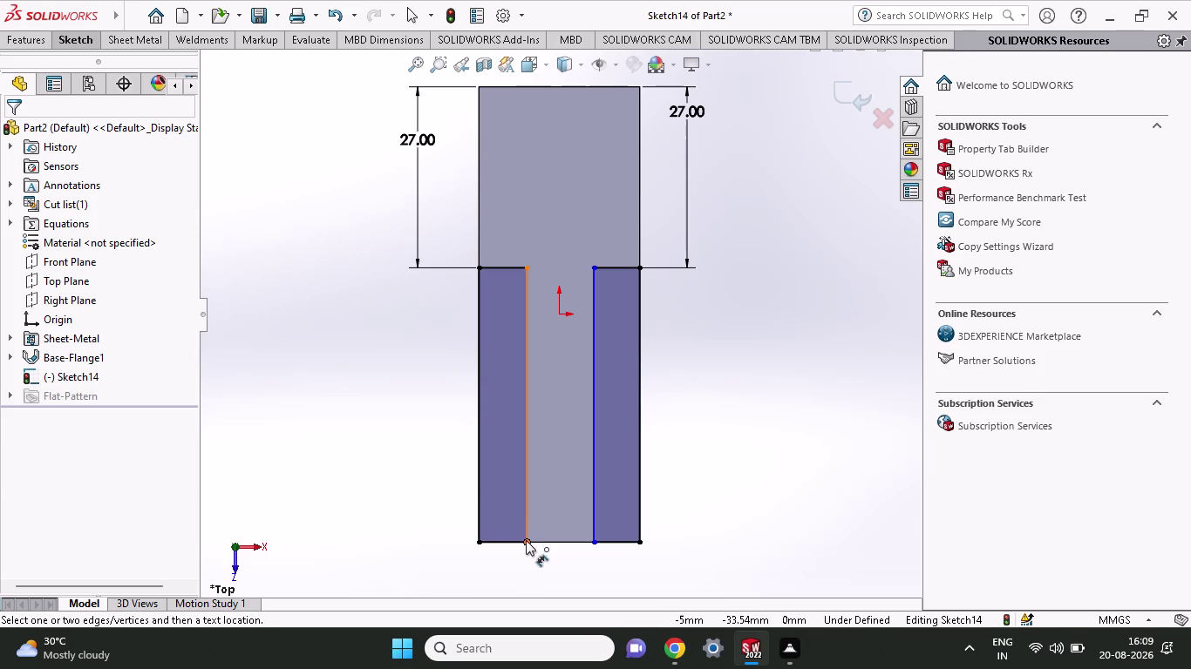
Dimension the left strip width as 23.96-15, giving 8.96 mm.
click(525, 540)
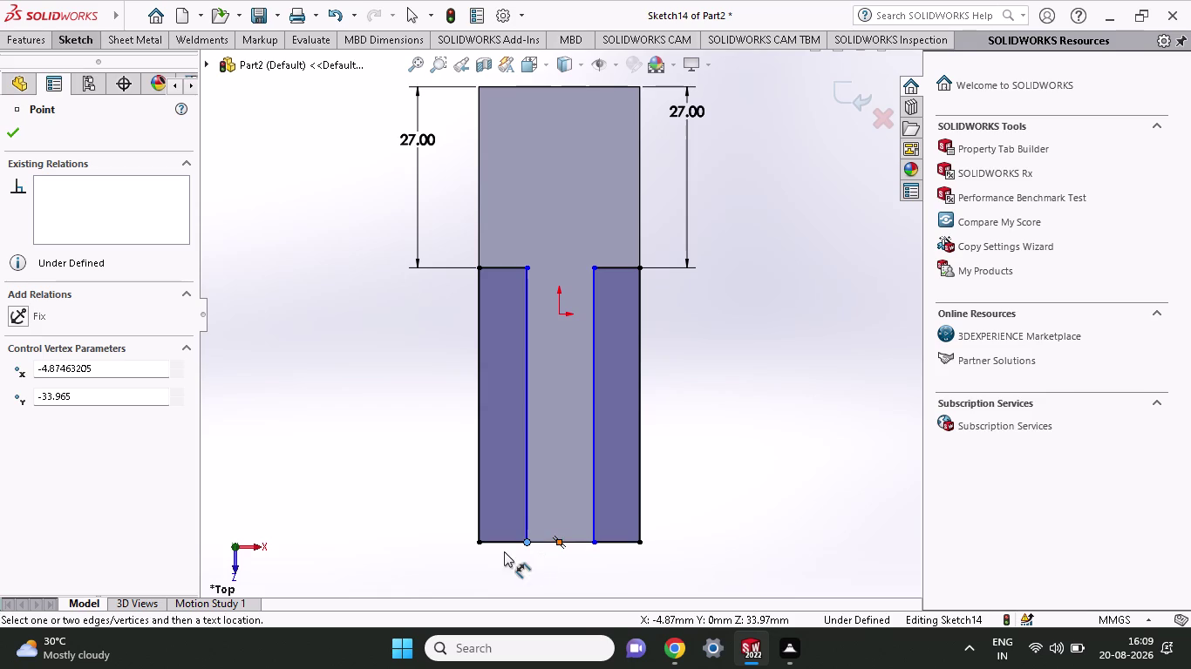
click(478, 542)
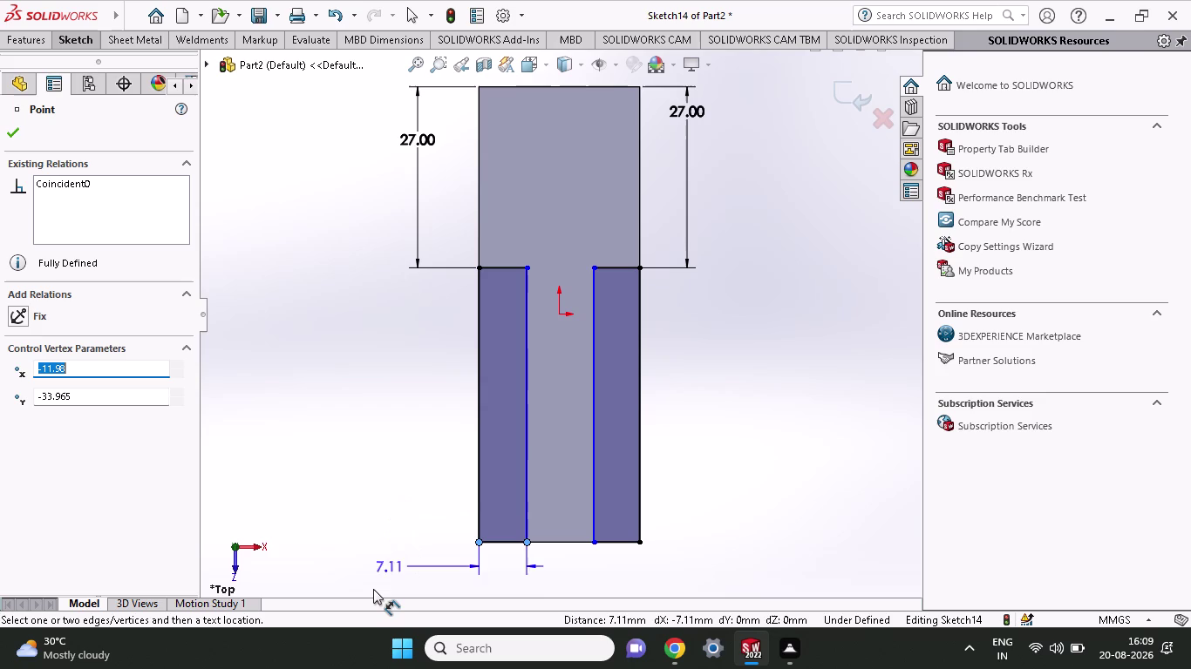
click(373, 581)
scroll(up, 3)
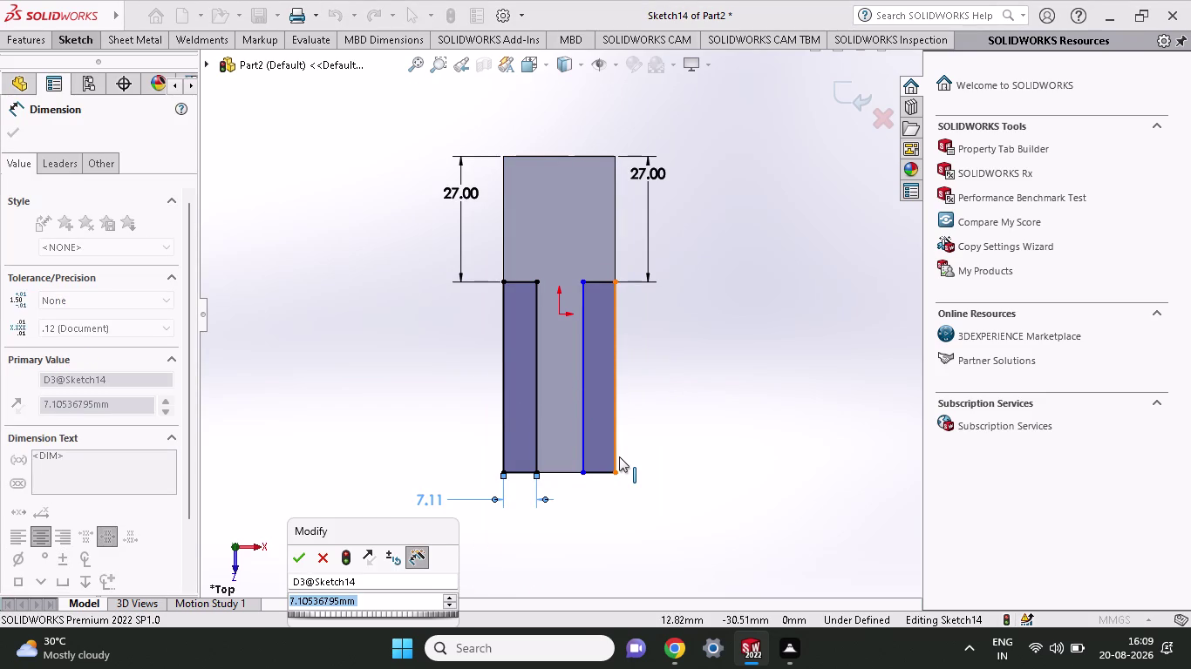
text(23.)
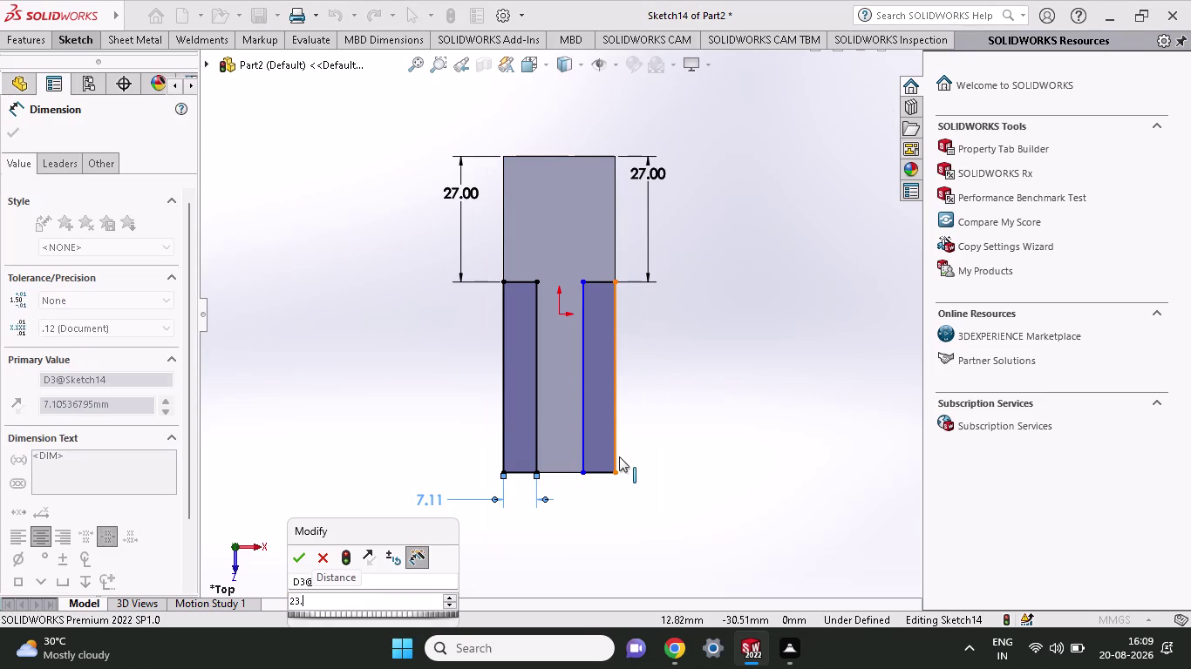
text(96-)
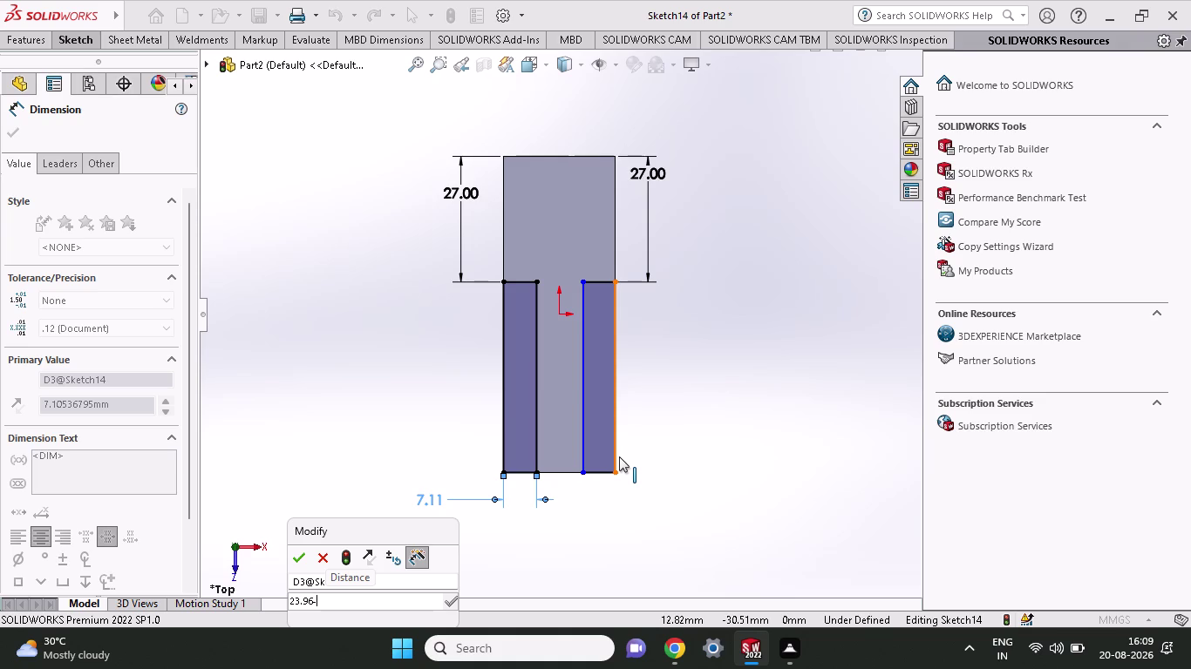
text(15)
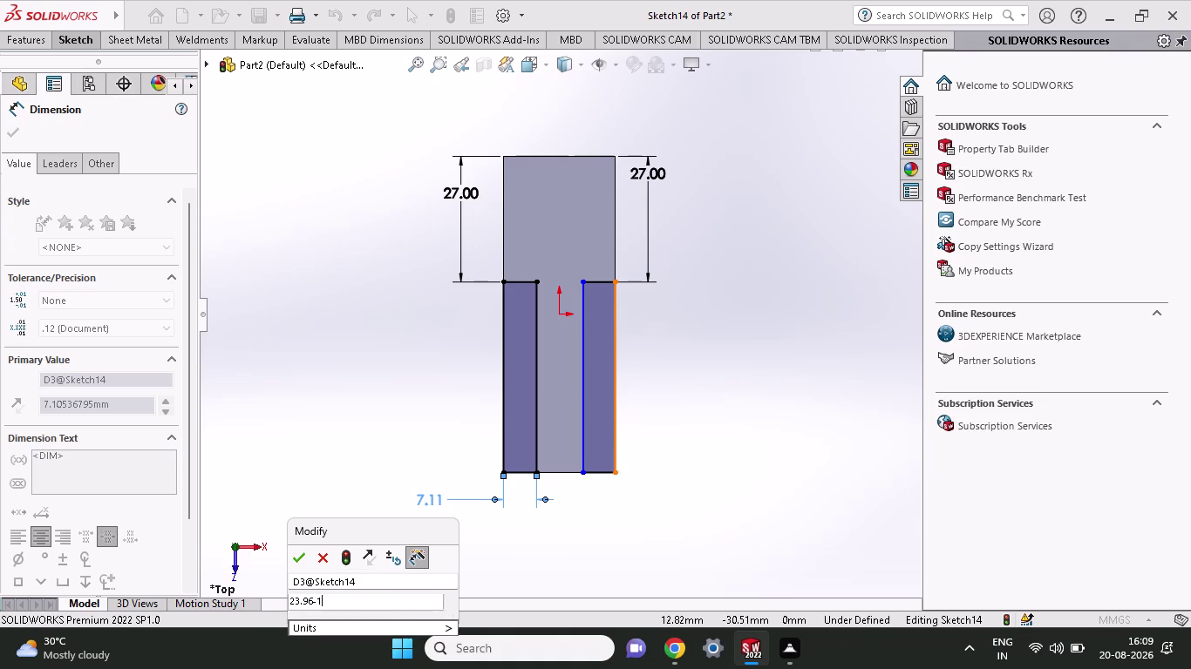
key(Return)
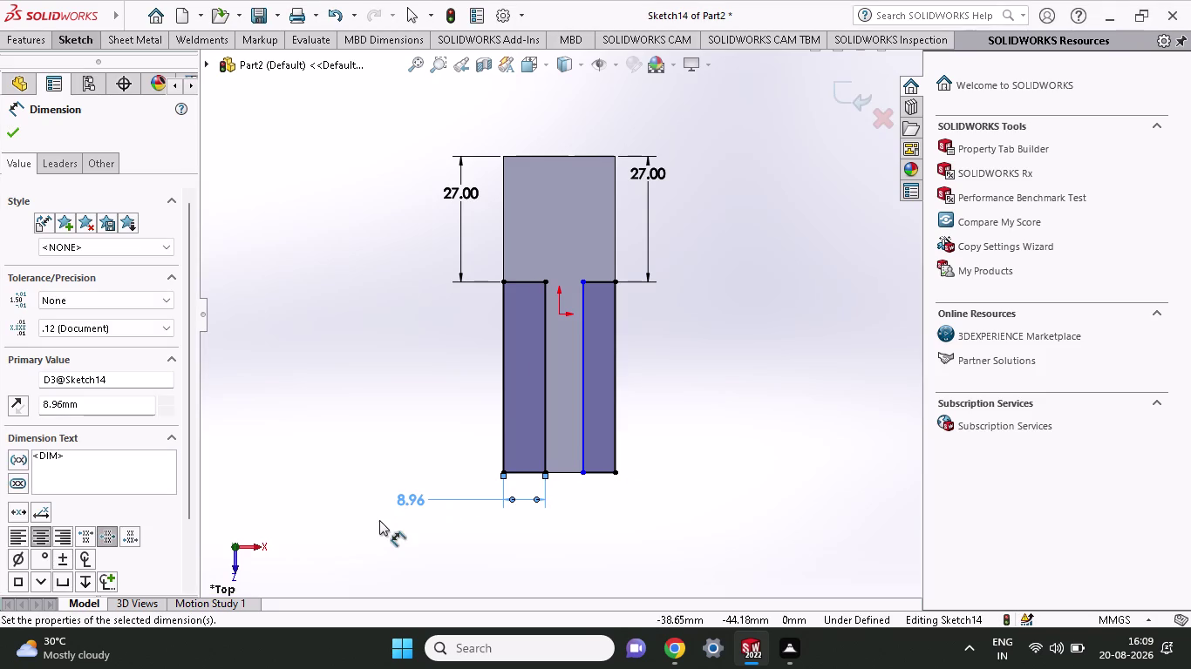
Reopen the 8.96 mm width value, then leave it unchanged.
double_click(403, 498)
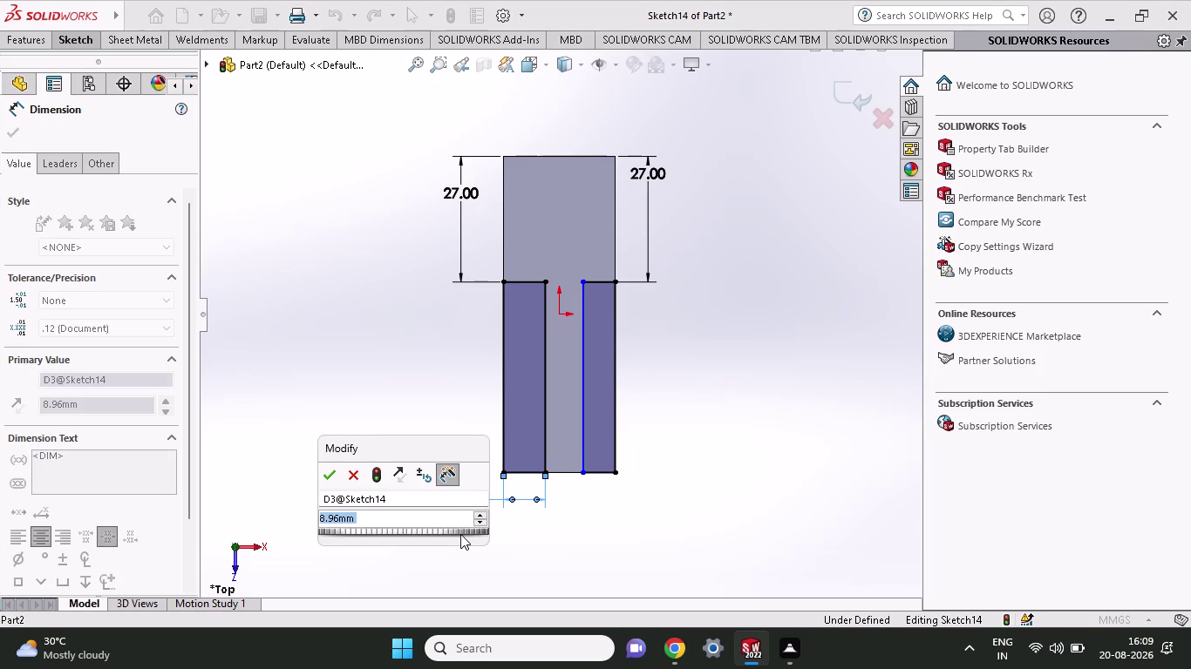
click(358, 514)
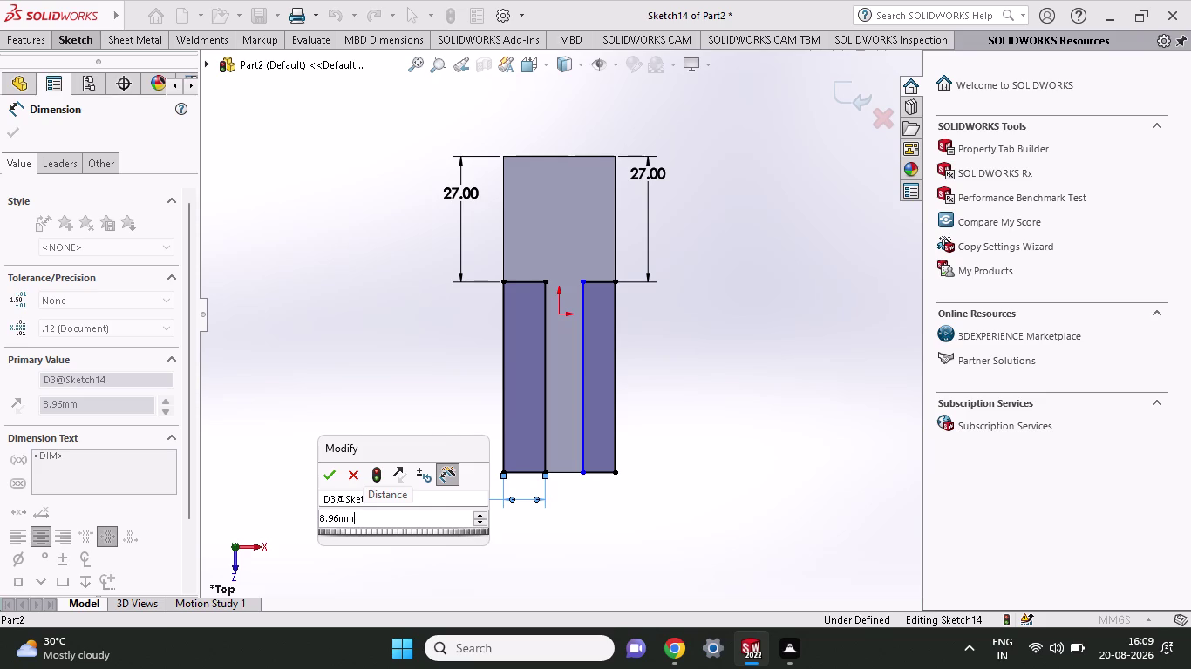
key(BackSpace)
key(BackSpace)
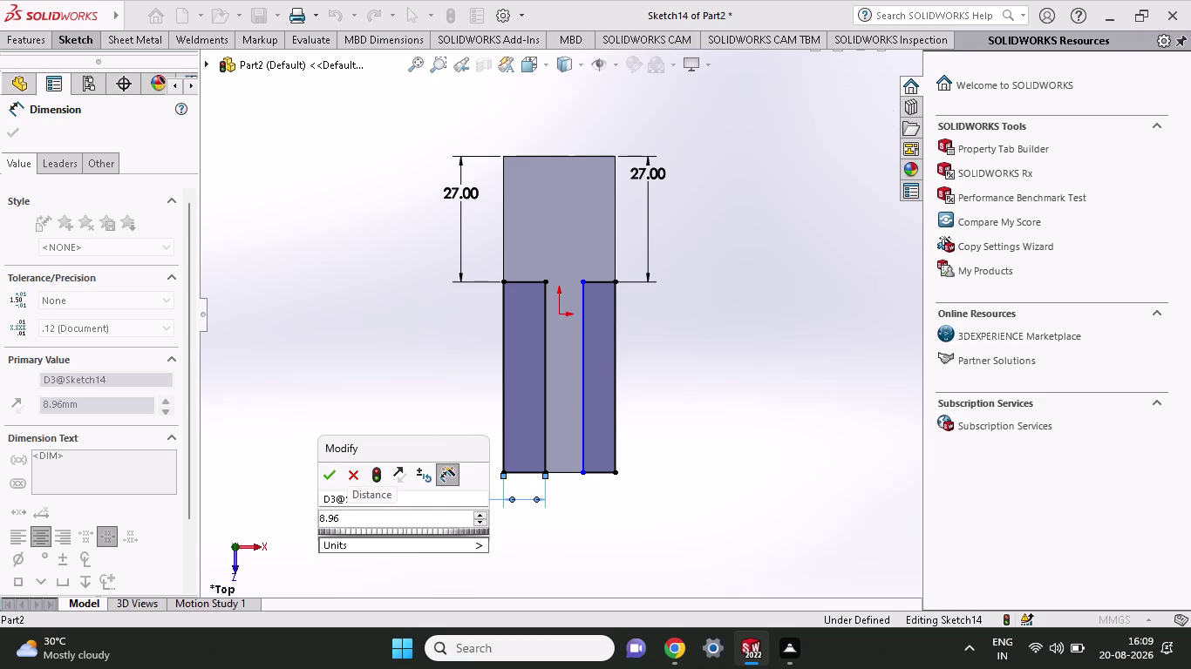
key(slash)
key(Down)
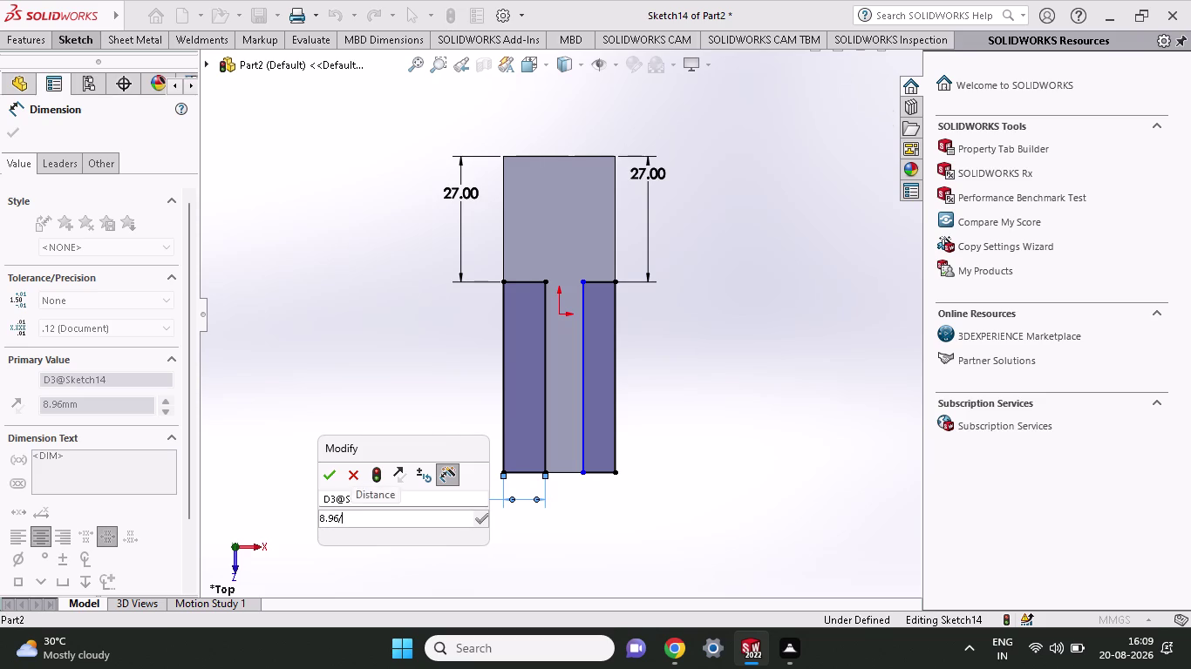
key(Return)
key(Down)
key(Return)
key(Down)
key(Return)
key(Down)
key(Return)
click(344, 468)
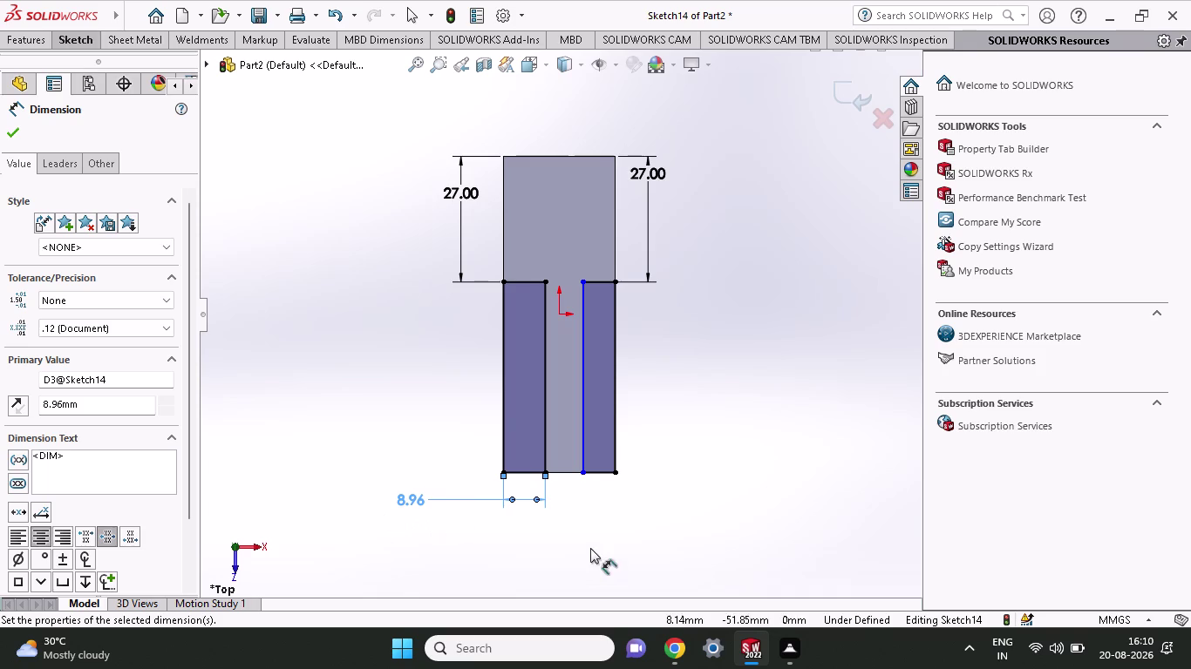
scroll(down, 3)
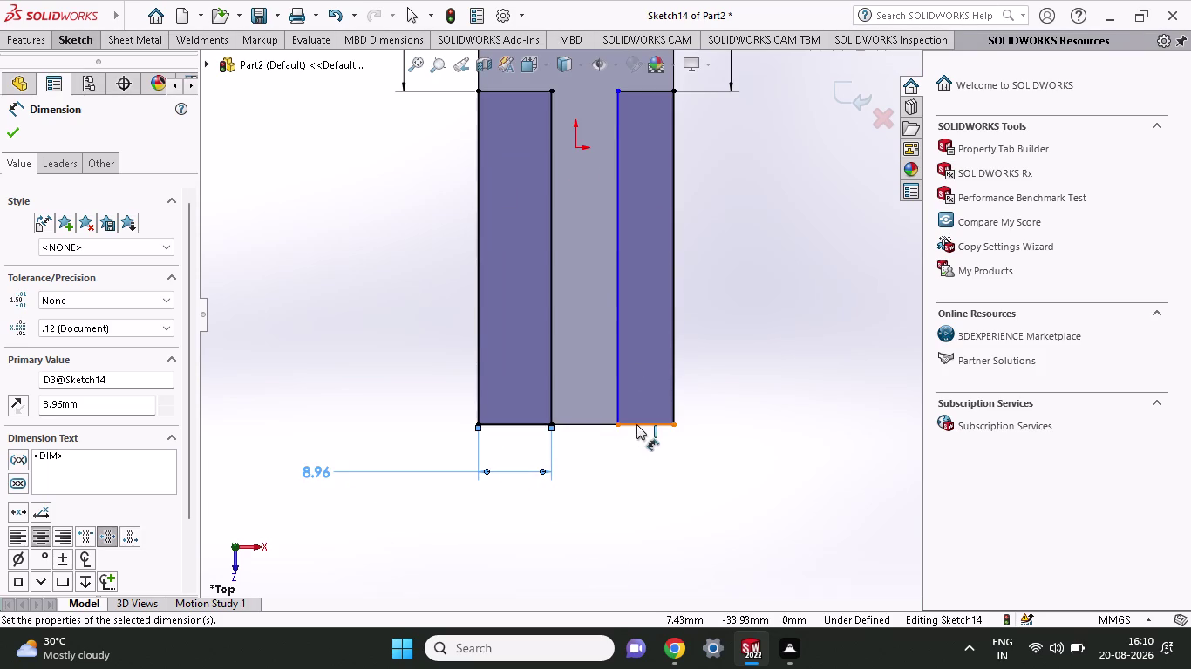
Dimension the right strip's bottom edge as 8.96/2, giving 4.48 mm.
click(637, 425)
click(634, 477)
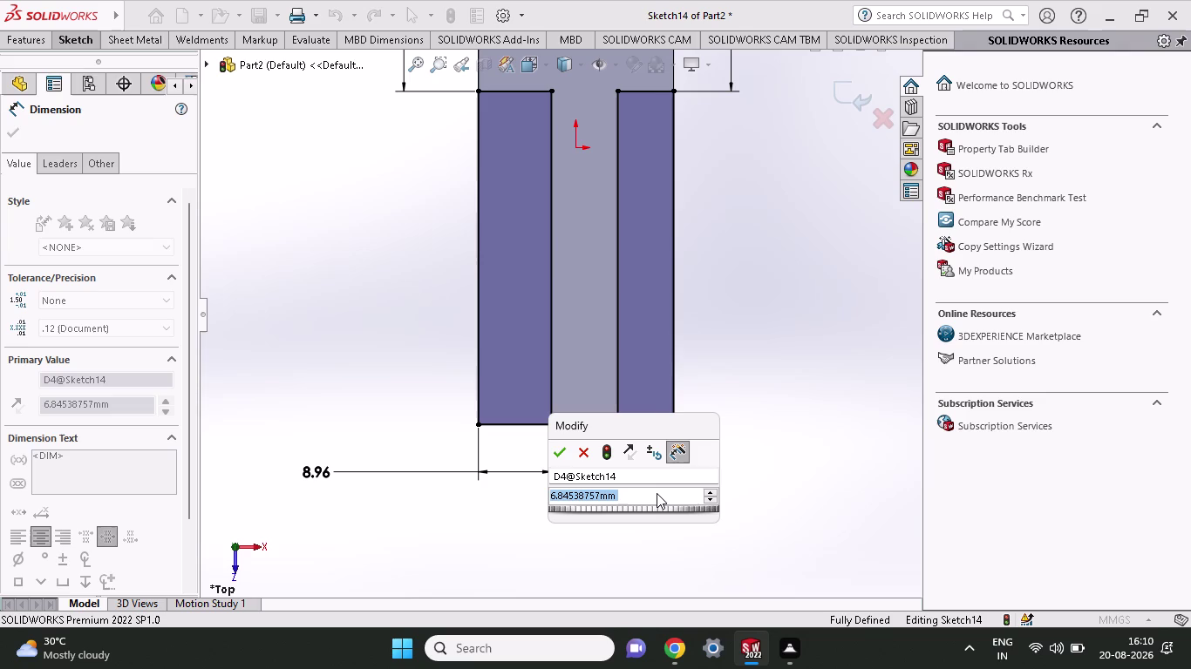
key(BackSpace)
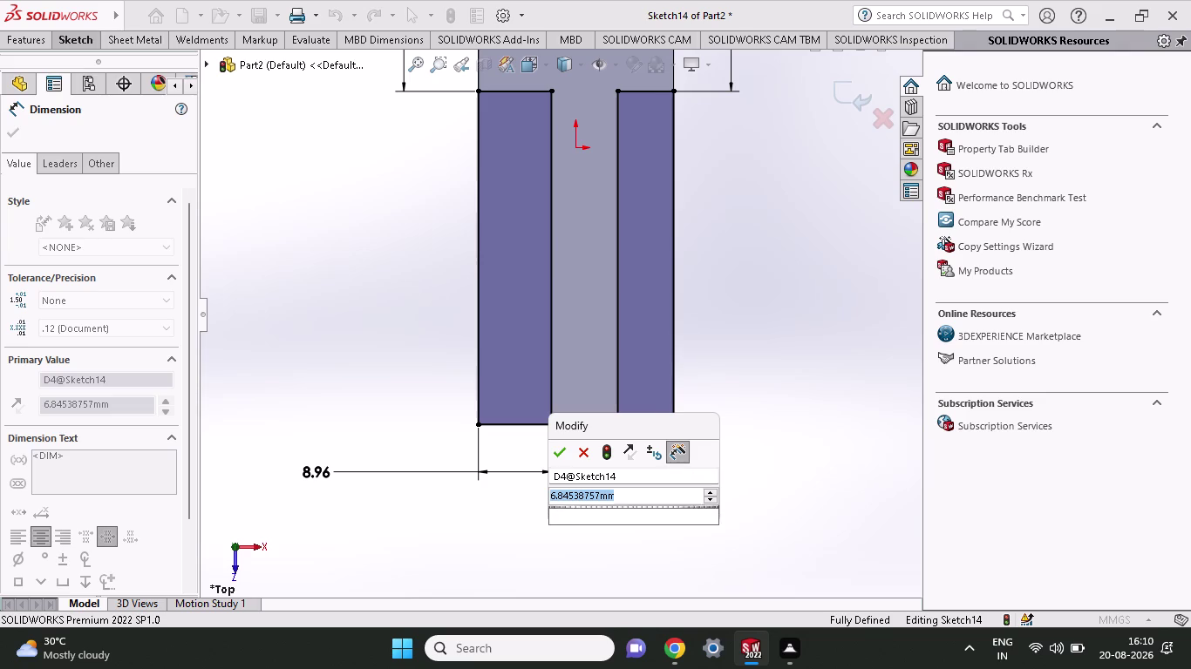
key(Up)
key(Delete)
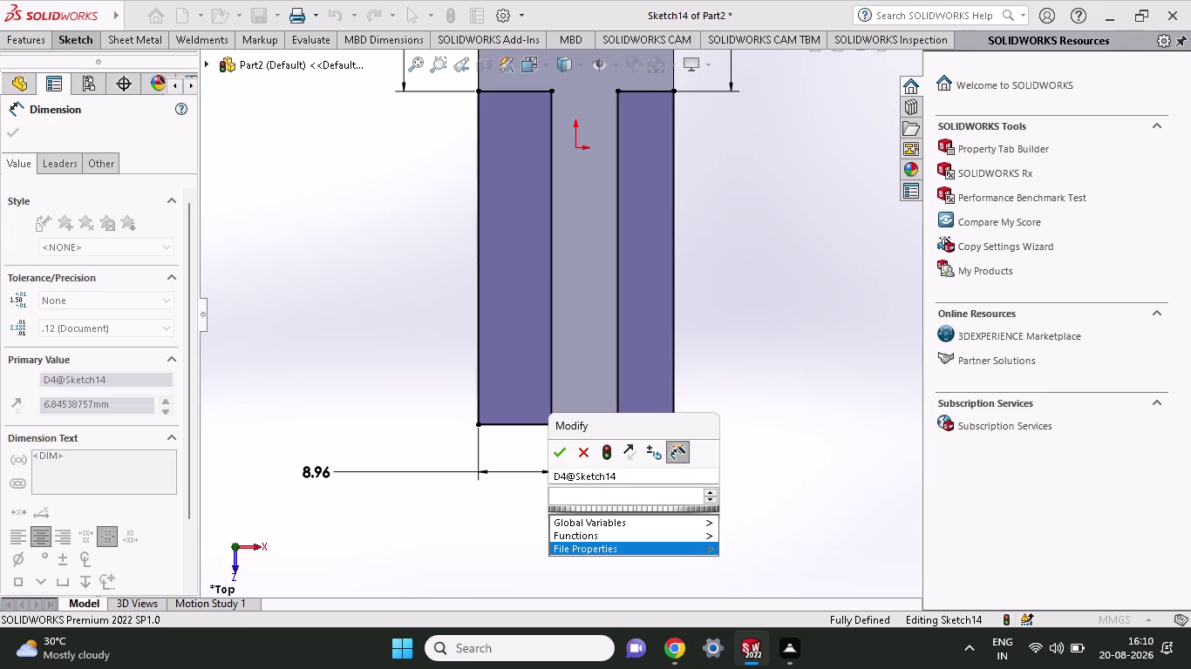
key(Page_Up)
key(Right)
key(slash)
key(Down)
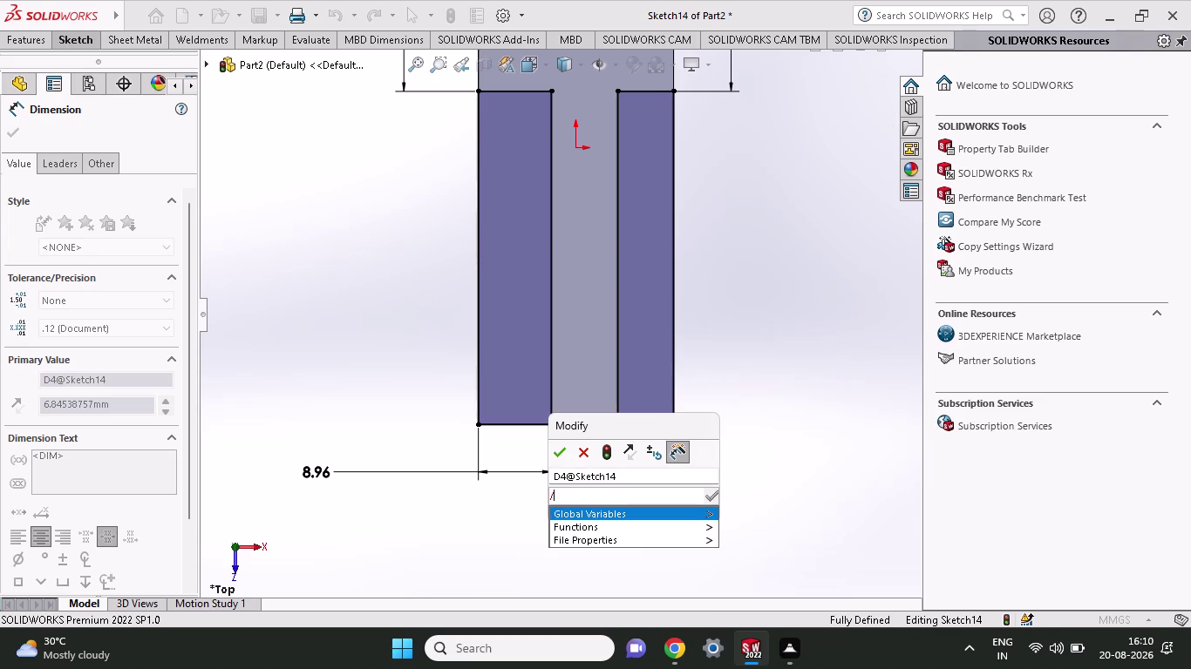
key(Return)
key(BackSpace)
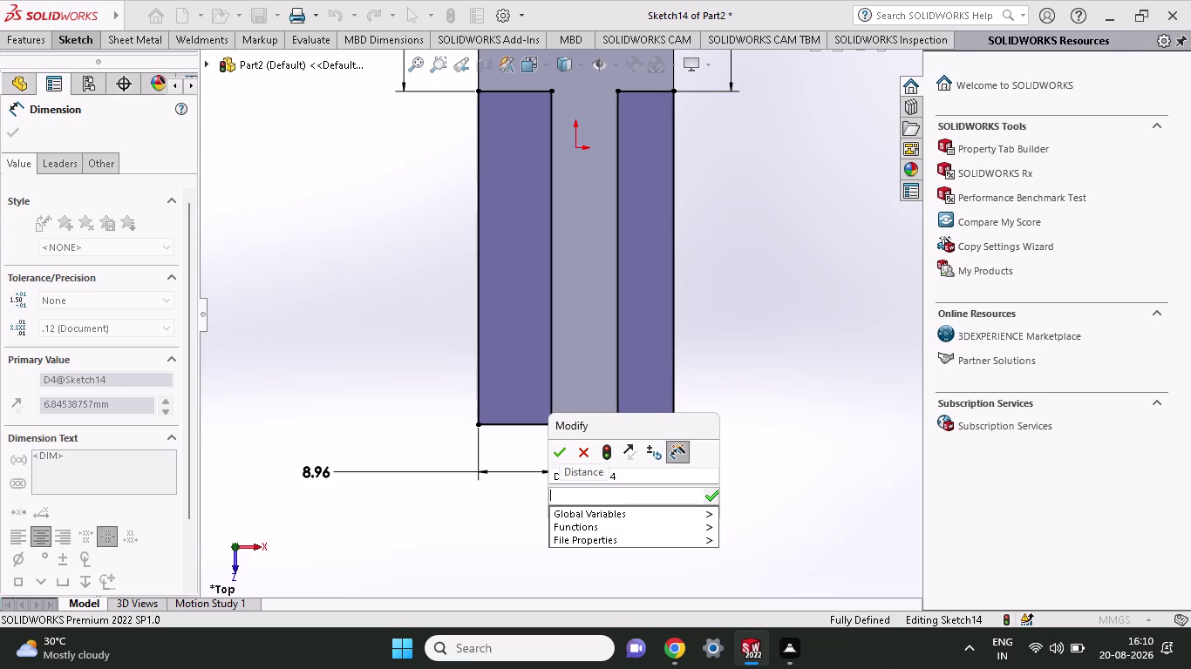
key(2)
key(BackSpace)
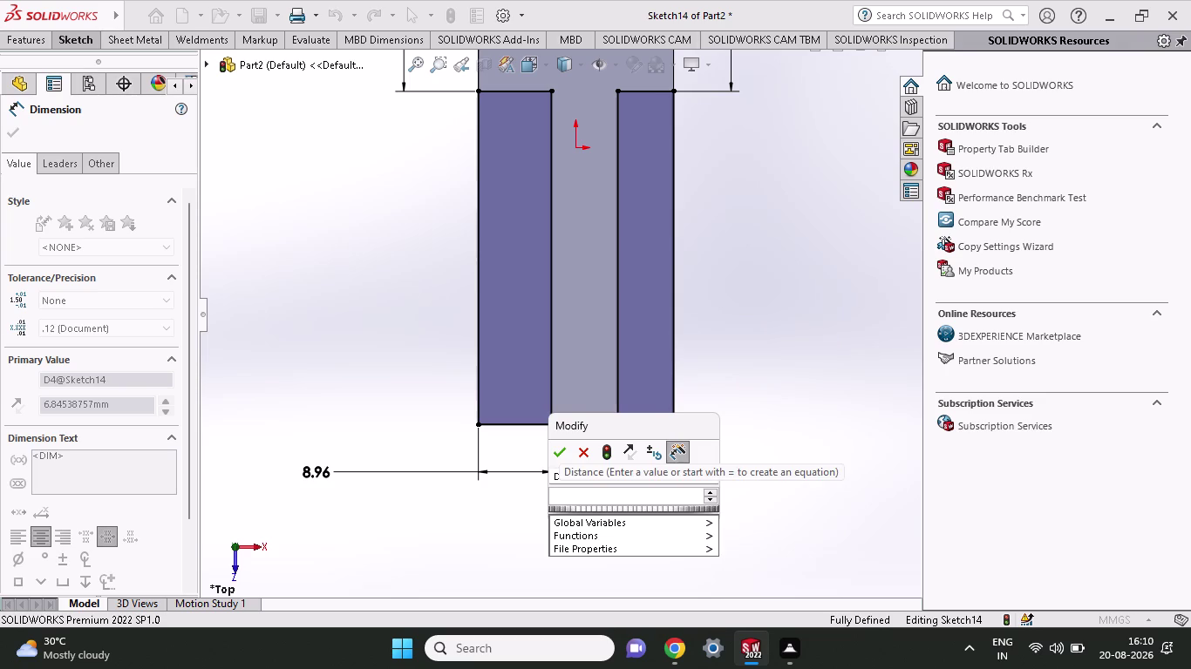
text(8.96/)
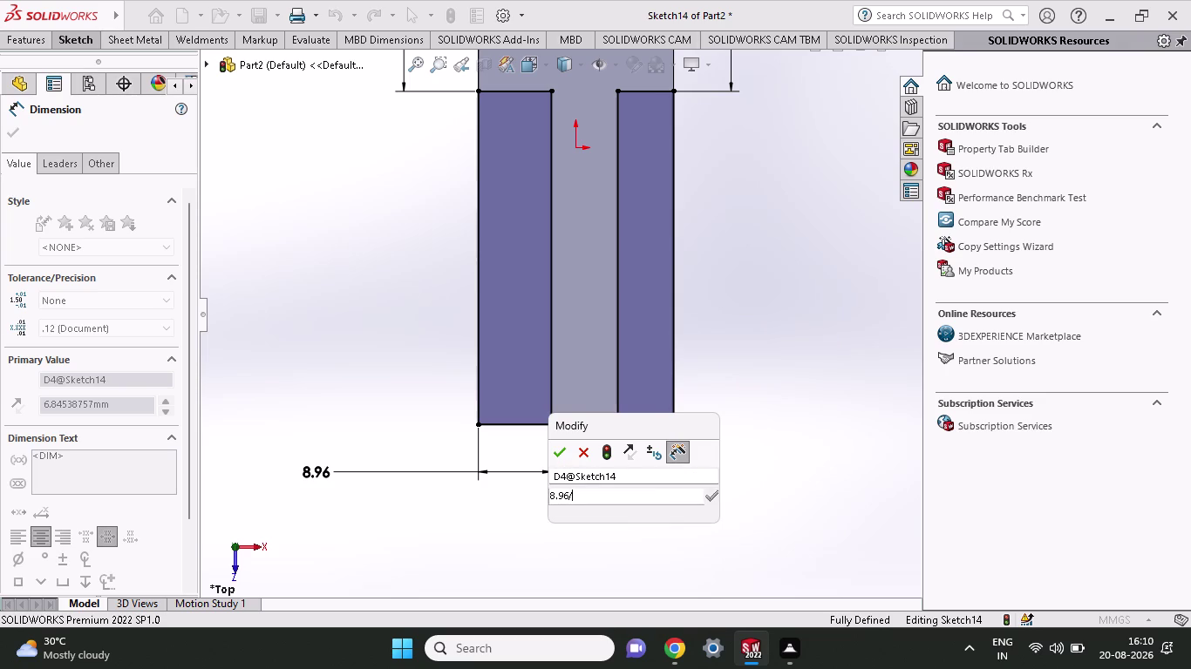
text(2)
key(Return)
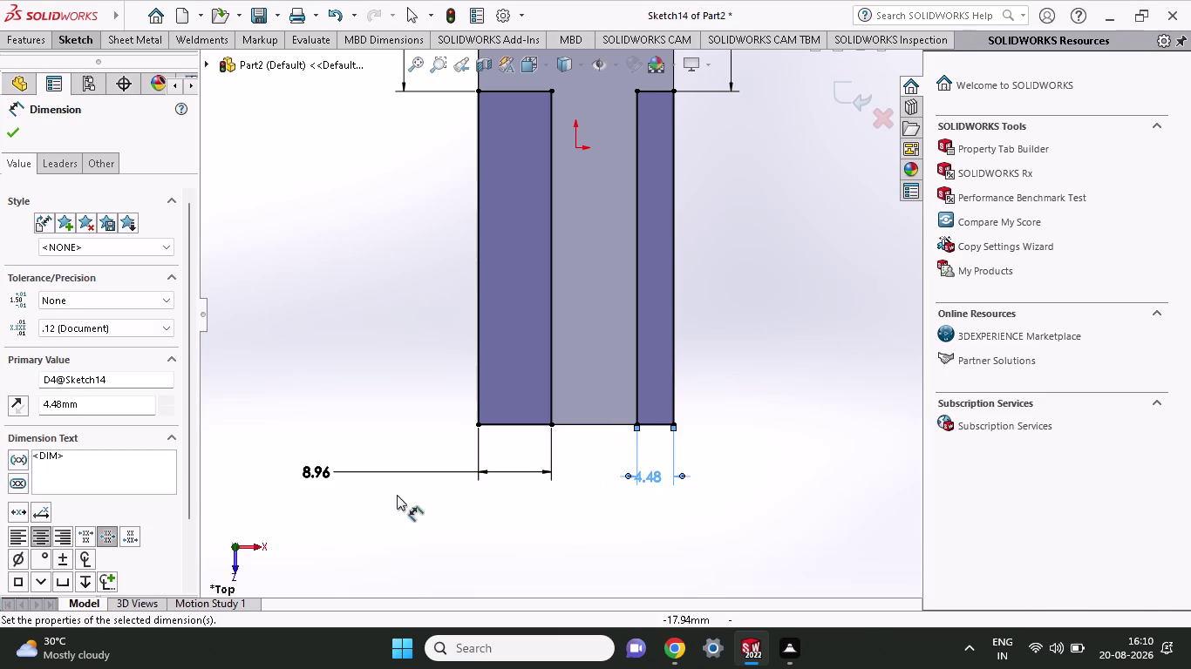
Change the left strip's 8.96 mm width to 4.48 mm.
double_click(318, 469)
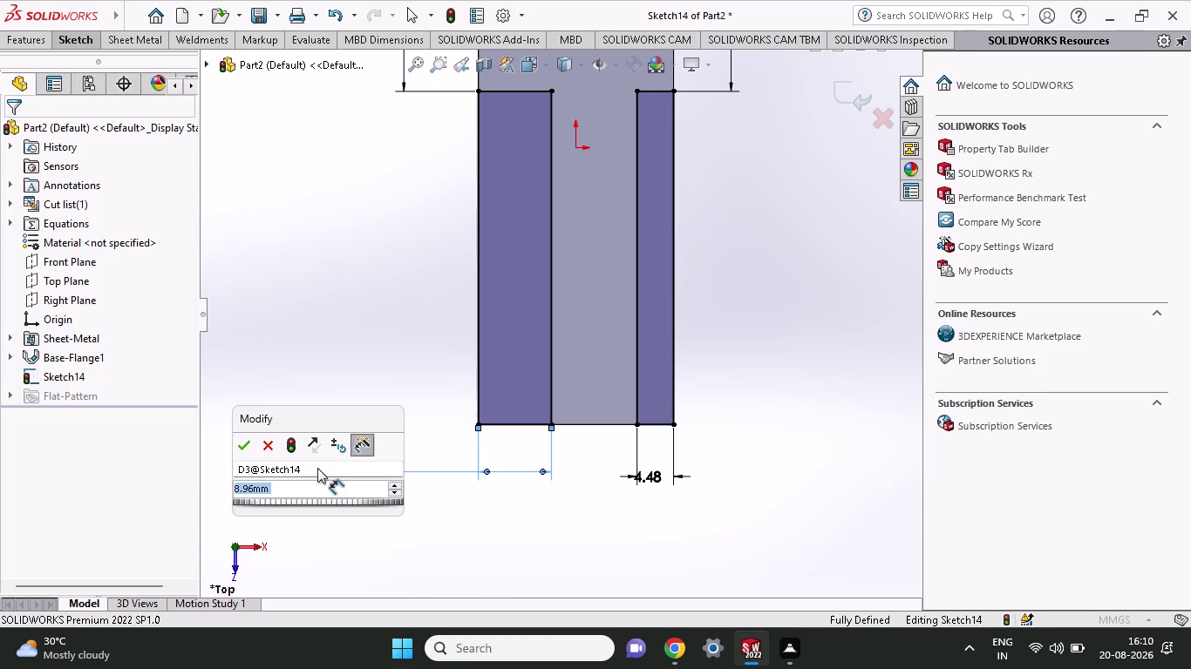
text(4.4)
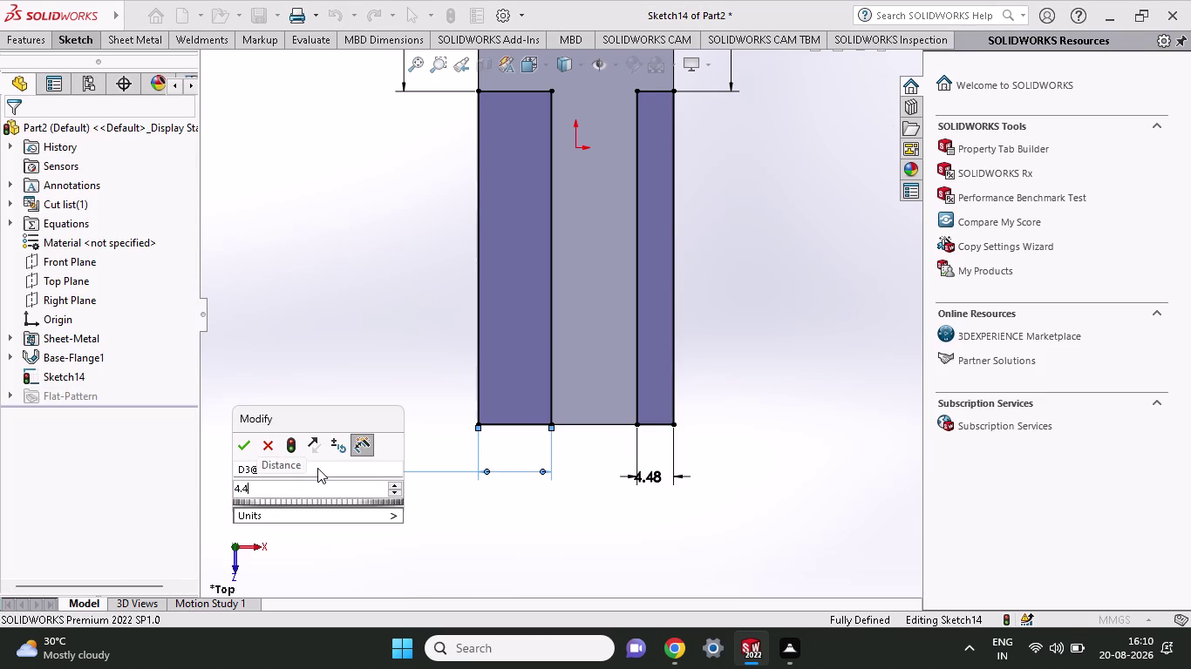
key(5)
key(BackSpace)
key(8)
key(Return)
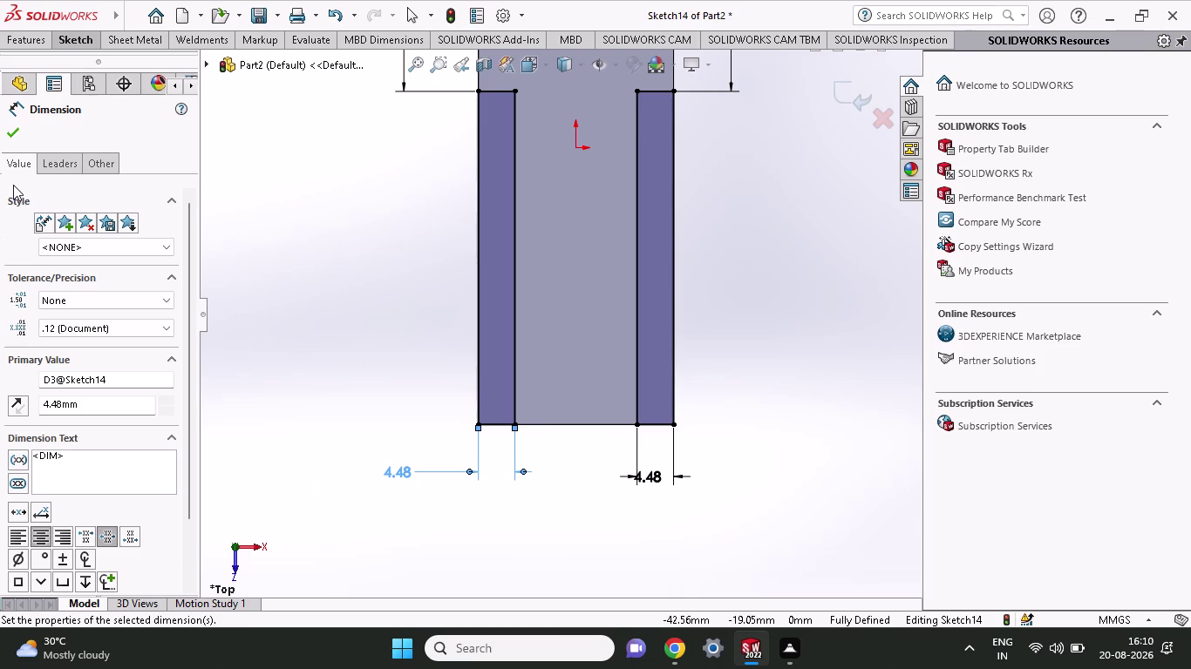
click(11, 80)
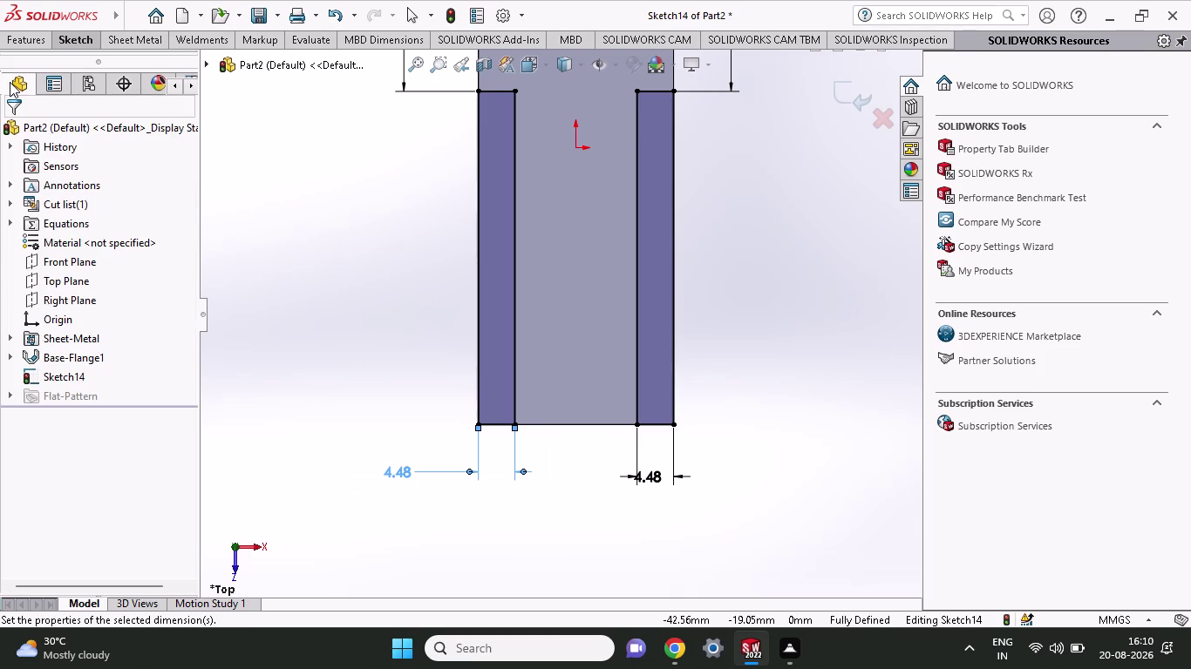
Apply a Cut-Extrude that removes both 4.48 mm side strips from the plate.
click(10, 82)
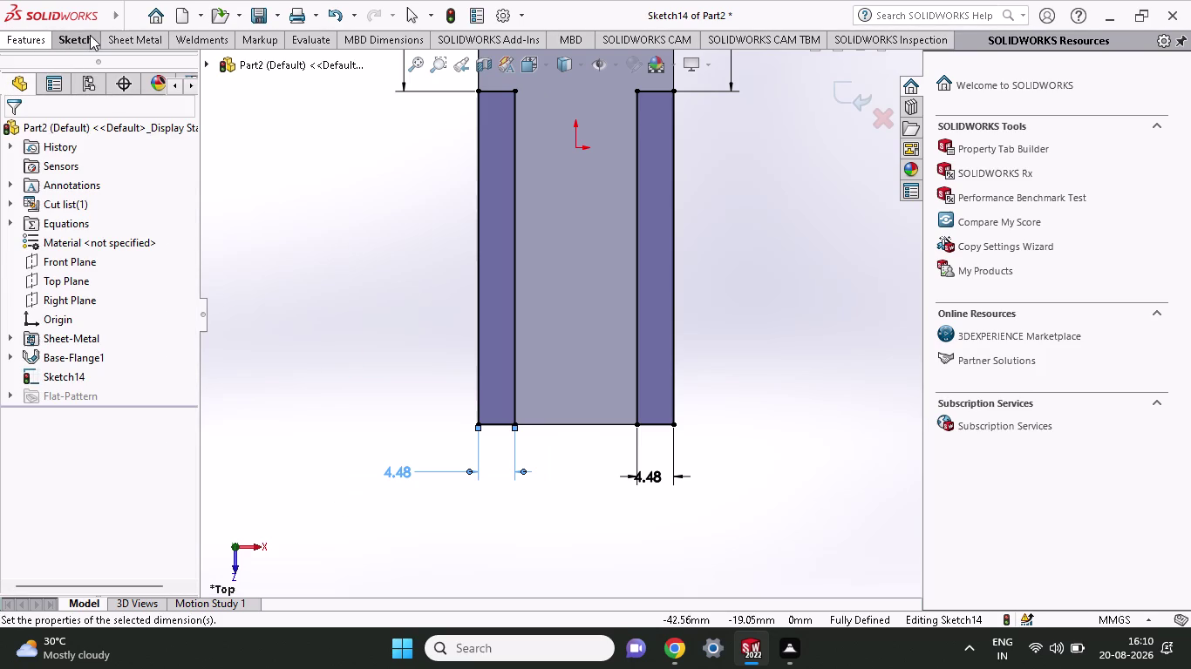
click(89, 35)
click(125, 36)
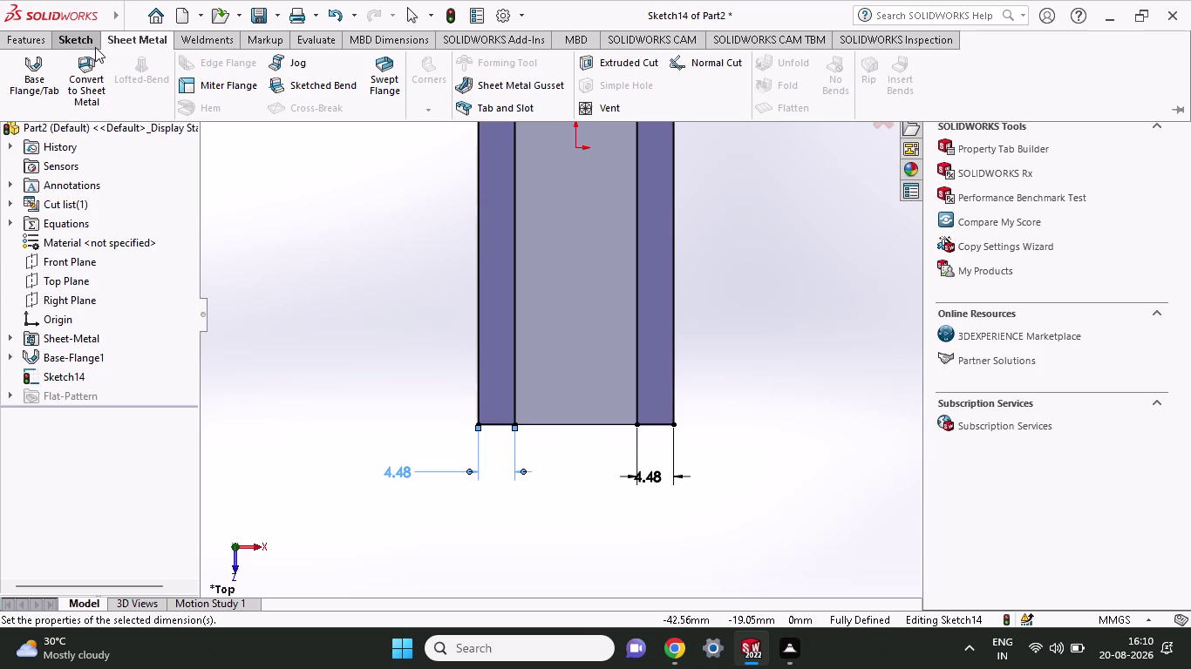
scroll(down, 3)
scroll(up, 3)
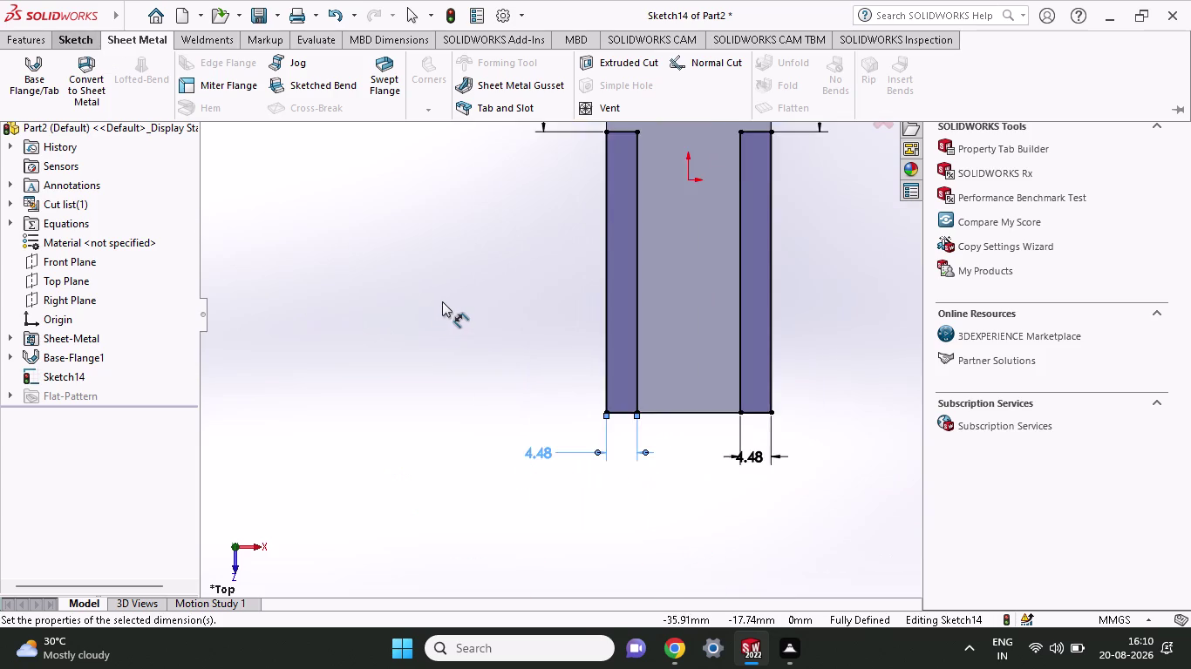
scroll(up, 3)
middle_drag(442, 301, 442, 293)
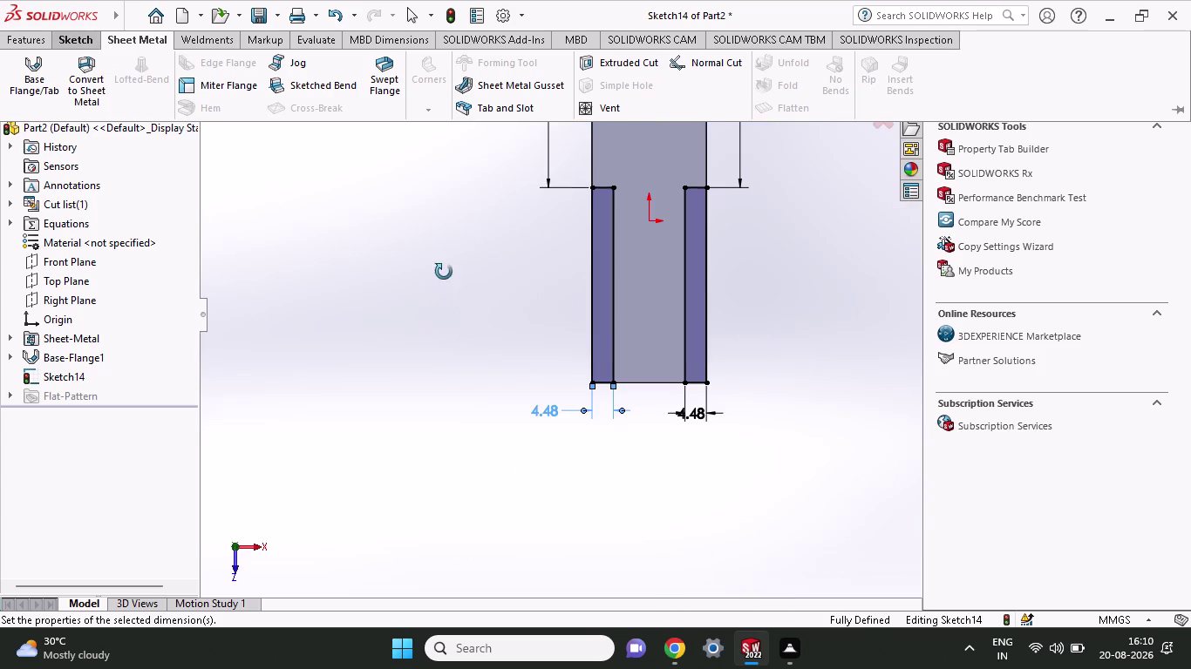
middle_drag(442, 293, 449, 191)
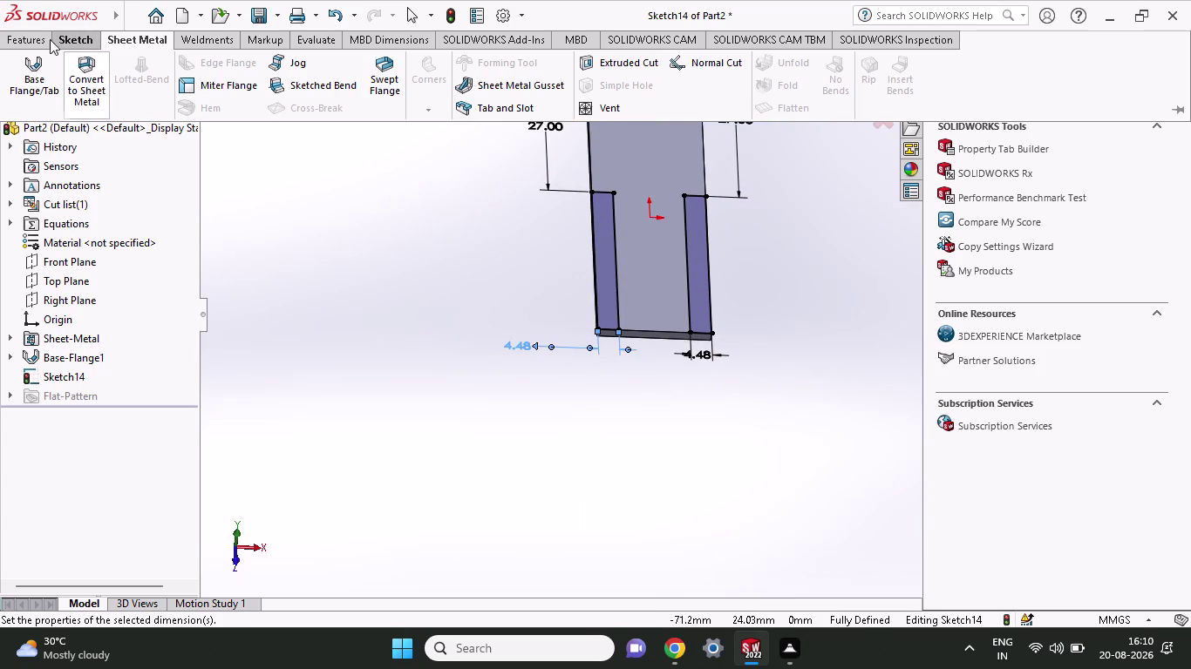
click(35, 40)
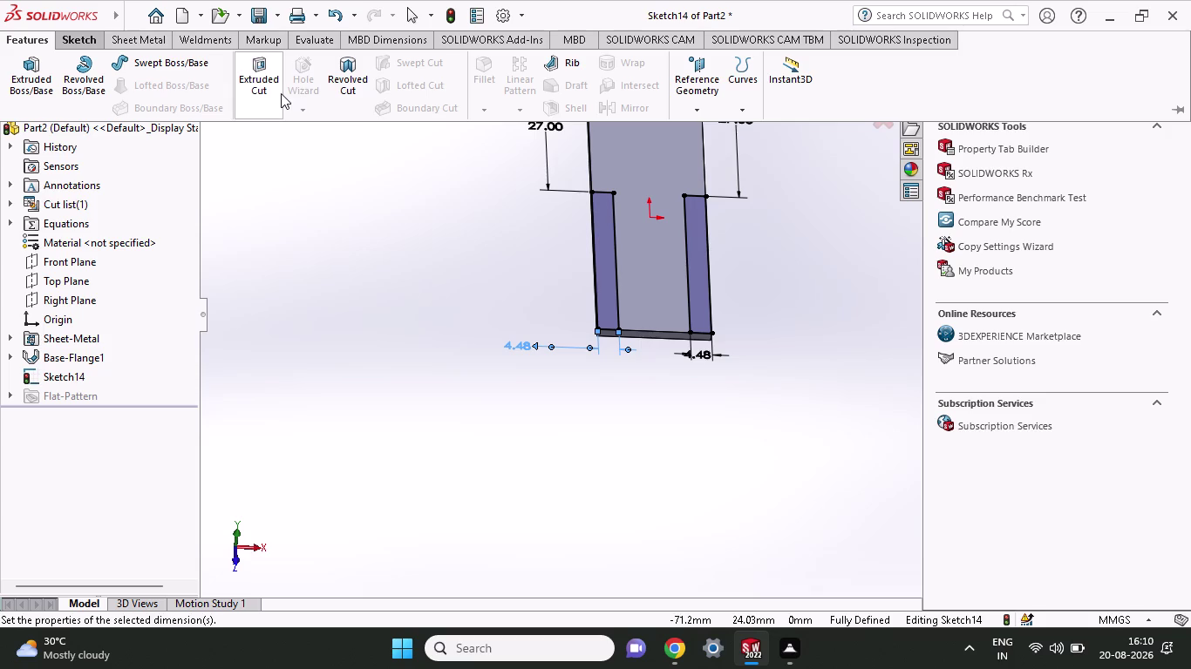
click(280, 93)
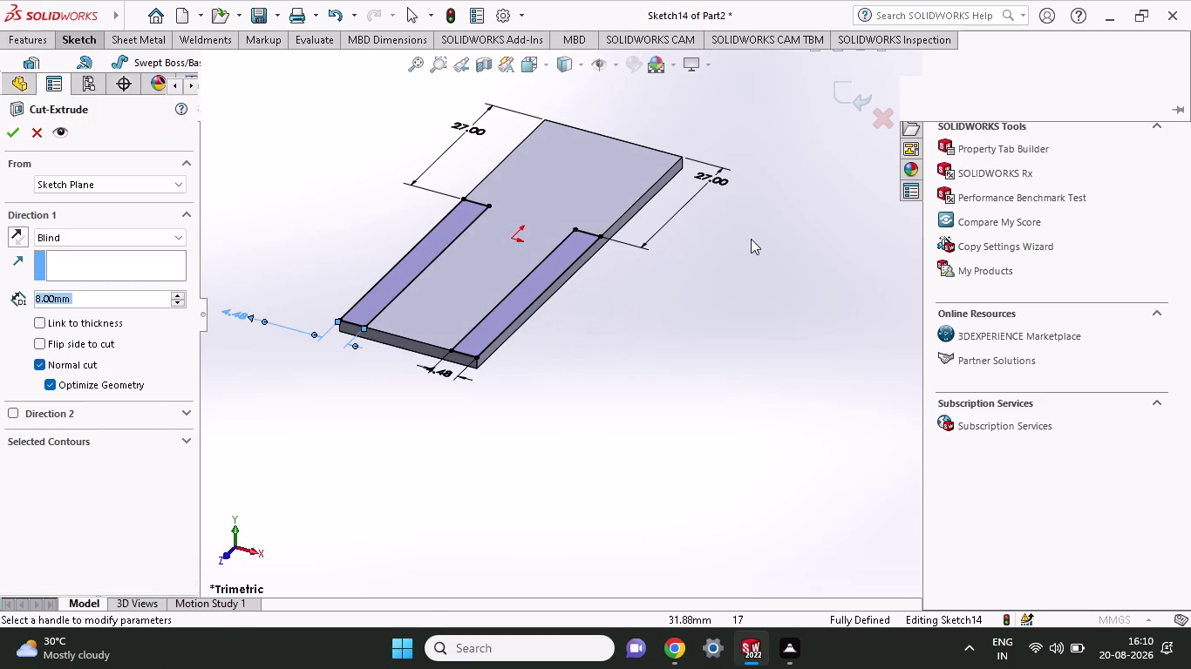
click(19, 138)
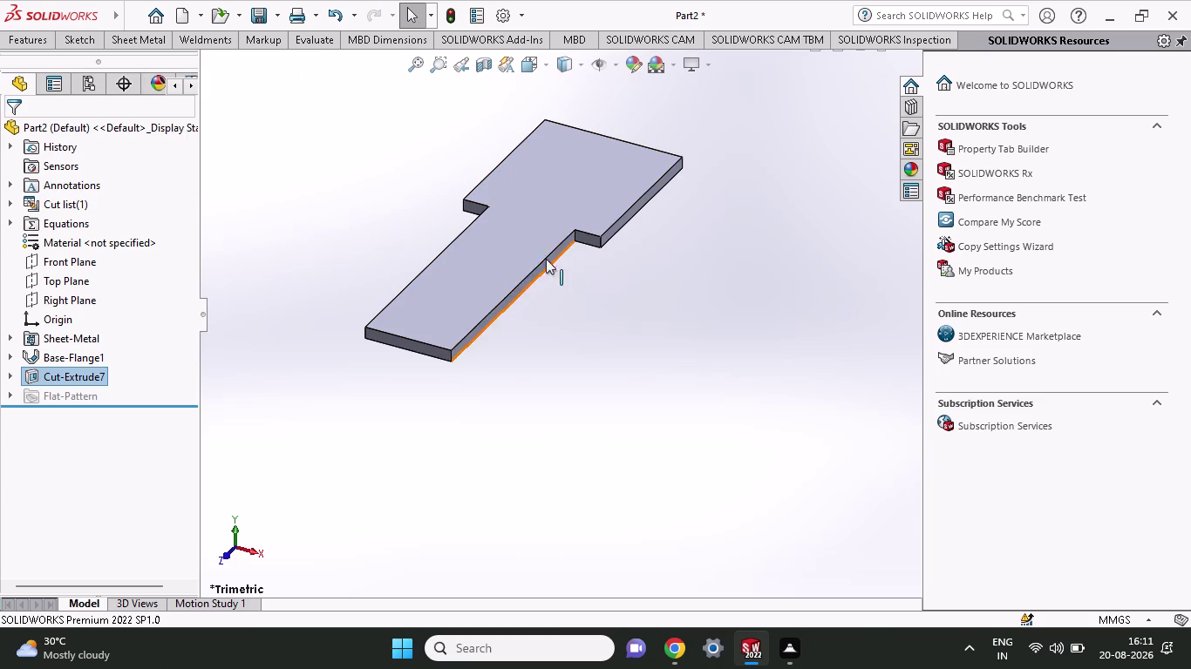
scroll(down, 3)
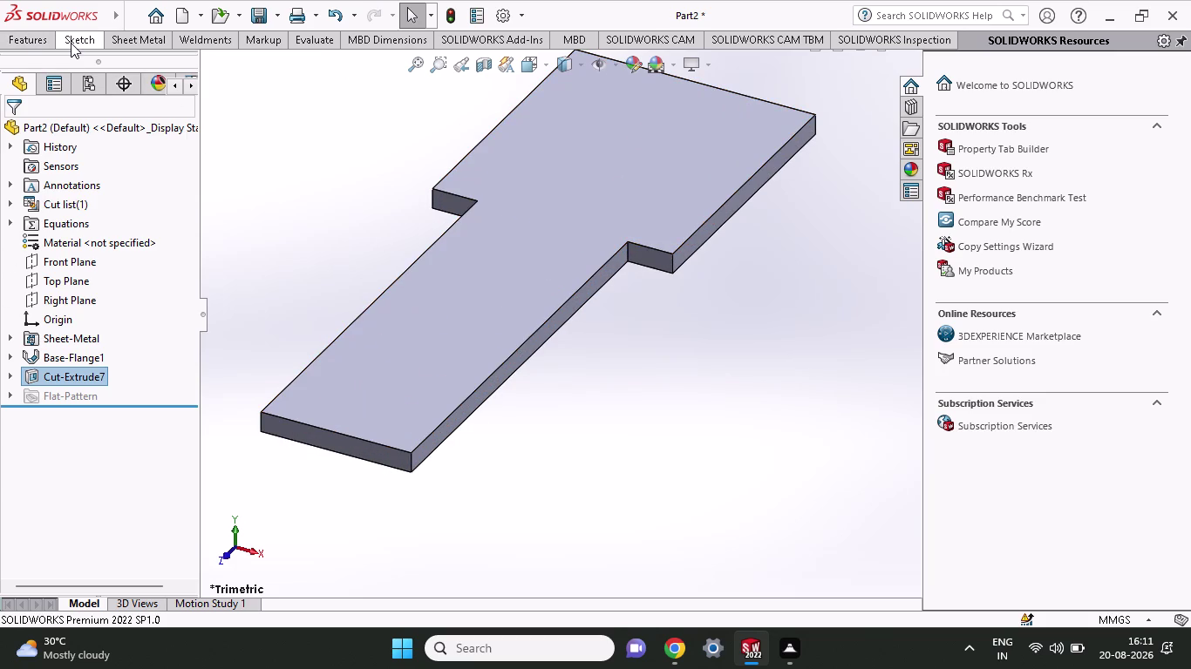
Draw a corner rectangle over the neck on the plate's top face.
click(18, 42)
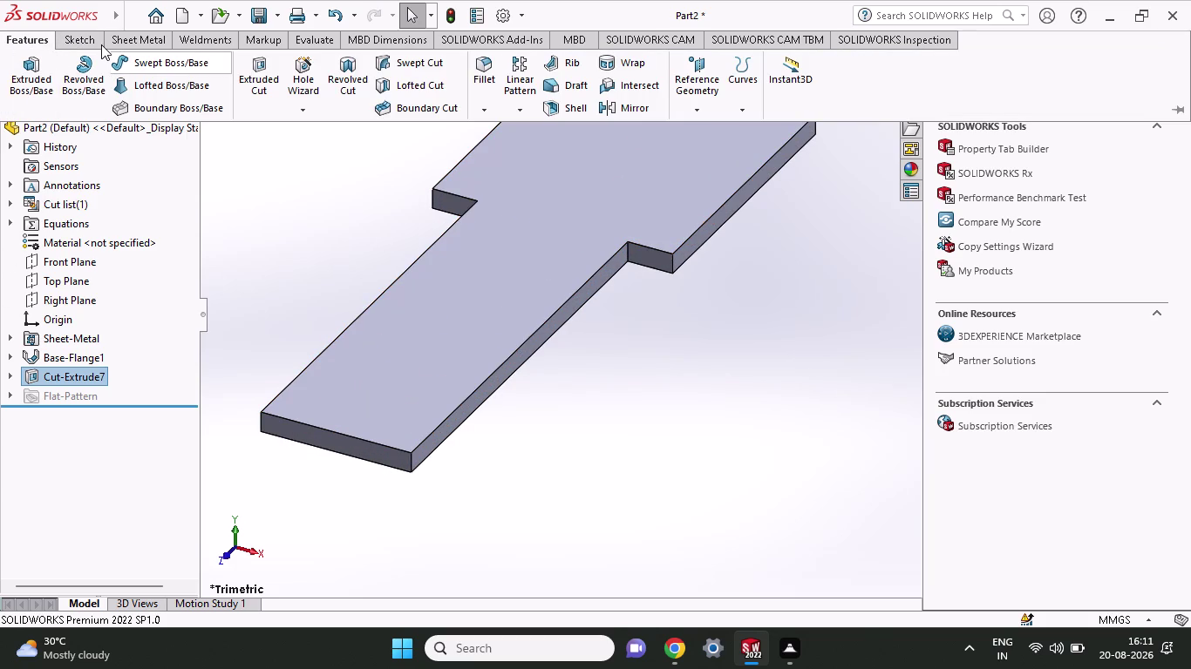
click(101, 44)
click(108, 85)
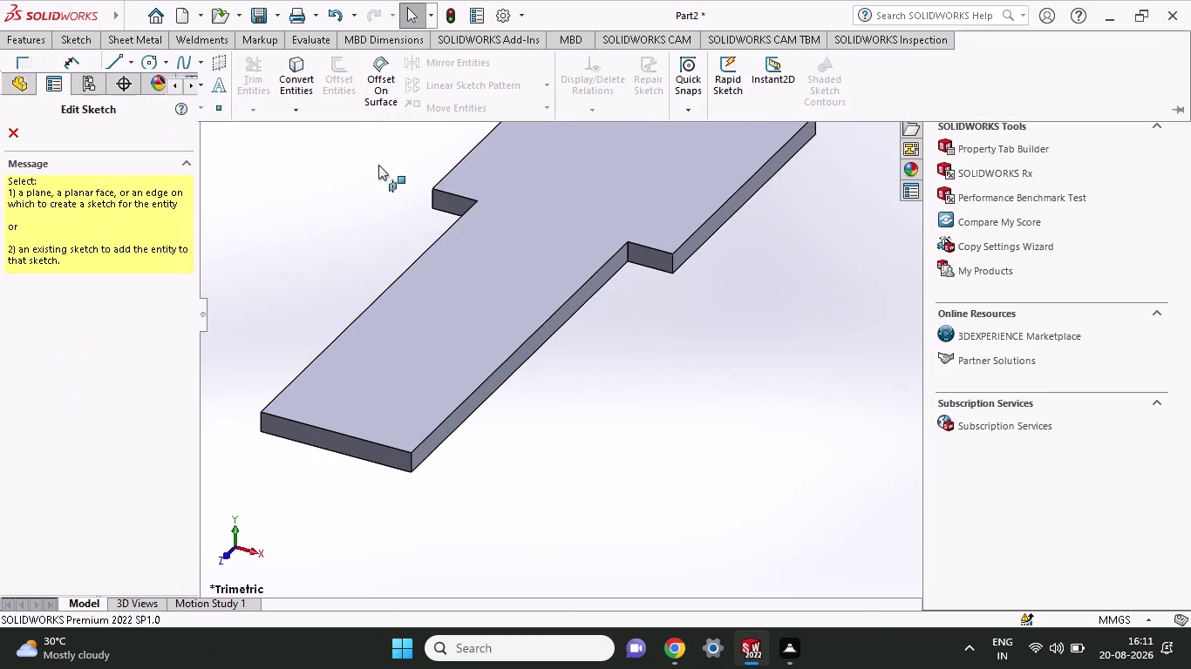
click(483, 221)
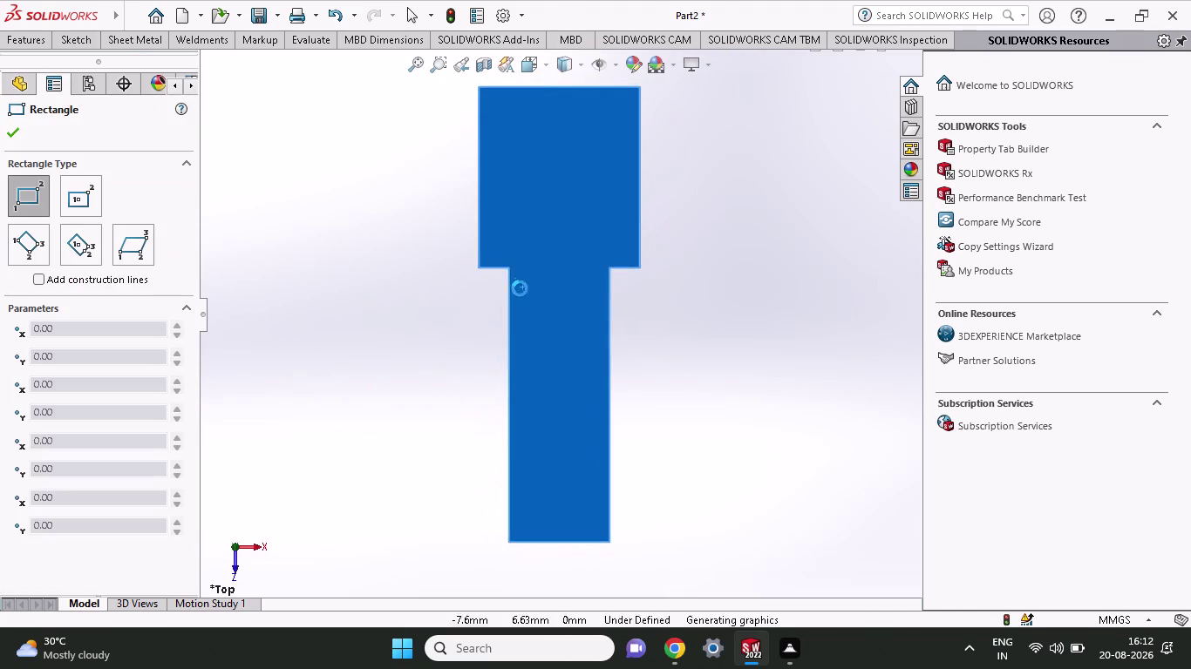
click(508, 267)
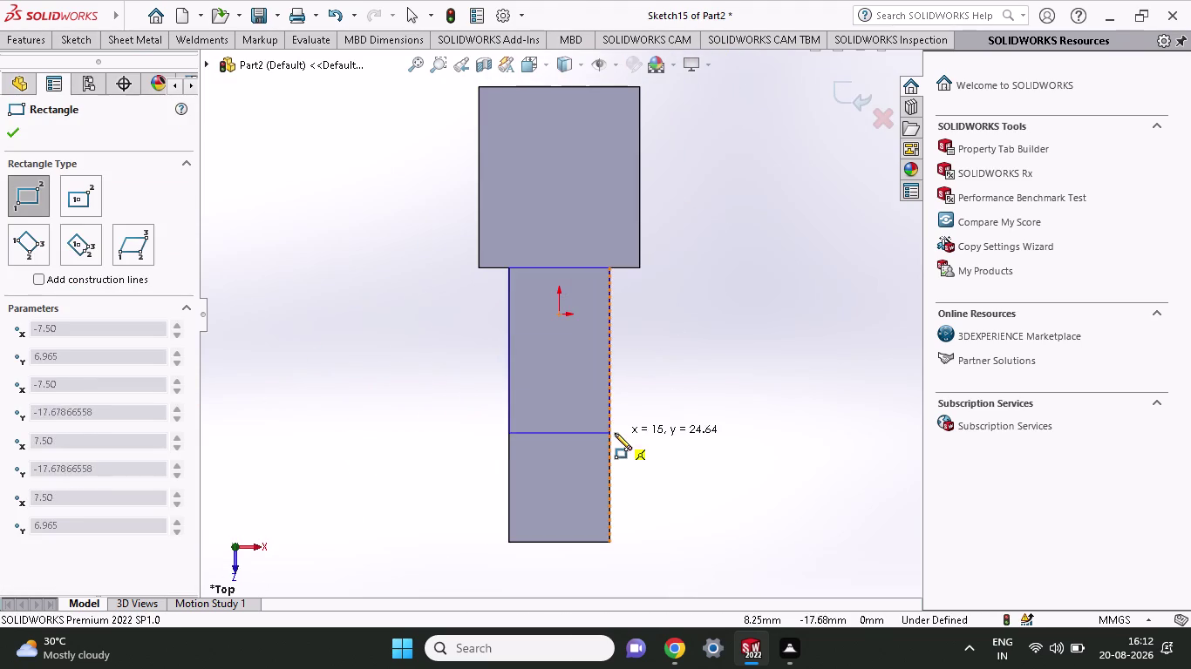
click(605, 458)
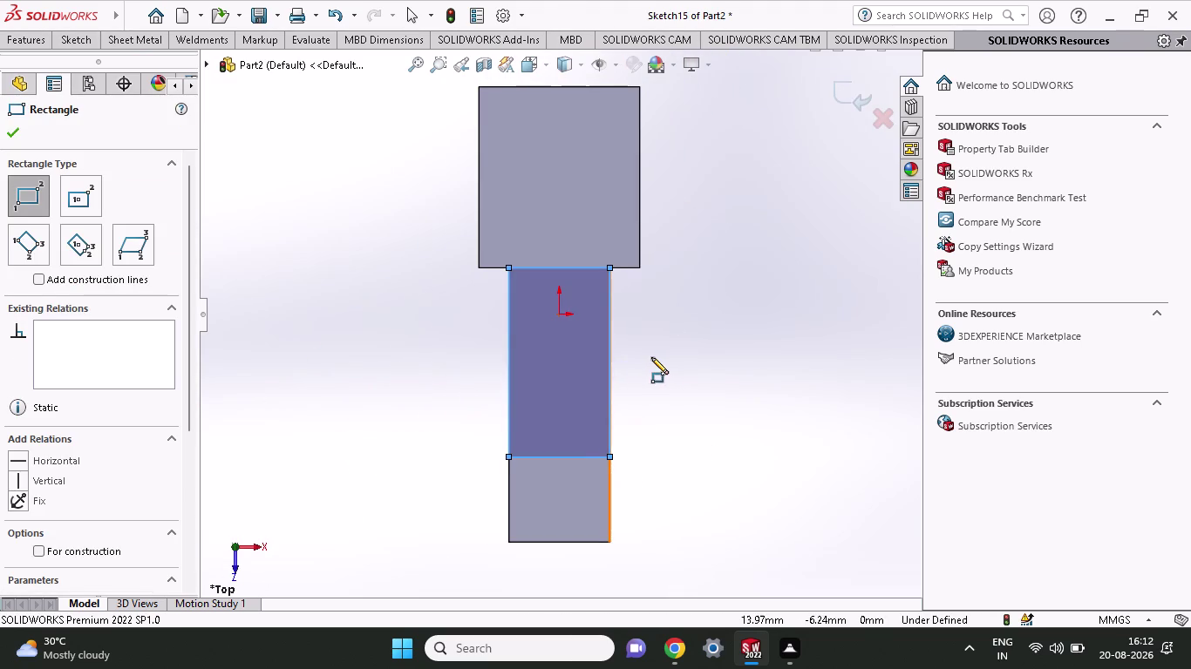
Dimension the rectangle's length as 67.93-24, giving 43.93 mm.
click(80, 45)
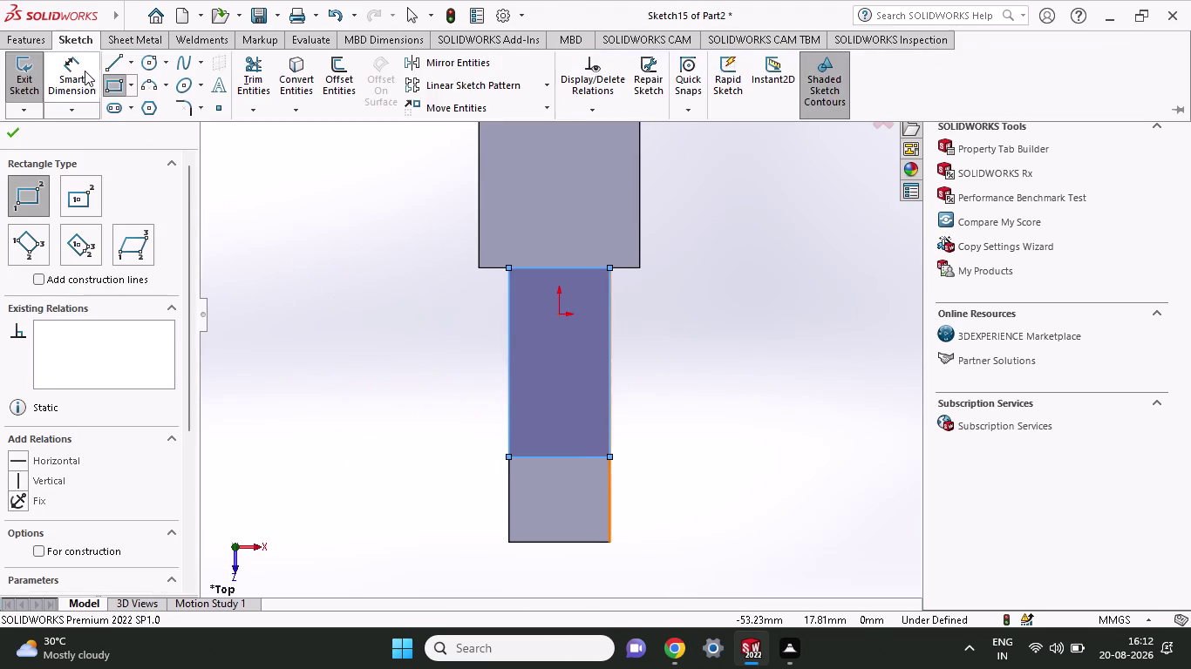
click(86, 81)
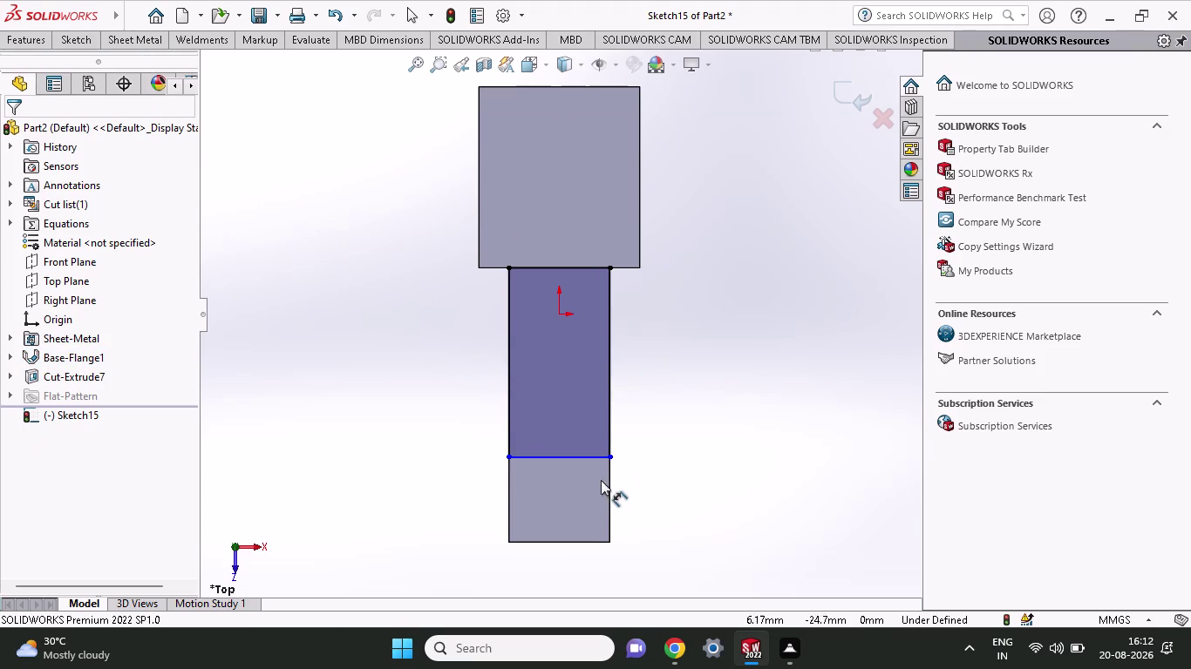
click(613, 461)
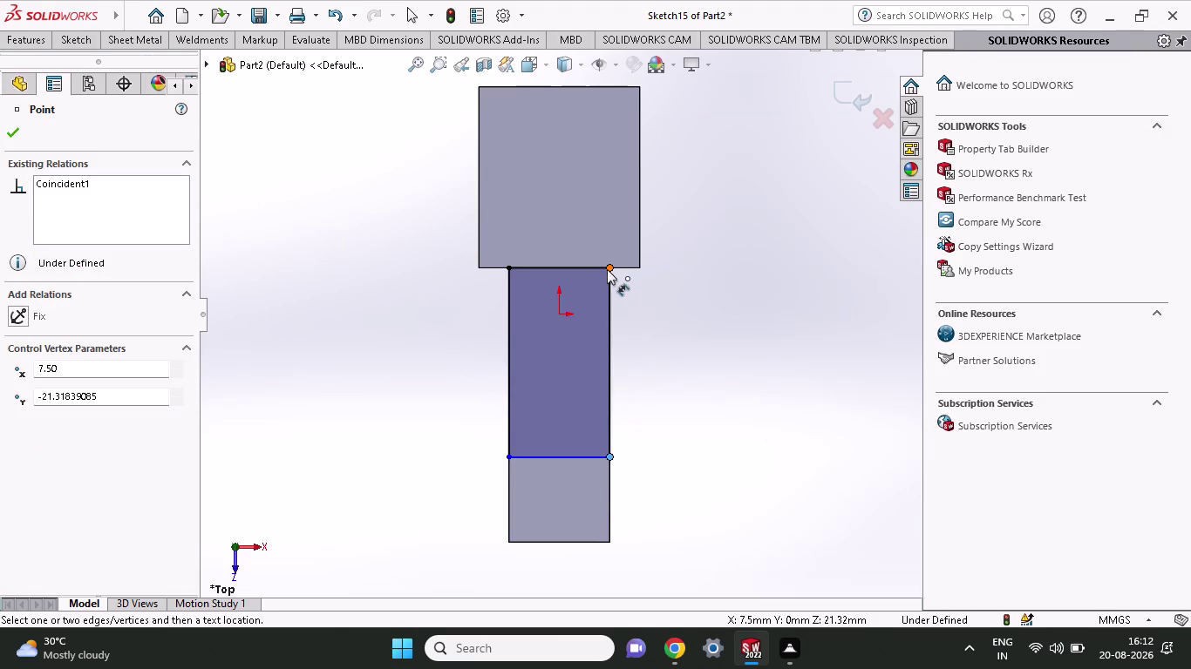
click(607, 269)
click(755, 385)
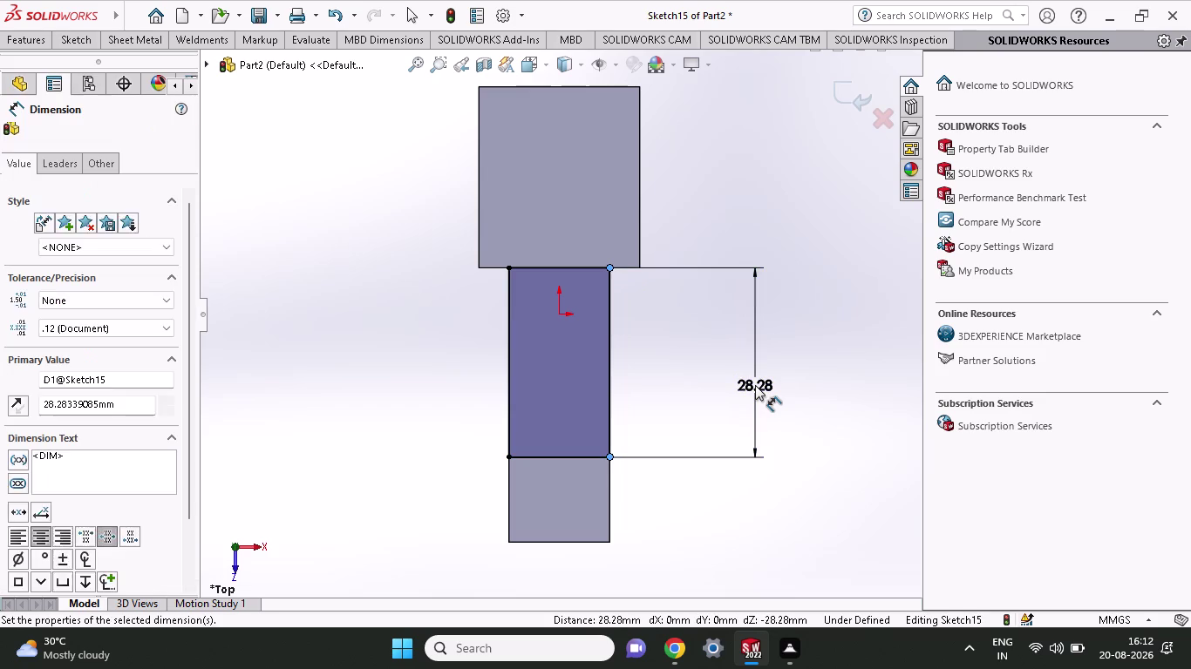
text(6)
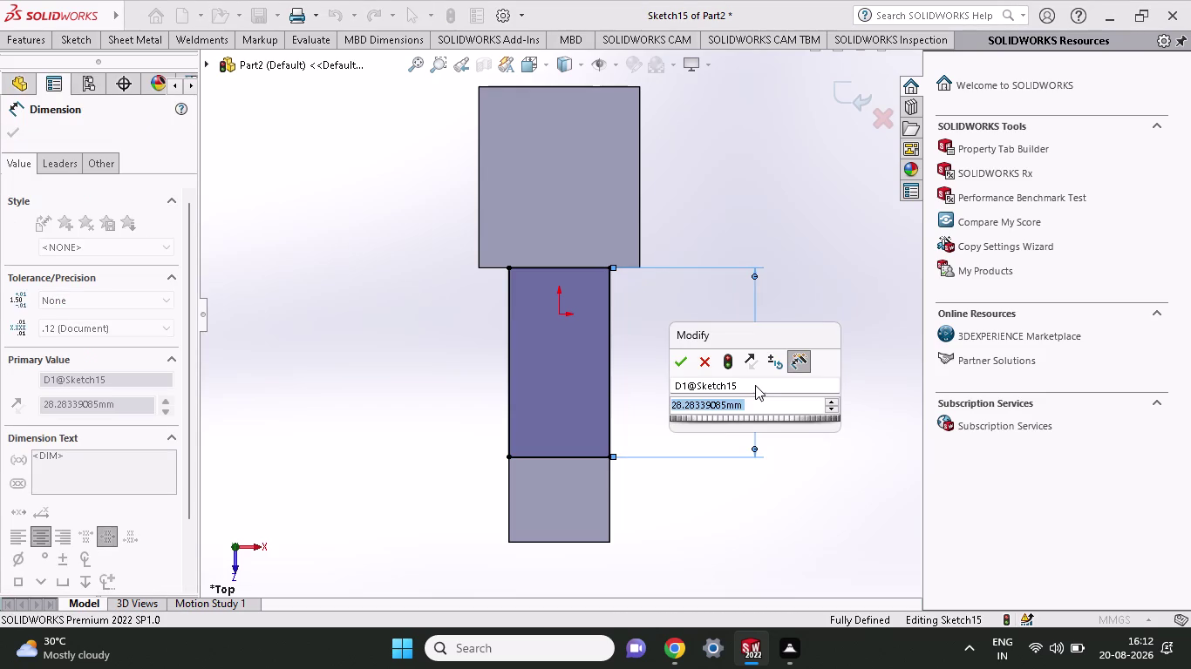
text(7)
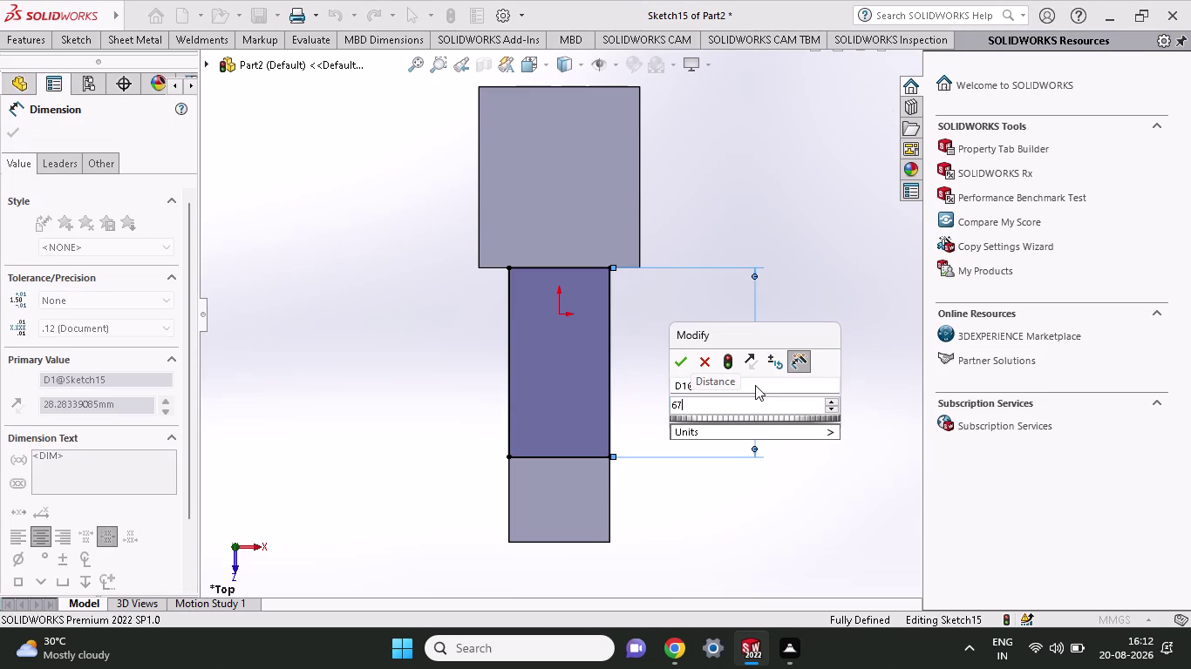
key(period)
text(93)
text(-)
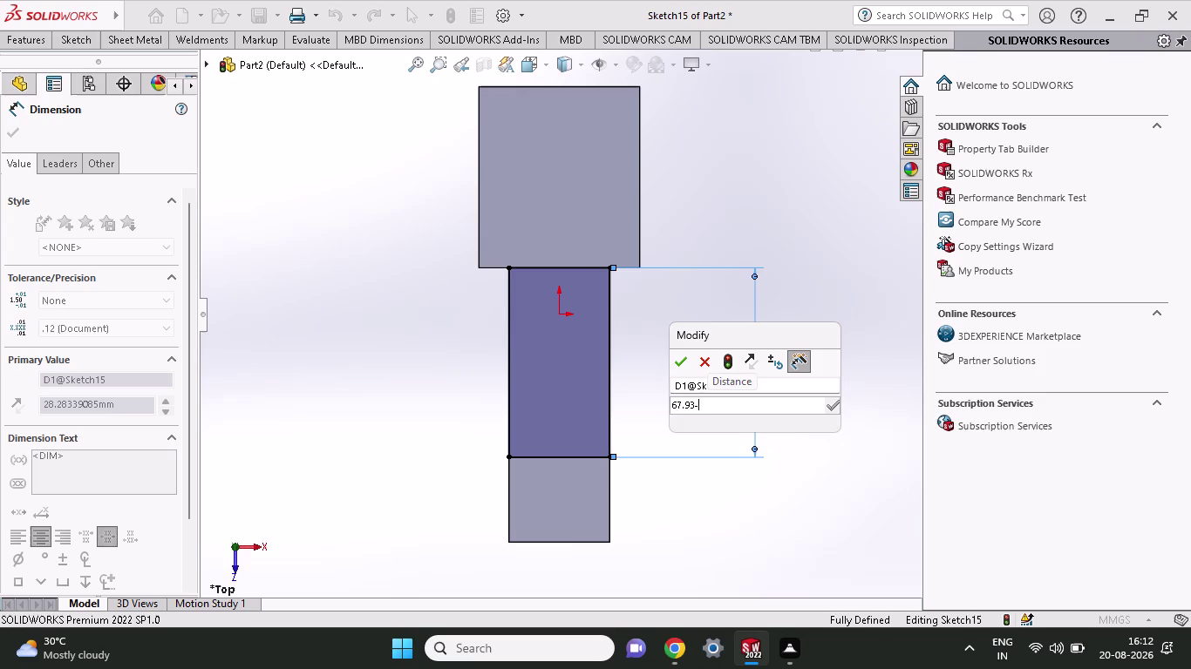
text(24)
key(Return)
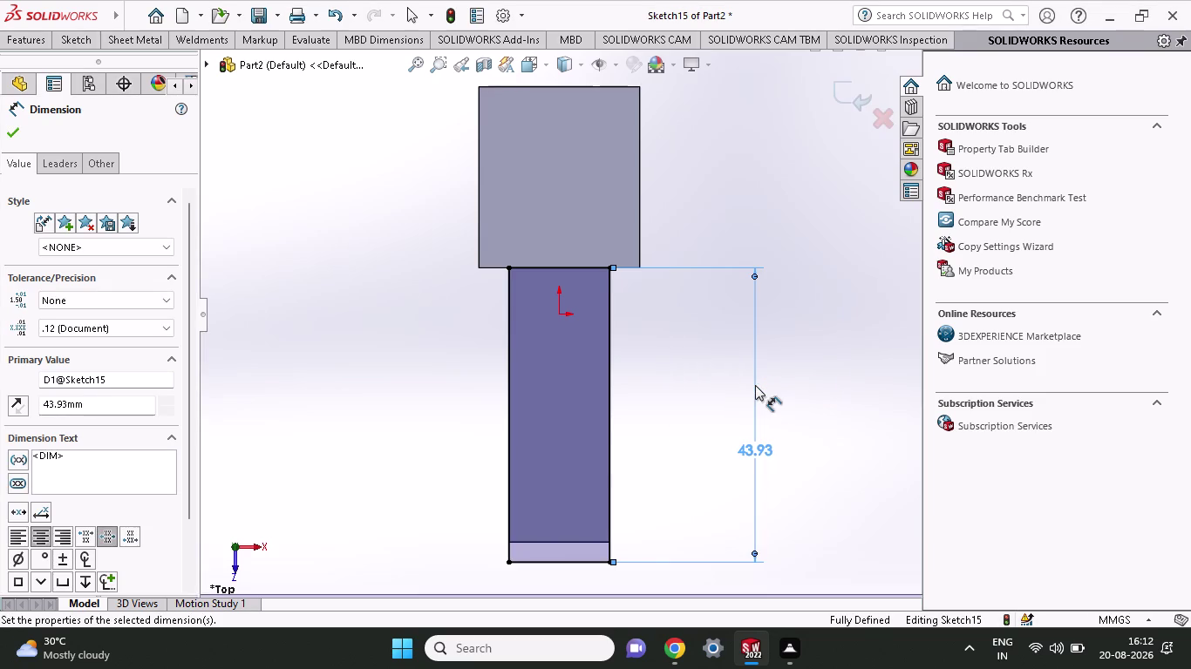
Orbit to inspect the dimensioned rectangle, then exit the sketch.
scroll(down, 3)
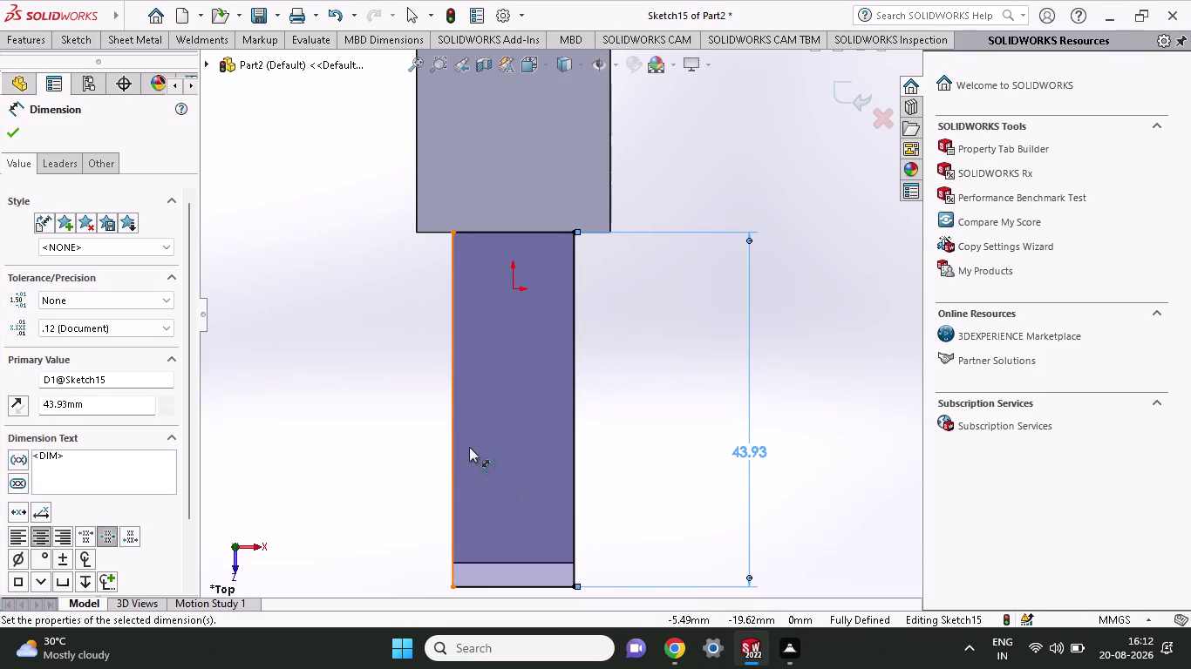
scroll(down, 3)
scroll(up, 3)
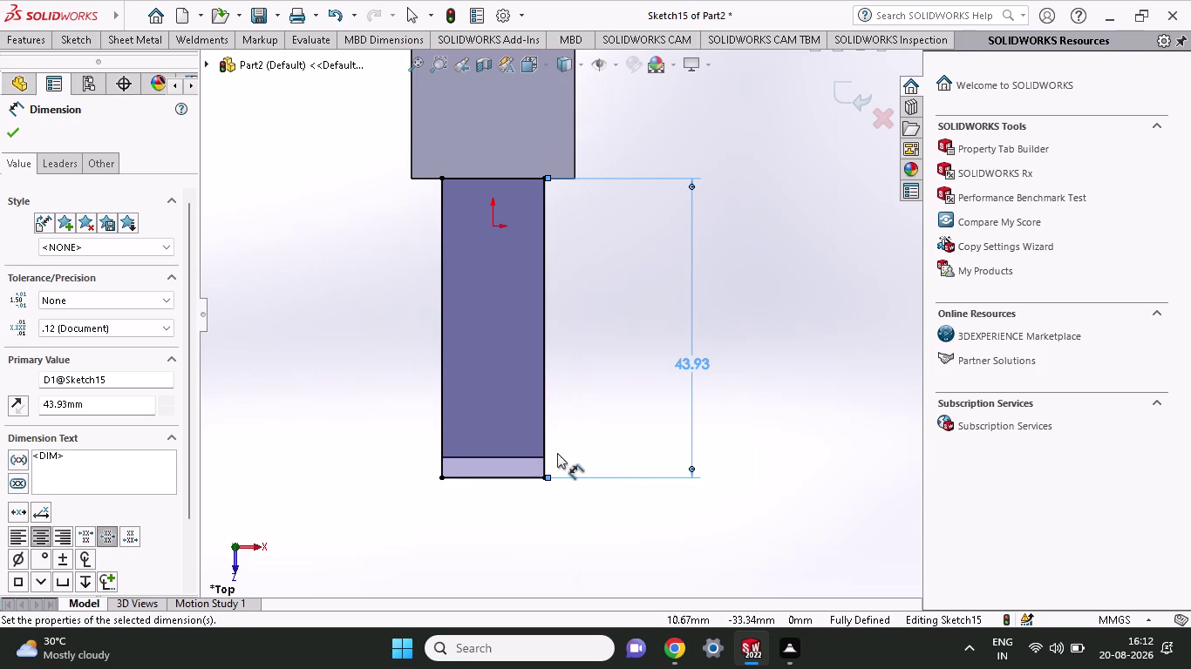
middle_drag(533, 450, 421, 455)
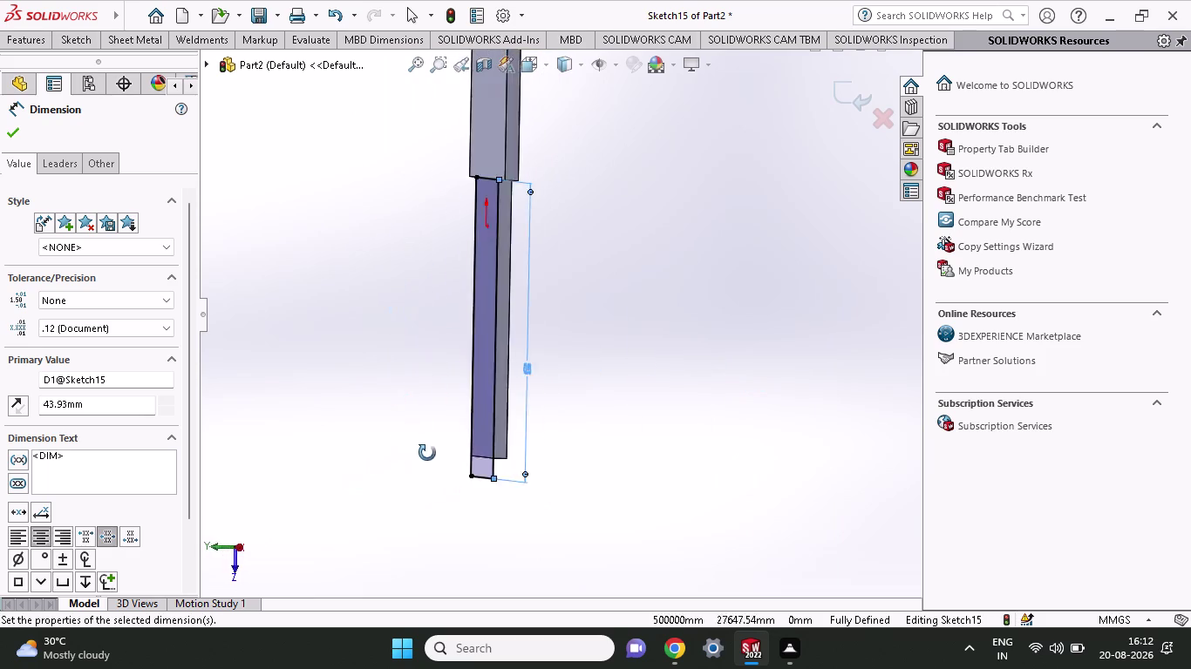
middle_drag(421, 455, 551, 440)
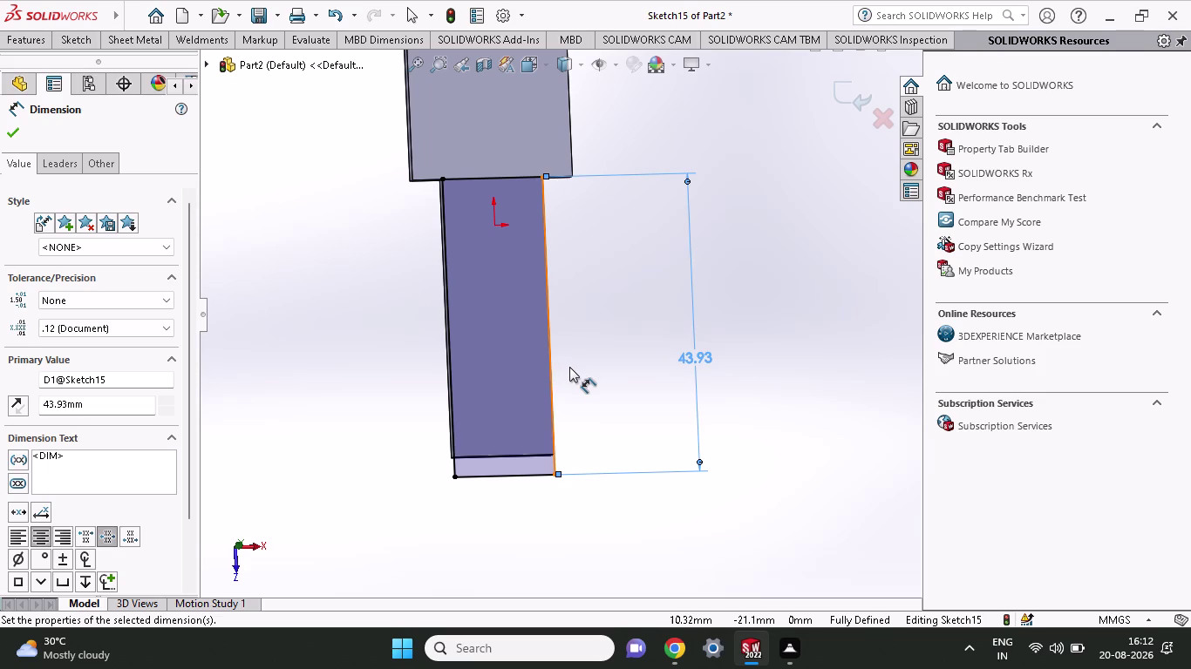
scroll(up, 3)
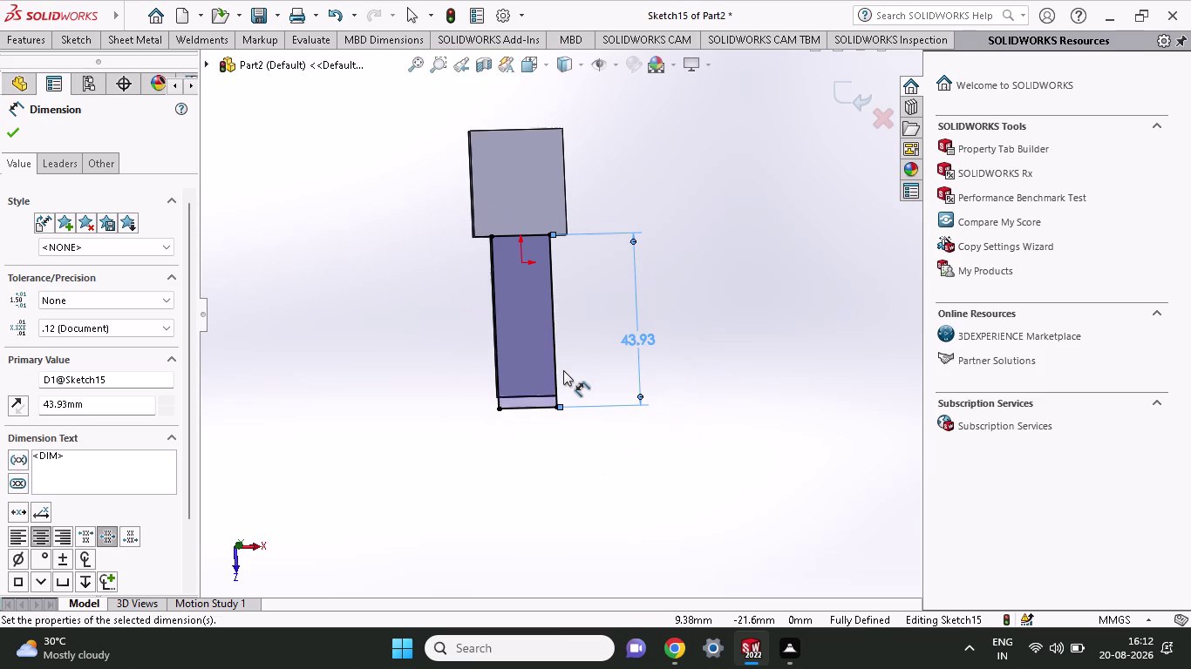
click(8, 134)
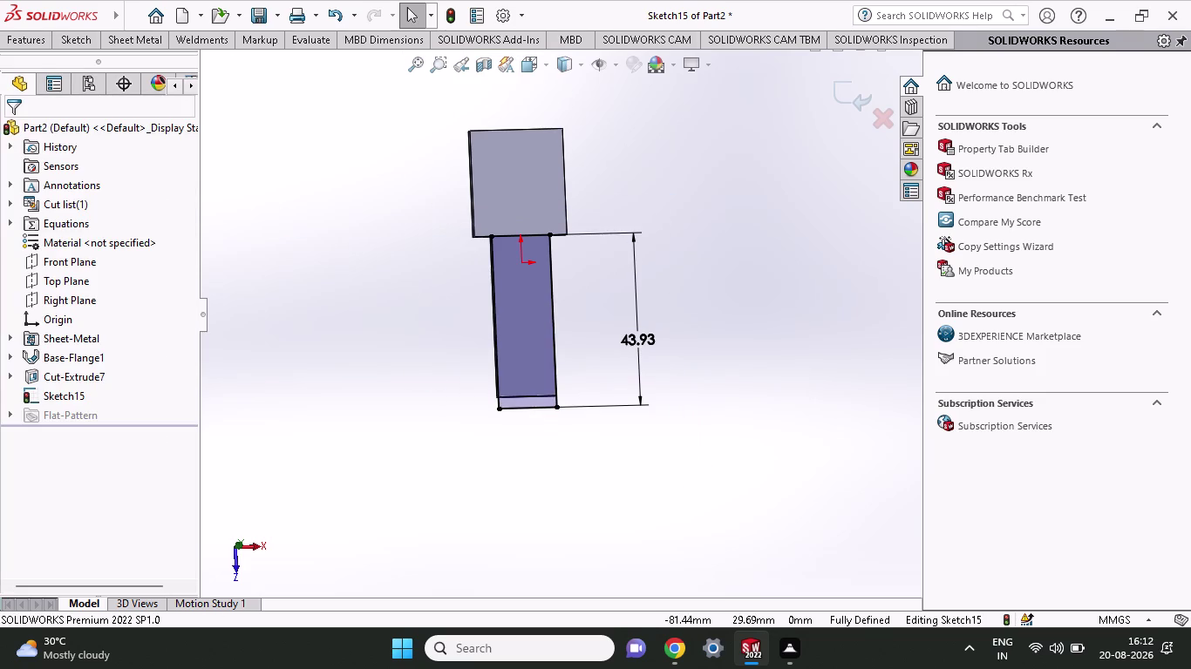
click(107, 46)
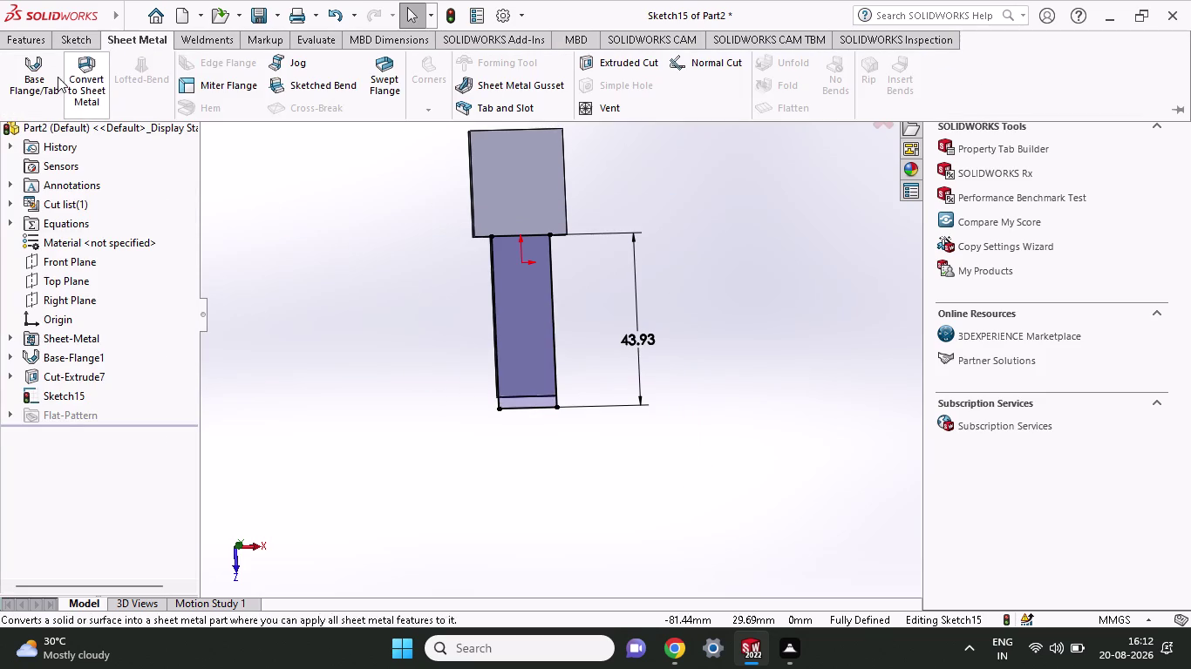
Create Tab1 from the 43.93 mm neck sketch, merged into the plate.
click(53, 81)
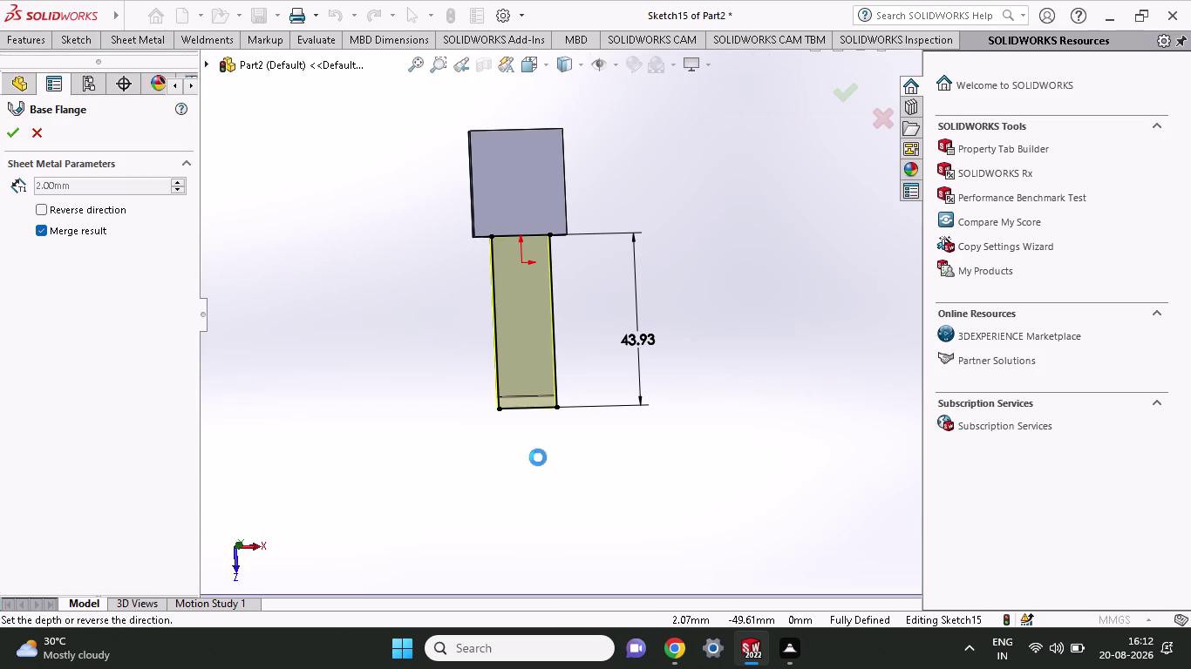
middle_drag(538, 458, 598, 319)
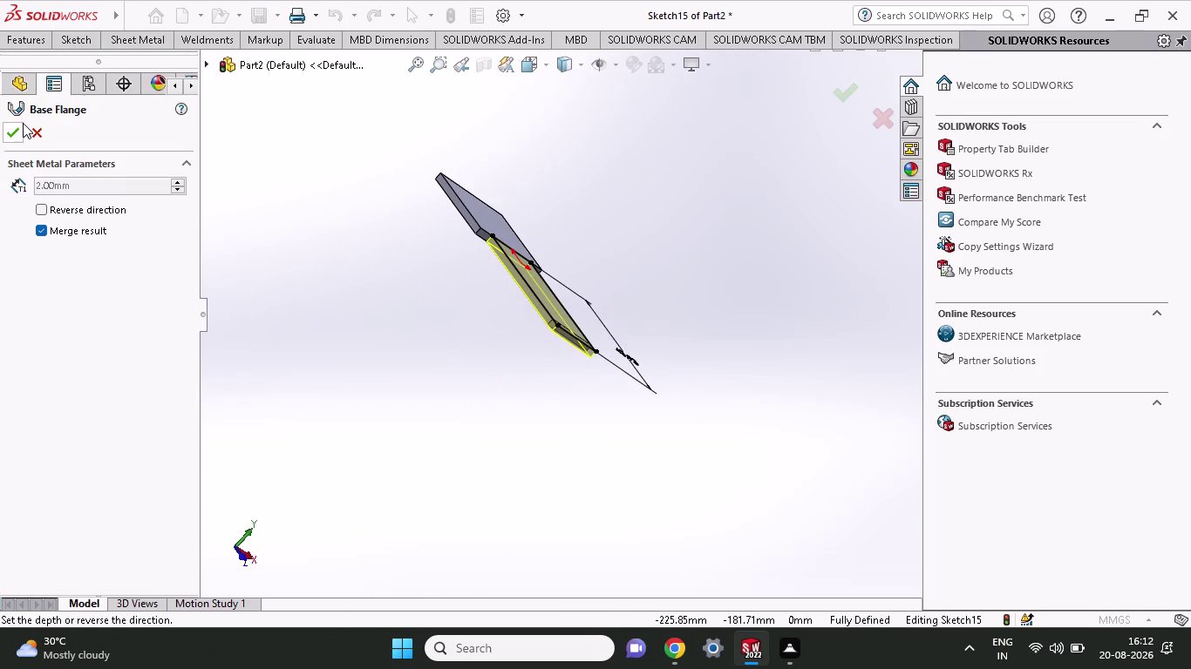
click(16, 129)
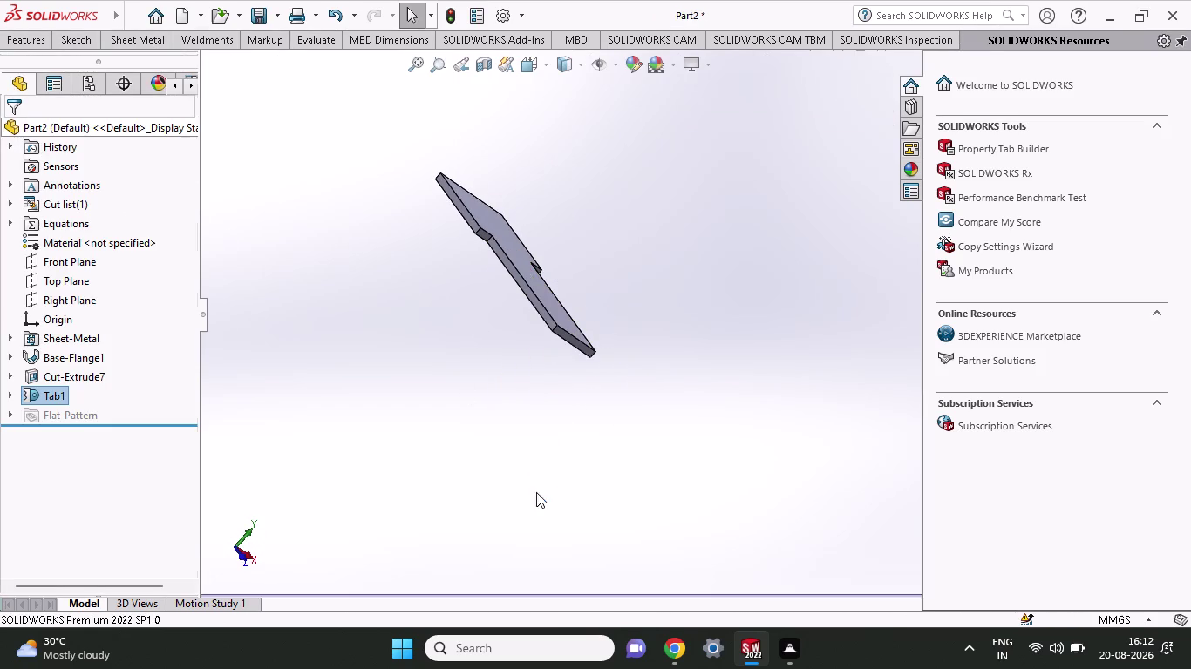
middle_drag(643, 426, 498, 456)
scroll(up, 3)
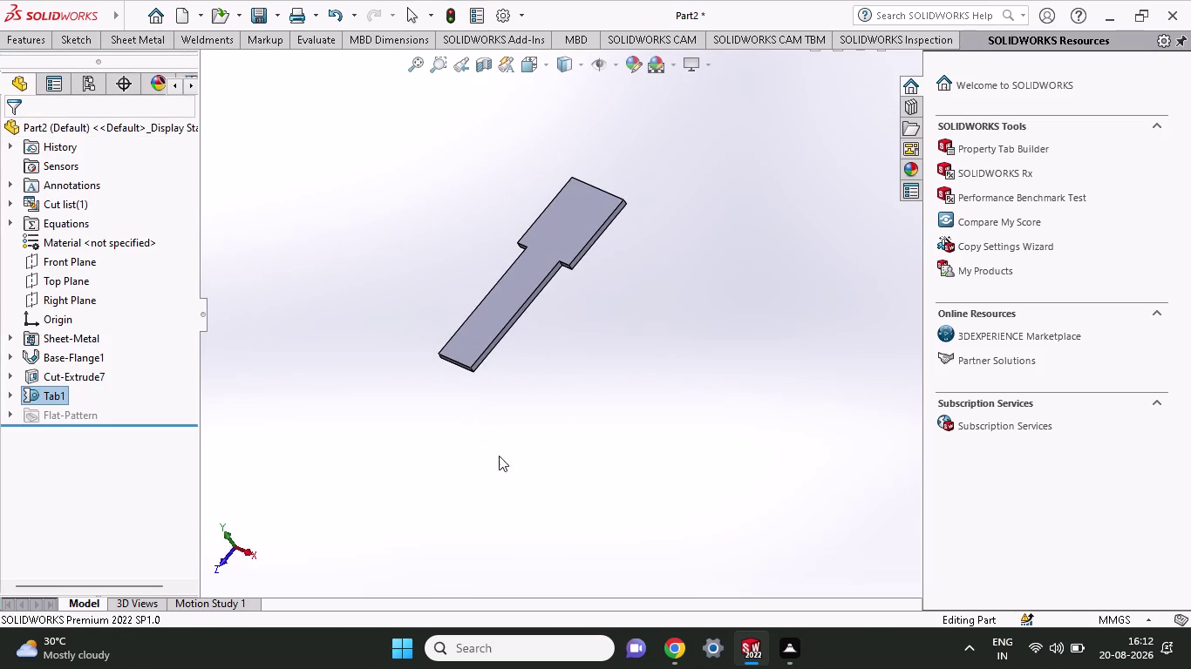
click(63, 32)
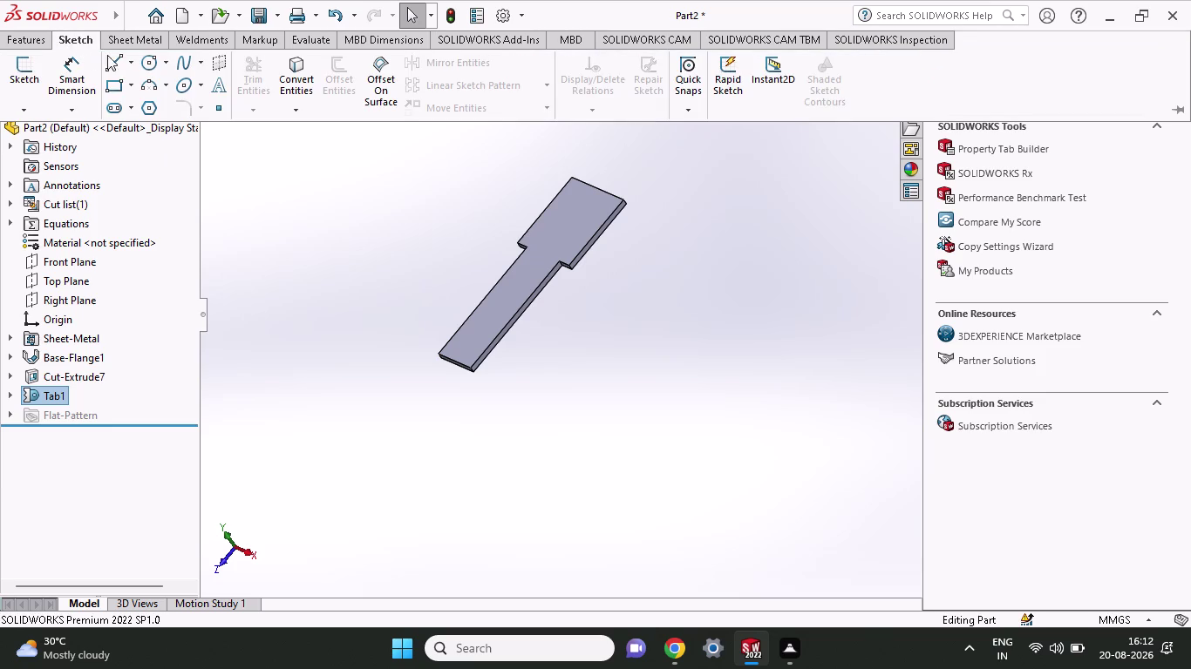
click(143, 41)
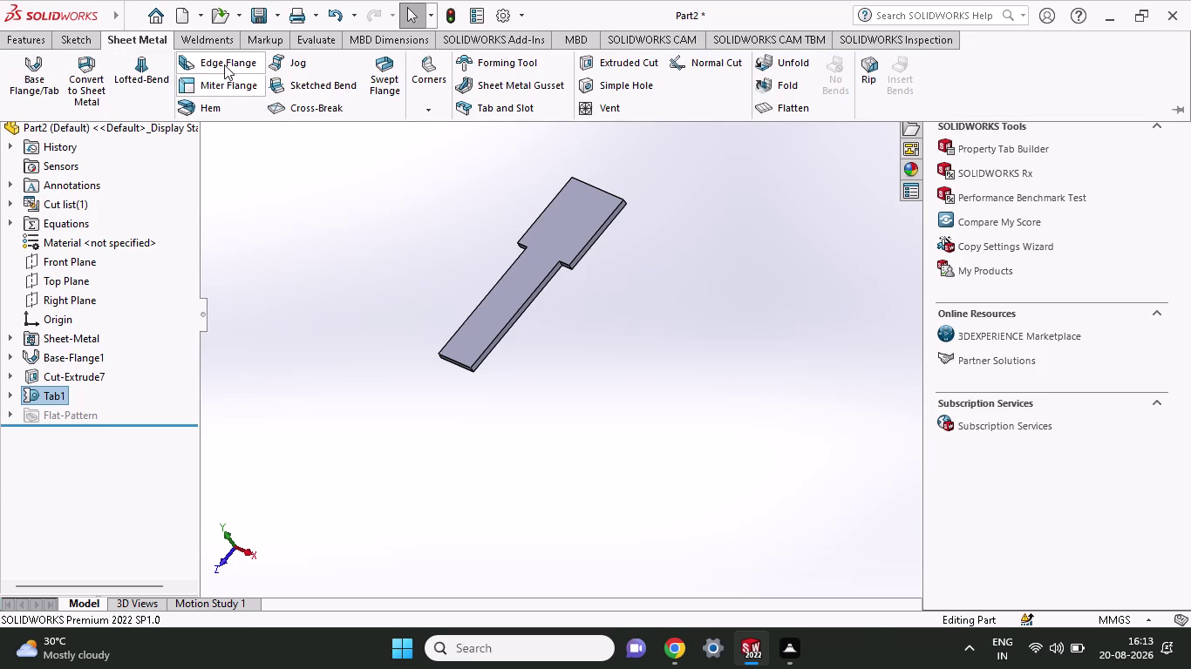
Add a 90° edge flange, 8.93 mm long, on the plate's narrow bottom edge.
click(224, 62)
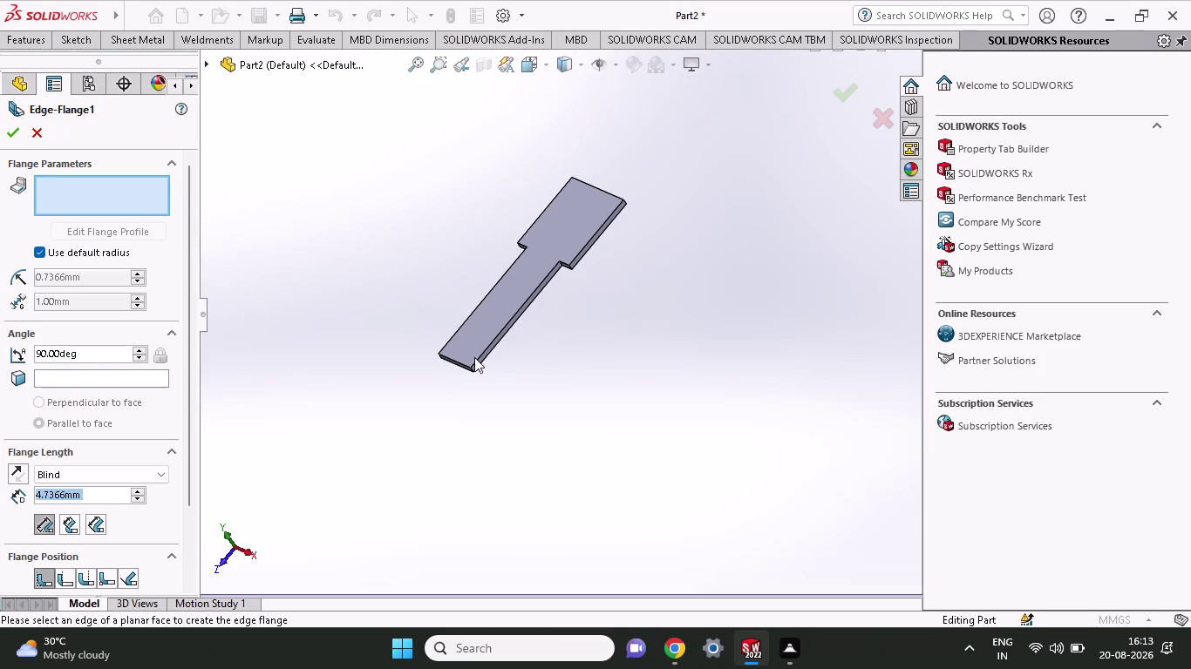
click(455, 359)
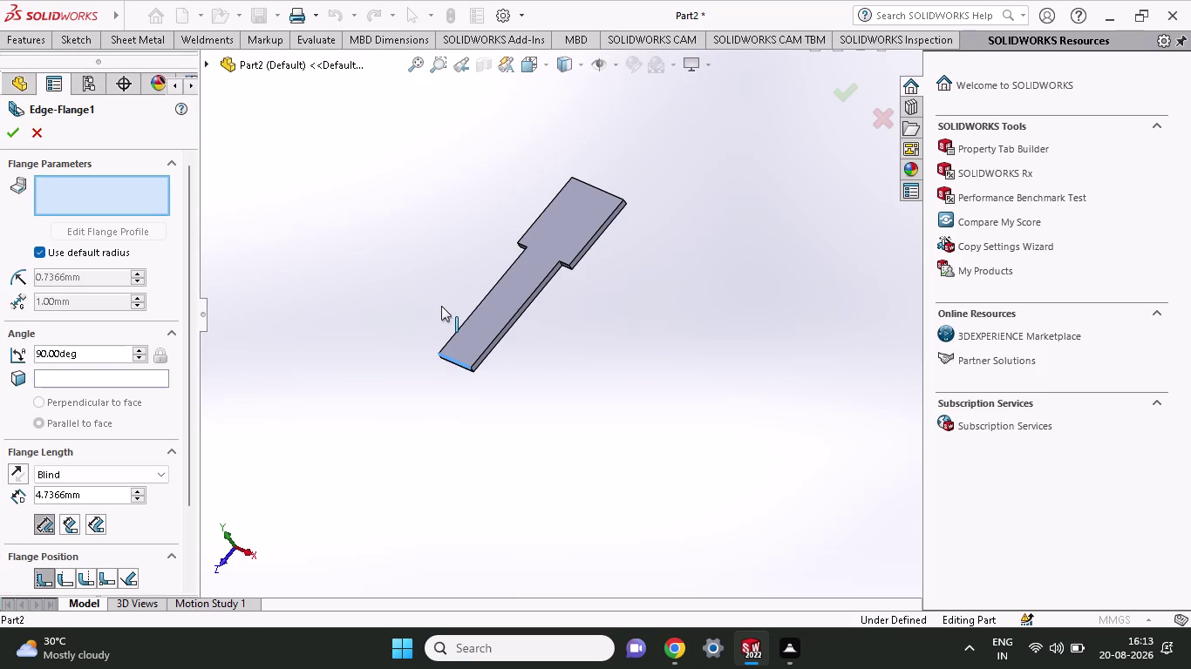
click(398, 286)
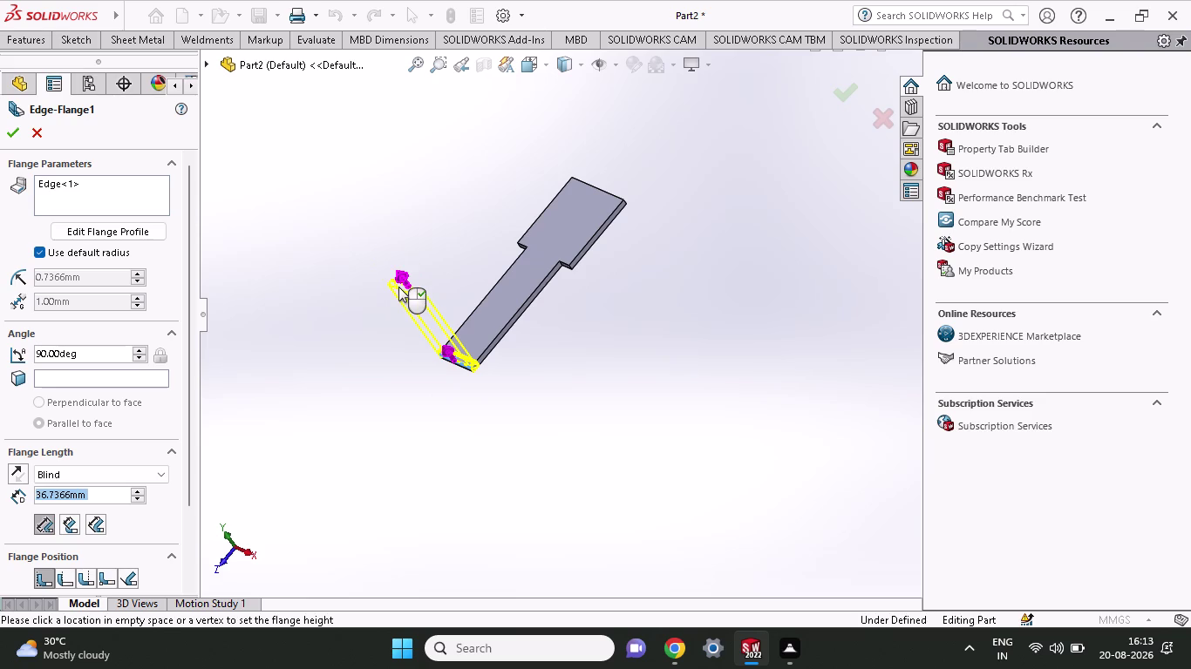
middle_drag(410, 367, 446, 339)
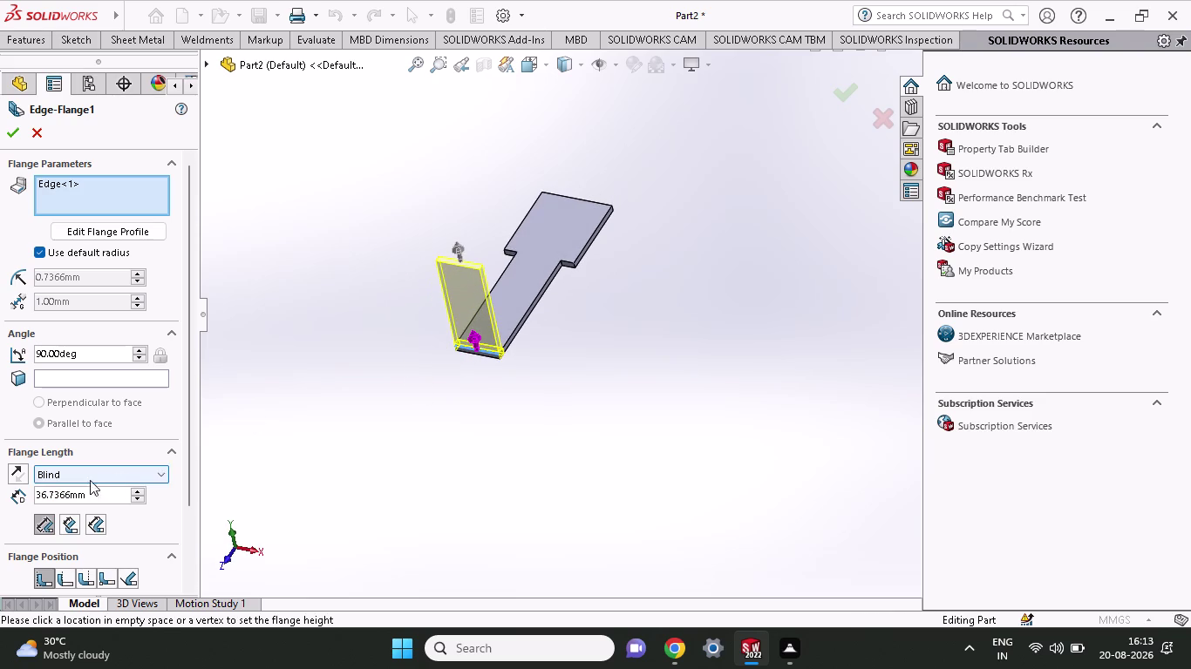
drag(89, 492, 0, 496)
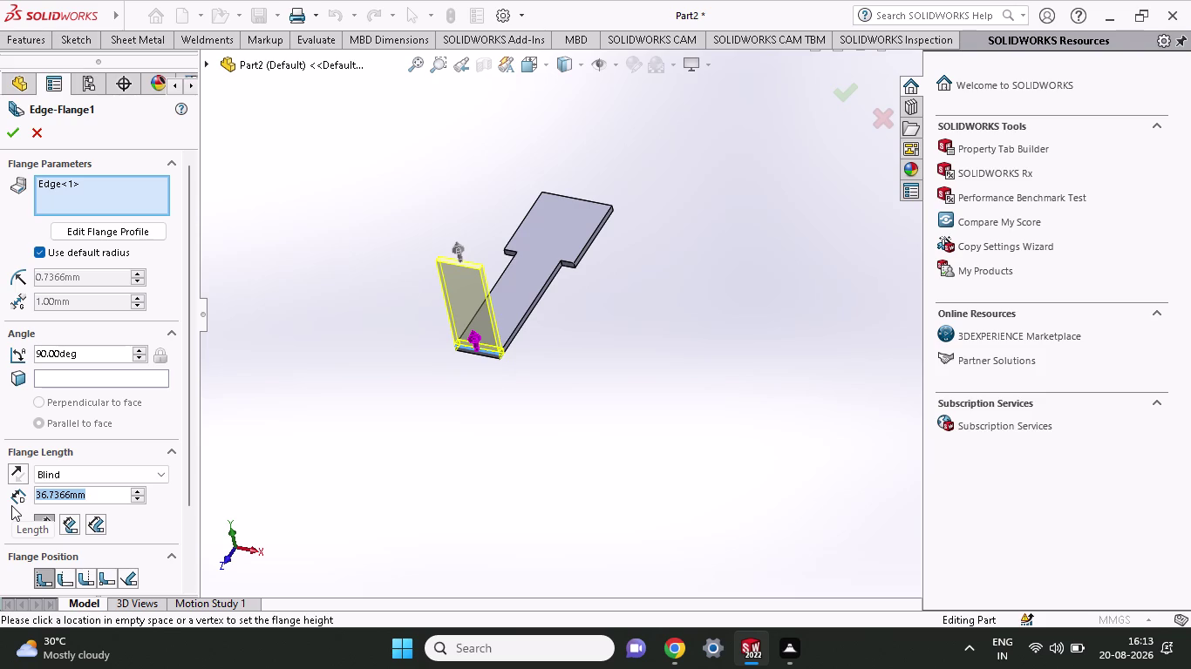
text(8.)
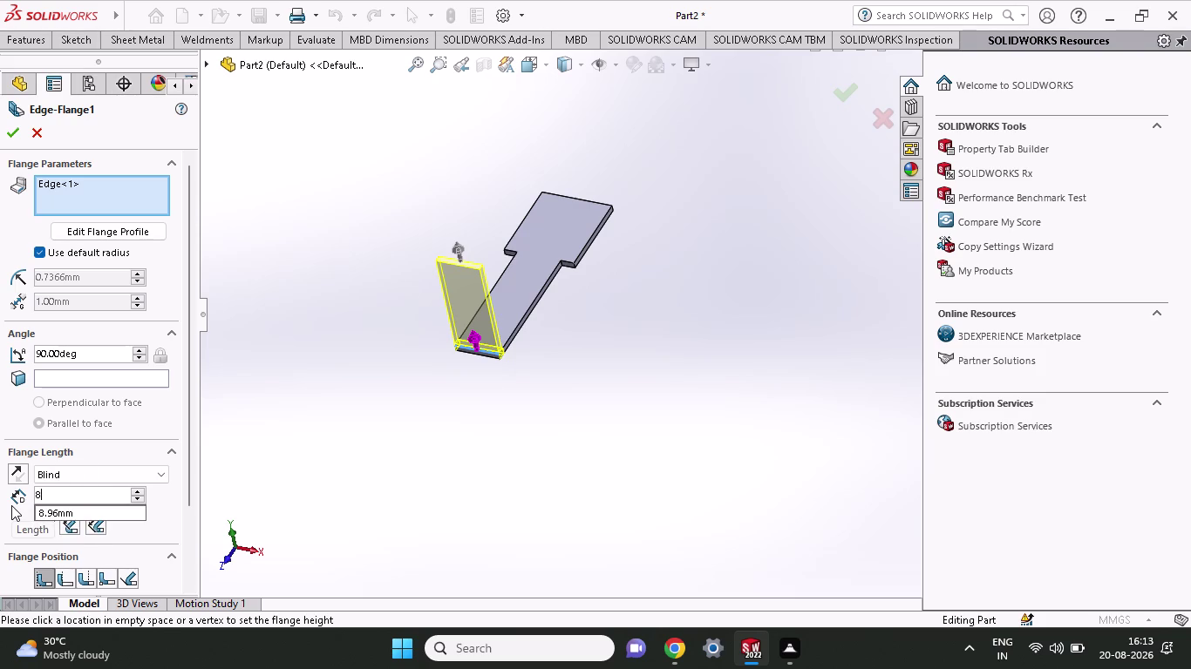
text(93)
key(Return)
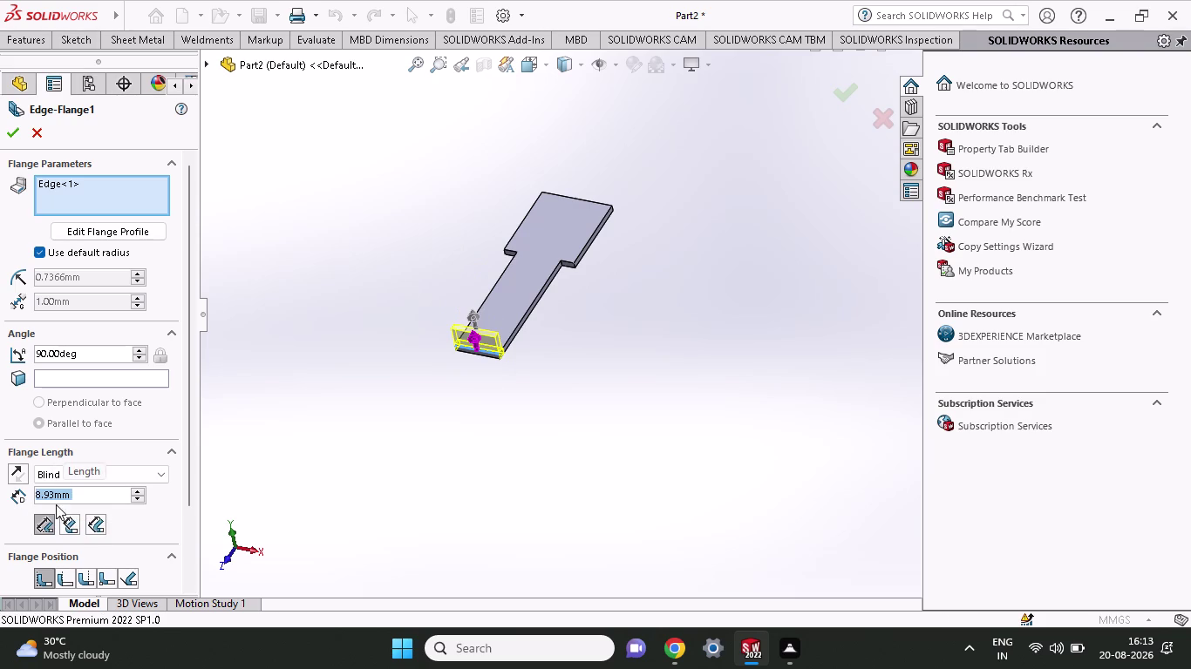
click(18, 129)
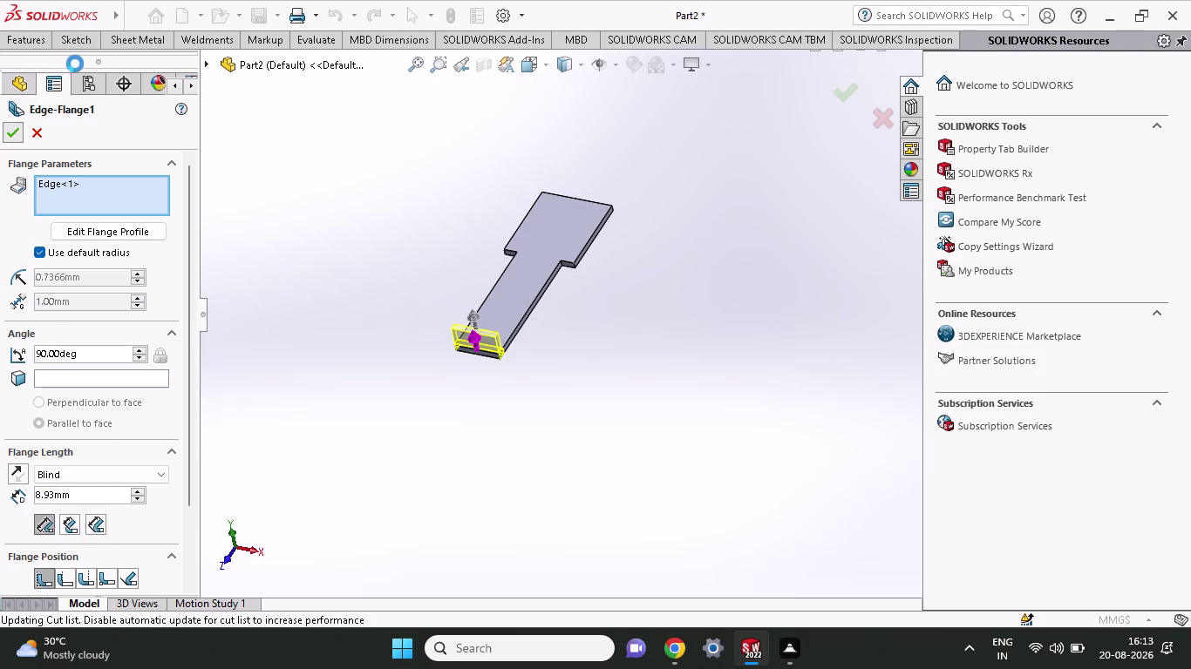
click(121, 39)
click(220, 65)
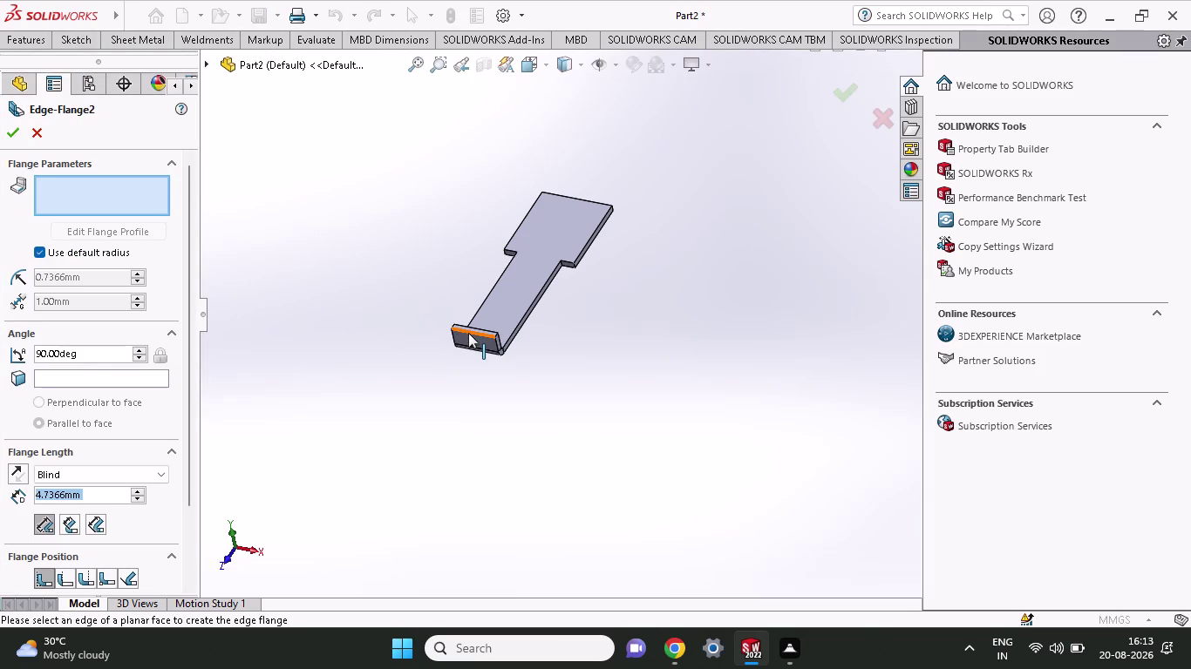
Add Edge-Flange2, 8.96 mm long, on the first flange's top edge.
click(468, 333)
click(427, 385)
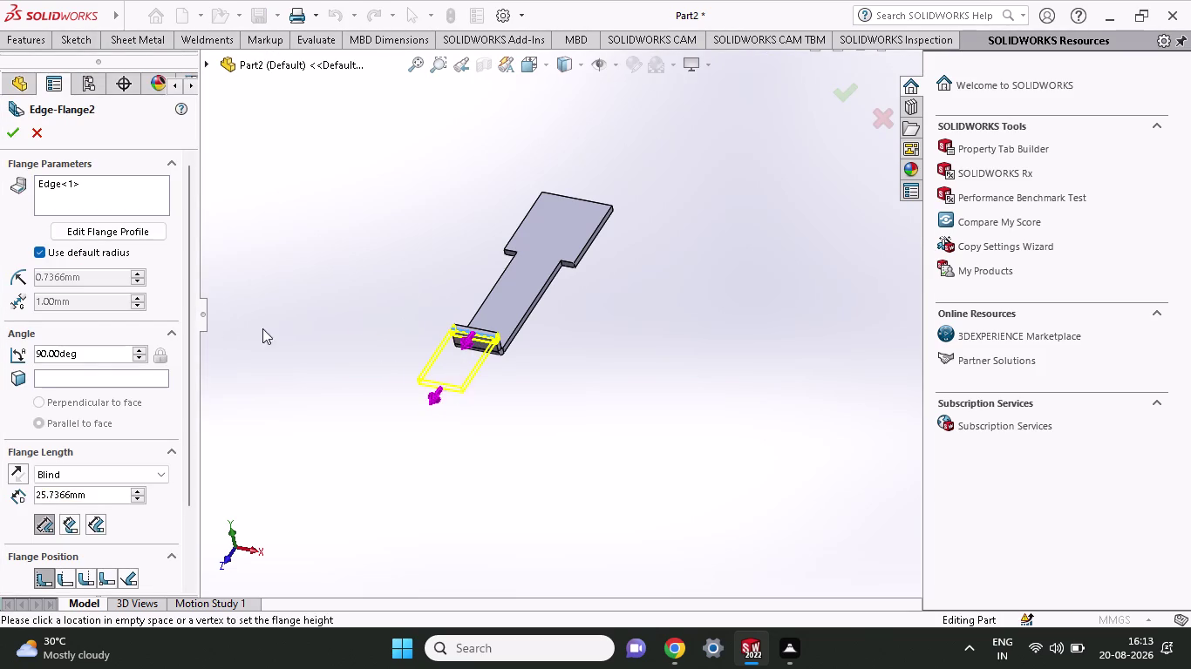
click(92, 488)
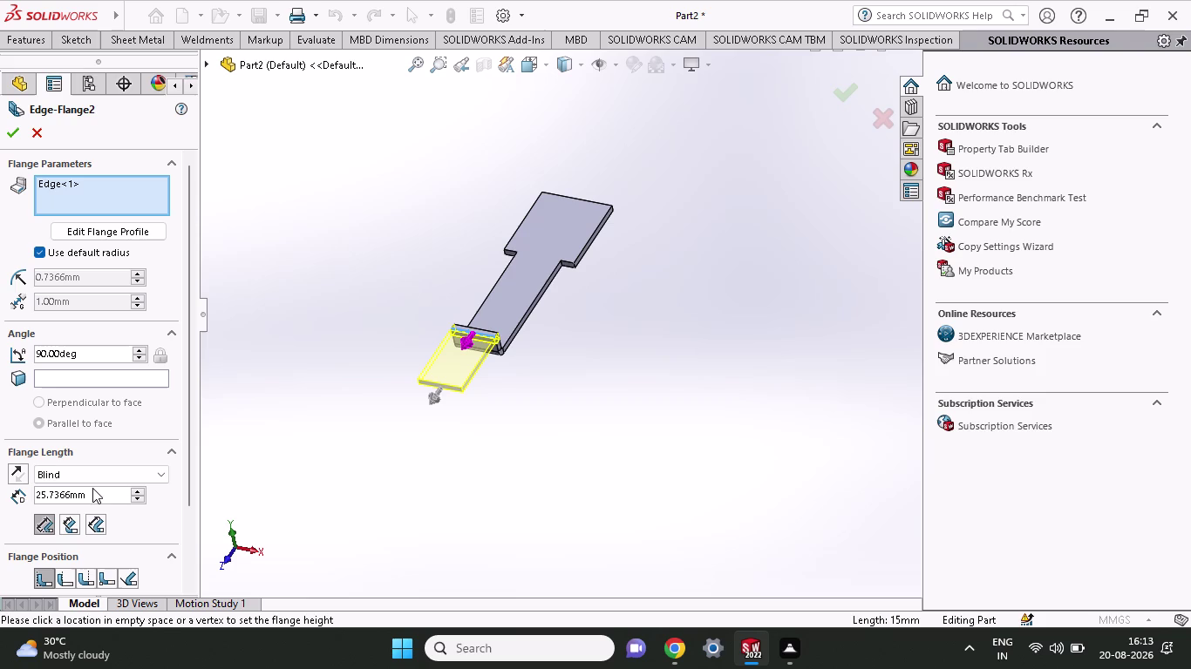
drag(96, 496, 0, 492)
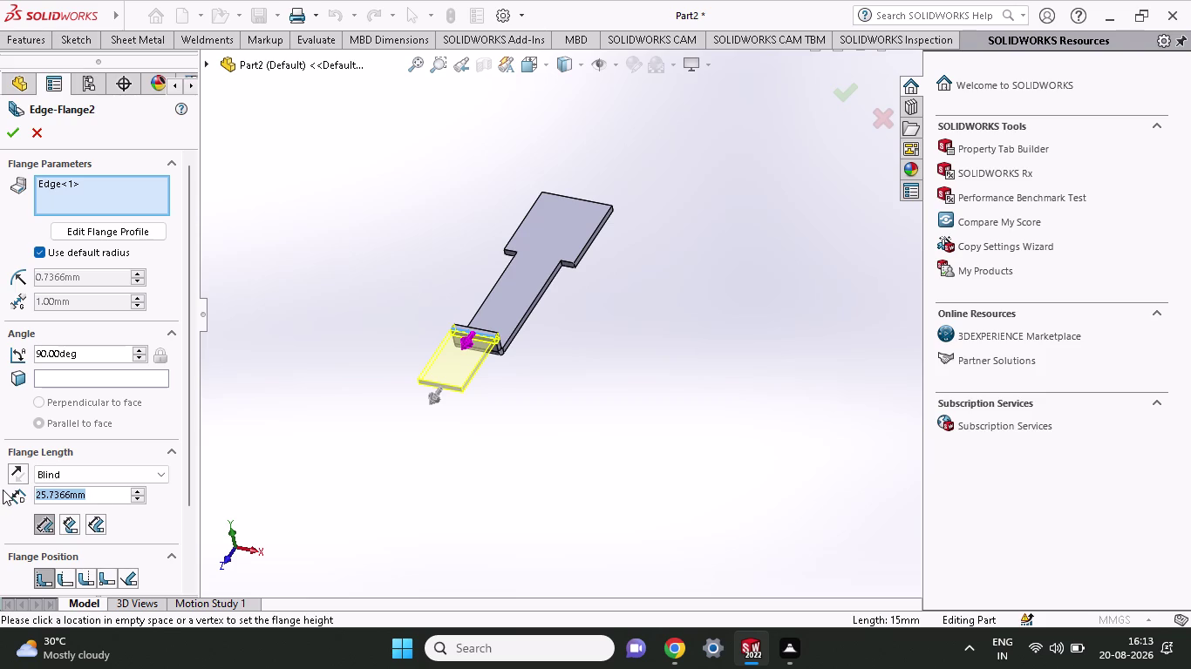
text(8.96)
key(Return)
scroll(up, 3)
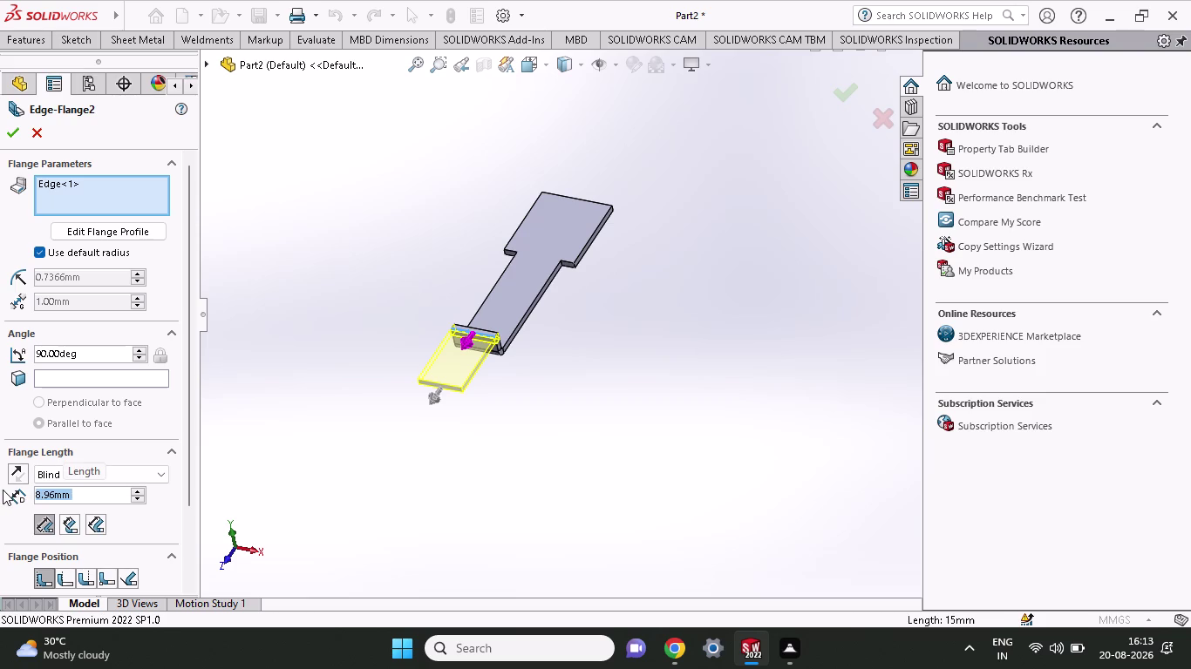
click(14, 127)
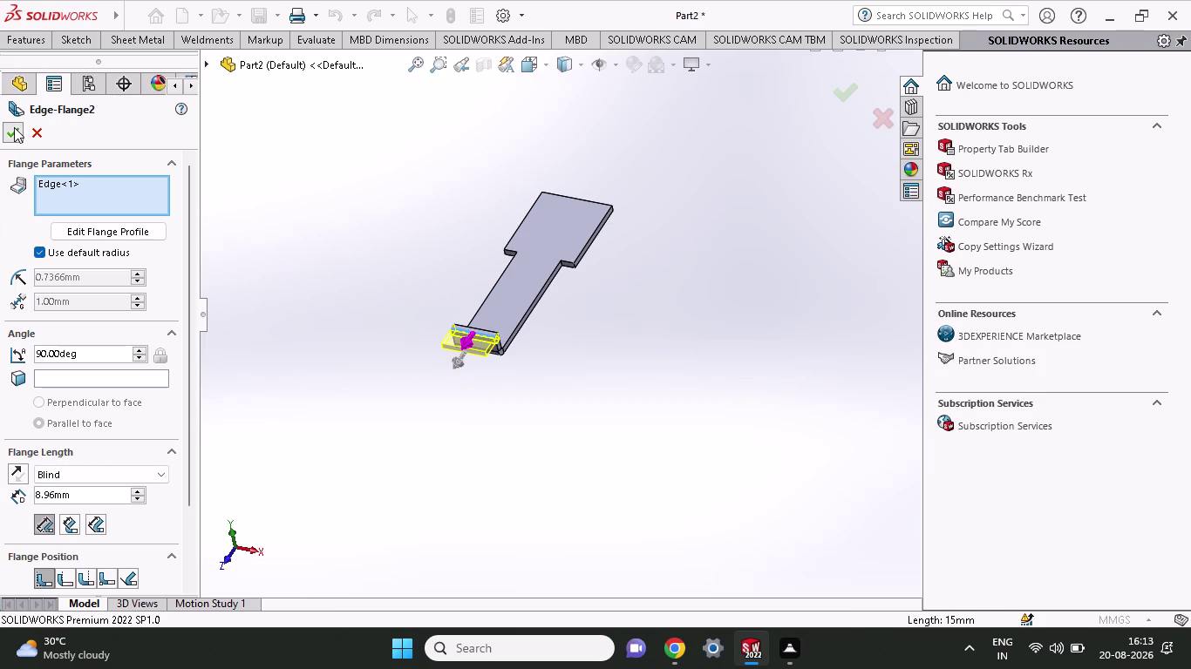
scroll(down, 3)
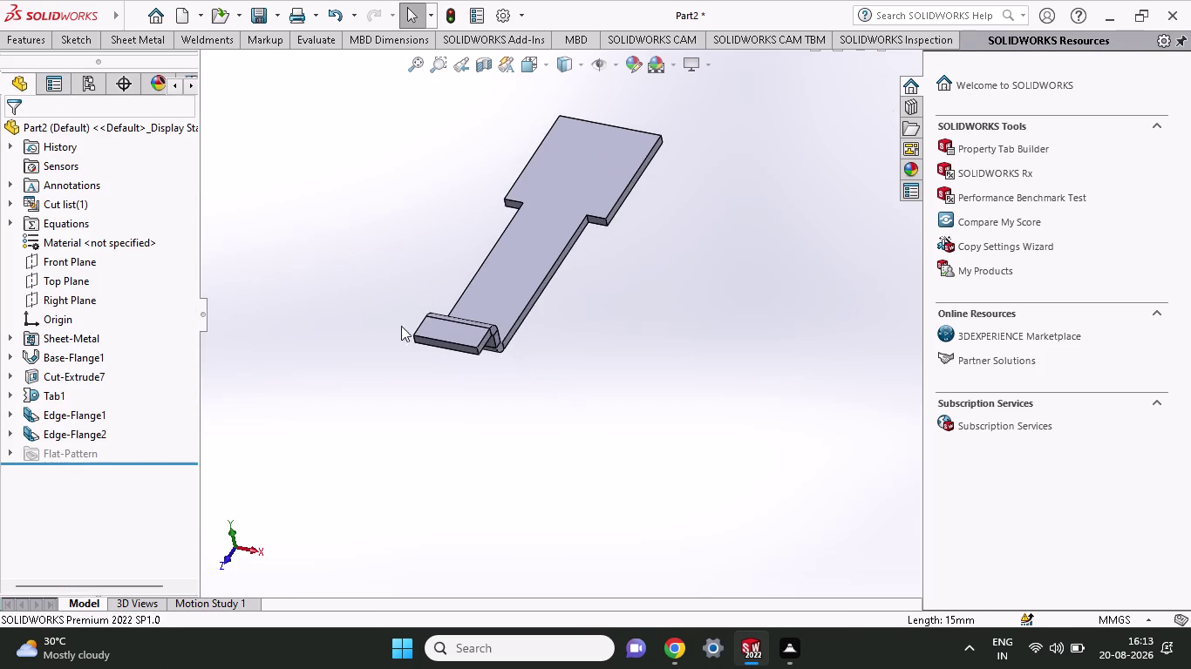
scroll(down, 3)
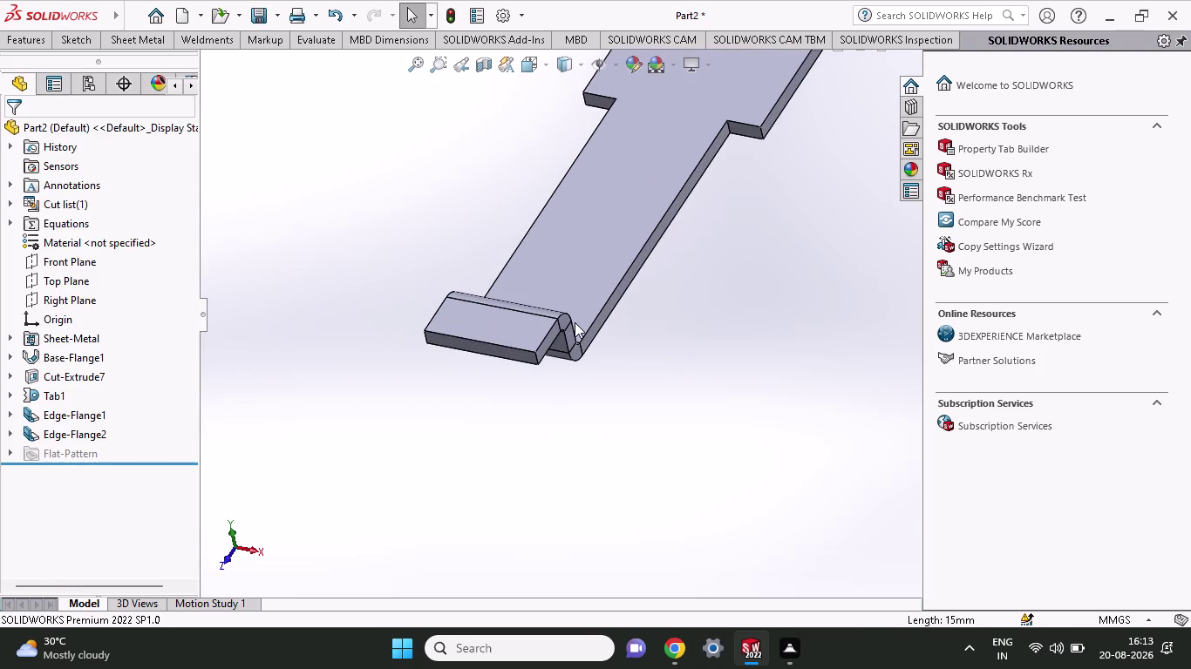
scroll(down, 3)
Start a sketch on the lip's flat face and pick the centre-radius Circle tool.
click(476, 317)
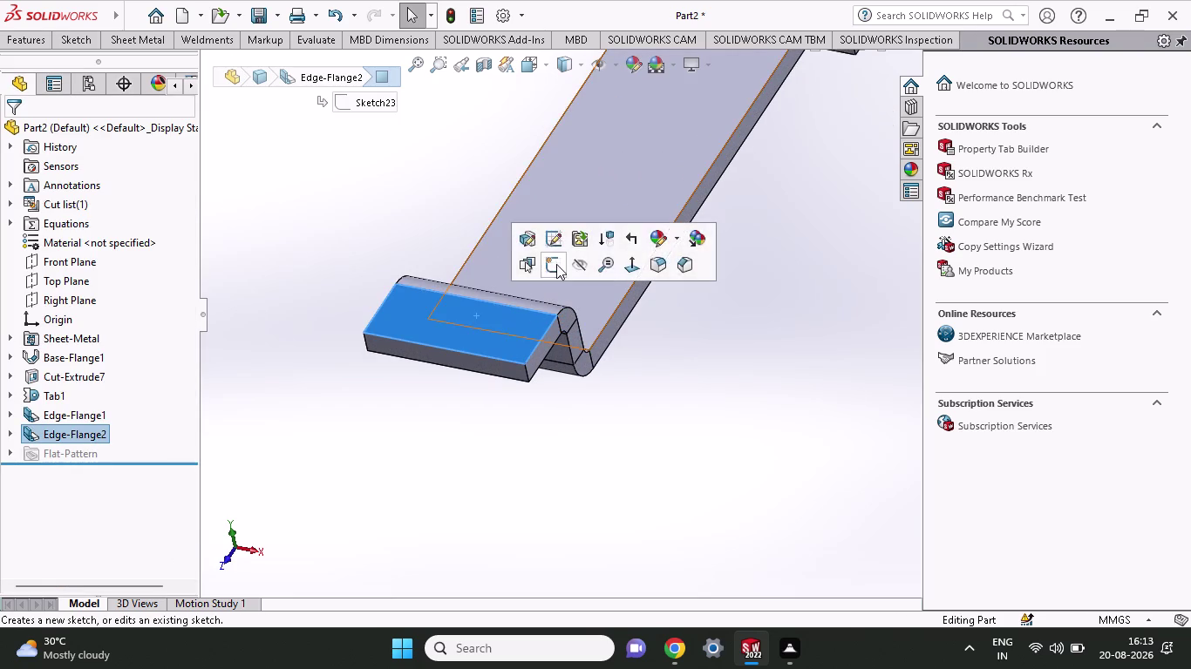
click(556, 261)
click(67, 37)
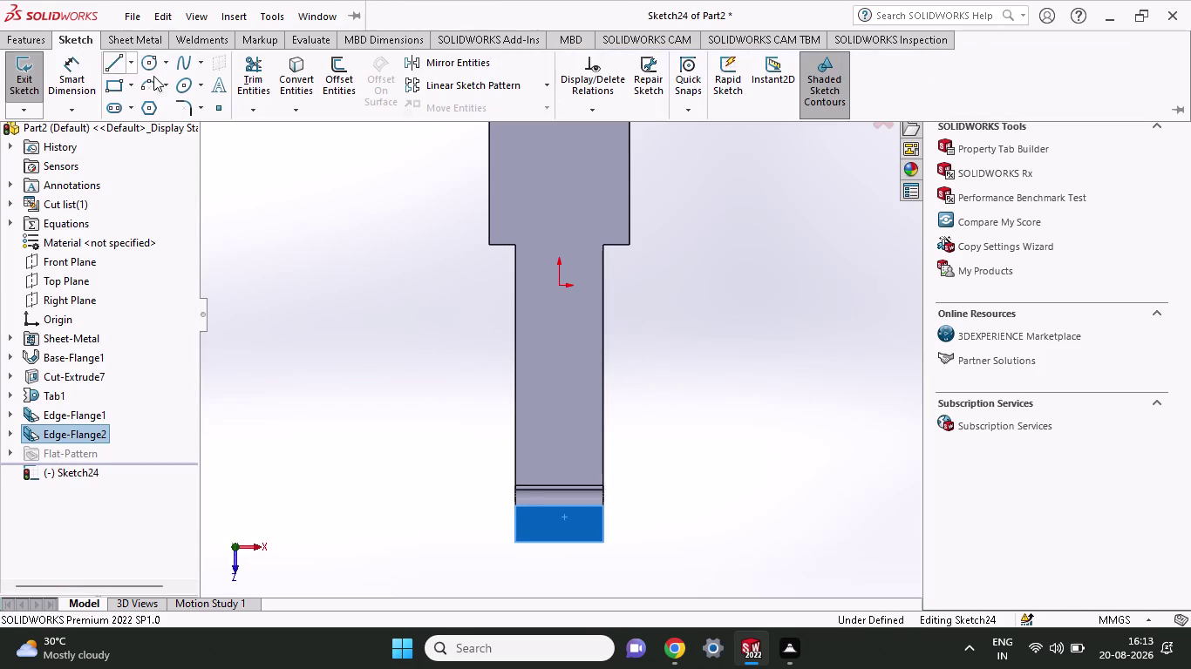
click(163, 67)
click(156, 76)
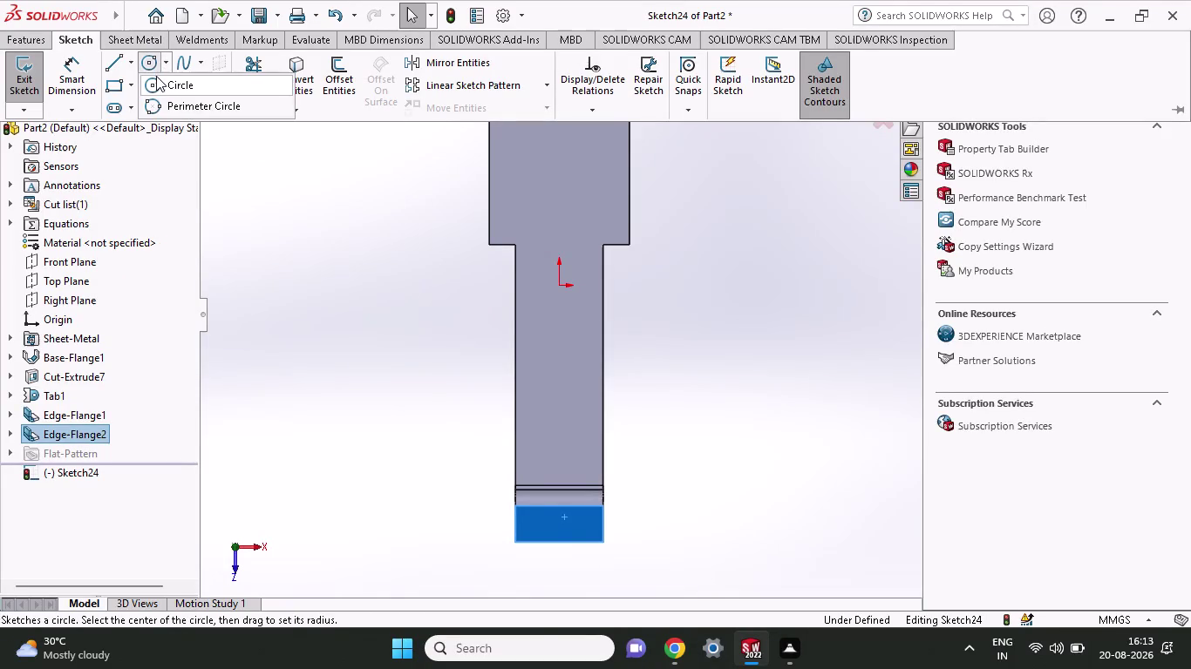
scroll(down, 3)
scroll(down, 3)
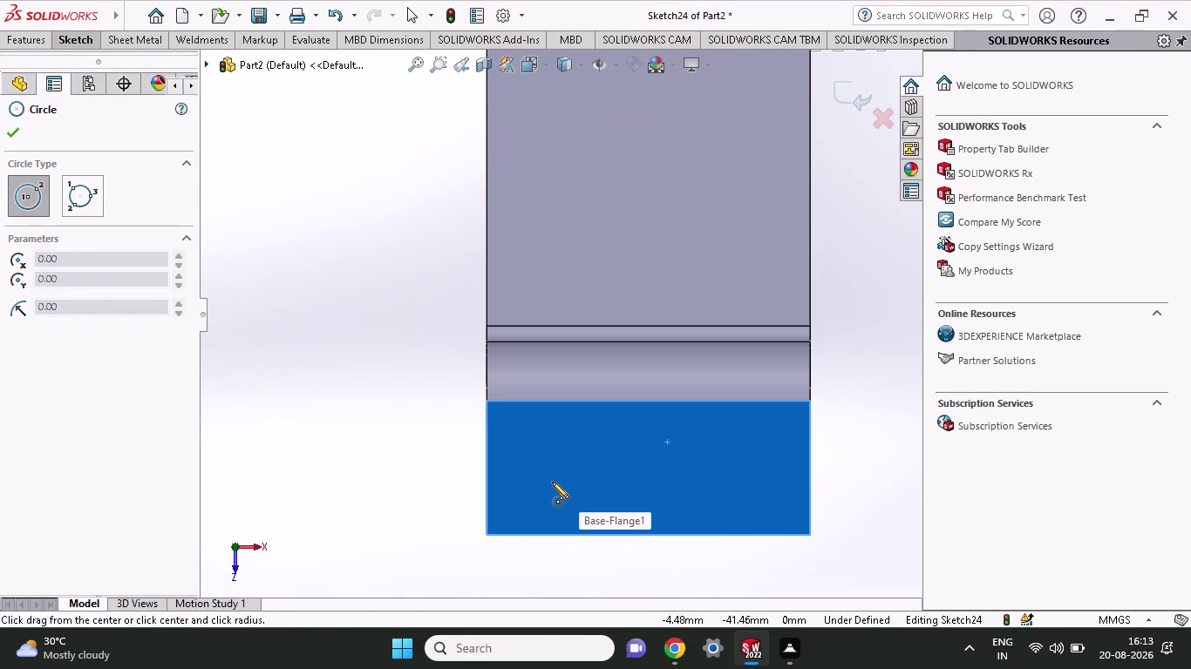
Draw two small circles side by side on the lip face.
click(552, 470)
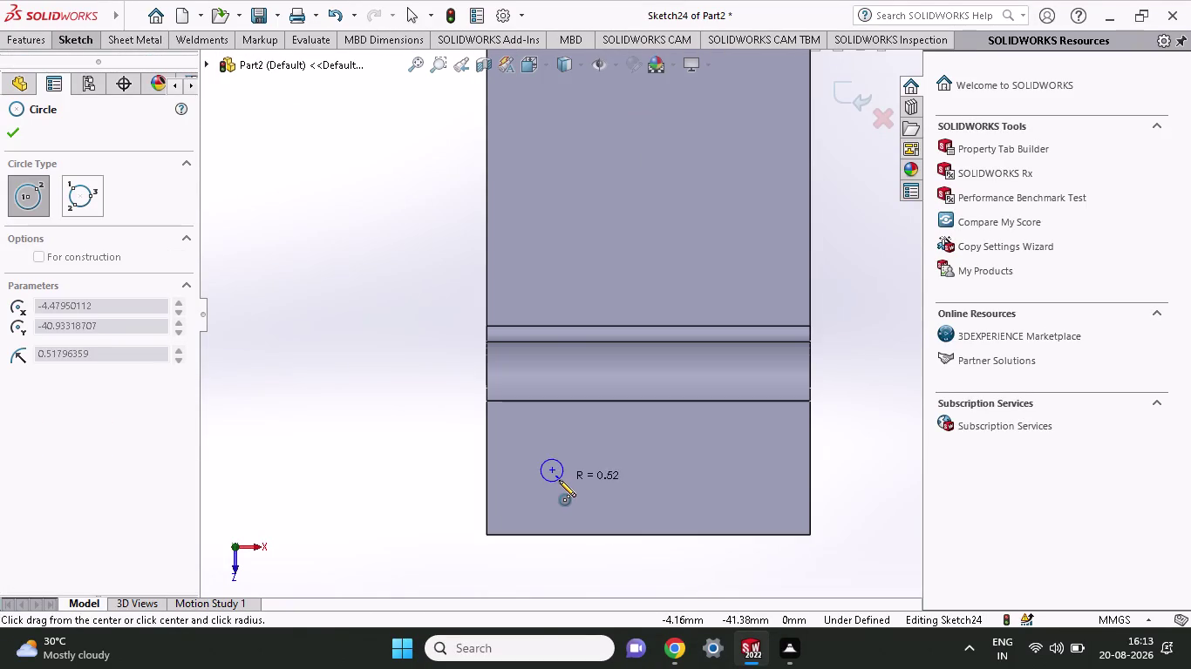
click(560, 485)
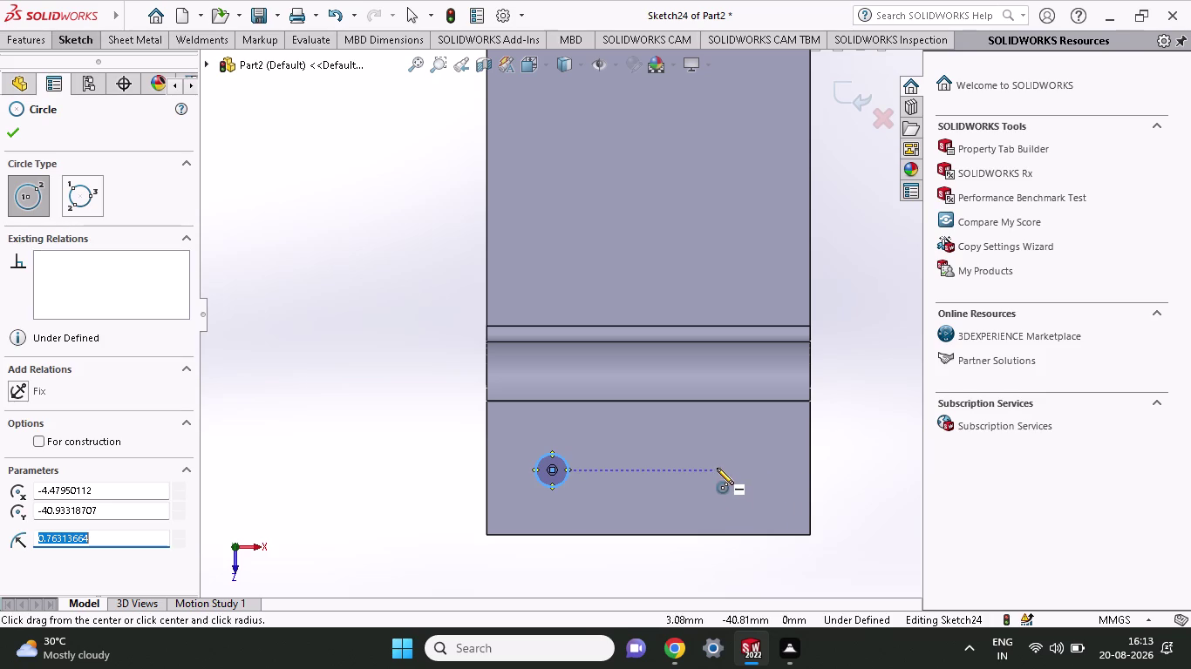
click(717, 469)
click(735, 485)
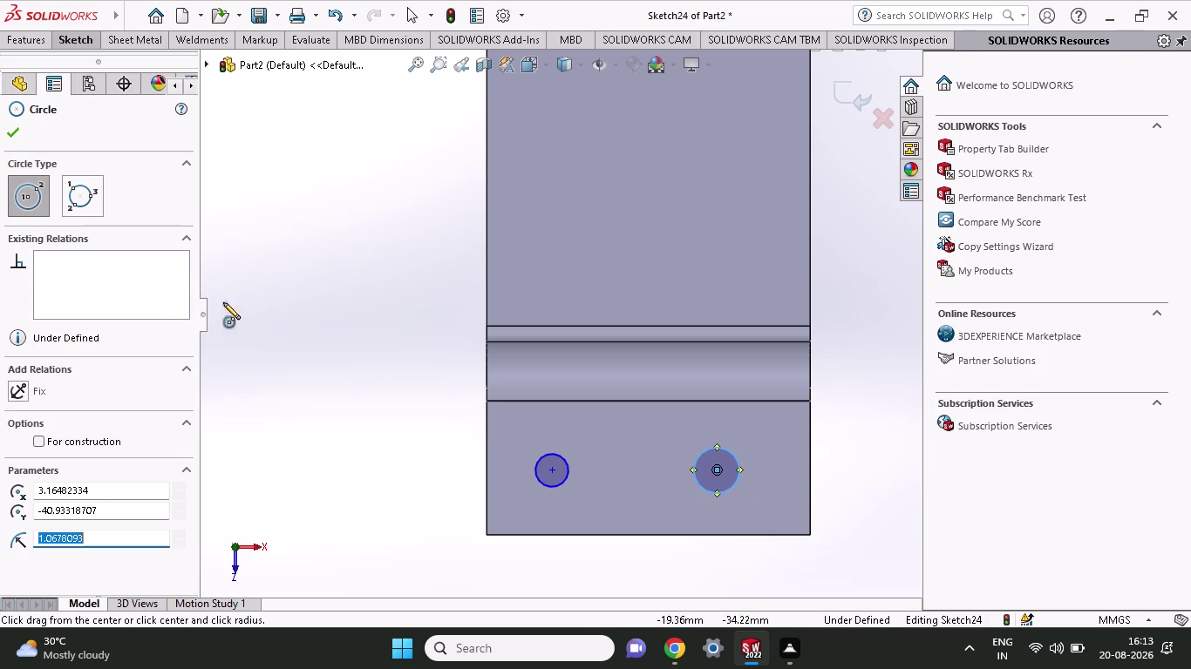
click(73, 43)
click(84, 83)
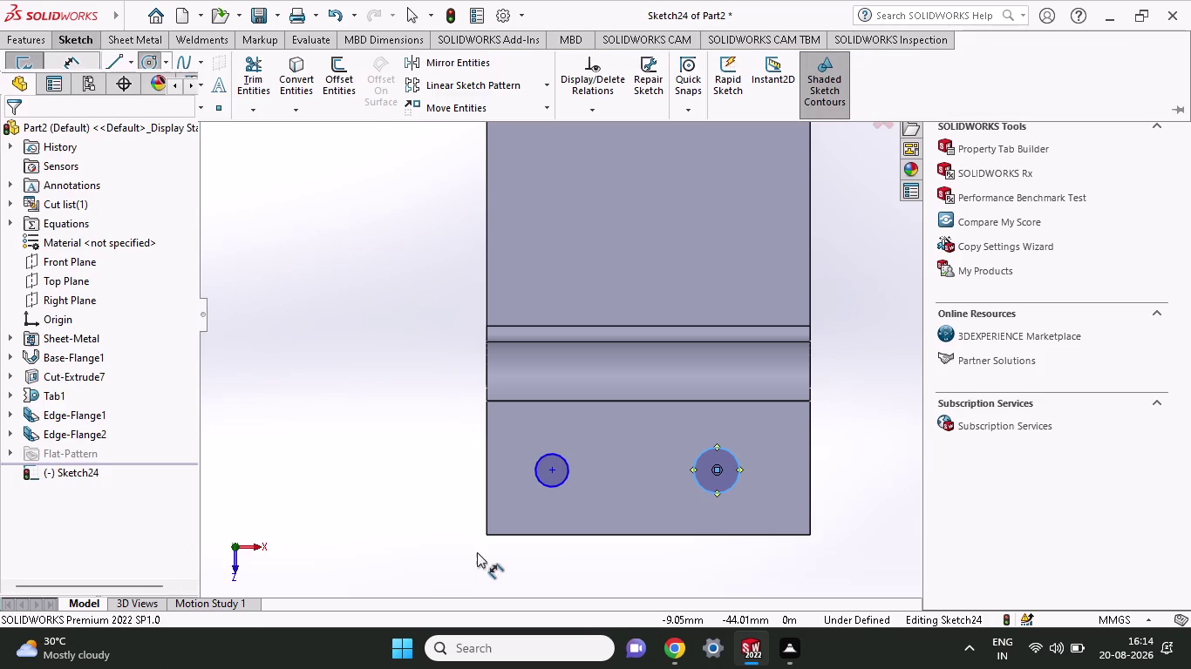
Dimension both hole centres 3 mm from the lip's left and right edges.
click(486, 534)
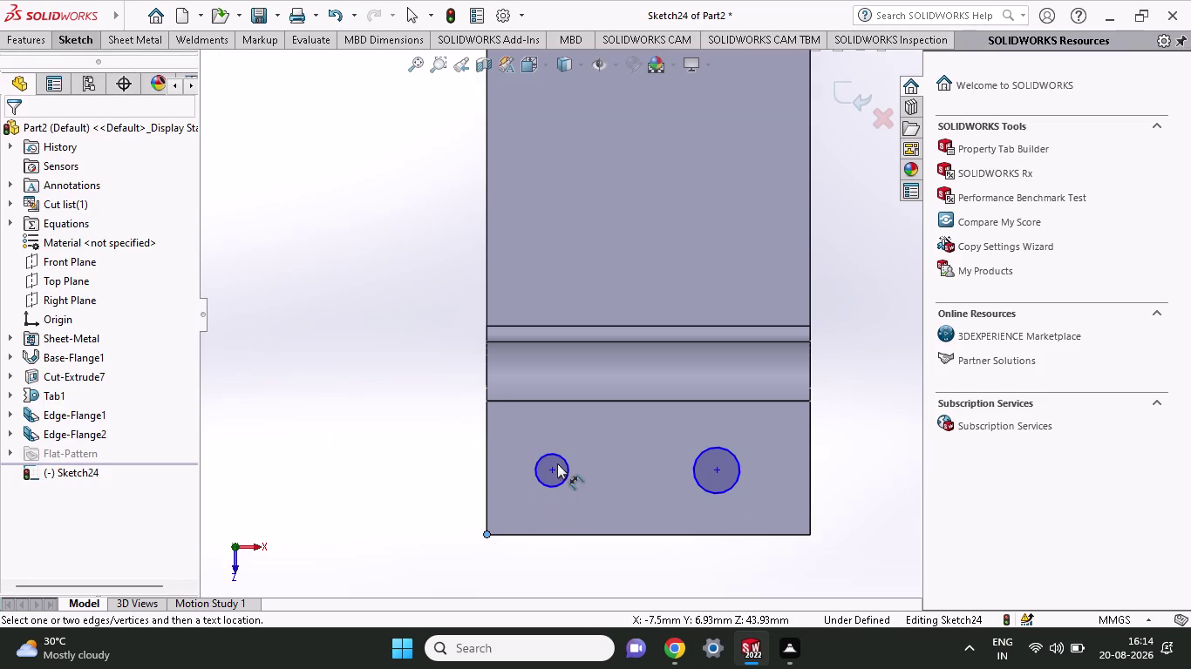
click(549, 473)
click(521, 576)
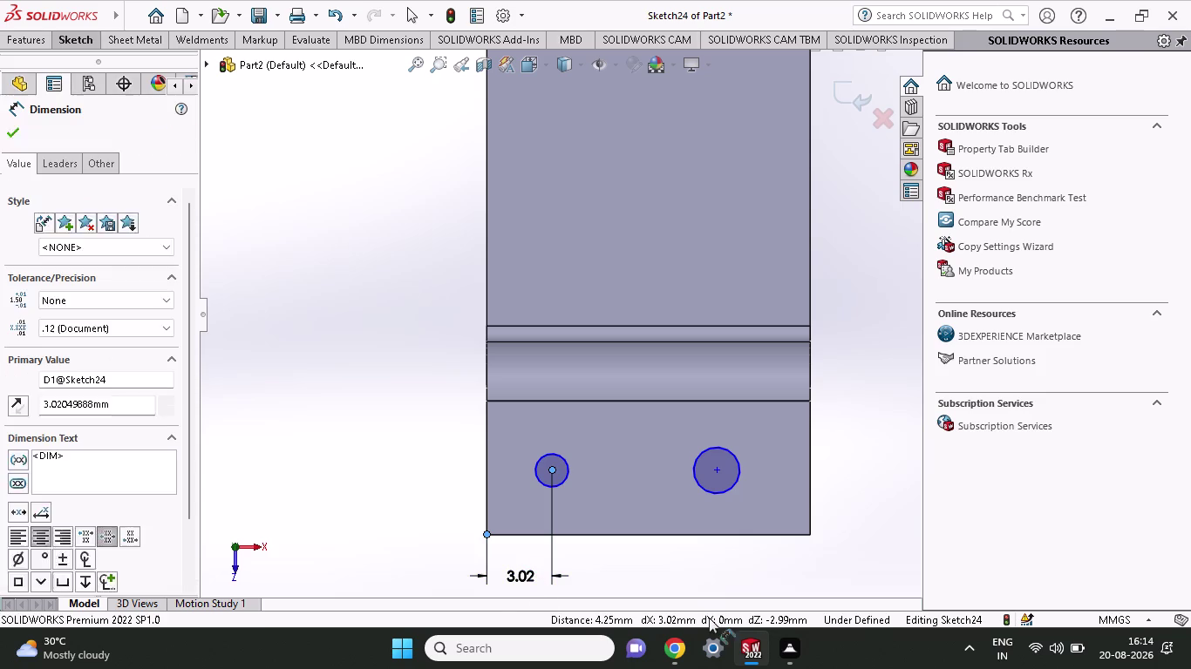
key(3)
key(Return)
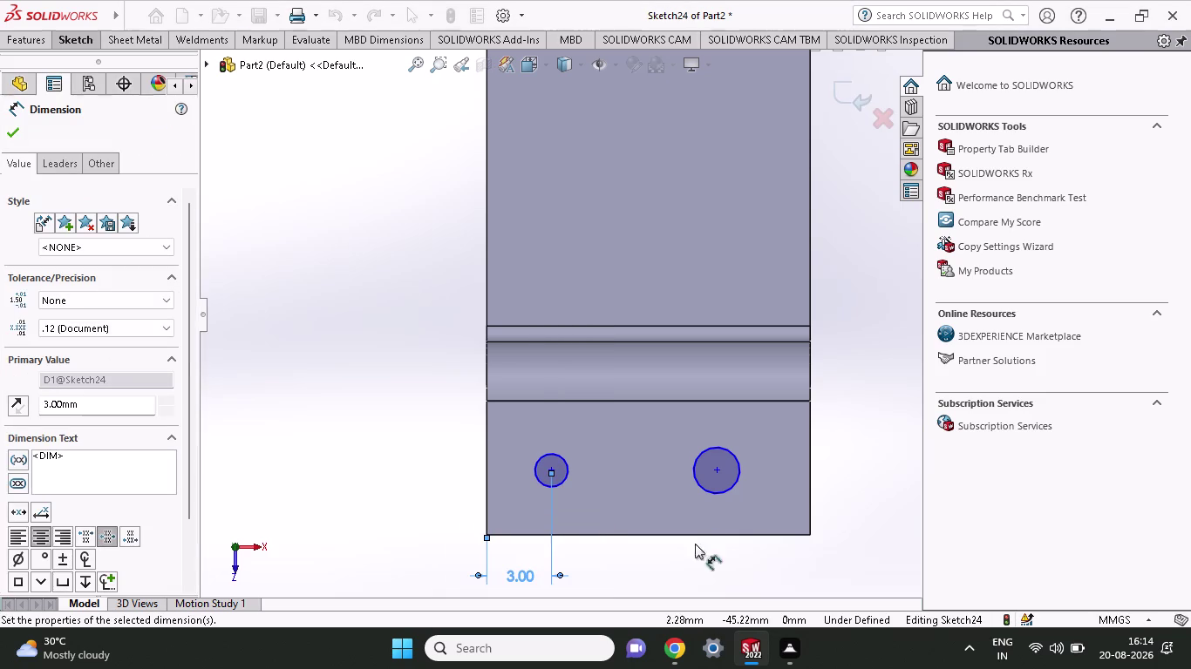
click(712, 472)
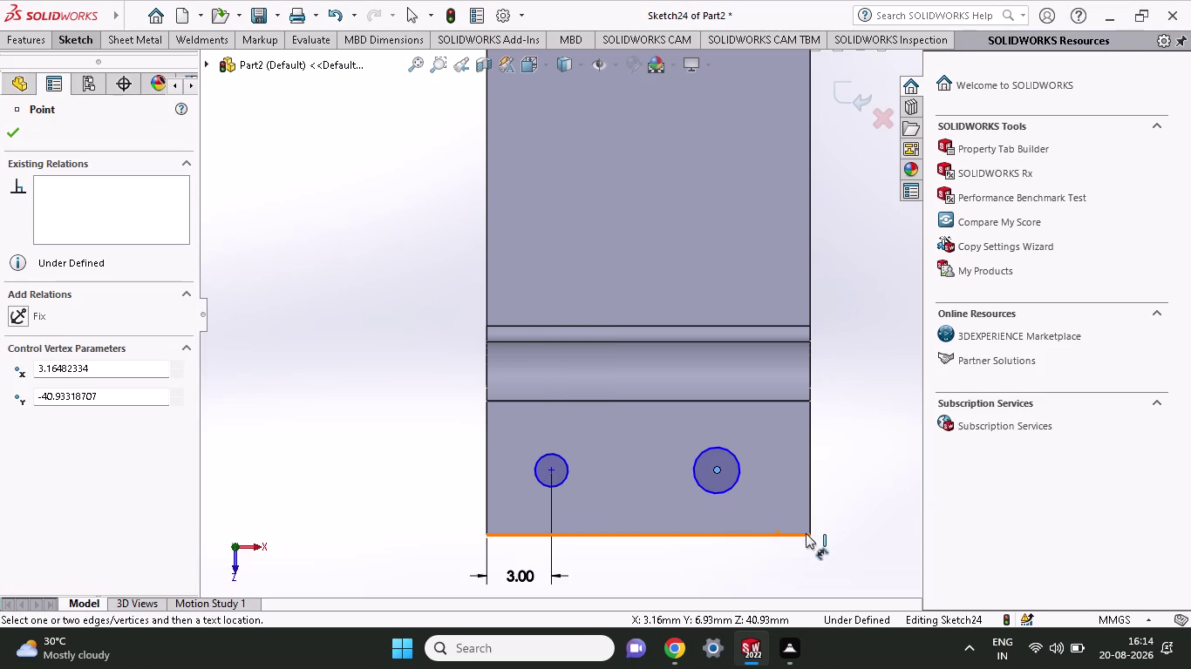
click(809, 534)
click(785, 556)
key(3)
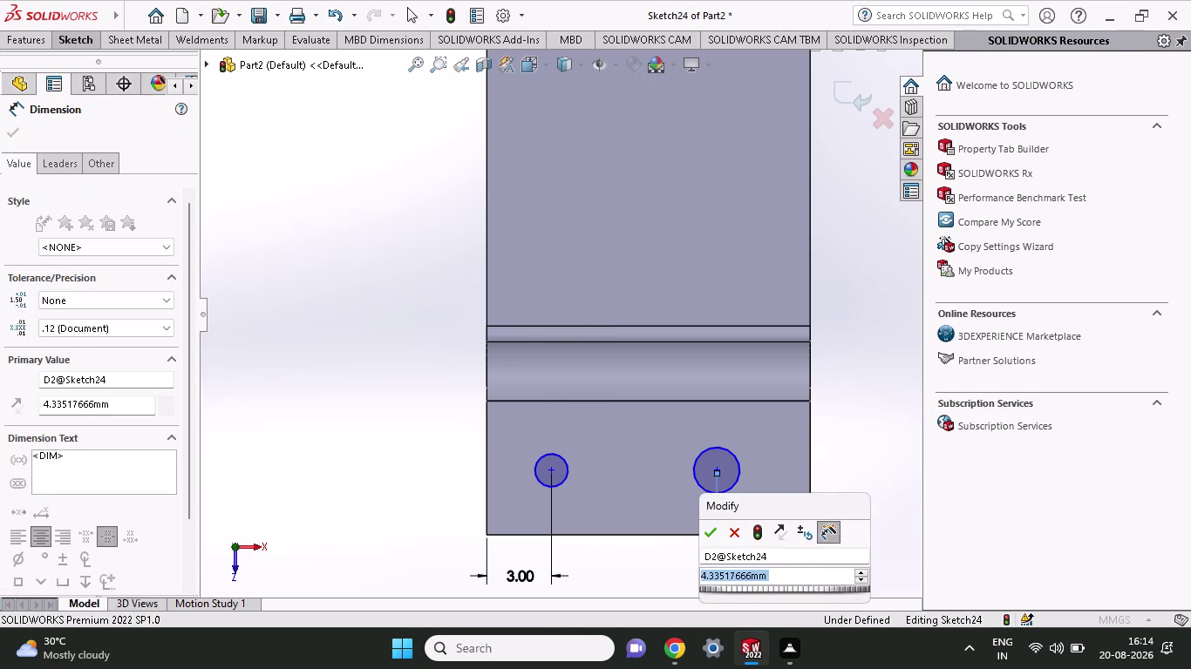
key(Return)
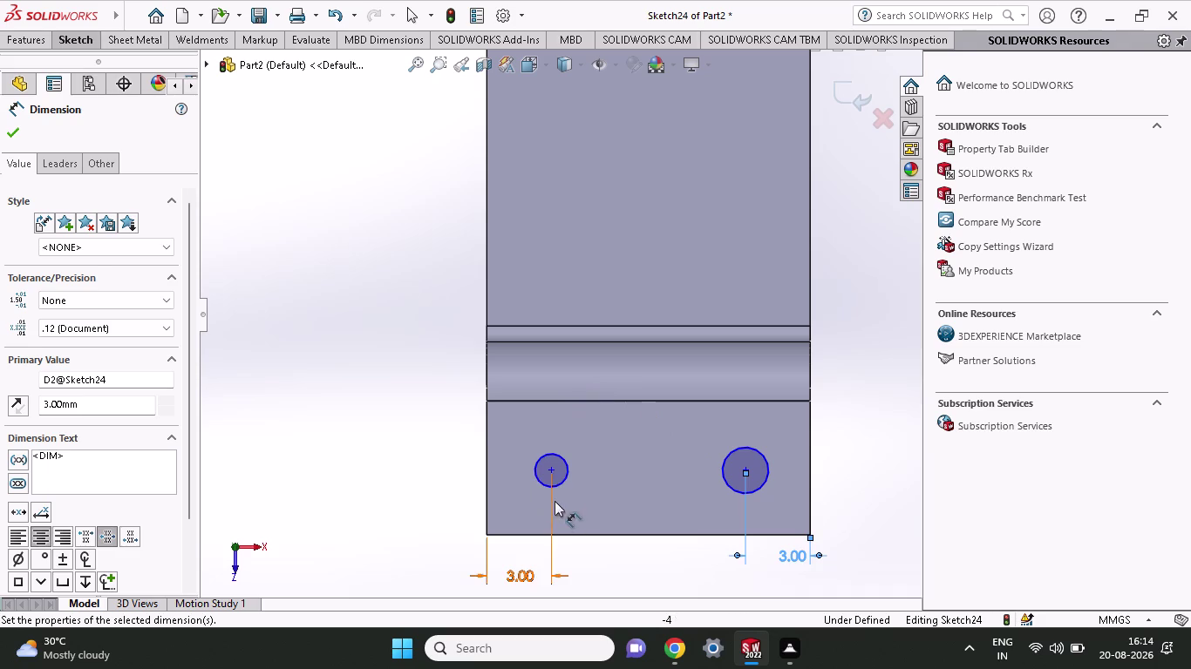
Give both hole circles a 2 mm diameter, correcting the second from 4 mm.
click(563, 481)
click(429, 462)
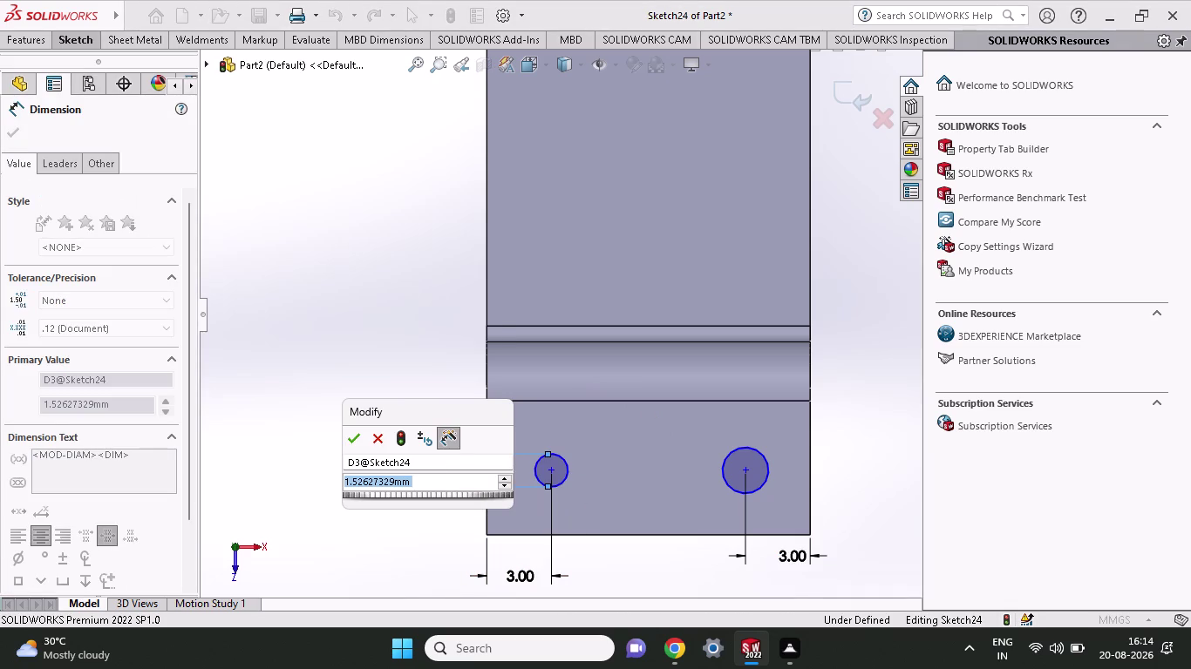
key(2)
key(Return)
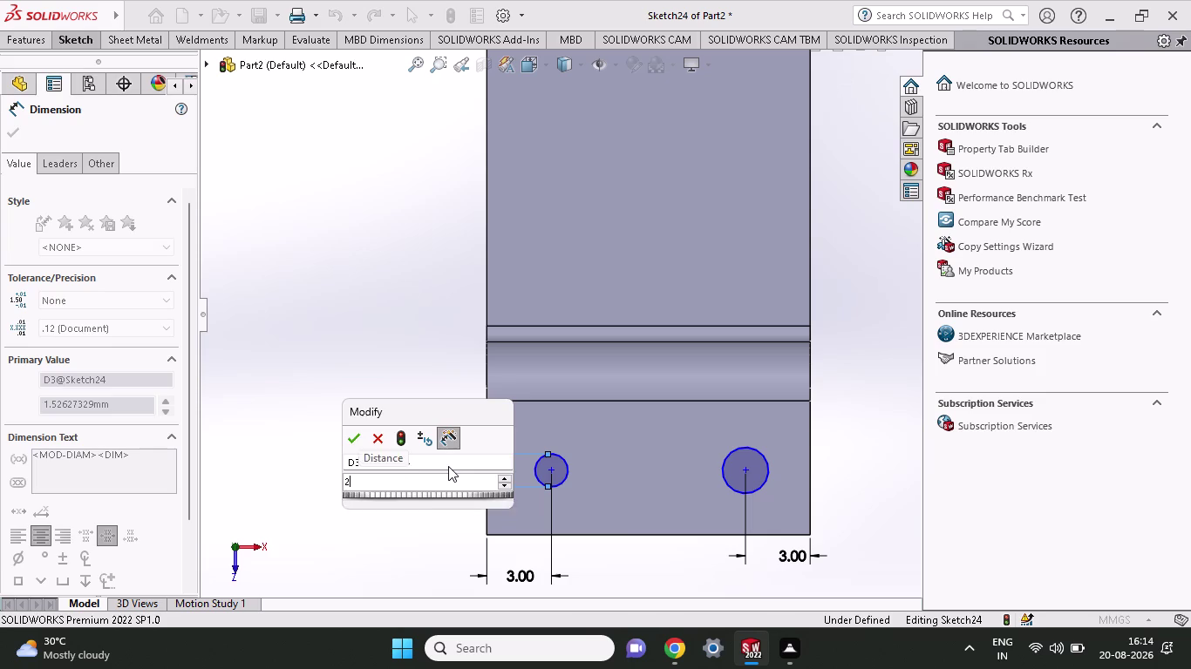
click(756, 492)
click(846, 464)
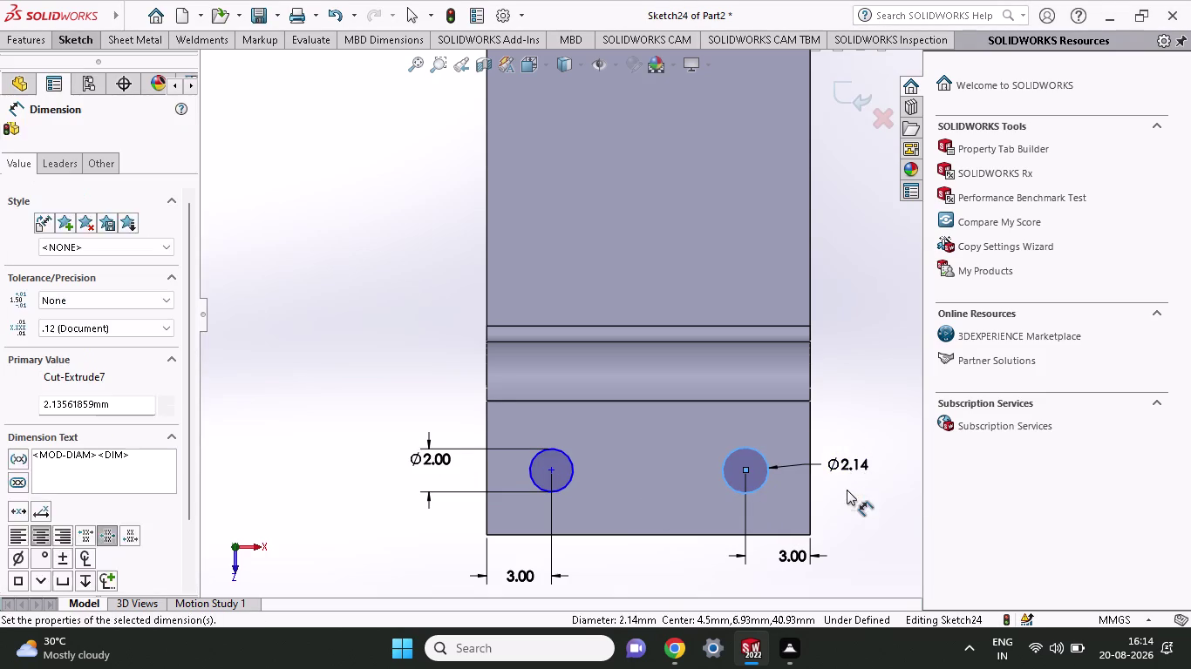
key(4)
key(Return)
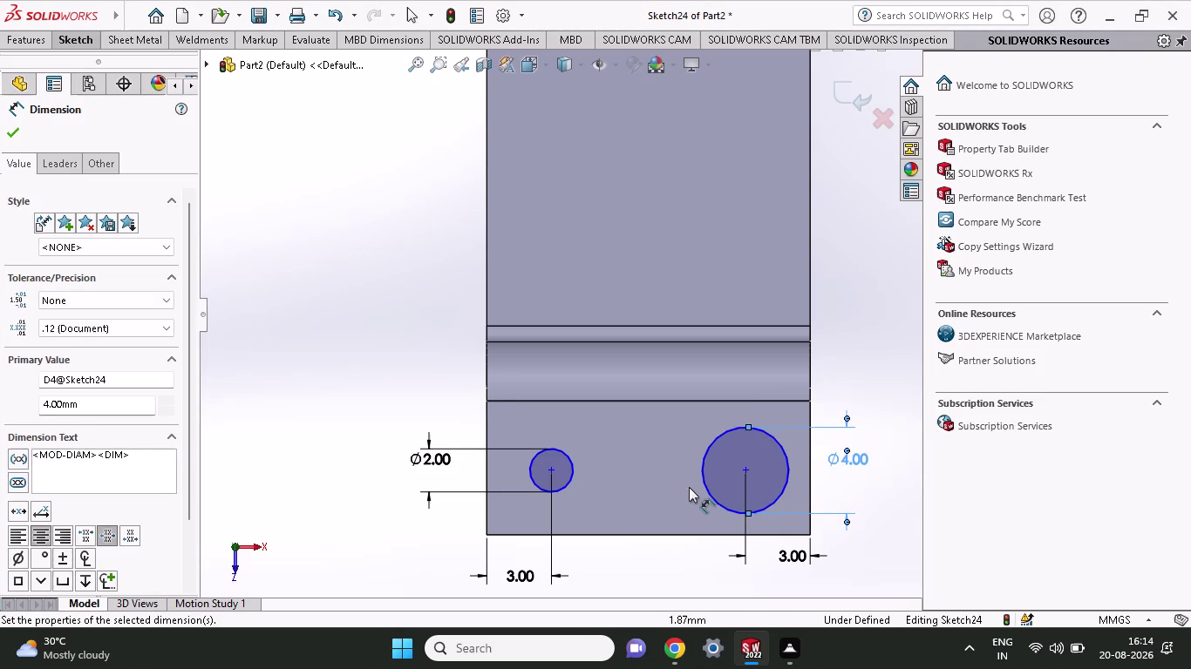
double_click(855, 462)
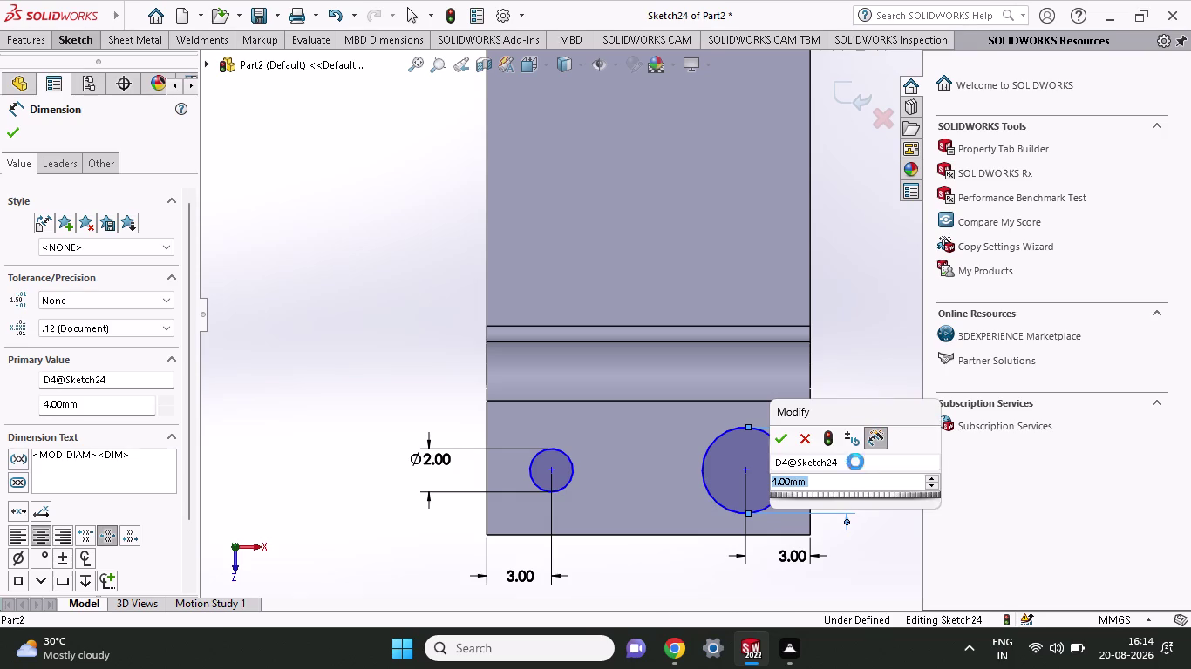
key(2)
key(Return)
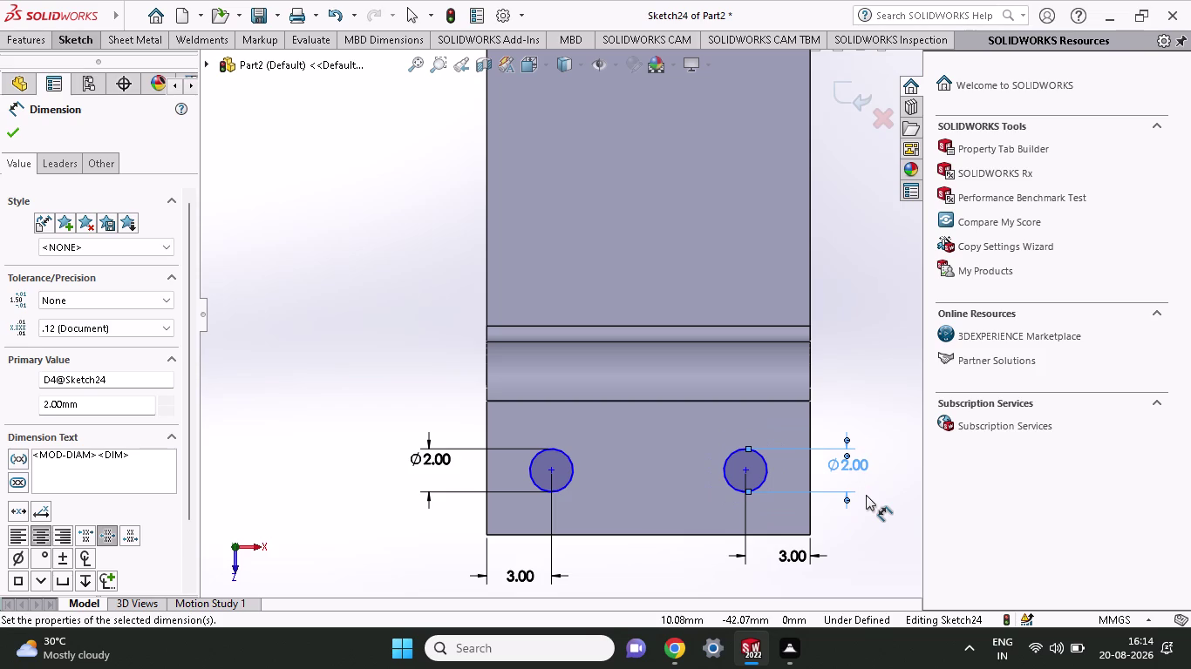
Place the left hole centre 3 mm up from the lip's bottom corner.
click(485, 533)
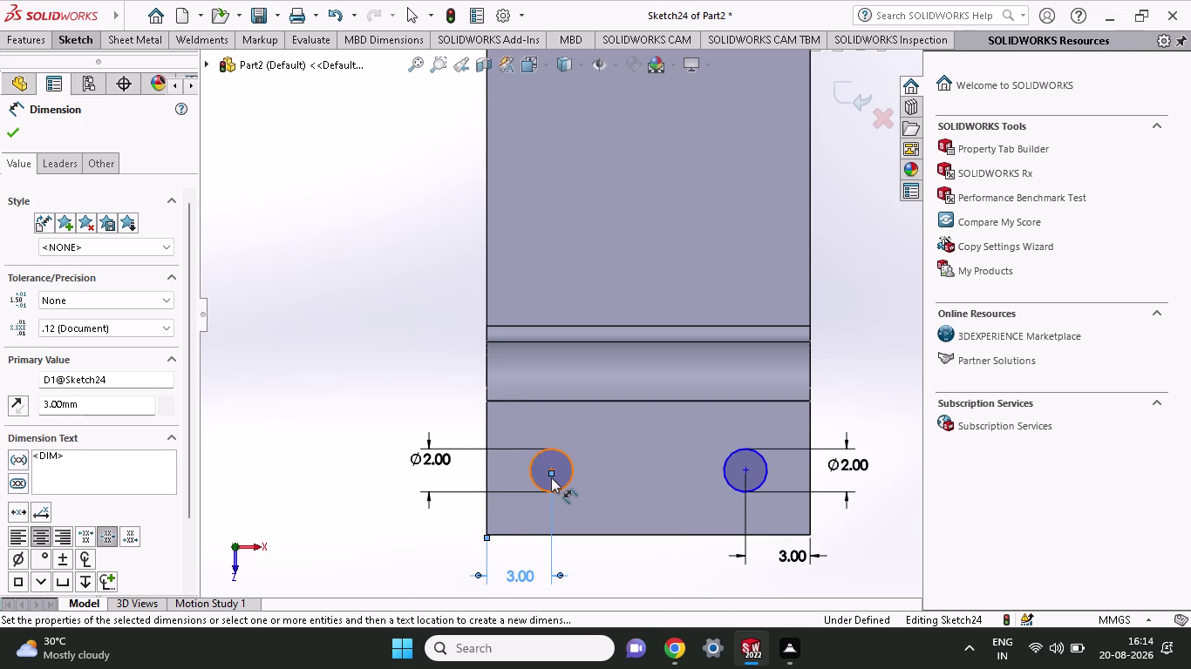
click(551, 478)
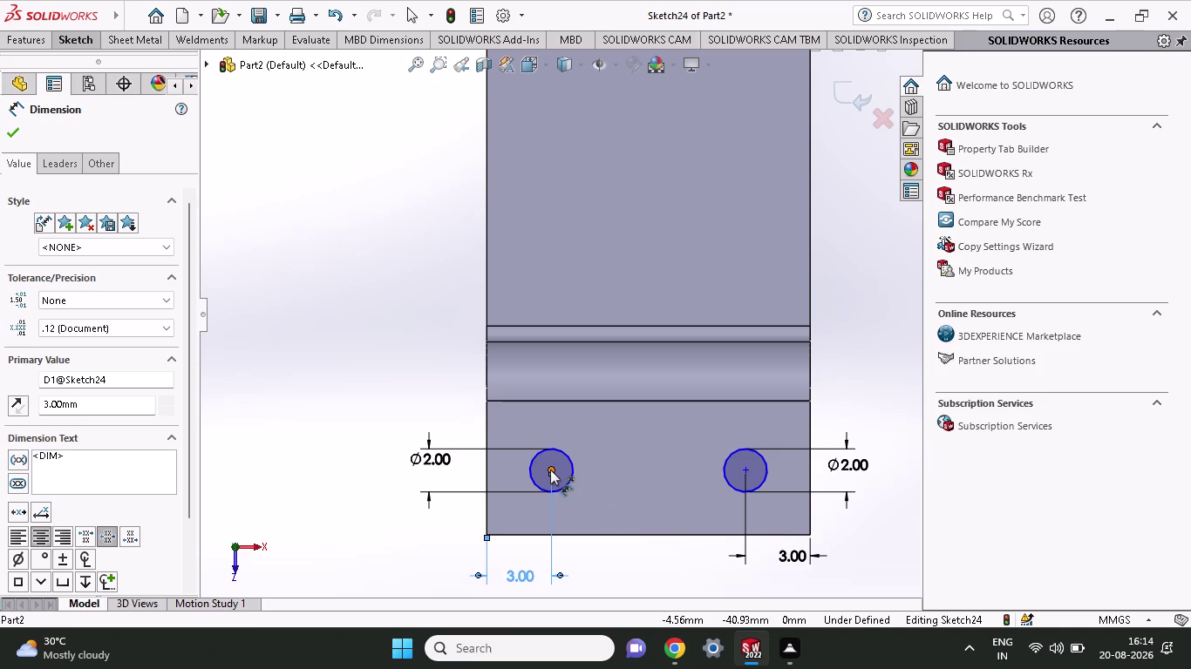
click(550, 470)
click(488, 536)
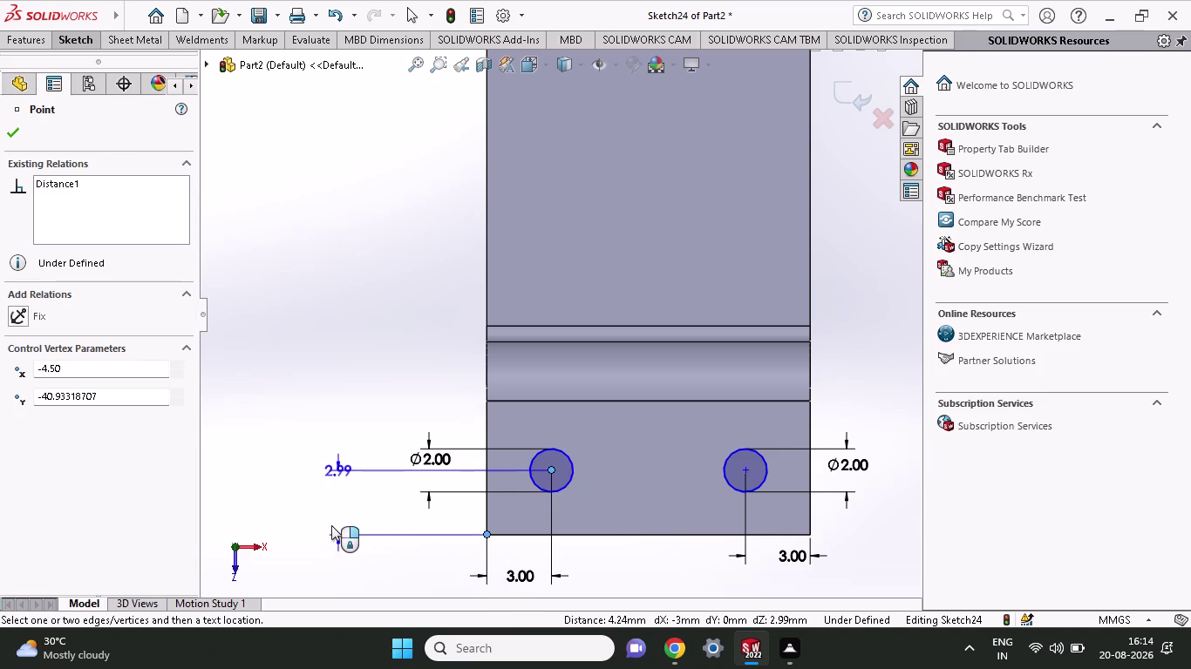
click(331, 526)
key(3)
key(Return)
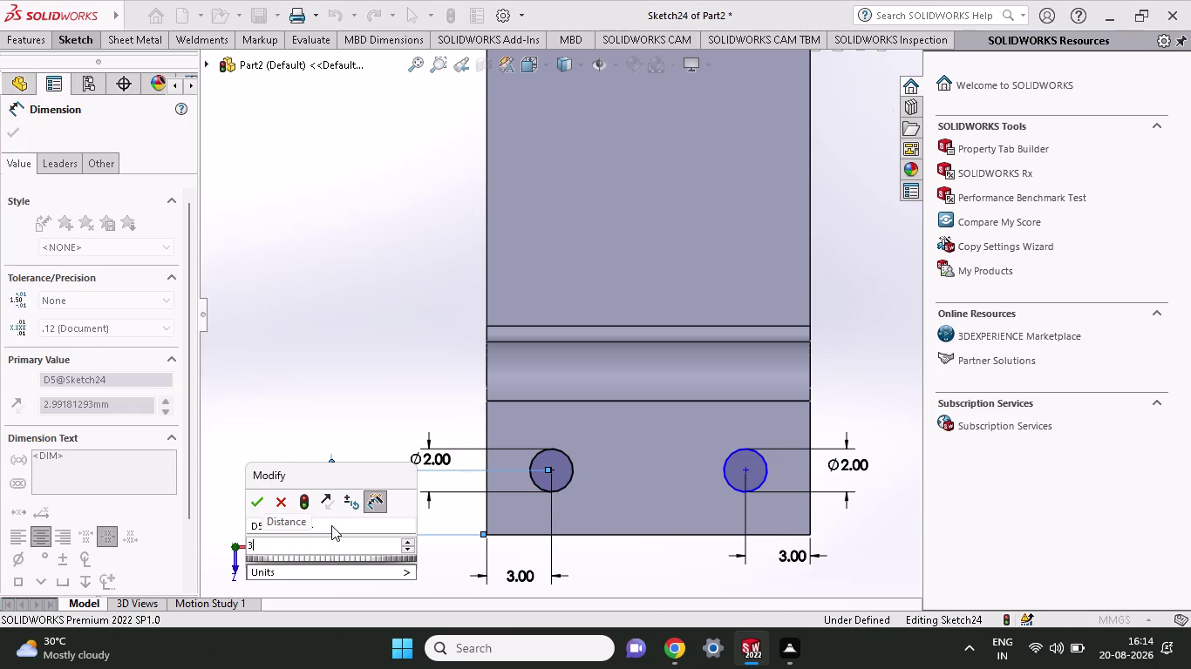
scroll(up, 3)
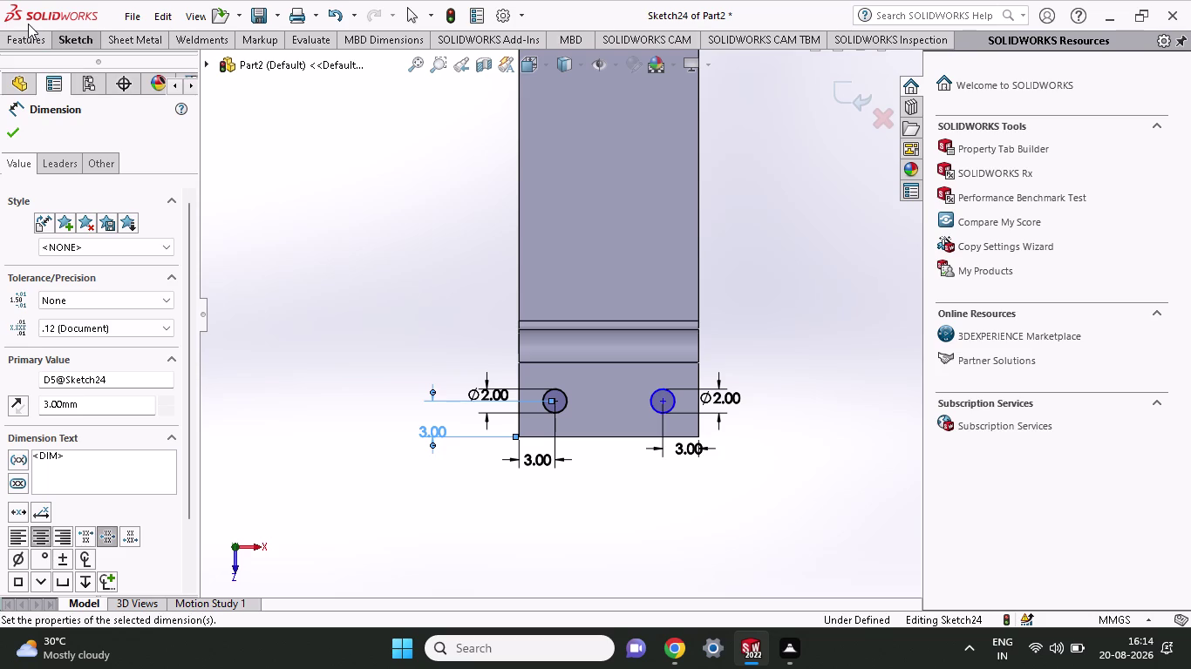
Extruded-cut the hole sketch Blind 6 mm, with Direction 2 at 17 mm.
click(33, 33)
click(248, 78)
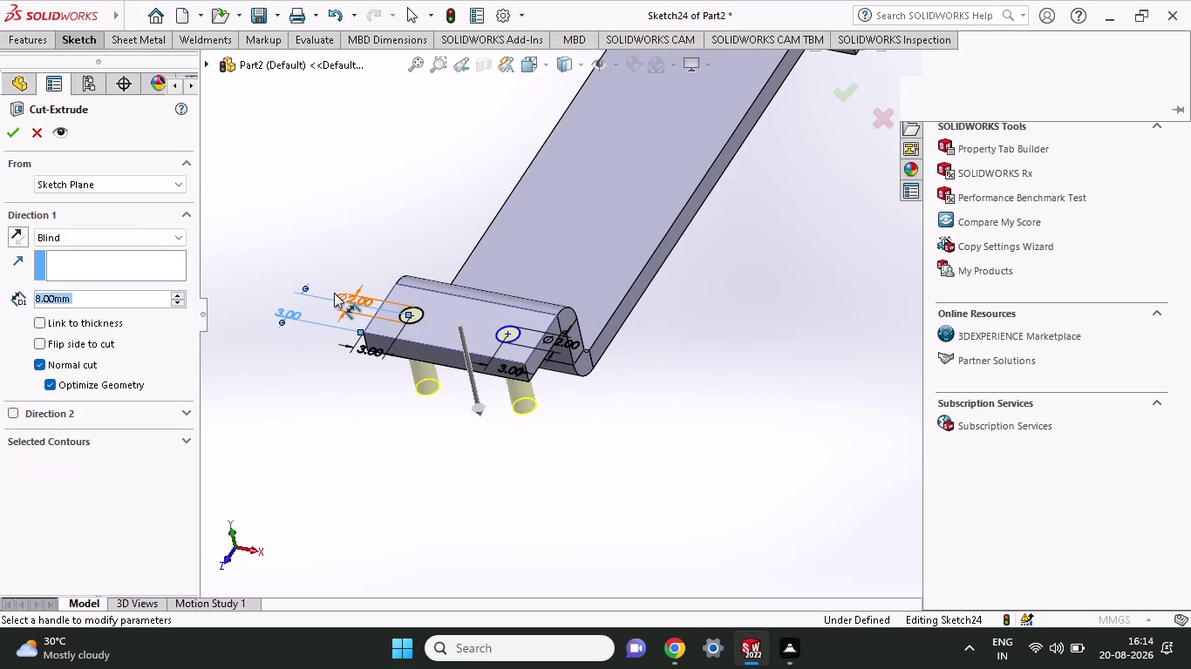
drag(472, 408, 452, 271)
drag(482, 406, 507, 500)
drag(480, 428, 494, 482)
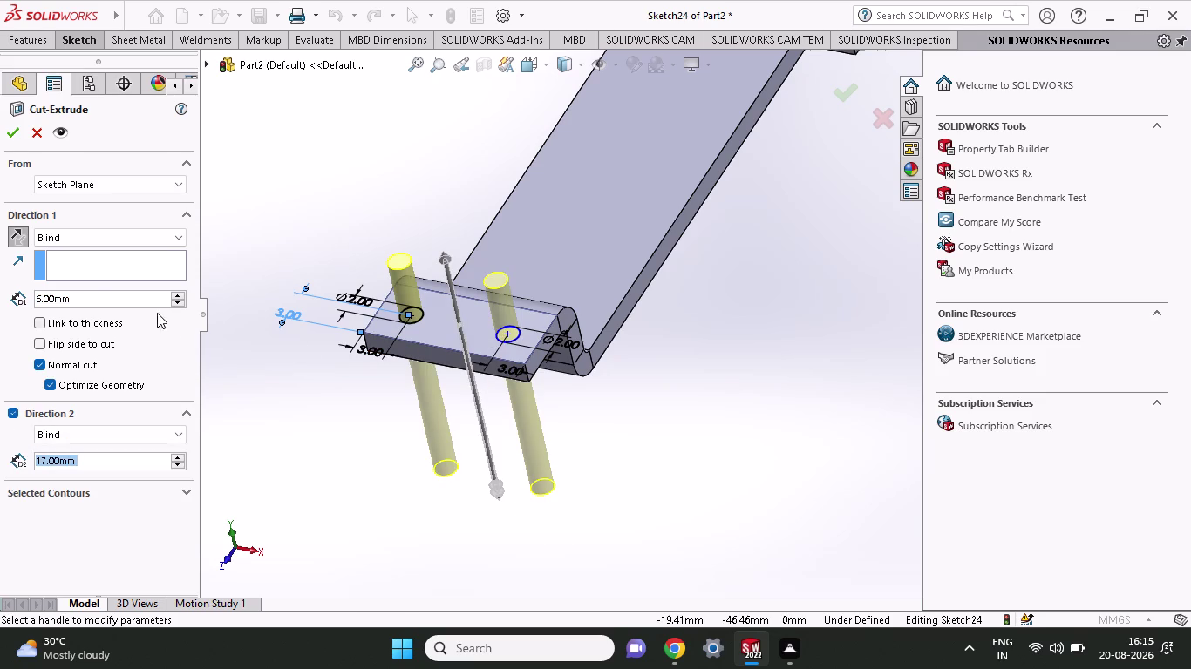
click(6, 139)
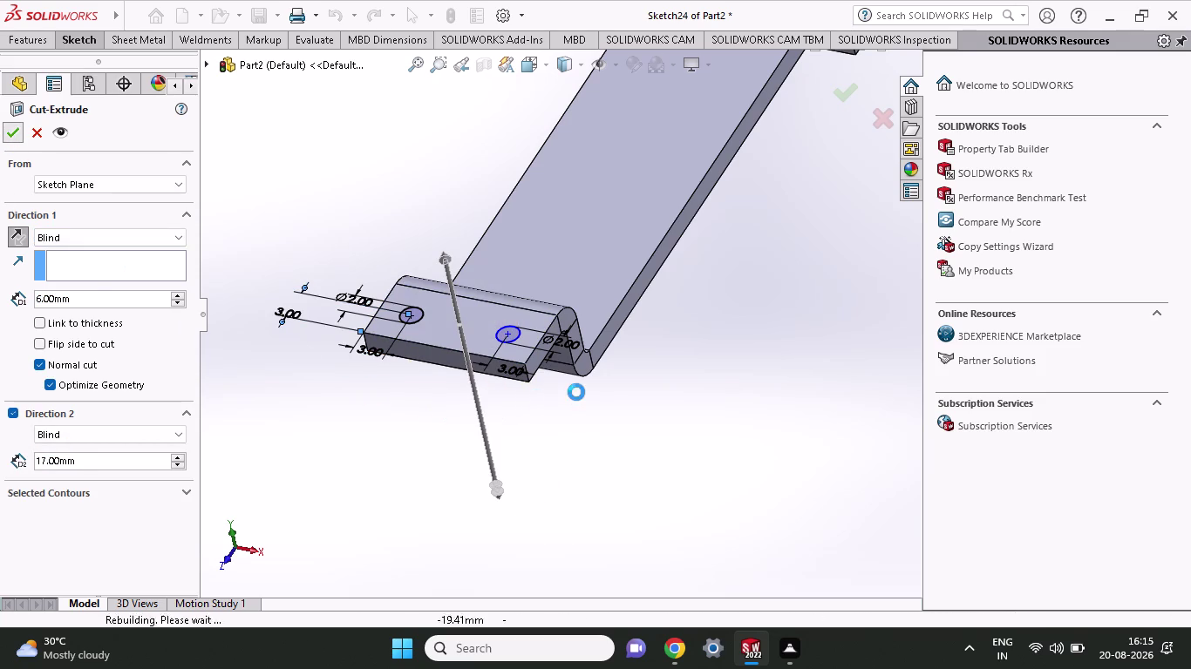
scroll(up, 3)
scroll(up, 3)
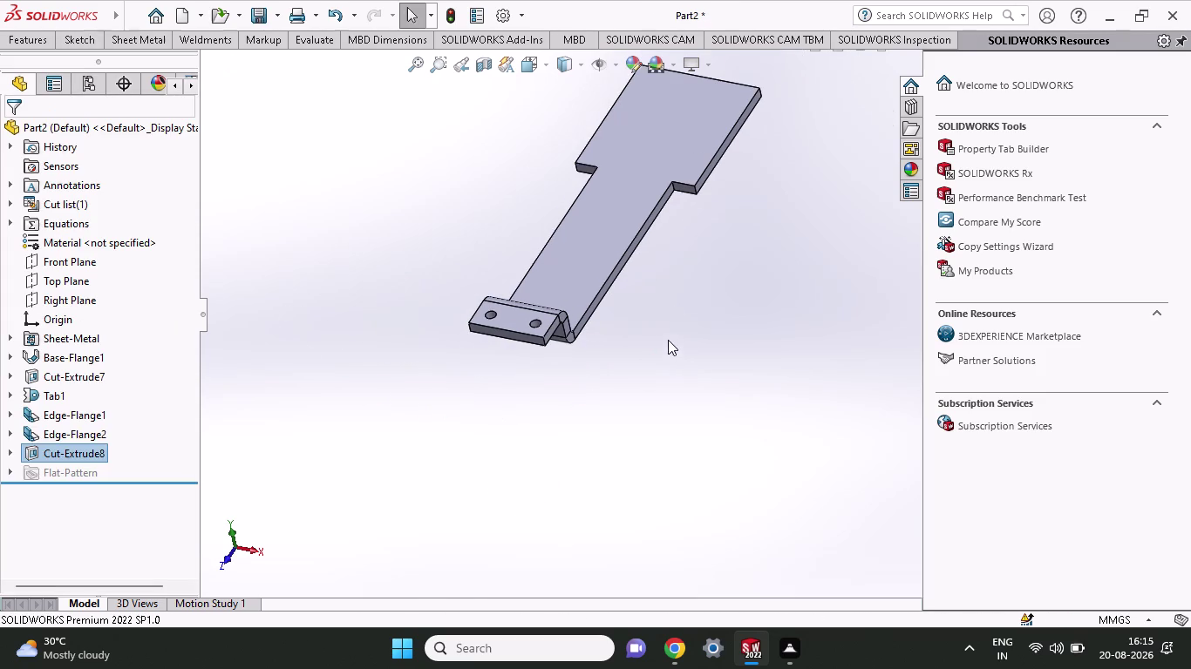
Zoom to the plate's wide end and start a new sketch on its top face.
scroll(up, 3)
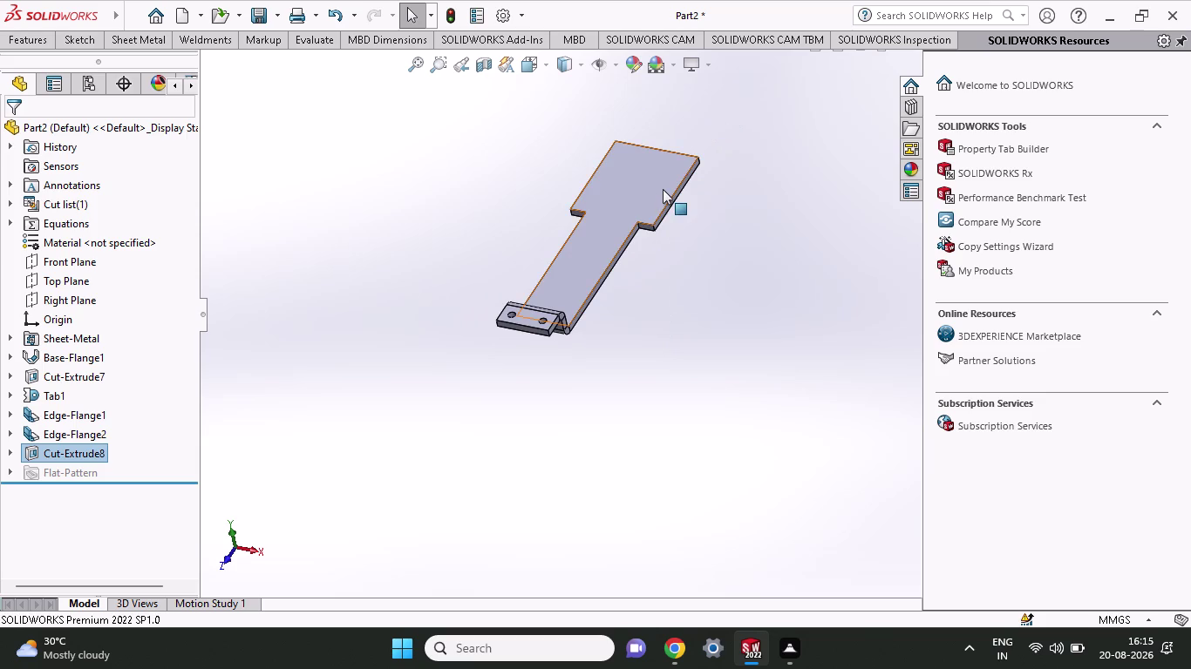
scroll(down, 3)
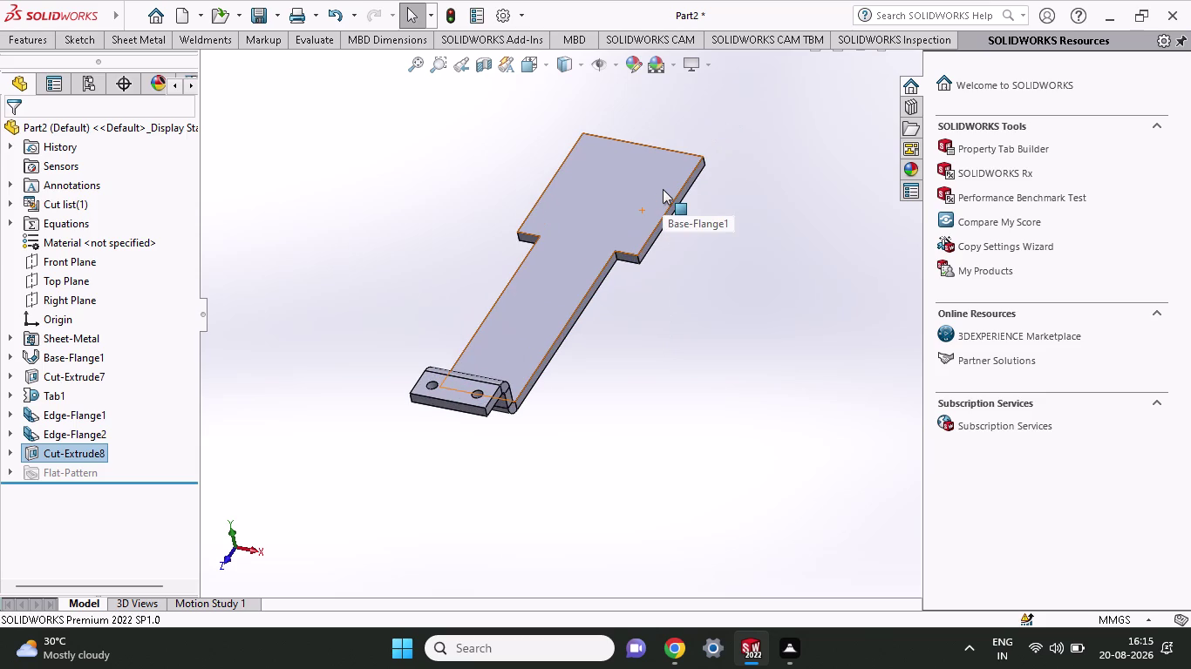
scroll(down, 3)
scroll(down, 3)
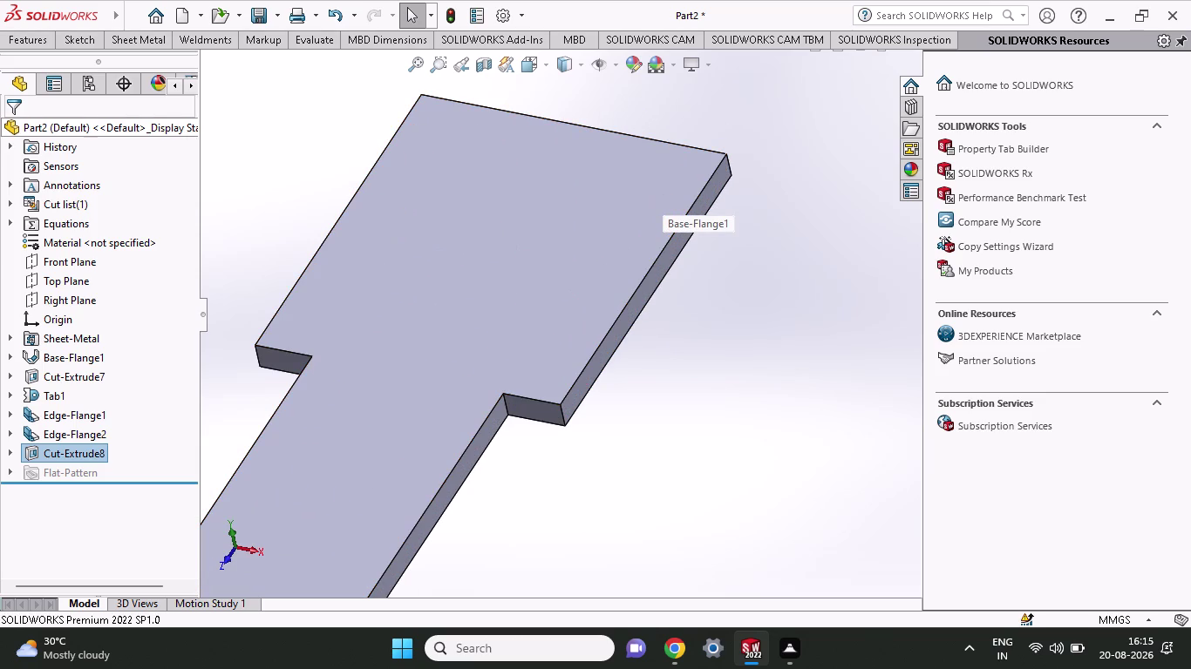
click(76, 39)
click(113, 78)
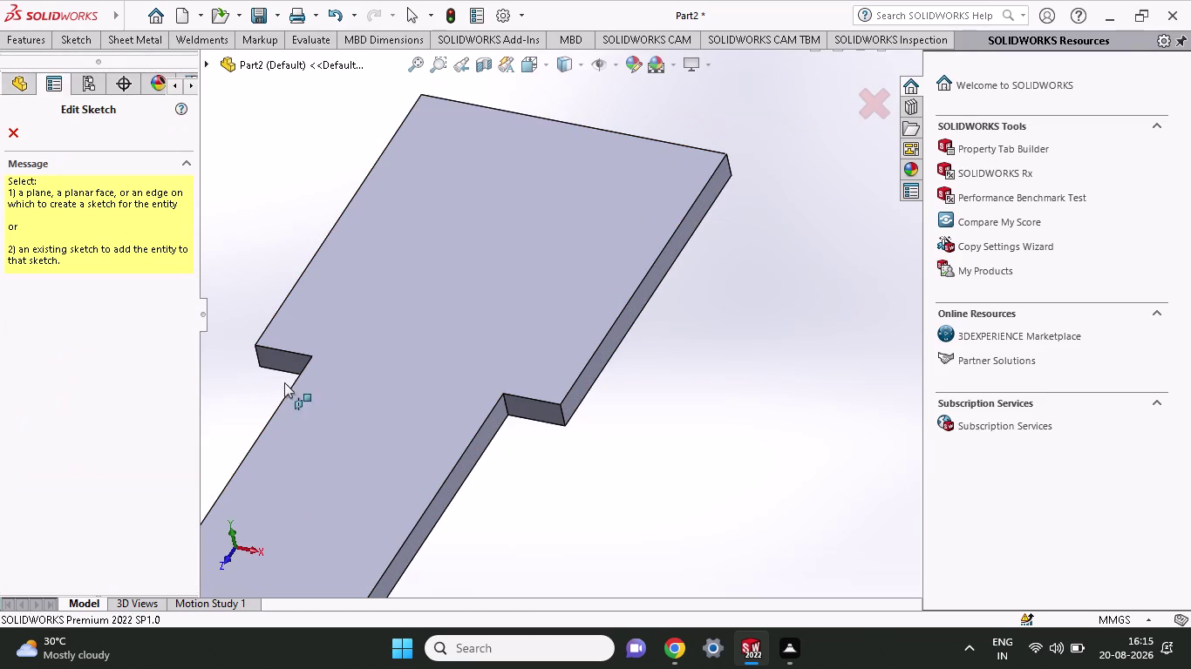
click(286, 321)
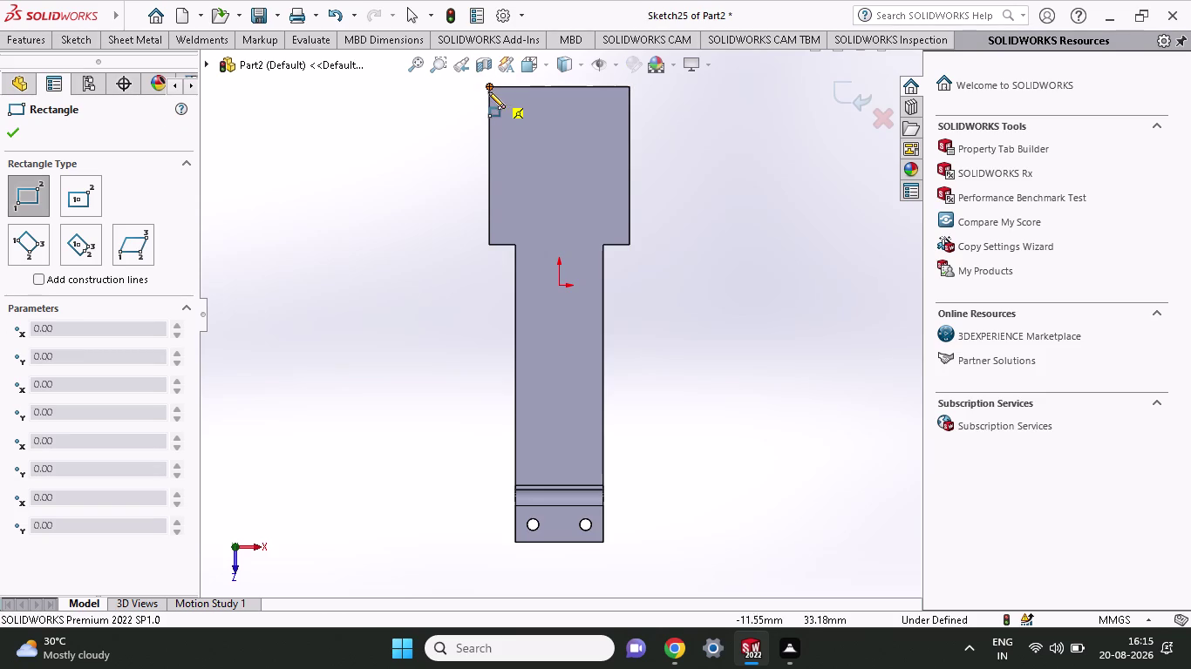
Draw a corner rectangle over the wide head and add its driven 27 mm height.
click(488, 90)
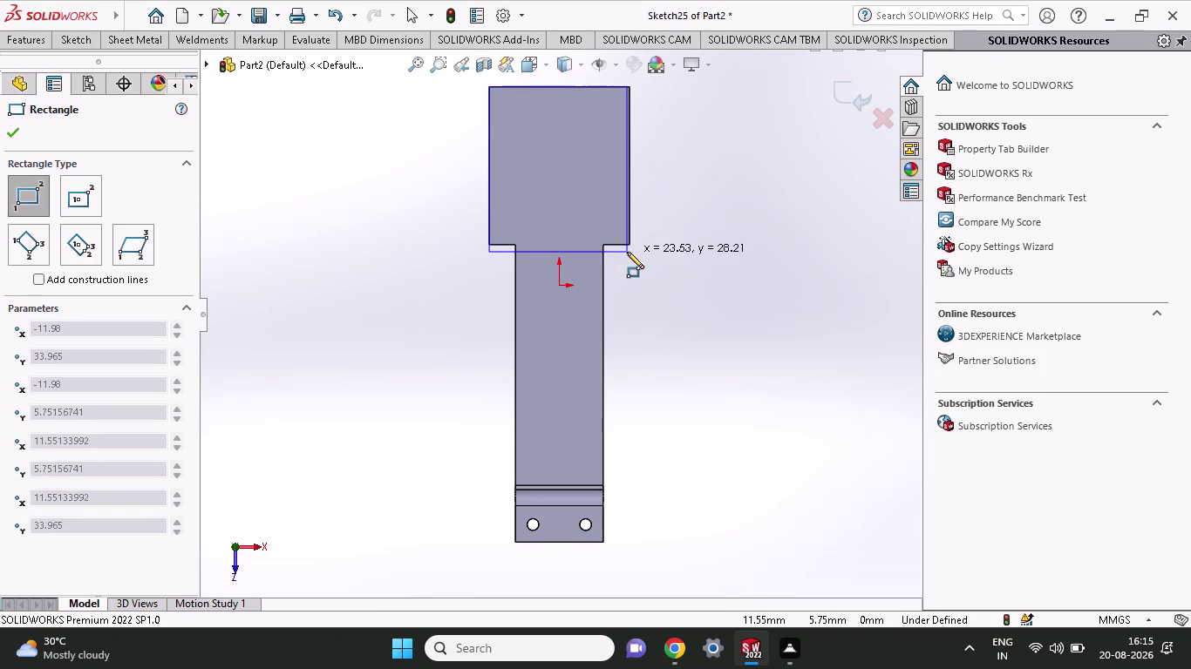
click(629, 245)
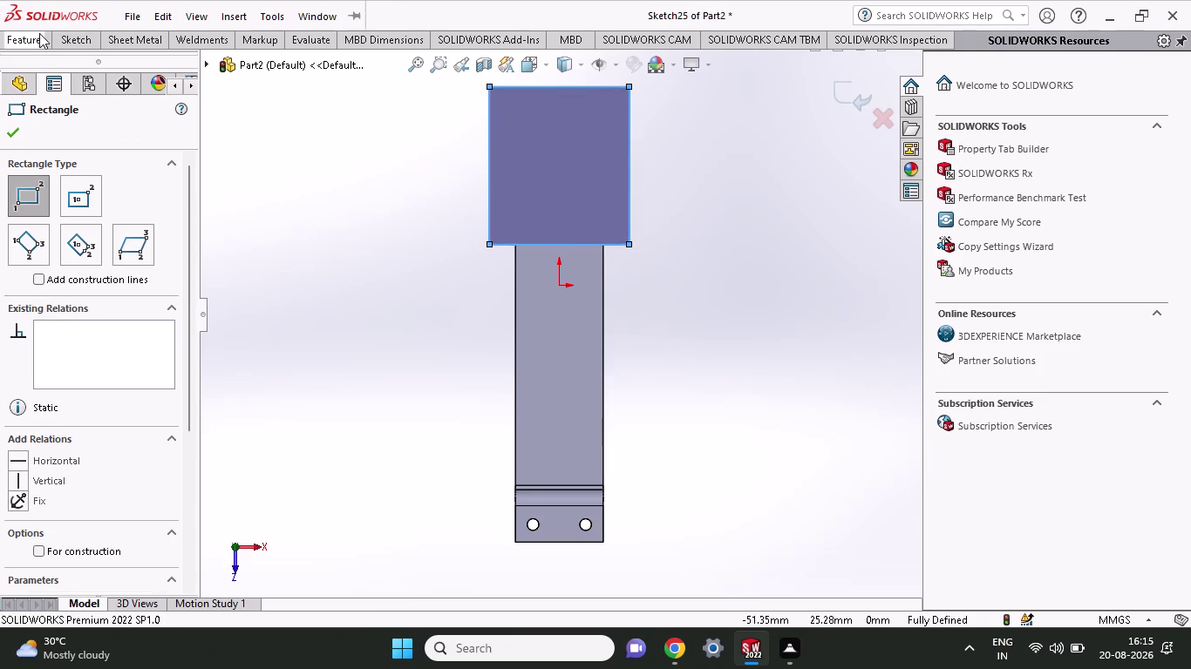
click(63, 42)
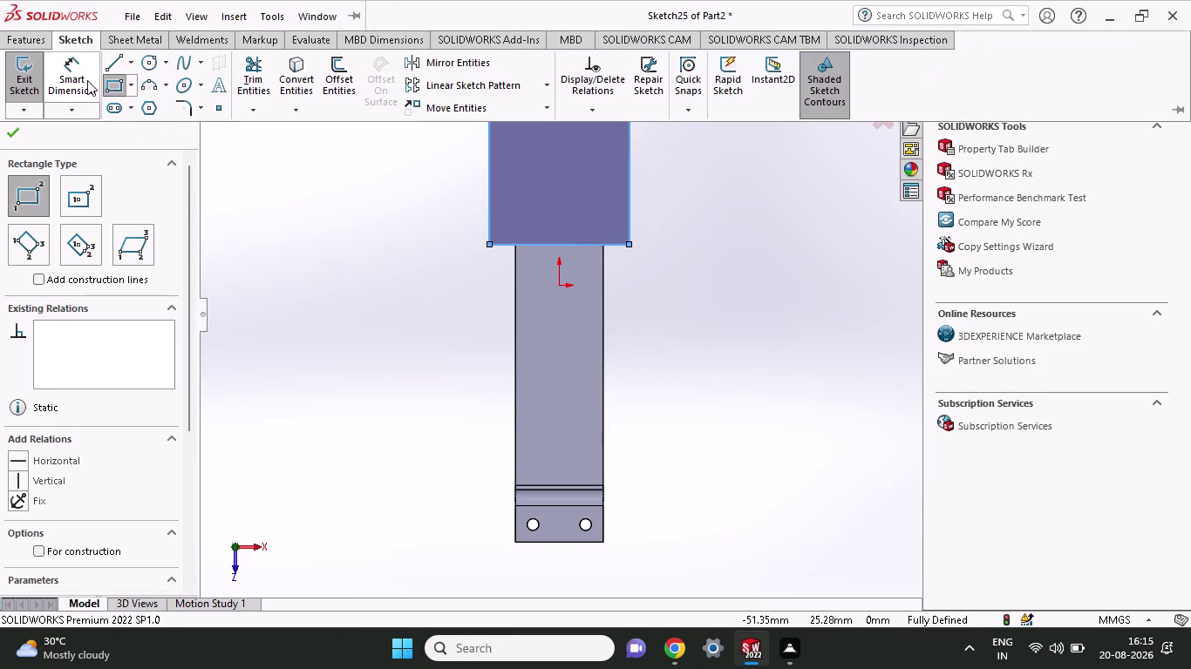
click(87, 80)
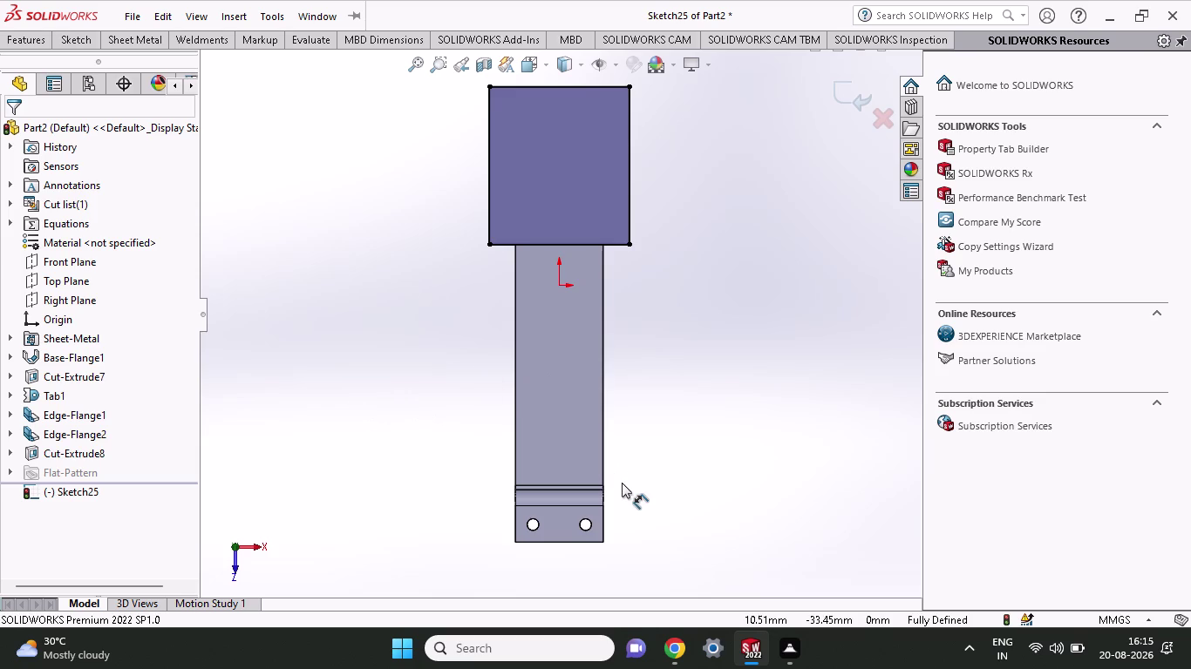
click(633, 211)
click(701, 213)
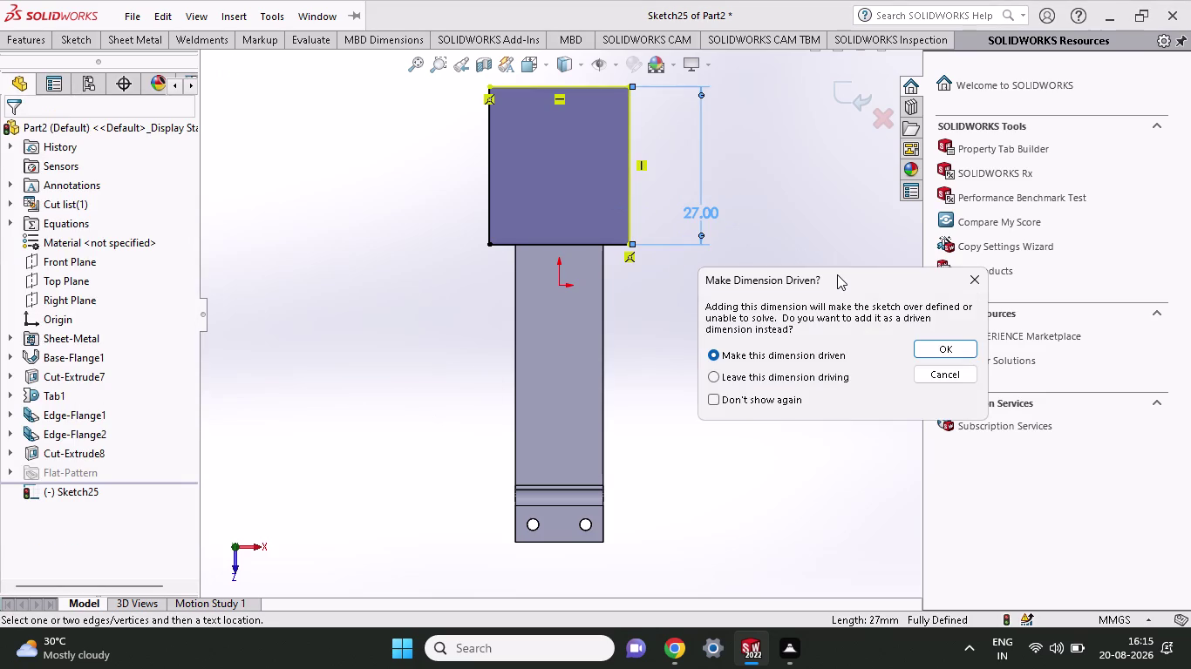
text(24)
key(Return)
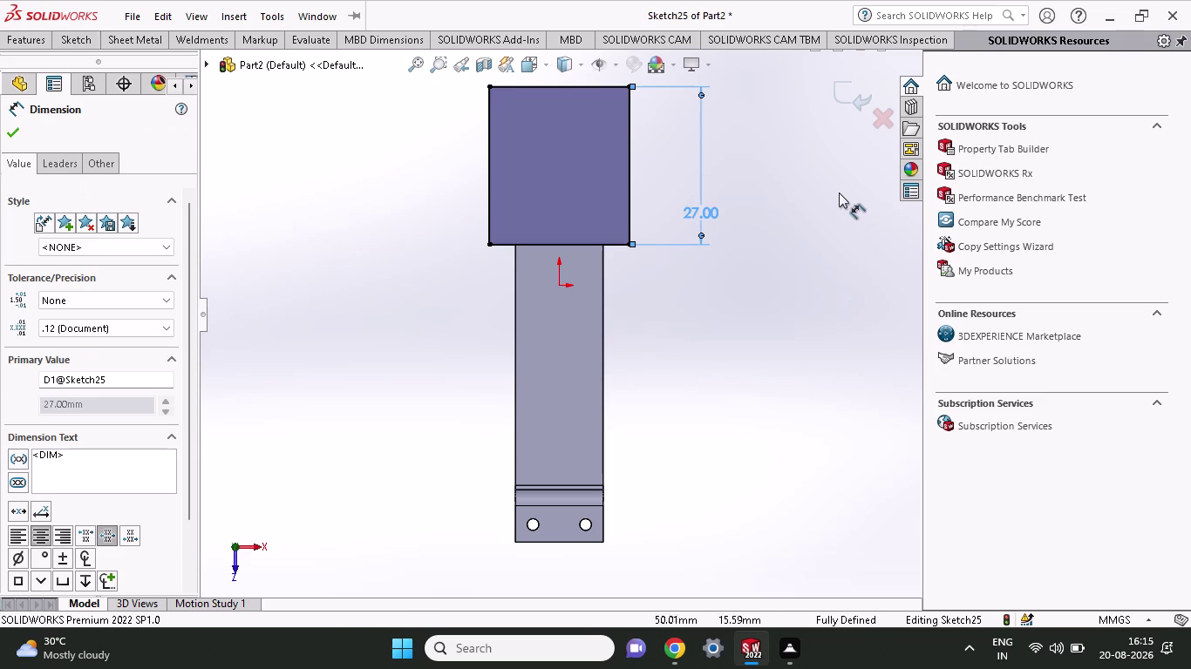
Attempt to edit the driven 27 mm height, dismiss the warnings, and undo.
double_click(716, 206)
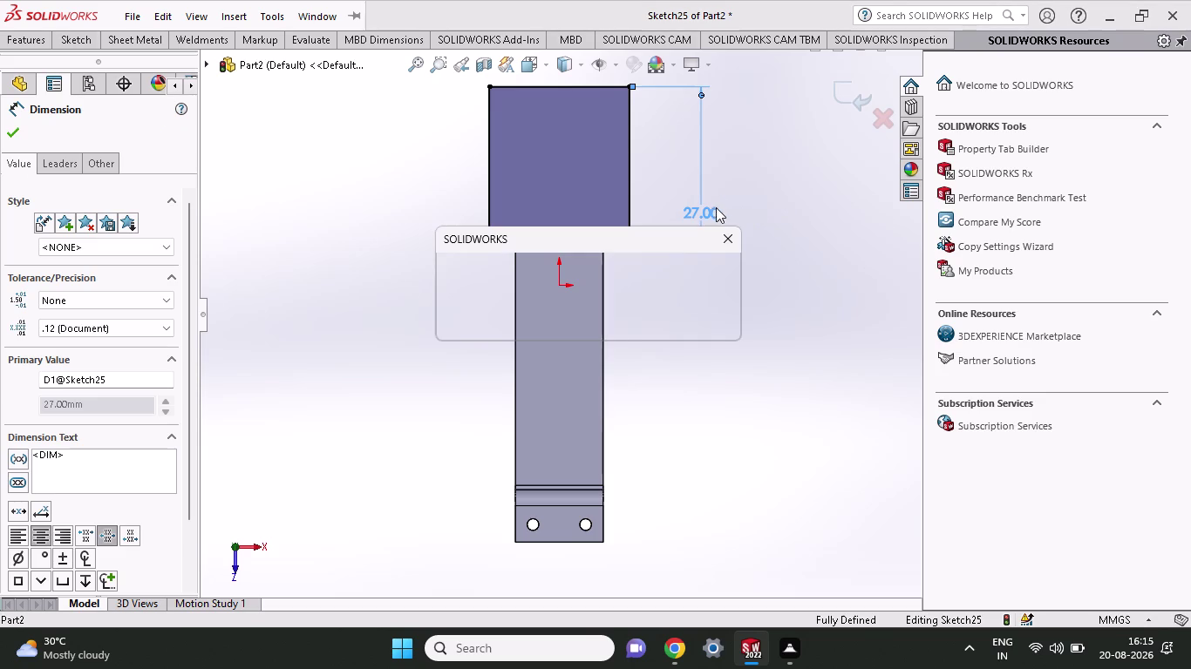
click(742, 238)
click(738, 240)
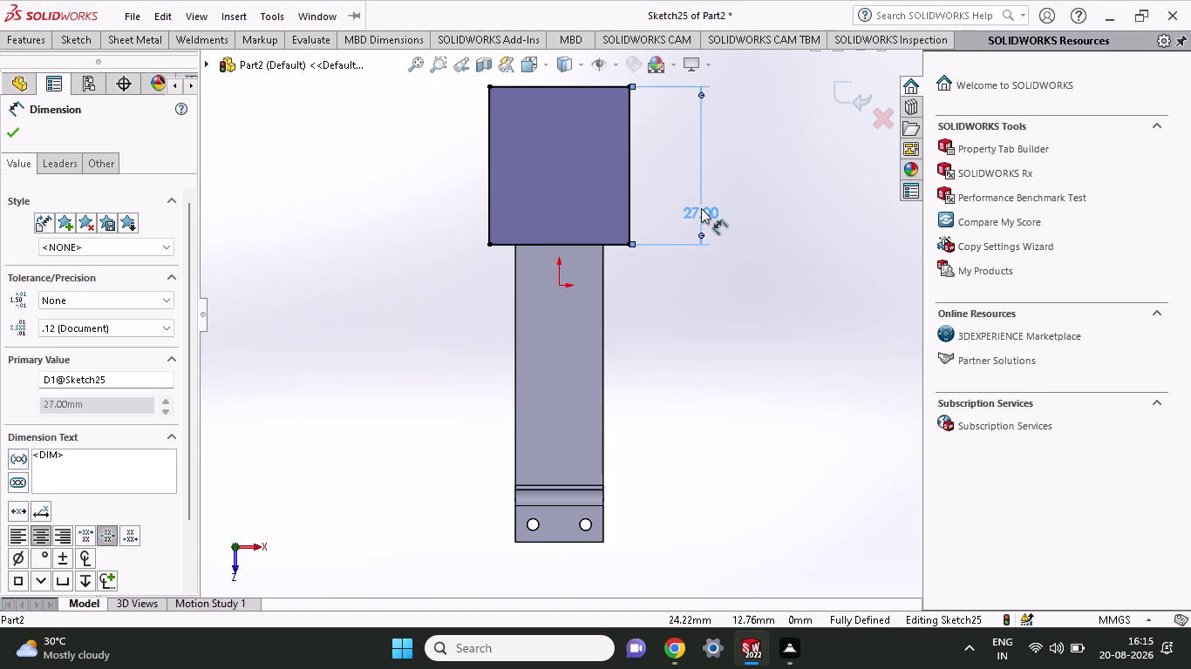
double_click(698, 206)
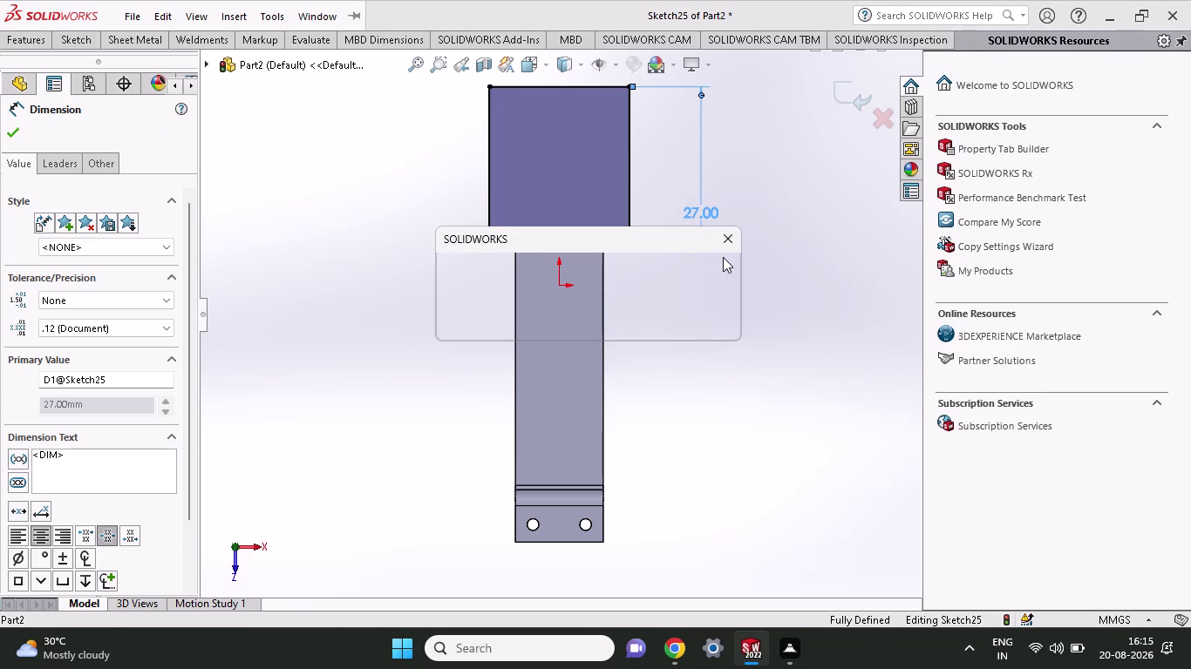
click(726, 243)
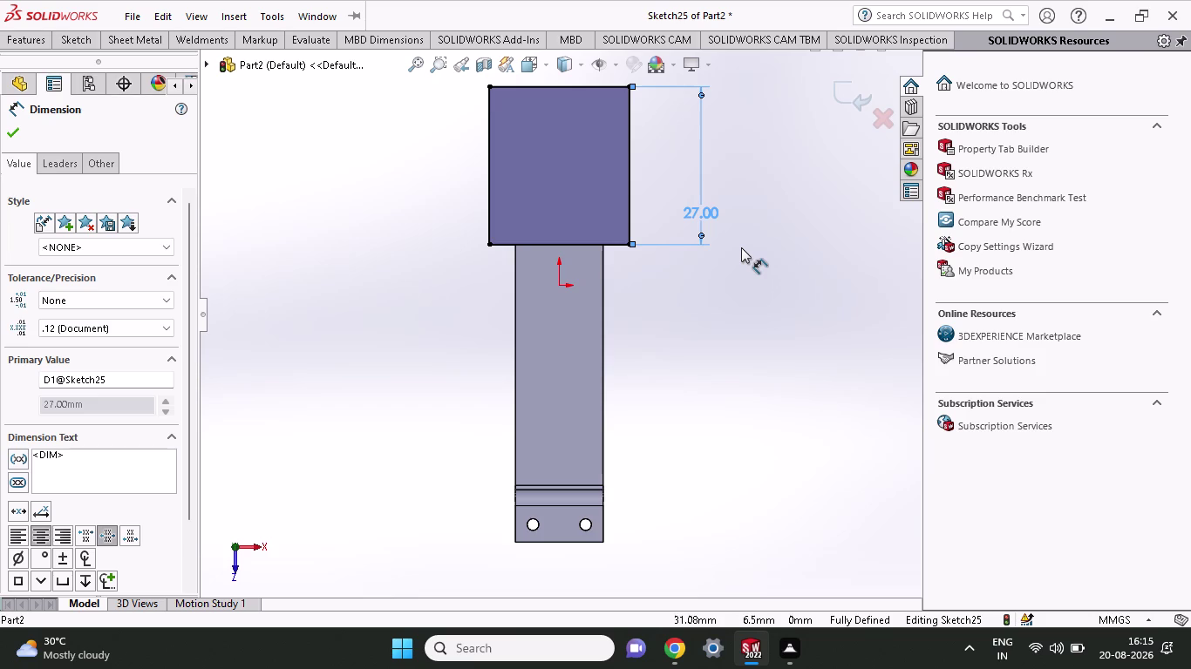
key(ctrl+z)
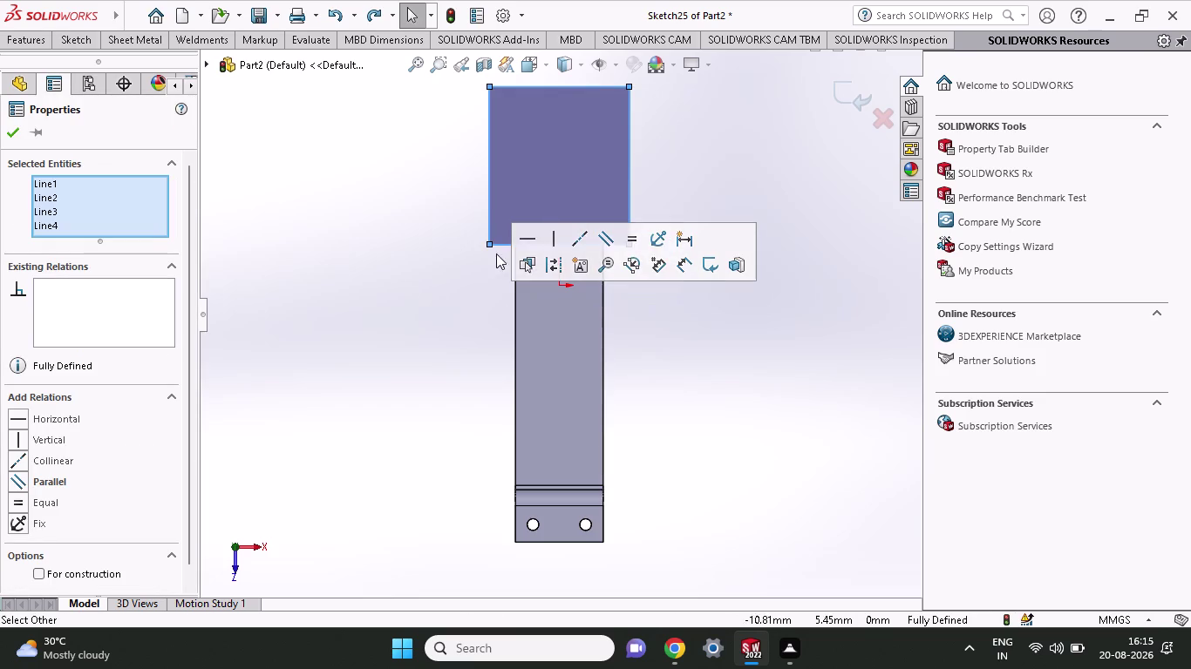
Select the rectangle's lines from the sketch tools and adjust the zoom.
click(66, 47)
click(64, 78)
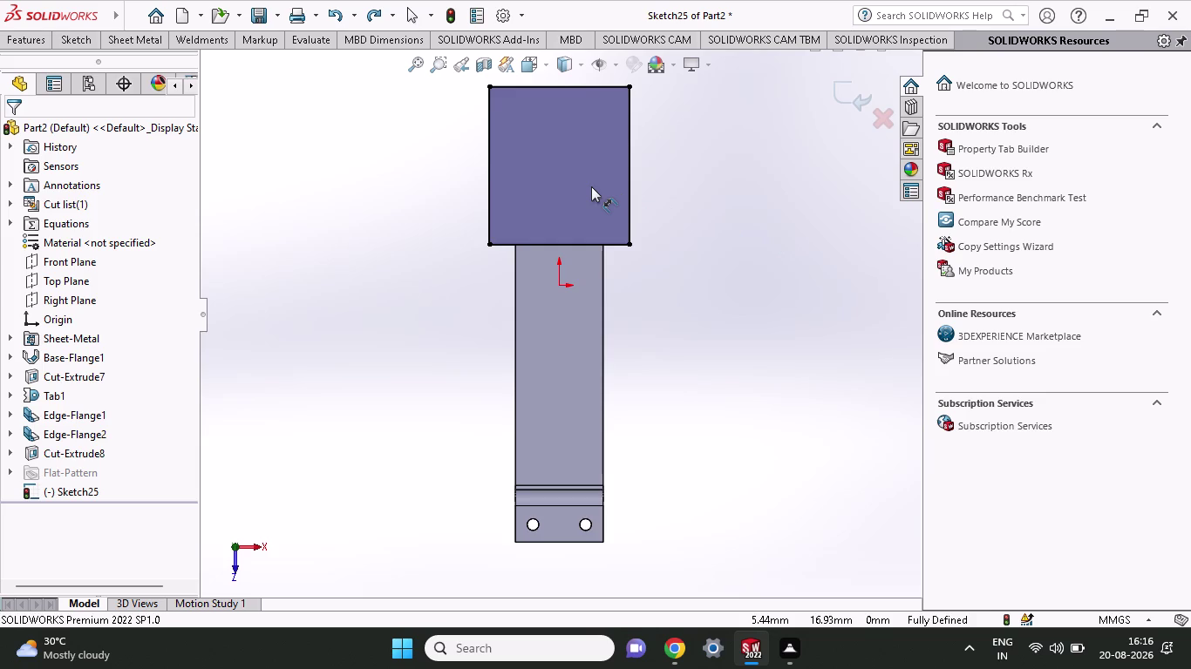
scroll(up, 3)
scroll(up, 3)
scroll(down, 3)
Re-add the rectangle's height dimension, dismiss the over-definition prompt, and undo to an empty sketch.
click(597, 270)
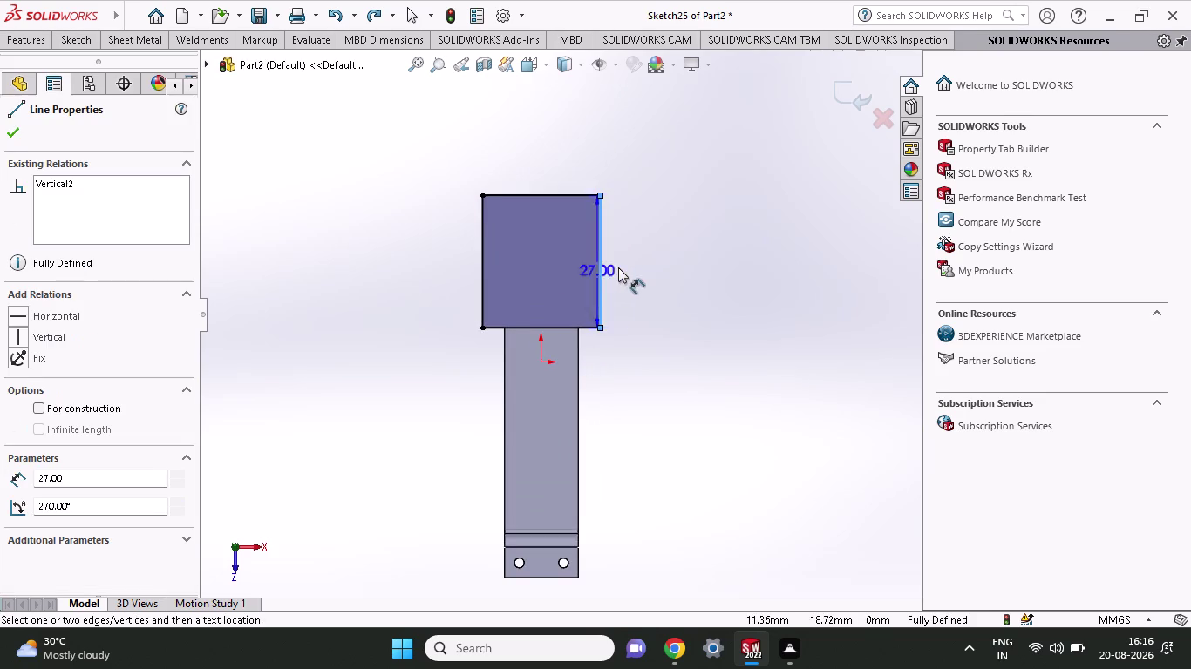
click(665, 278)
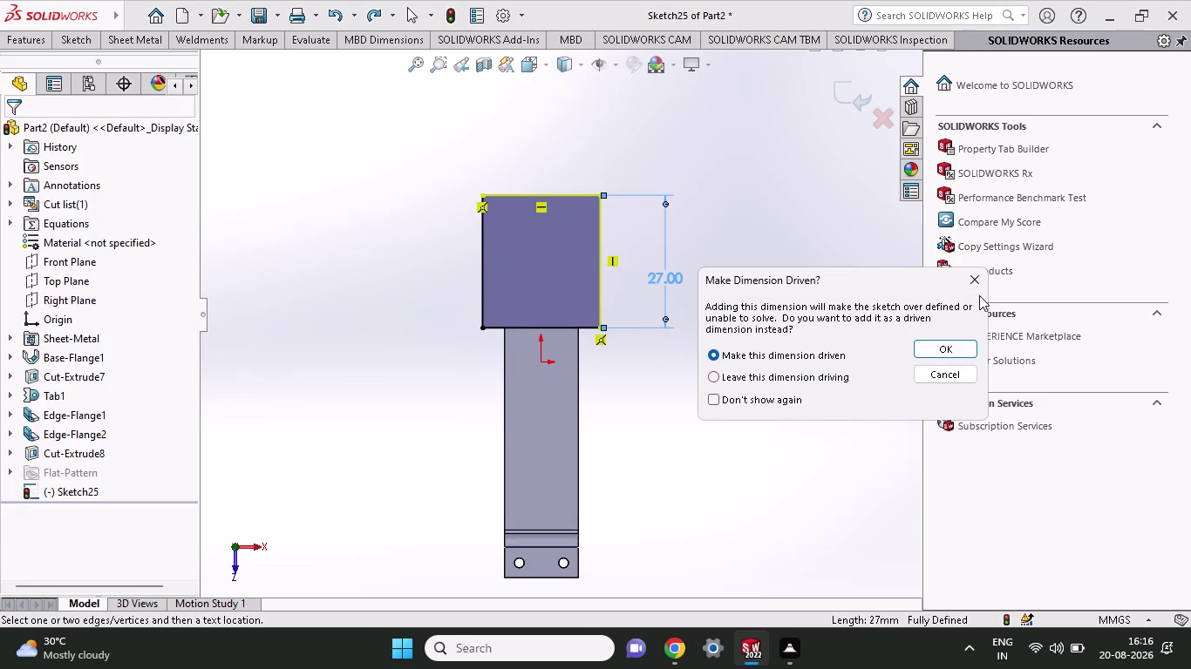
click(979, 285)
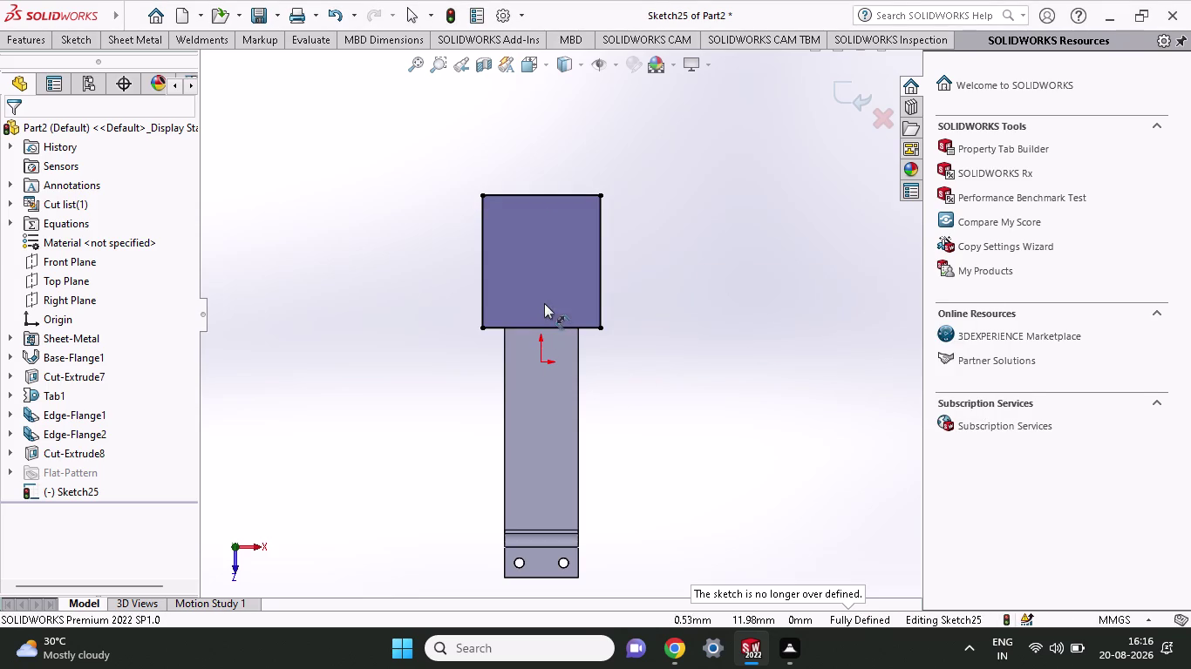
key(Escape)
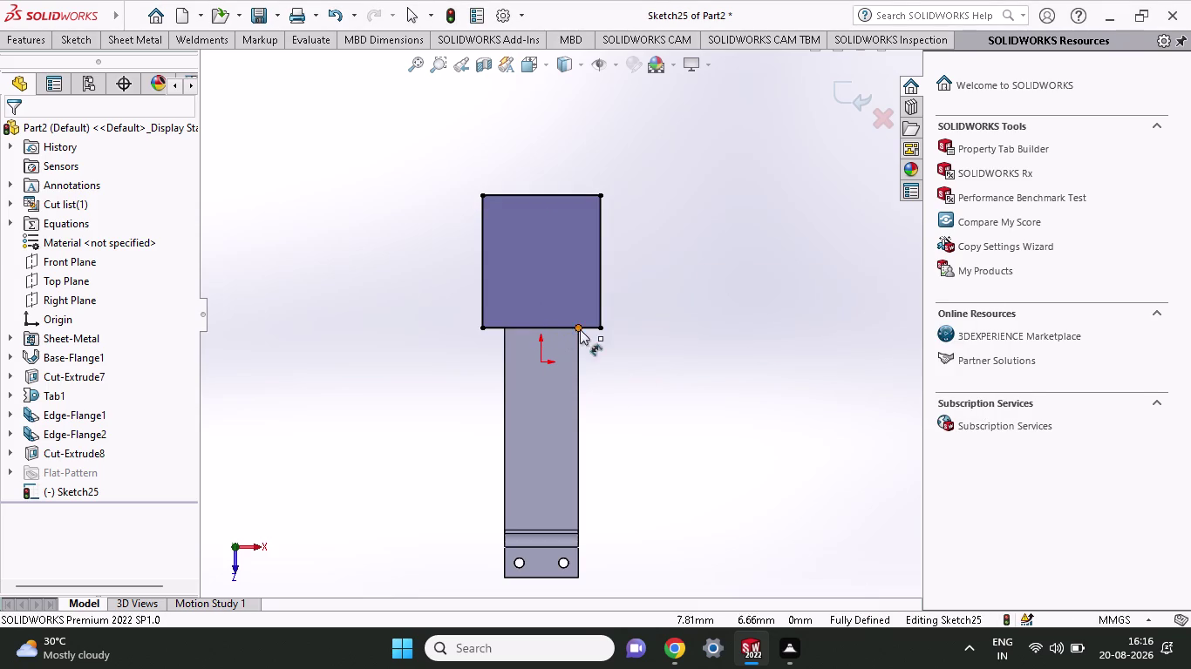
key(Escape)
key(ctrl+z)
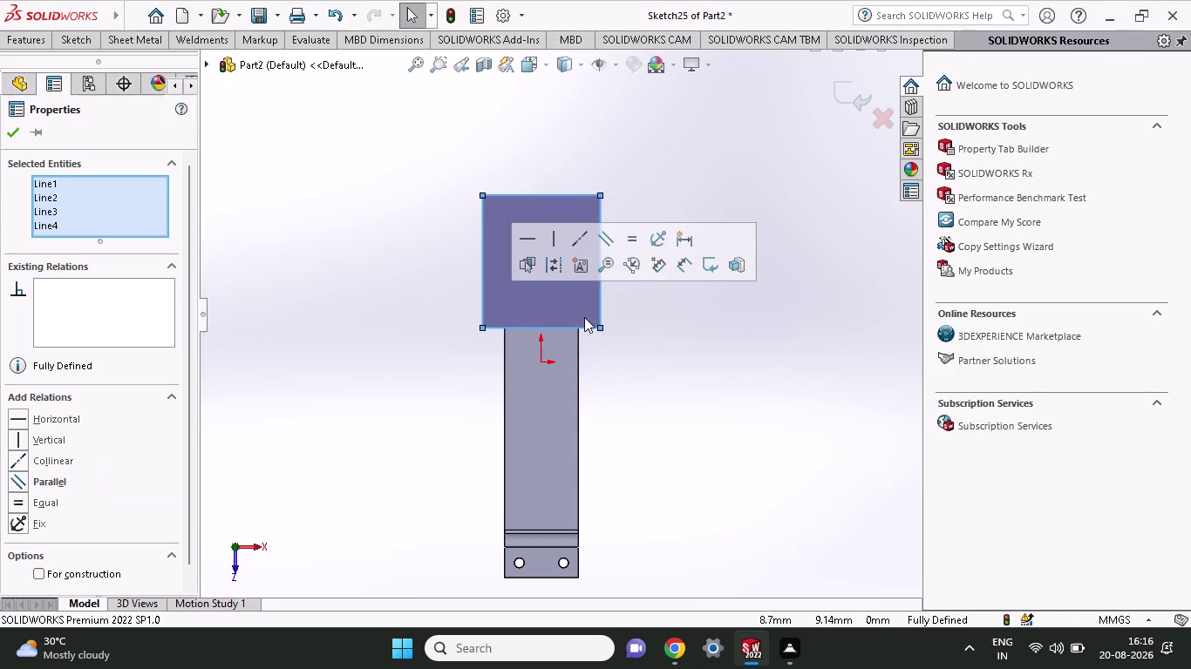
key(ctrl+z)
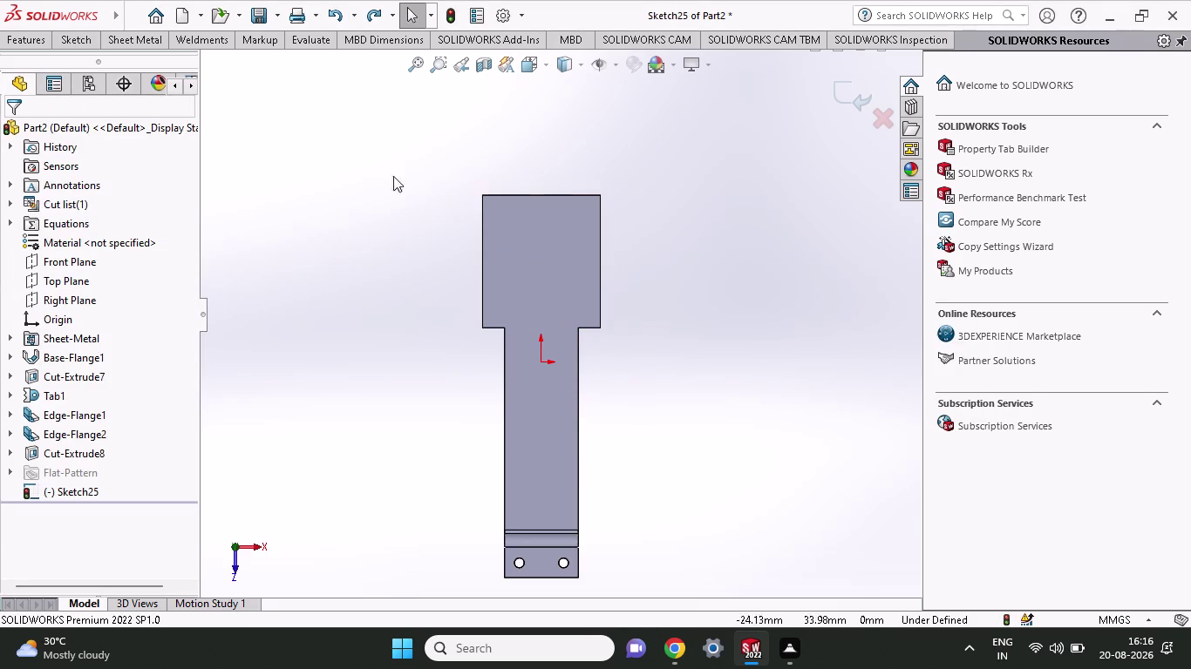
Draw a corner rectangle over the head's lower part from the neck shoulder.
click(84, 34)
click(115, 85)
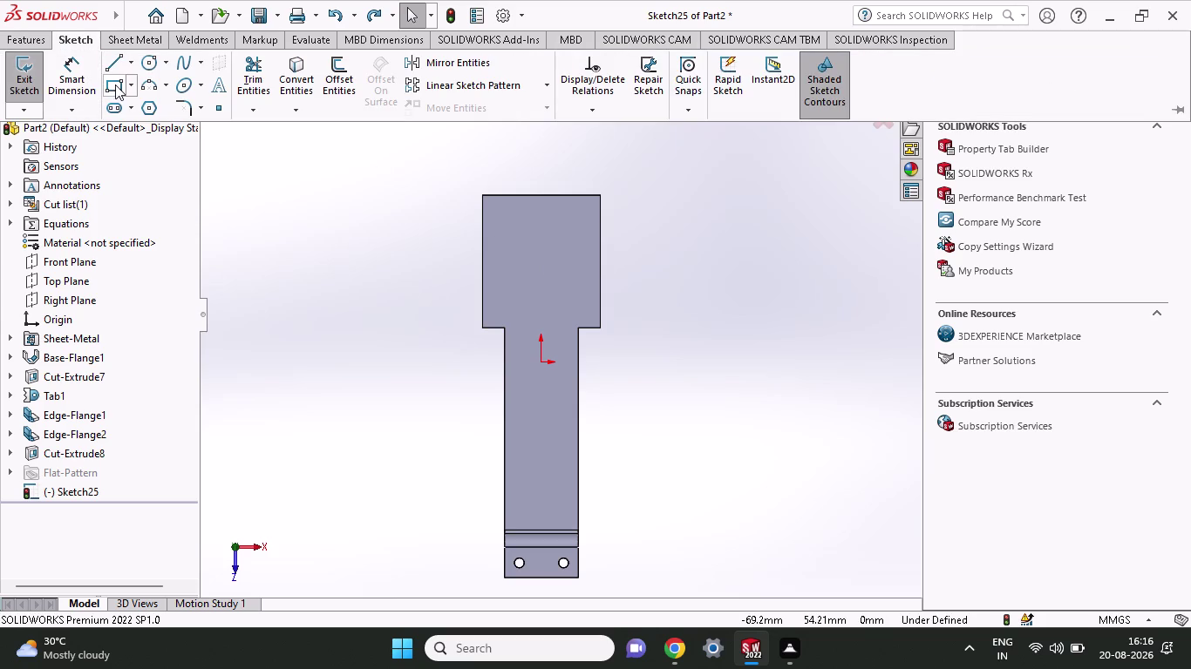
click(480, 328)
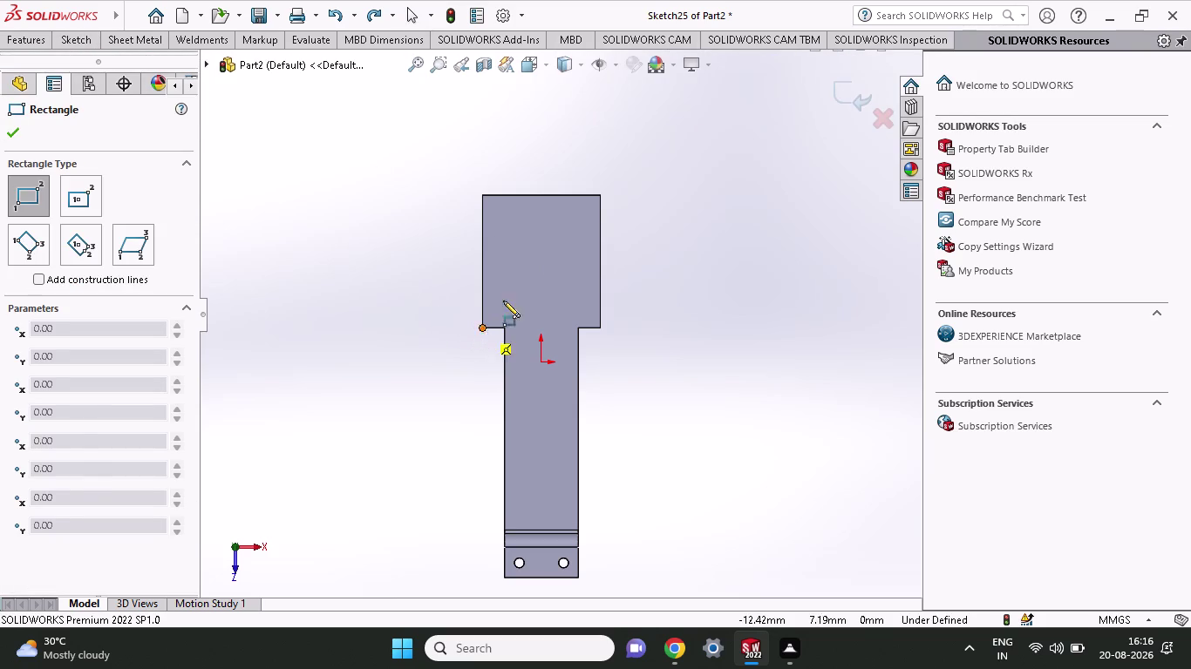
click(604, 233)
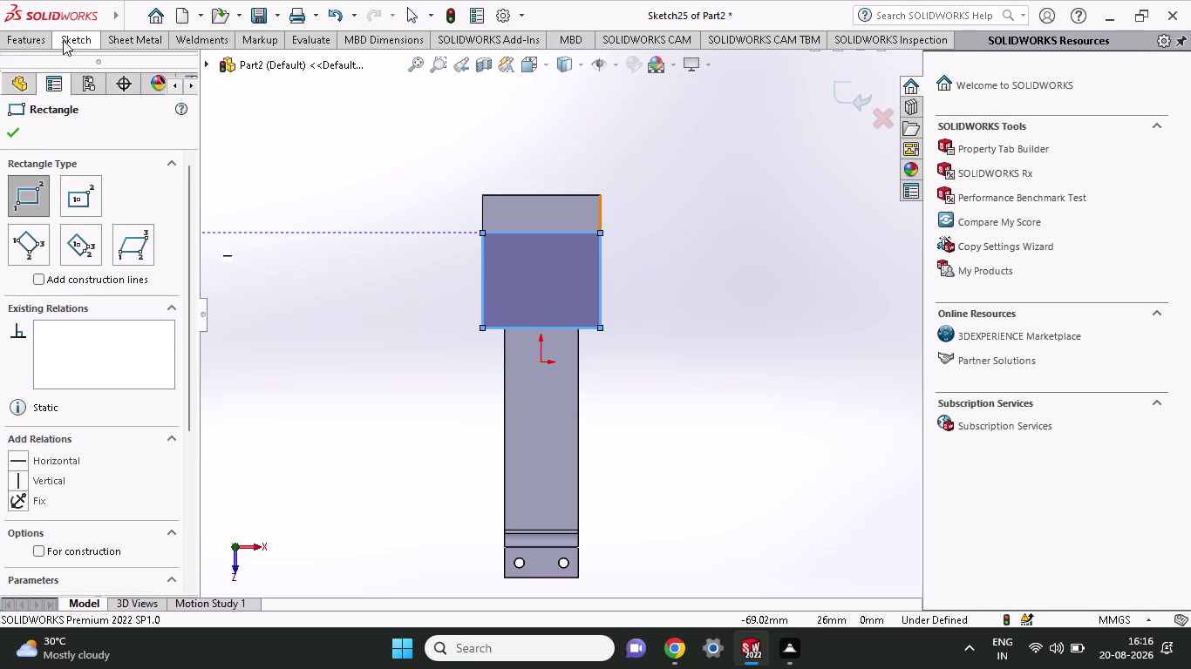
Dimension the rectangle's right edge to a 24 mm height.
click(64, 38)
click(79, 90)
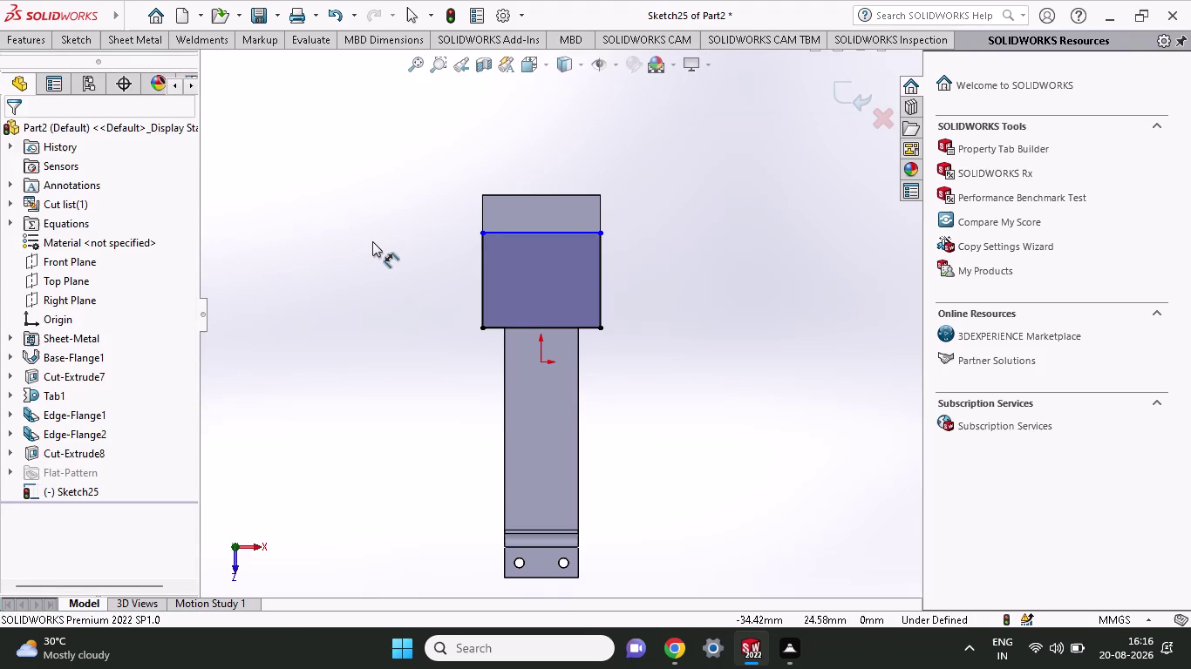
click(599, 299)
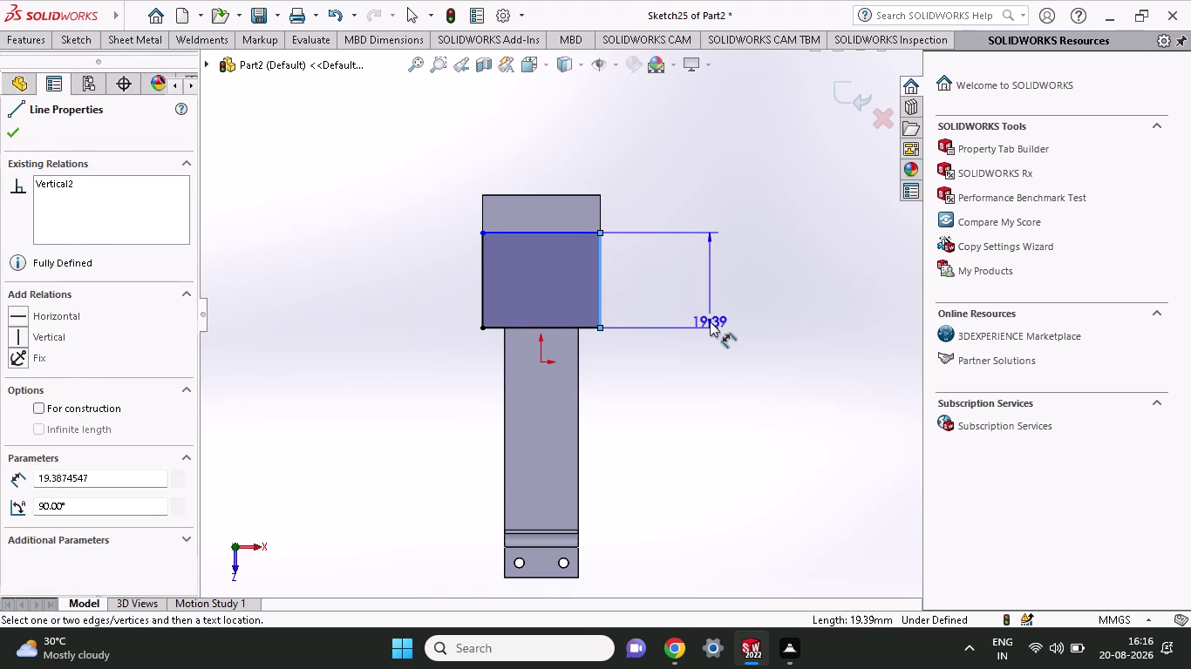
click(709, 321)
text(24)
key(Return)
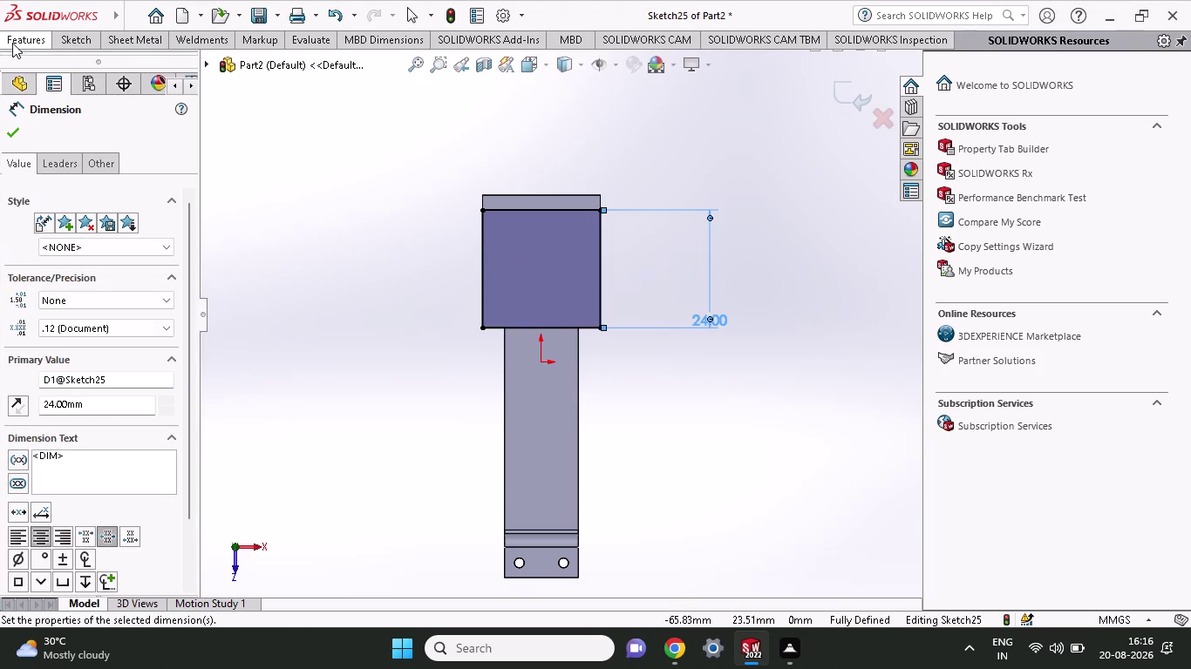
click(61, 44)
click(42, 41)
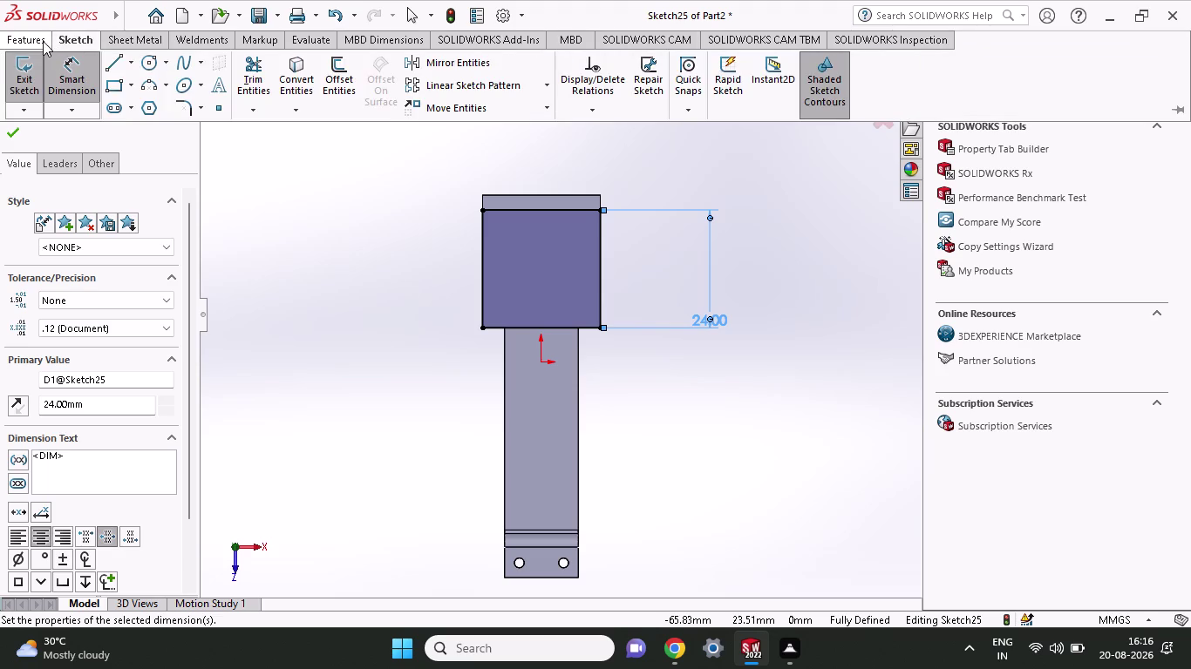
click(79, 36)
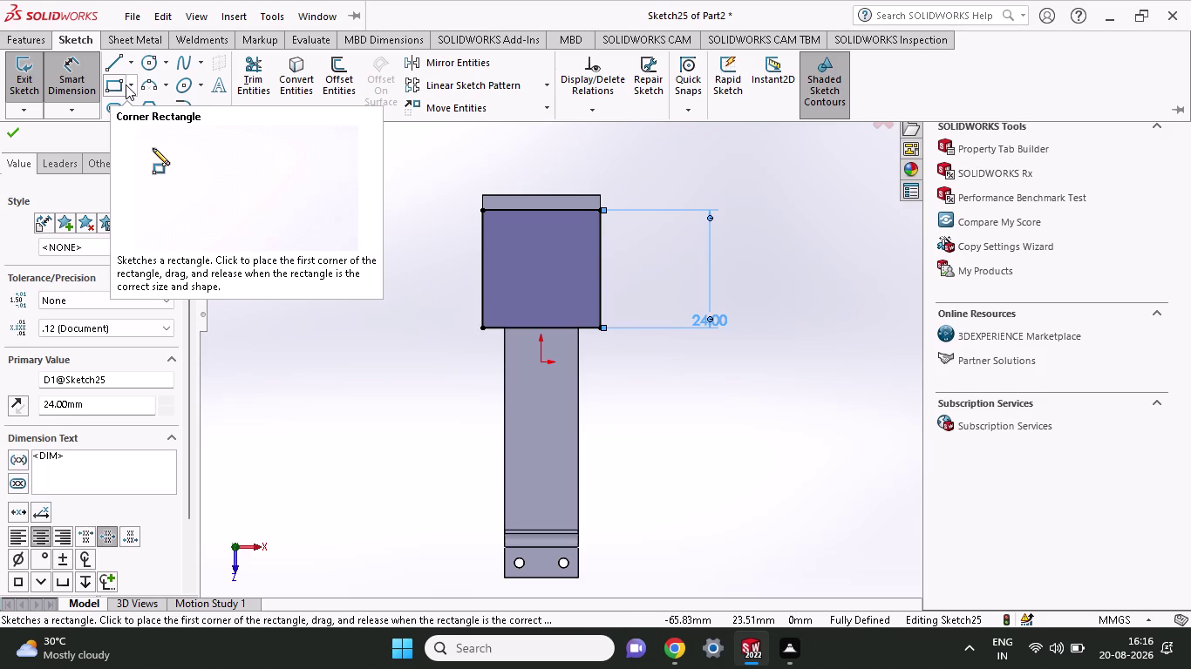
click(109, 86)
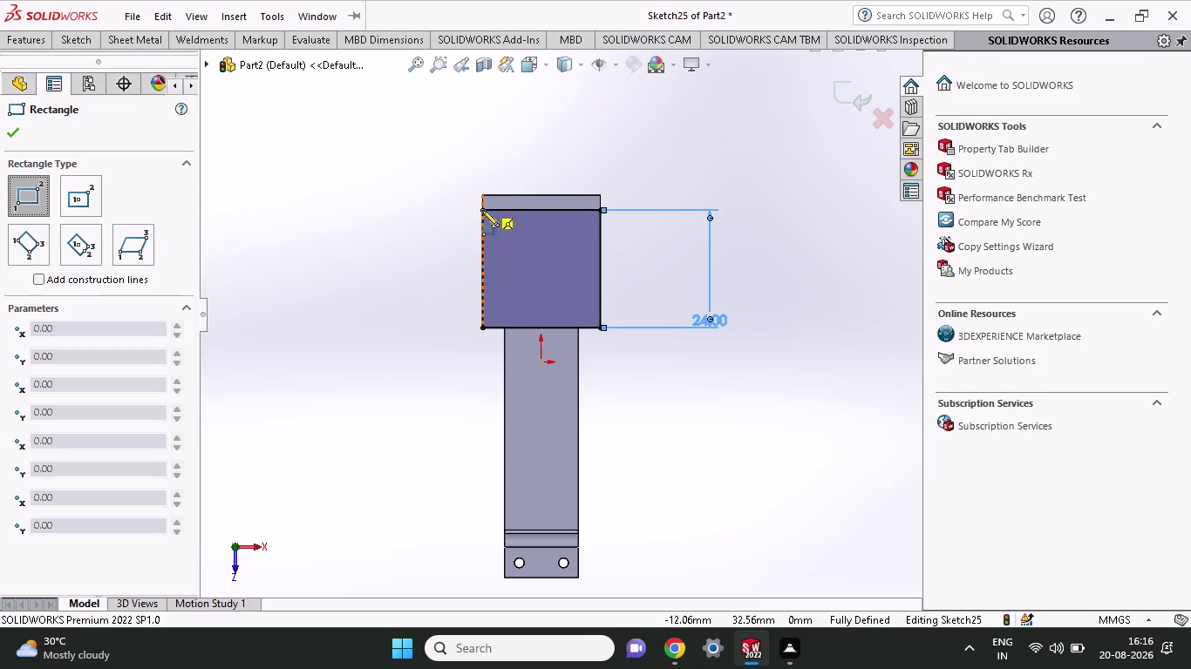
Draw a thin rectangle along the head's top edge and extrude-cut that strip away.
click(482, 215)
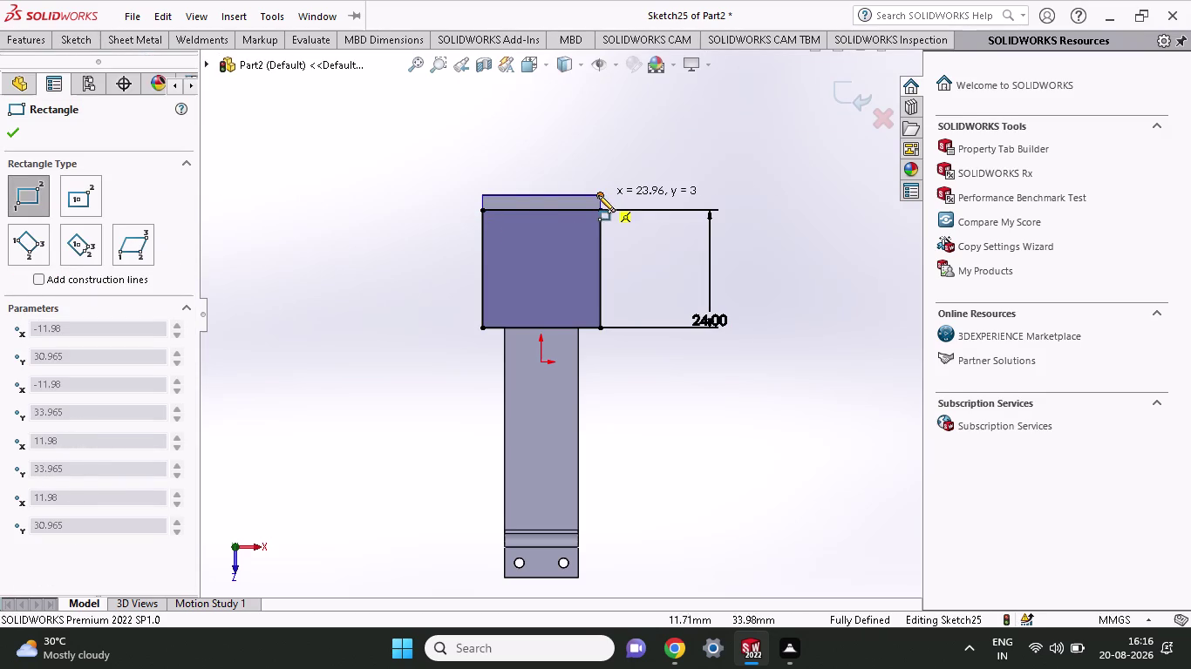
click(598, 195)
click(2, 42)
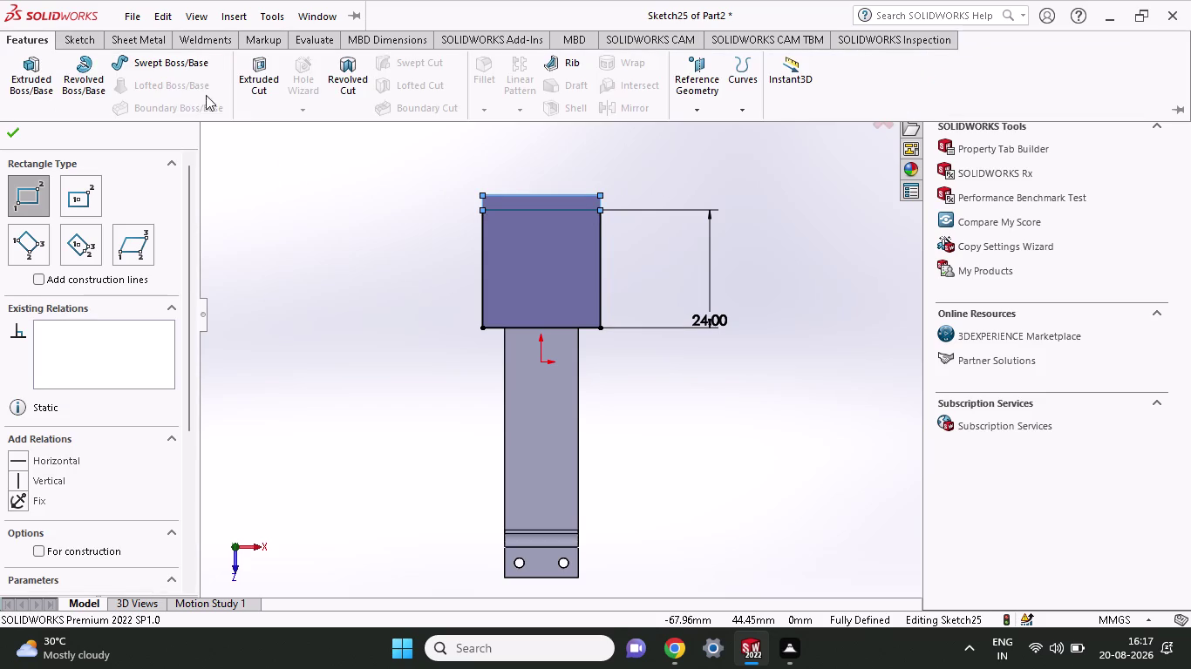
click(261, 86)
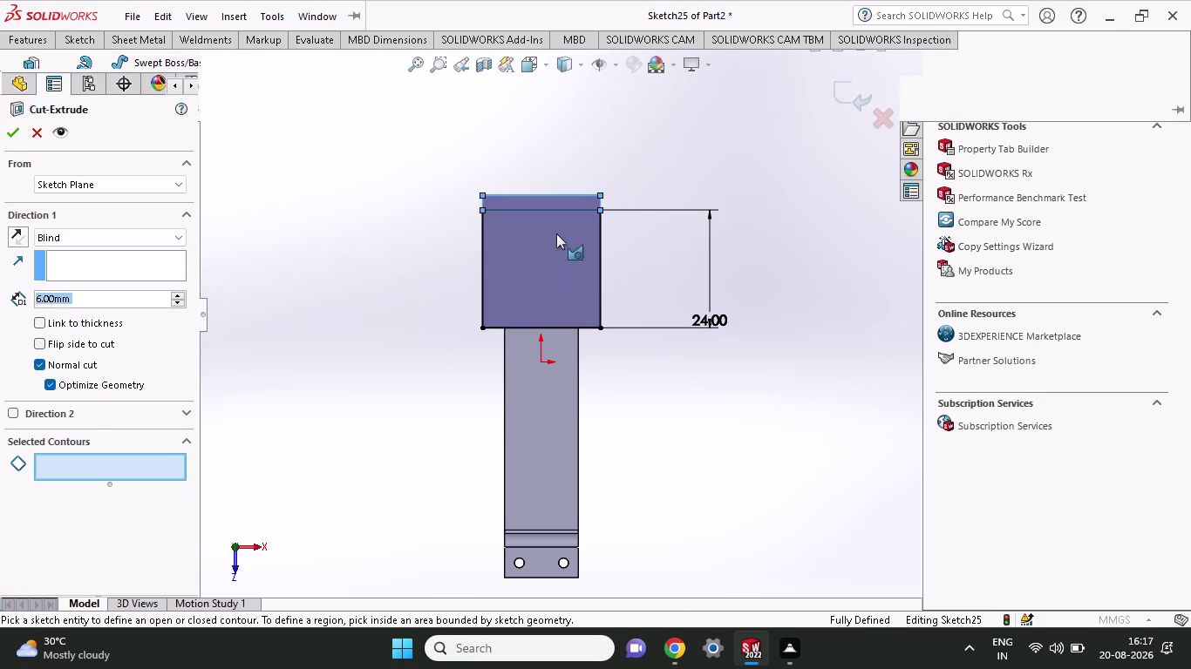
middle_drag(375, 286, 460, 311)
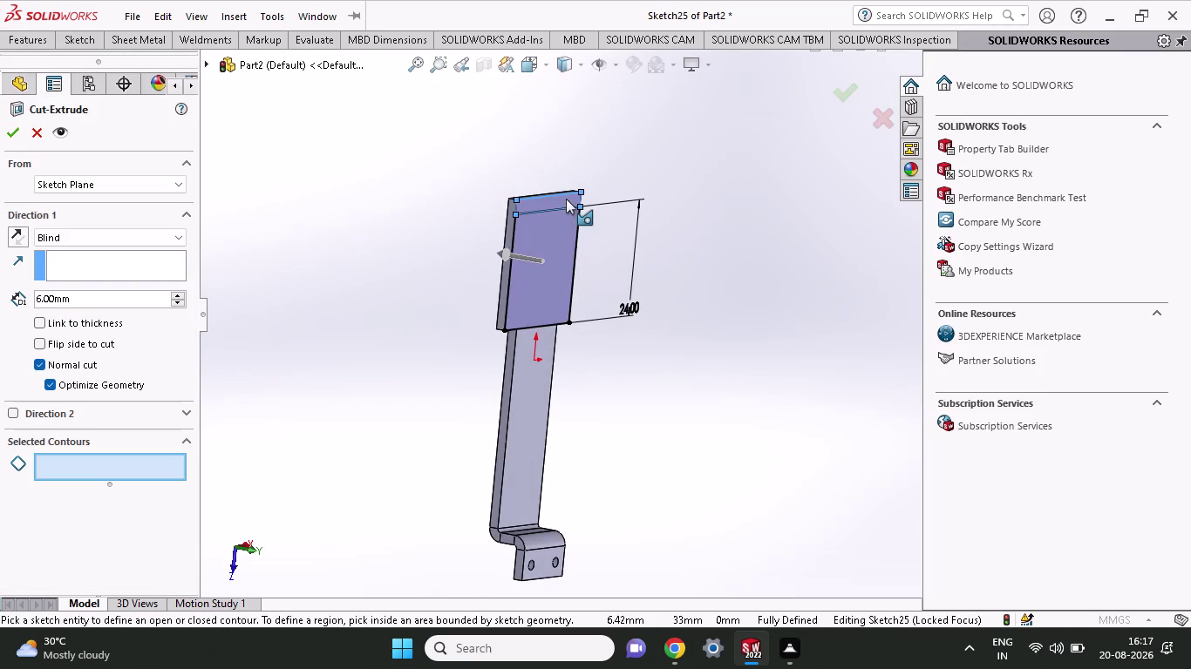
click(561, 198)
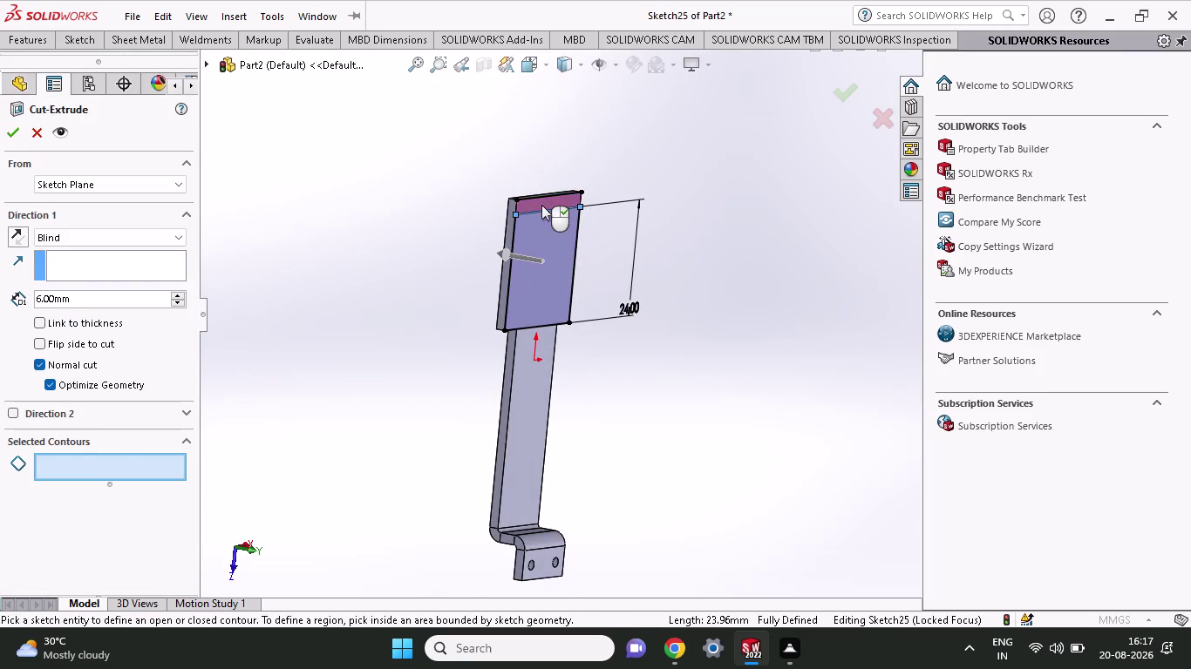
click(542, 205)
click(5, 124)
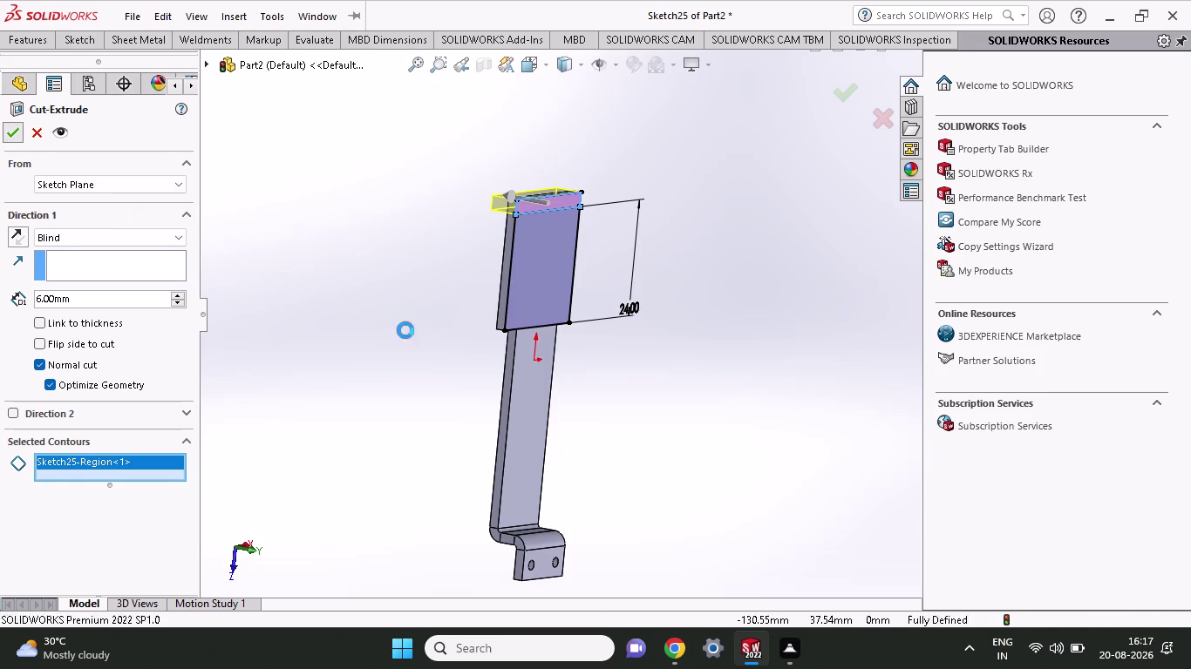
middle_drag(600, 325, 543, 300)
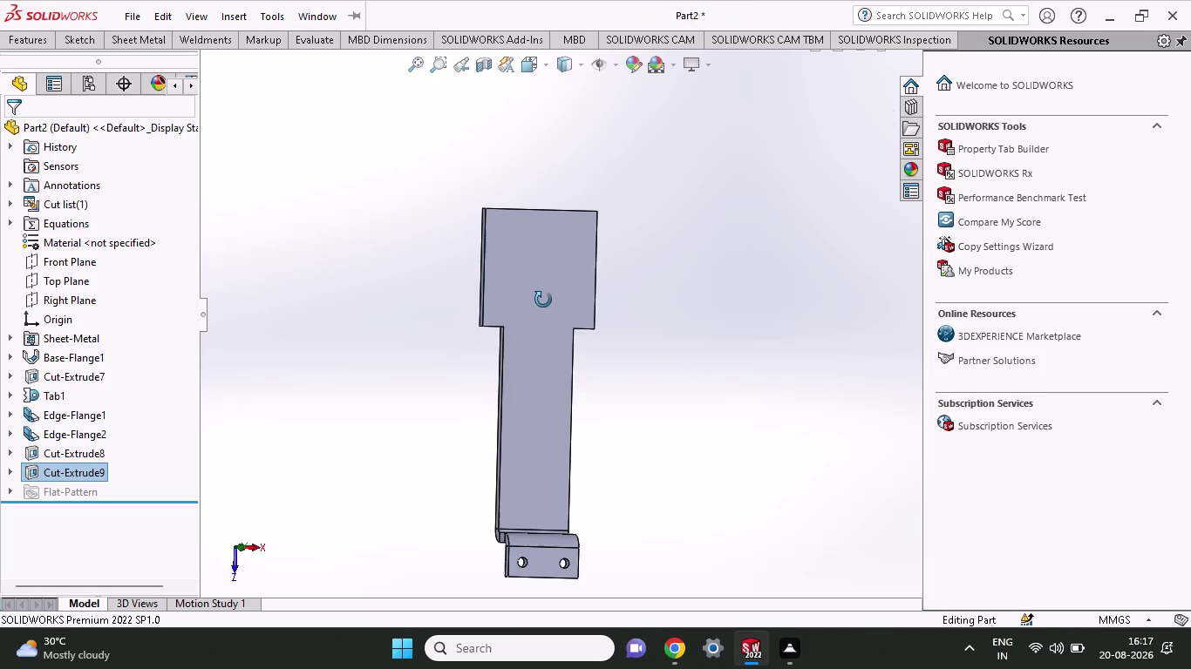
middle_drag(543, 300, 450, 332)
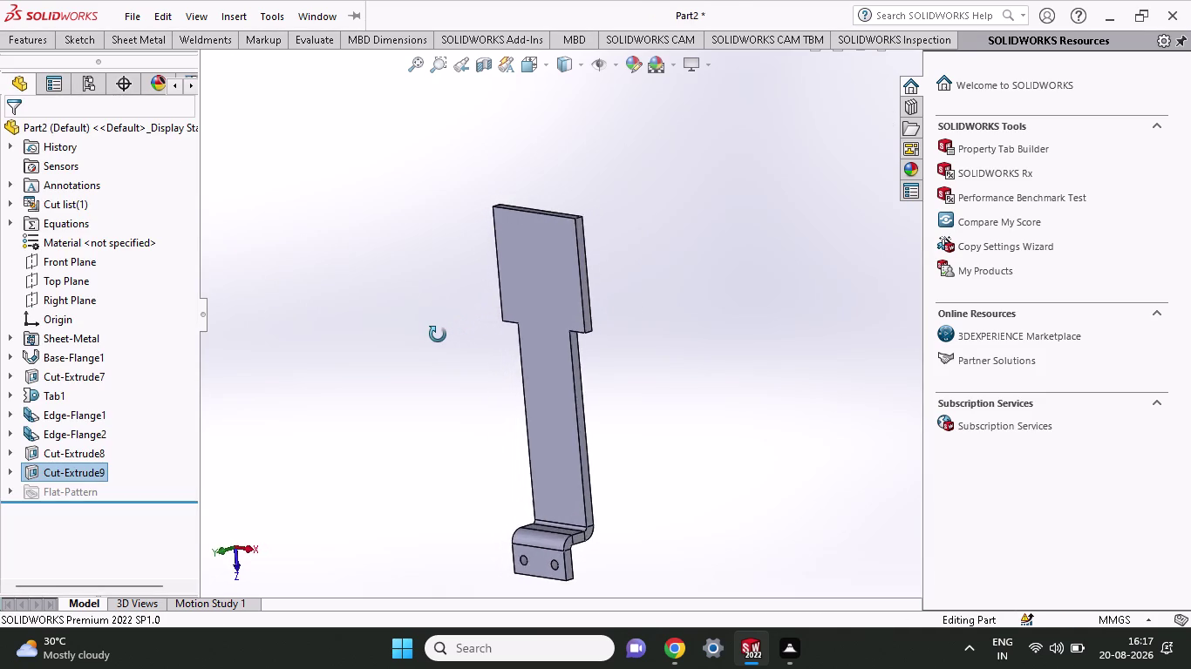
middle_drag(450, 332, 568, 262)
scroll(up, 3)
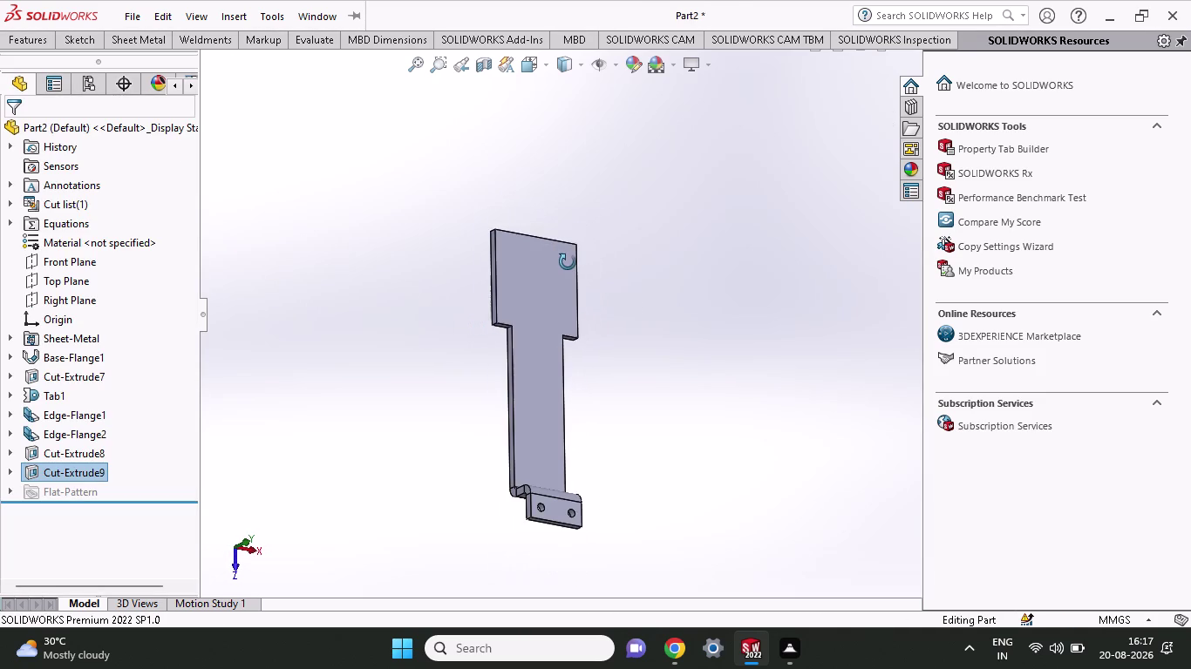
middle_drag(568, 263, 545, 241)
scroll(down, 3)
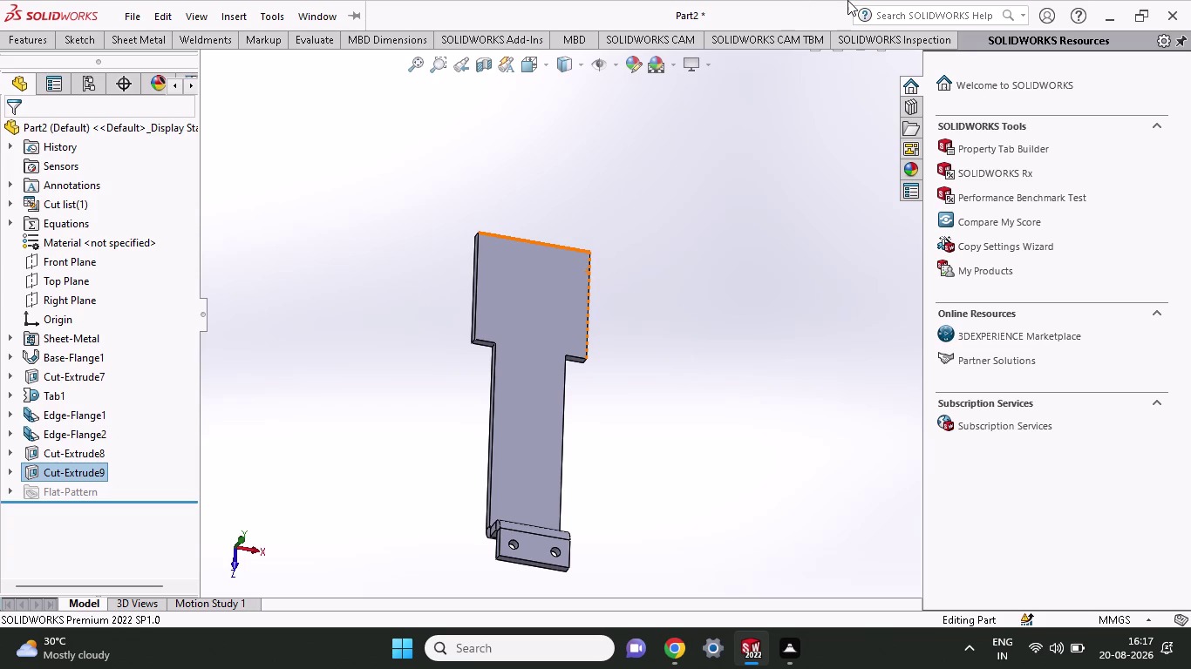
middle_drag(688, 393, 613, 475)
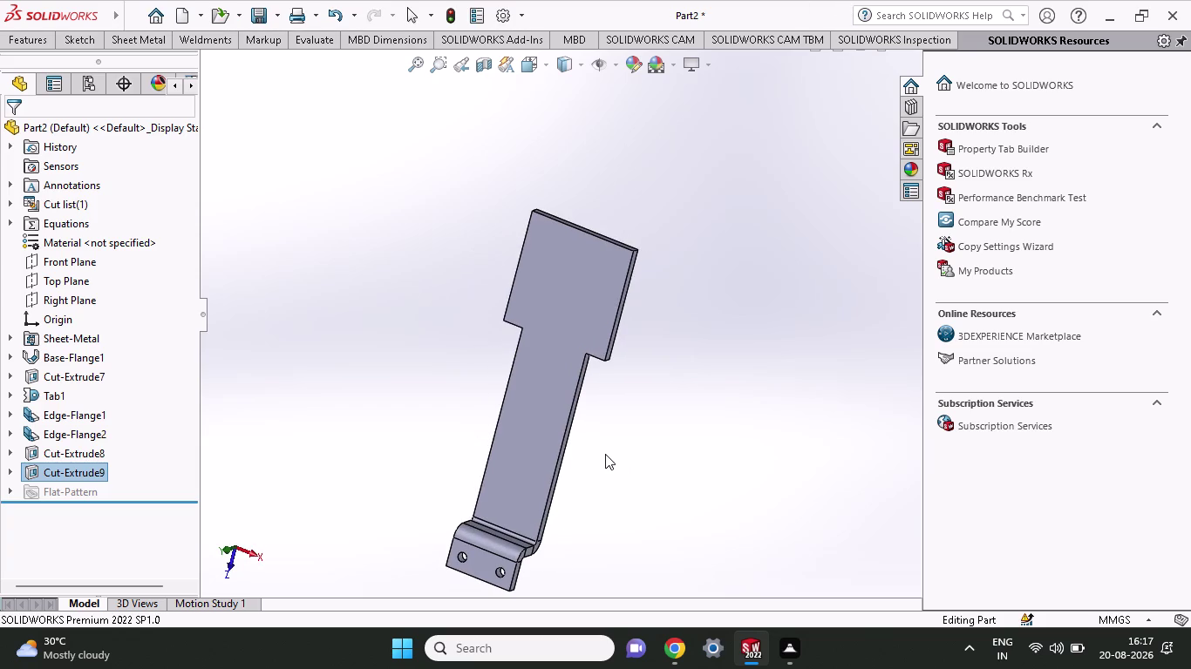
scroll(up, 3)
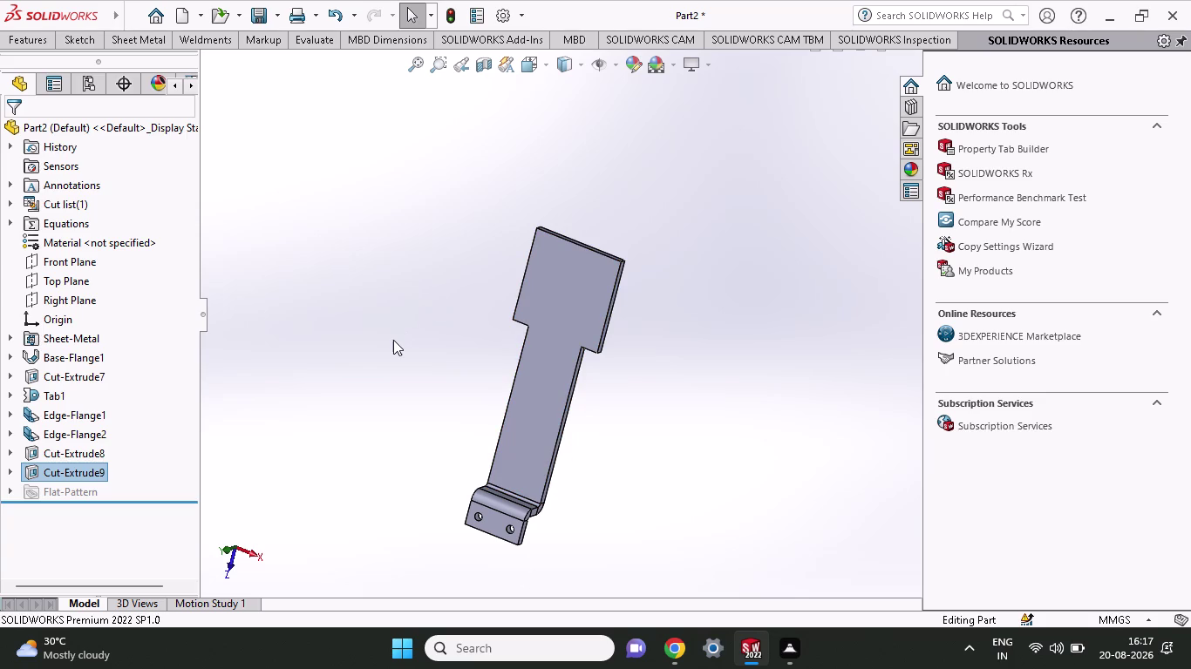
Undo the latest features, including the Edge-Flanges, Tab and head-trimming cut.
key(ctrl+z)
key(ctrl+z)
key(ctrl+z)
key(ctrl+z)
key(ctrl+z)
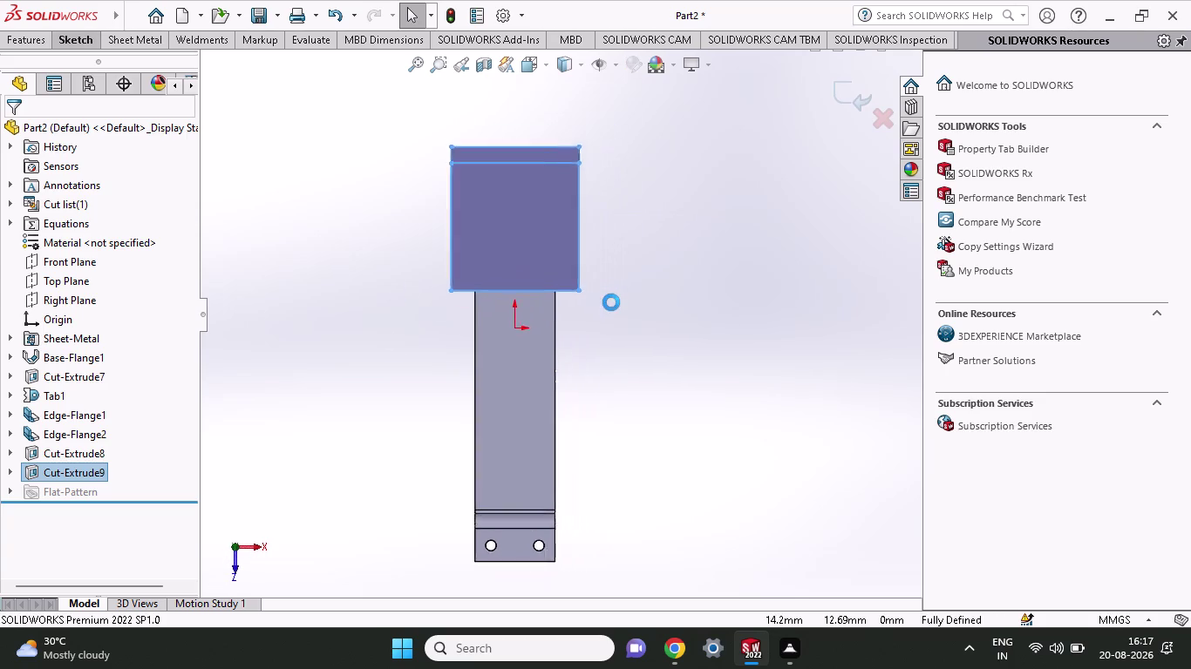
key(ctrl+z)
key(ctrl+z)
key(ctrl+z)
key(ctrl+z)
key(ctrl+z)
key(ctrl+z)
key(ctrl+z)
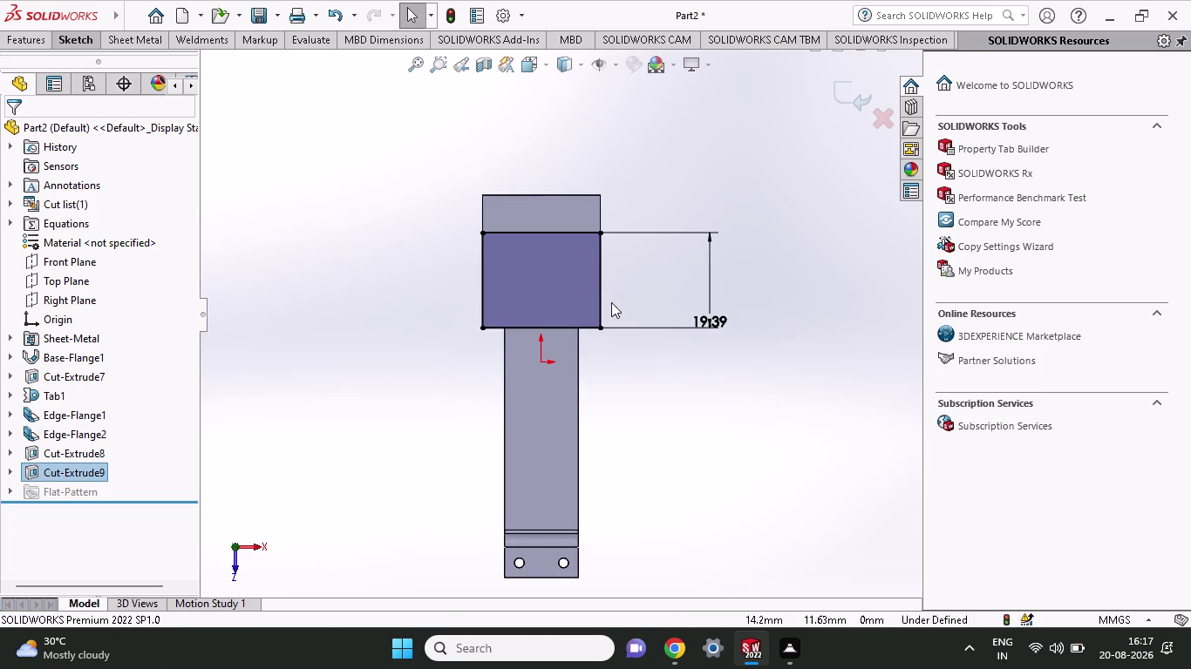
key(ctrl+z)
key(ctrl+z)
key(ctrl+z)
key(ctrl+z)
key(ctrl+z)
key(ctrl+z)
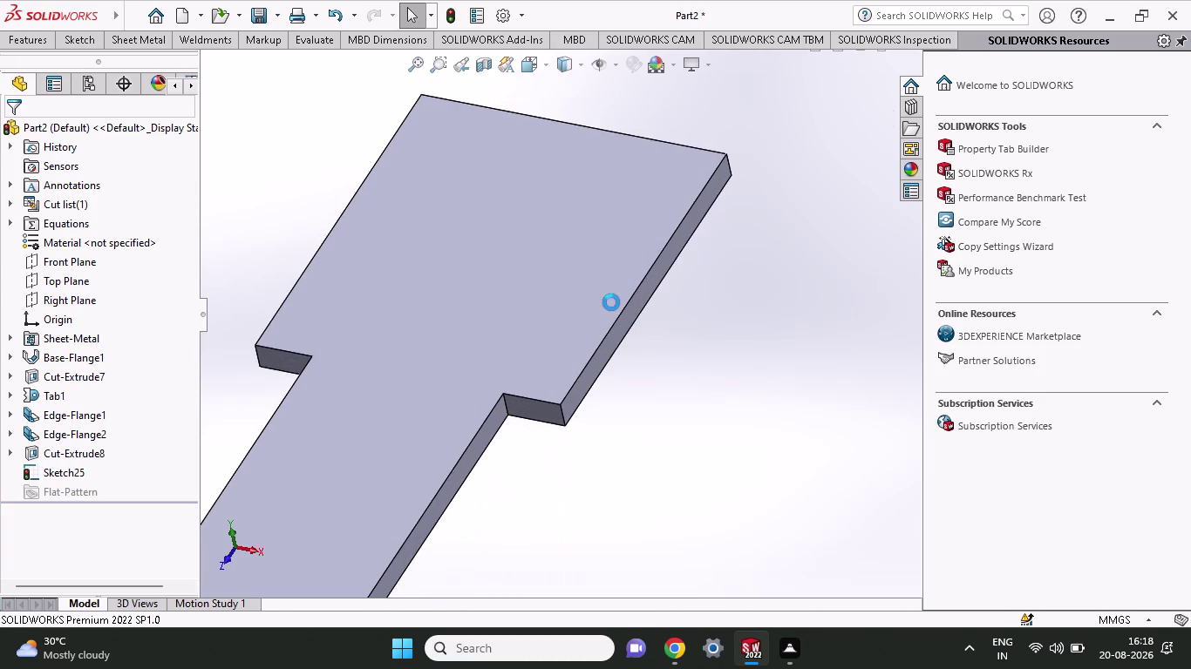
key(ctrl+z)
key(ctrl+z)
key(ctrl+z)
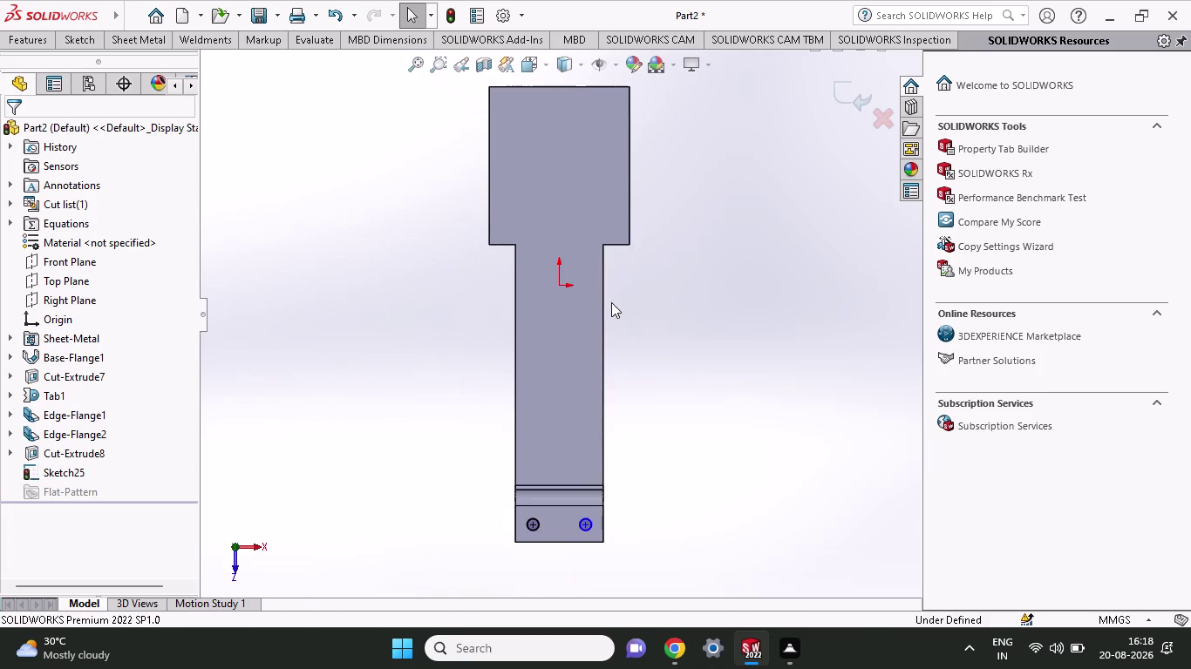
key(ctrl+z)
key(ctrl+z)
key(ctrl+z)
key(ctrl+z)
key(ctrl+z)
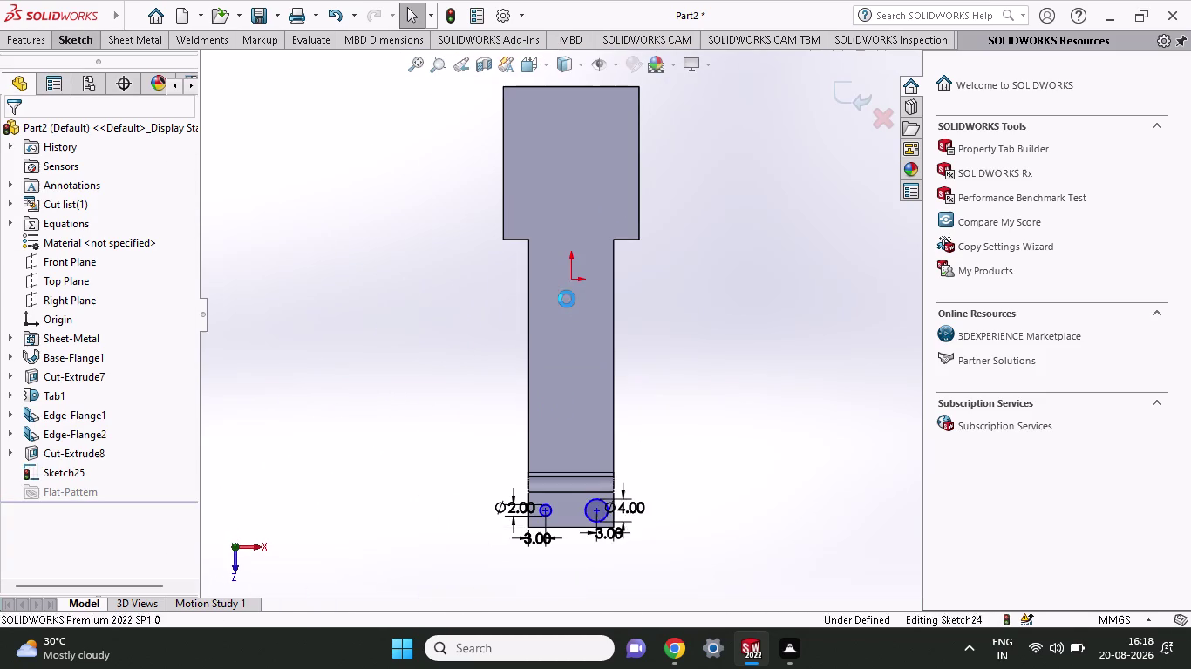
key(ctrl+z)
key(ctrl+z)
key(ctrl+z)
key(ctrl+z)
key(ctrl+z)
key(ctrl+z)
key(ctrl+z)
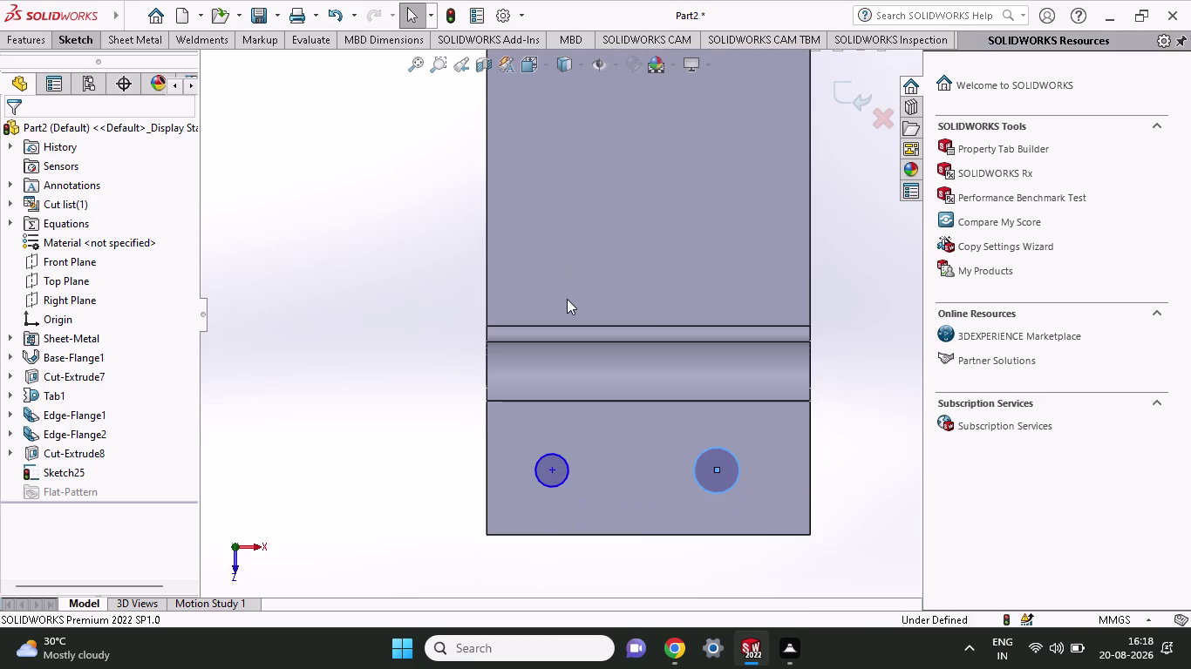
key(ctrl+z)
key(ctrl+z)
key(ctrl+z)
key(ctrl+z)
key(ctrl+z)
key(ctrl+z)
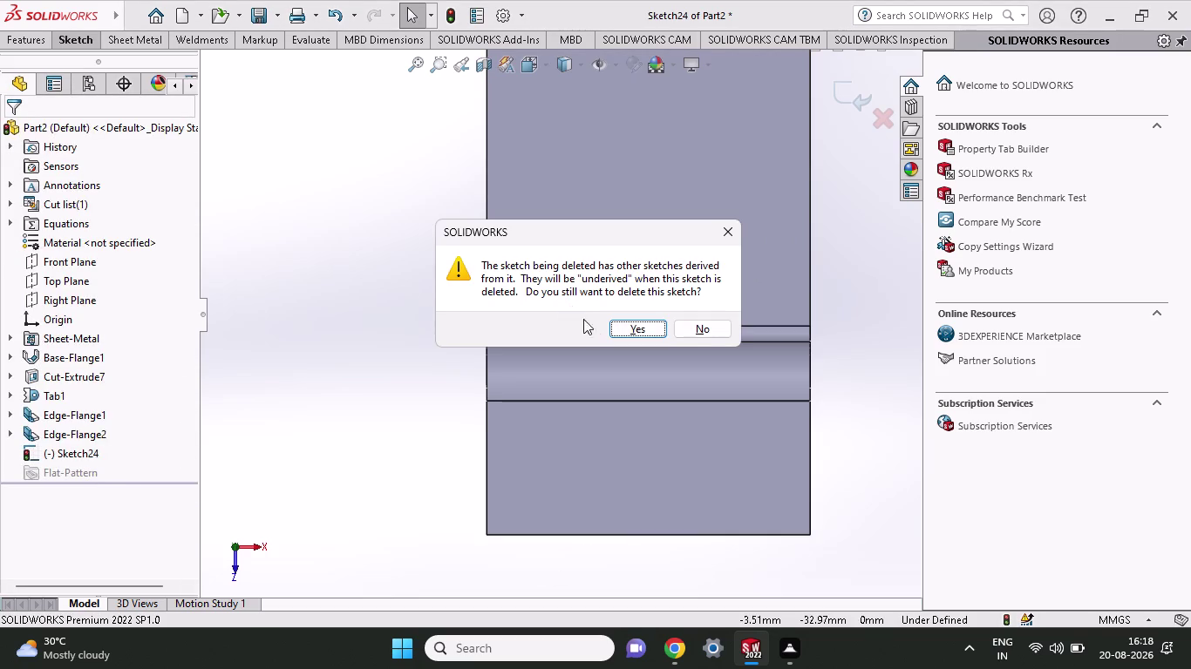
Confirm deleting the hole sketch and keep undoing earlier modelling steps.
click(615, 326)
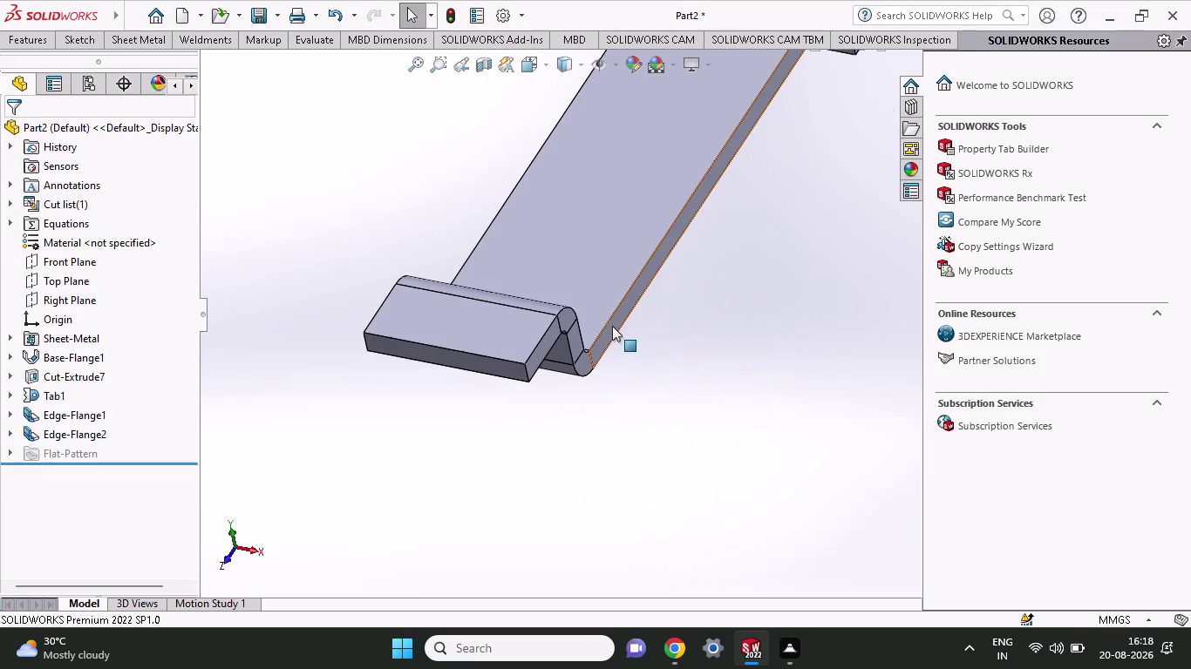
key(ctrl+z)
key(ctrl+z)
key(ctrl+z)
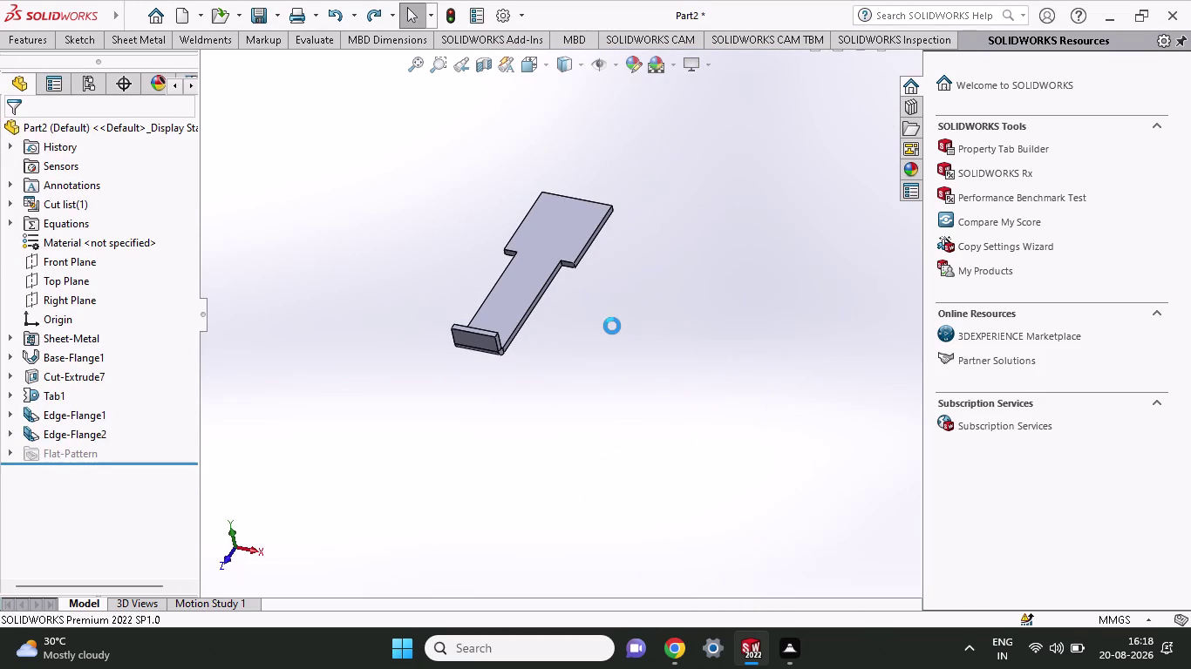
key(ctrl+z)
key(ctrl+z)
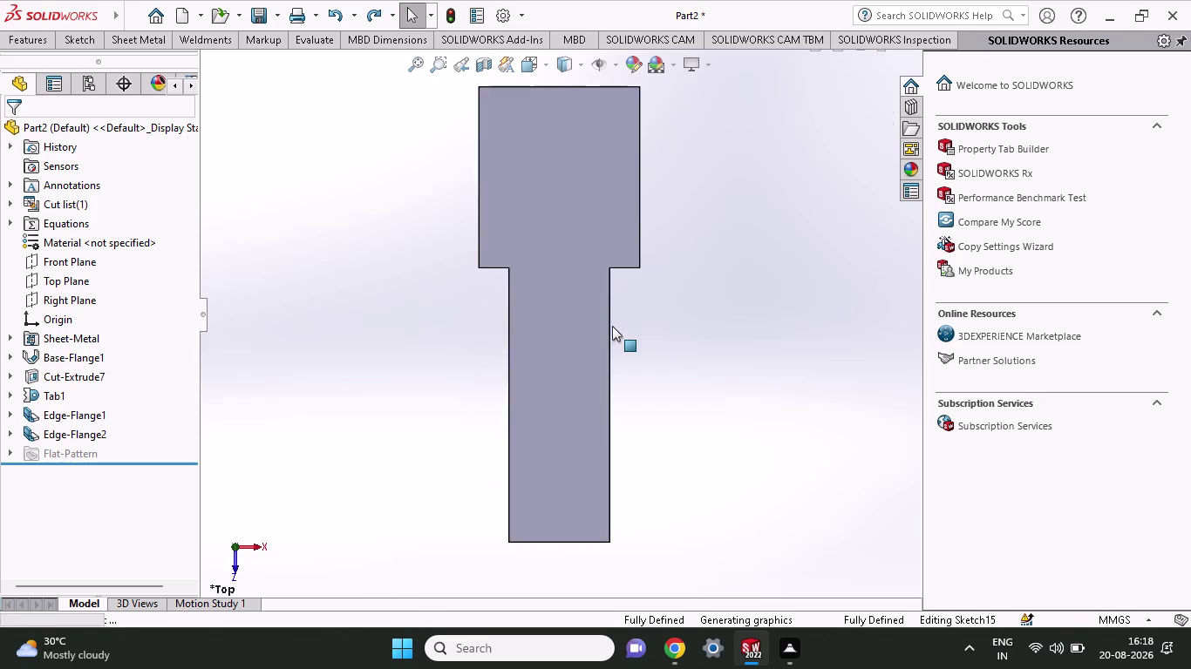
key(ctrl+z)
key(ctrl+z)
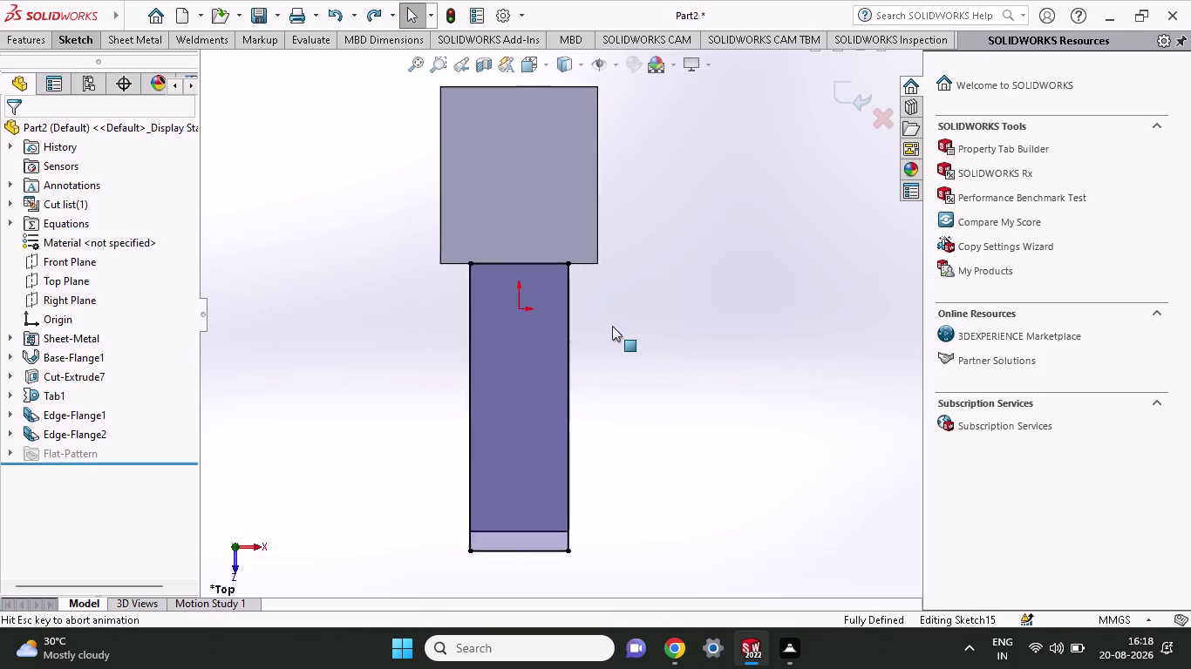
key(ctrl+z)
key(ctrl+z)
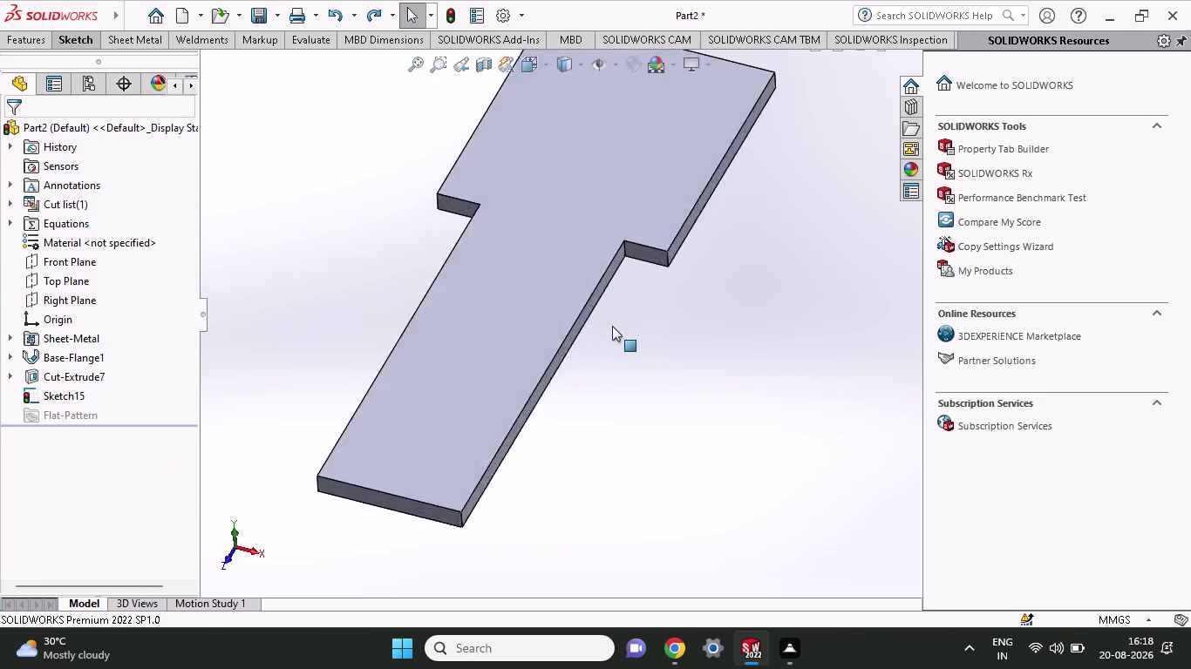
key(ctrl+z)
key(ctrl+z)
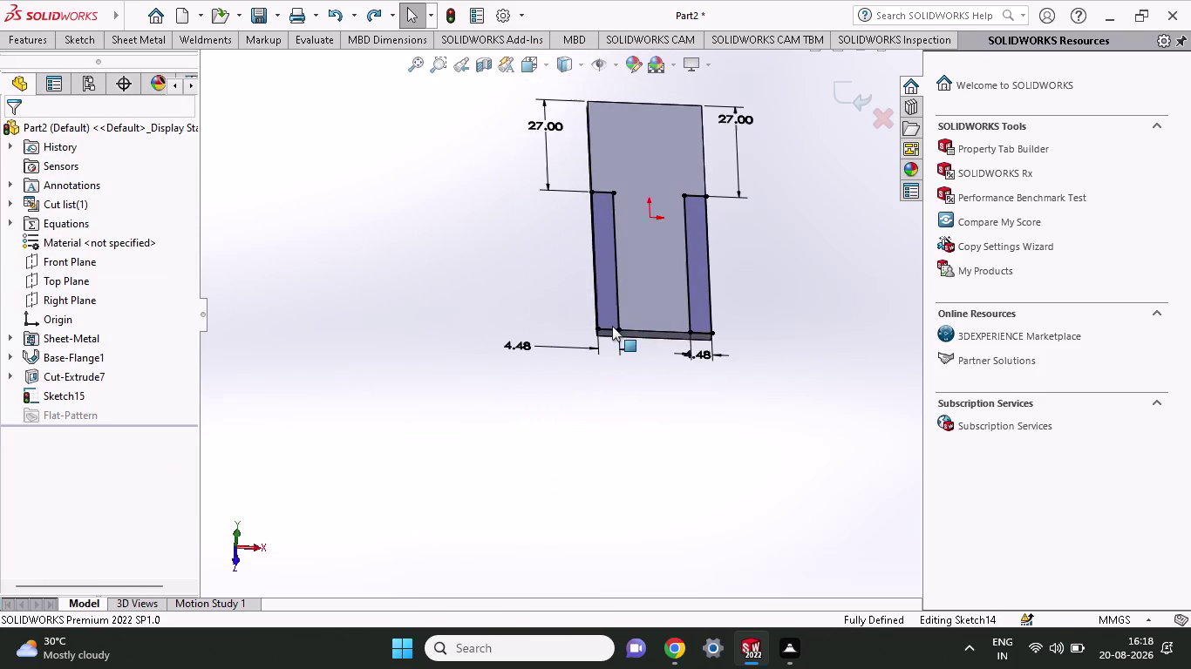
key(ctrl+z)
key(ctrl+z)
key(ctrl+z)
key(ctrl+z)
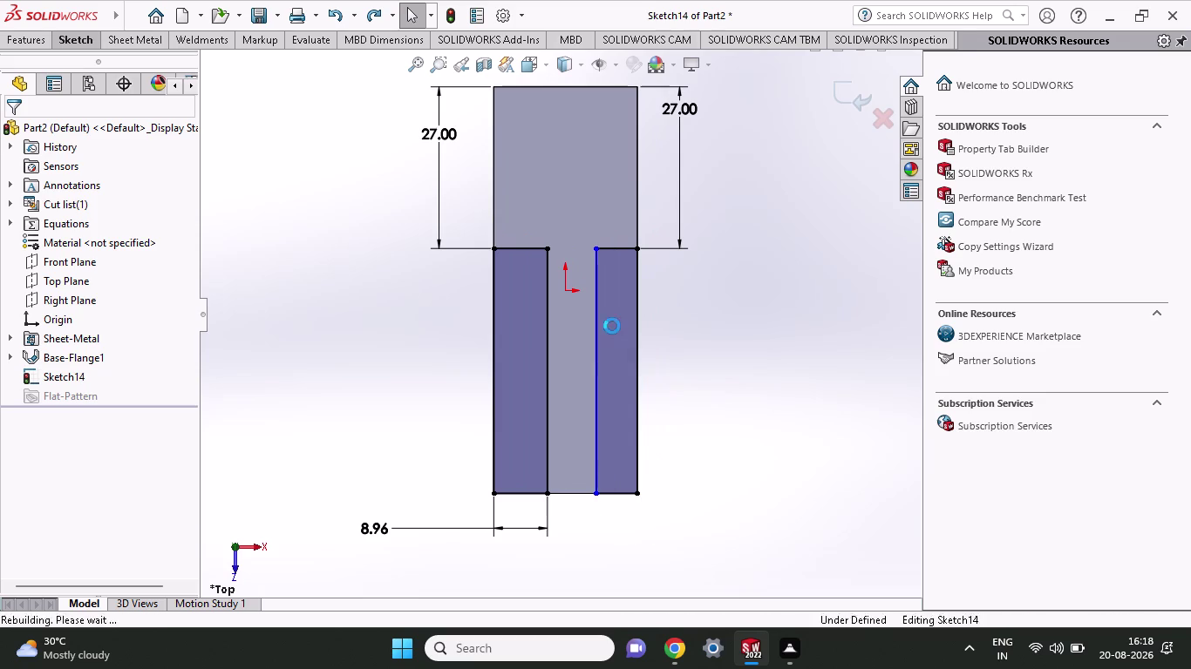
Undo the remaining sketch changes back to the original Sketch9 rectangle.
key(ctrl+z)
key(ctrl+z)
key(ctrl+z)
key(ctrl+z)
key(ctrl+z)
key(ctrl+z)
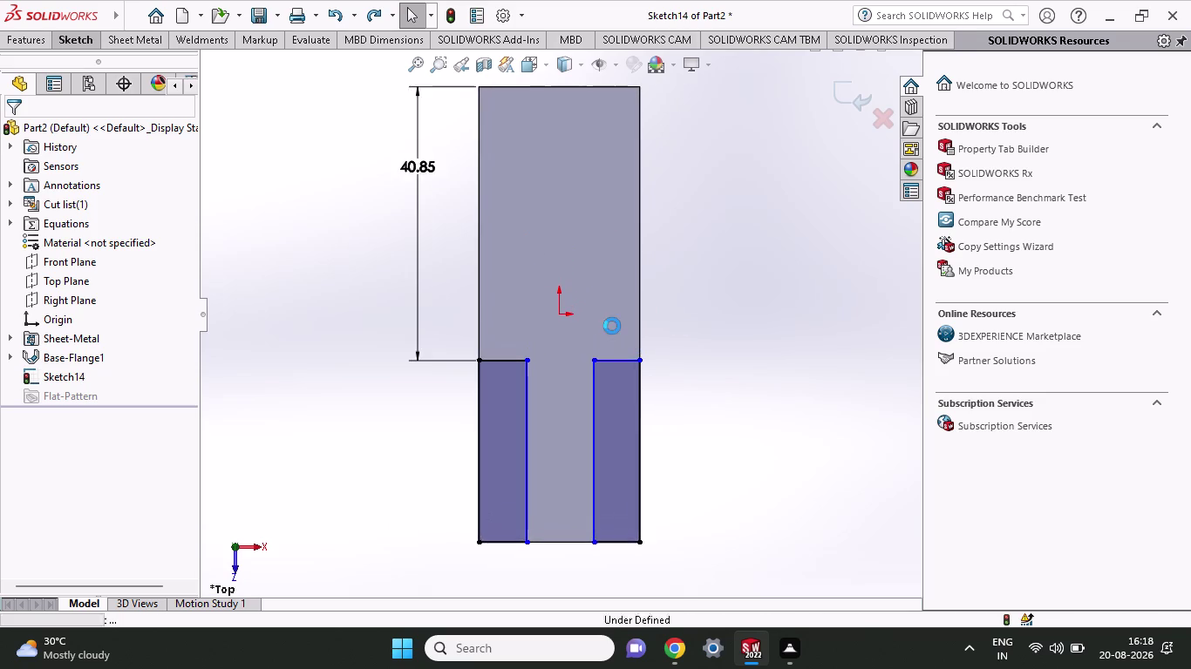
key(ctrl+z)
key(ctrl+z)
key(ctrl+z)
key(ctrl+z)
key(ctrl+z)
key(ctrl+z)
key(ctrl+z)
key(ctrl+z)
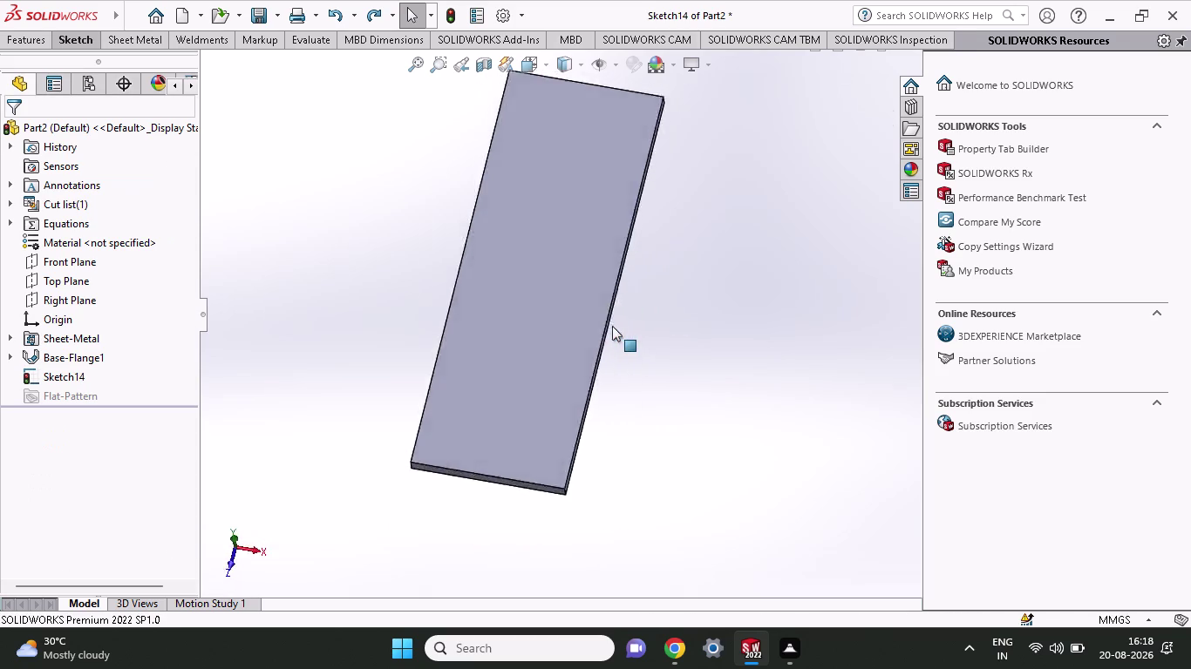
key(ctrl+z)
key(ctrl+z)
key(ctrl+z)
key(ctrl+z)
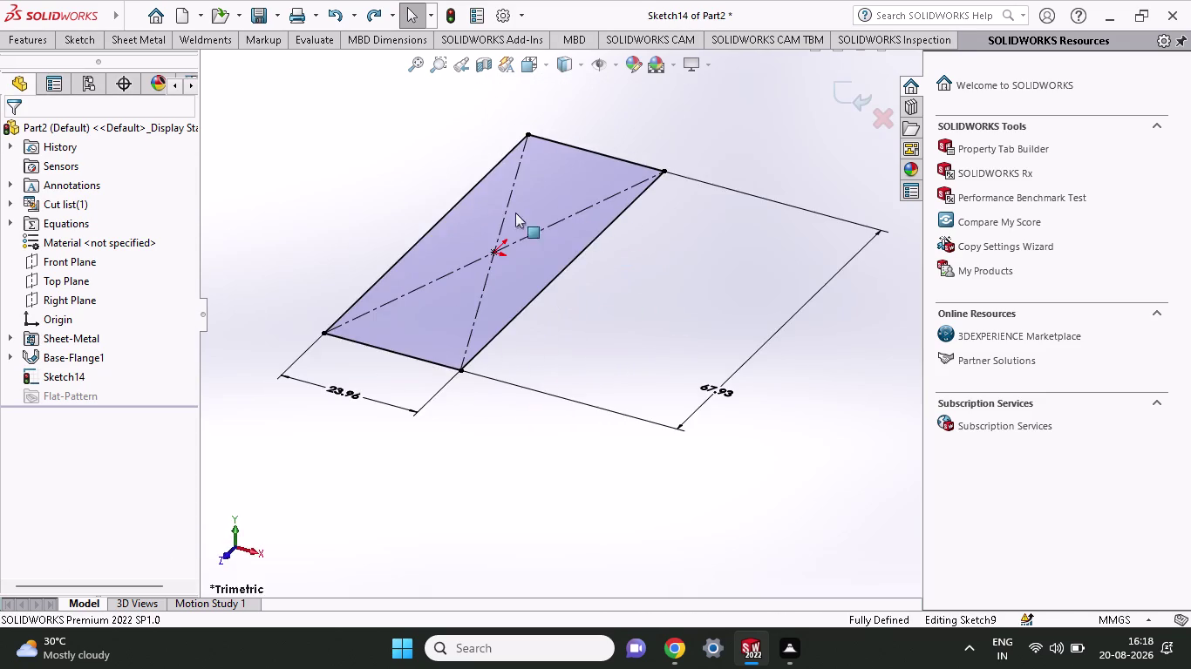
scroll(up, 3)
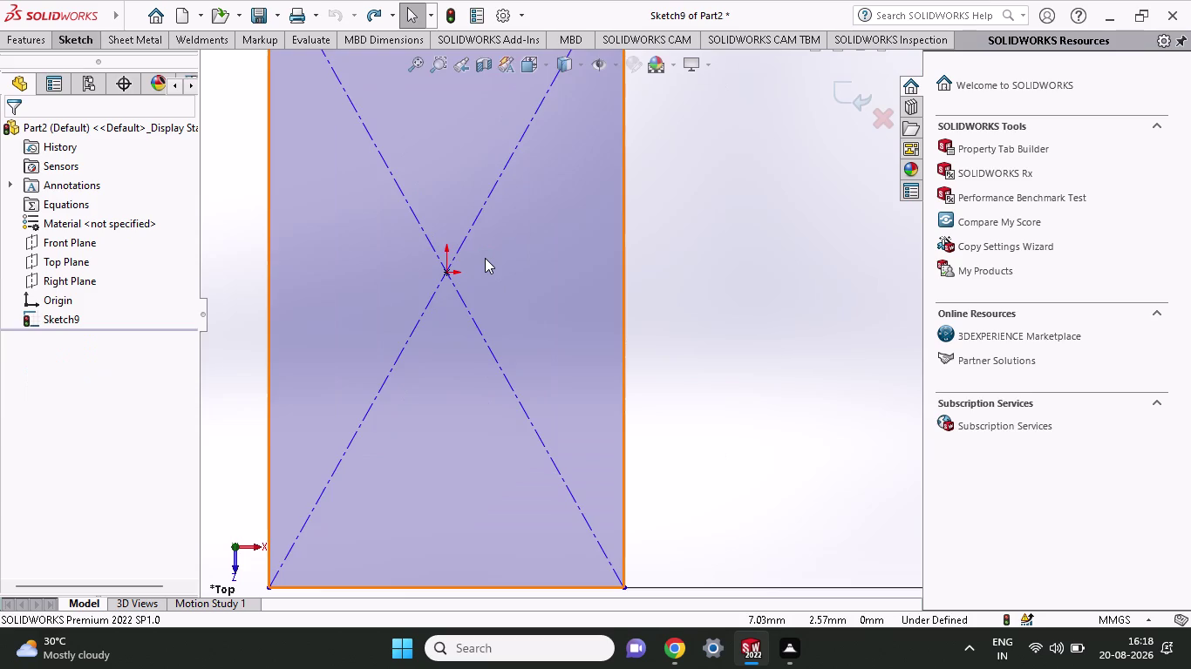
Change the rectangle's height dimension to 67.93 mm.
scroll(up, 3)
double_click(715, 375)
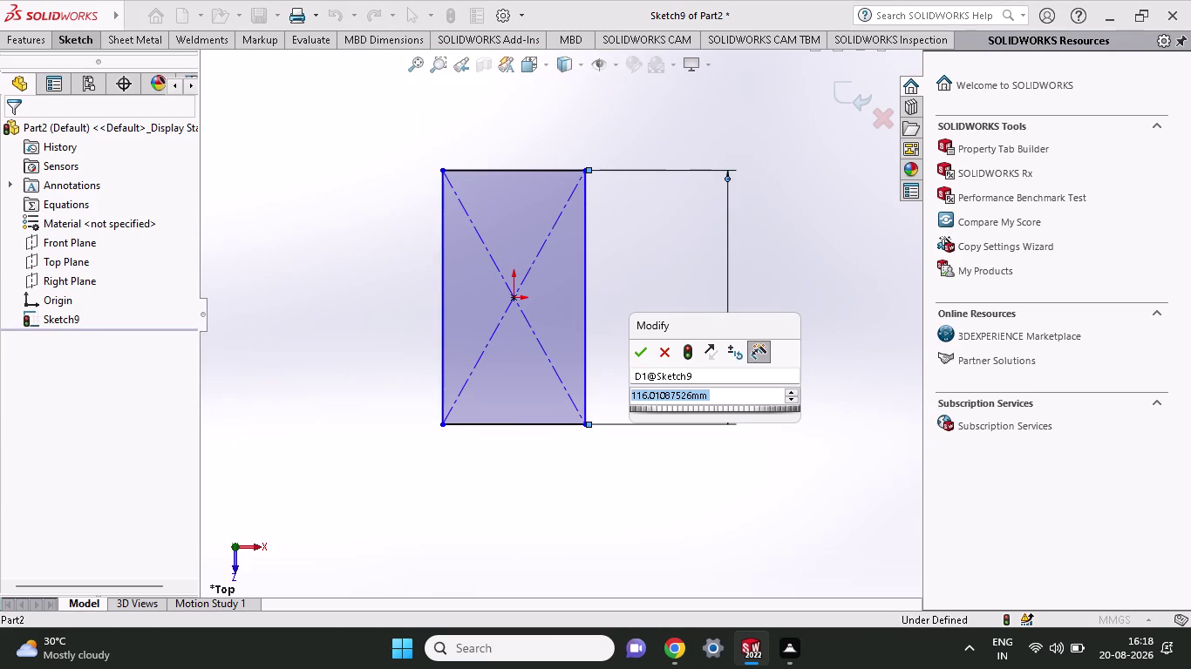
text(6)
text(7.90)
key(Return)
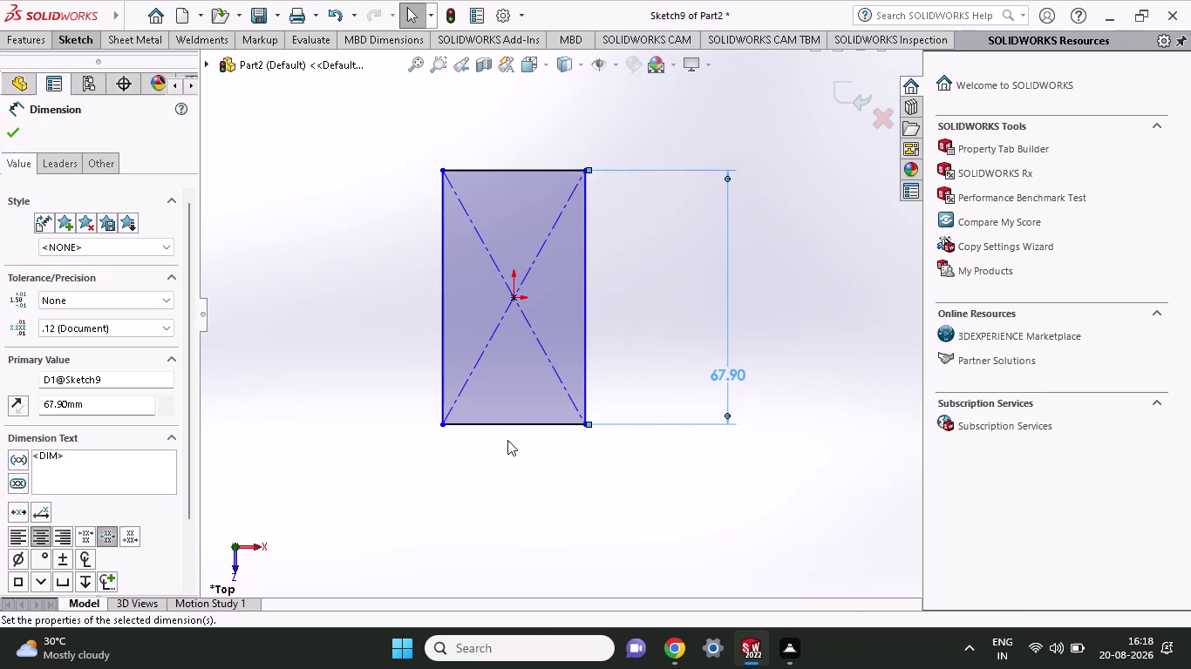
double_click(741, 371)
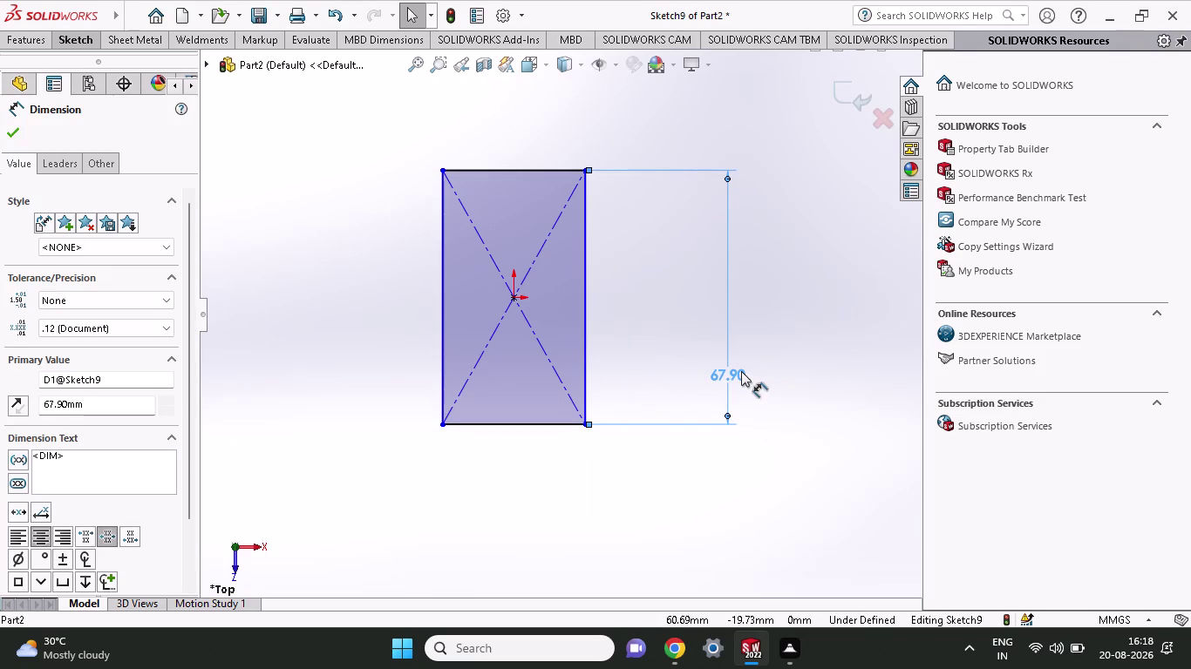
text(67)
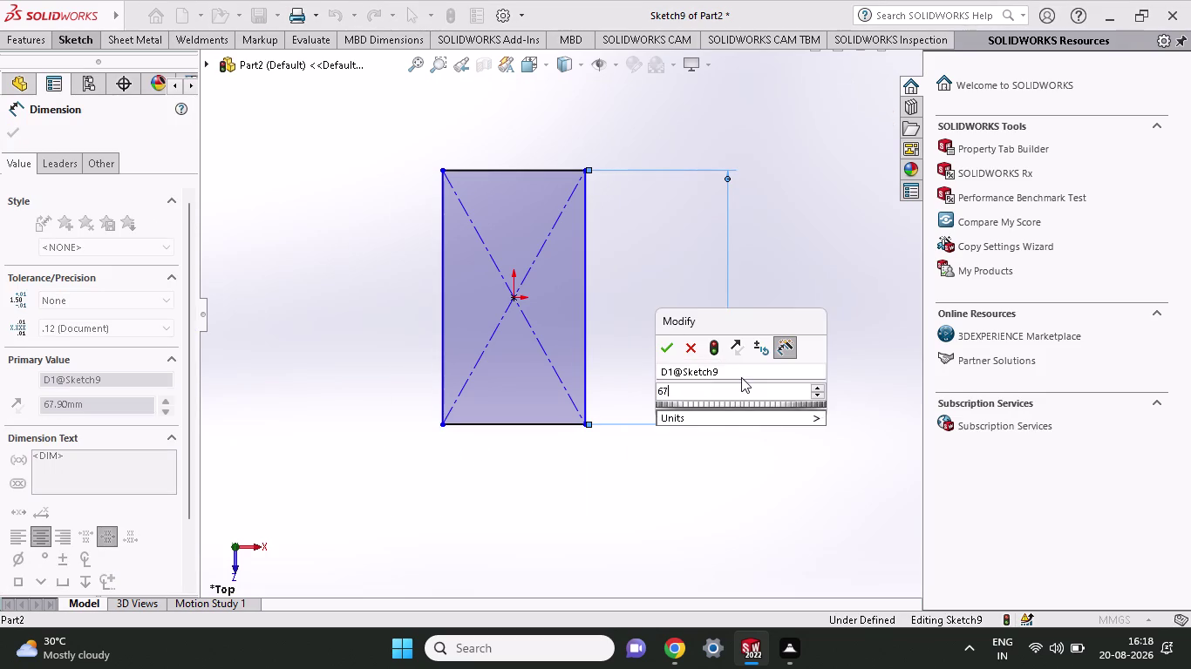
text(.93)
key(Return)
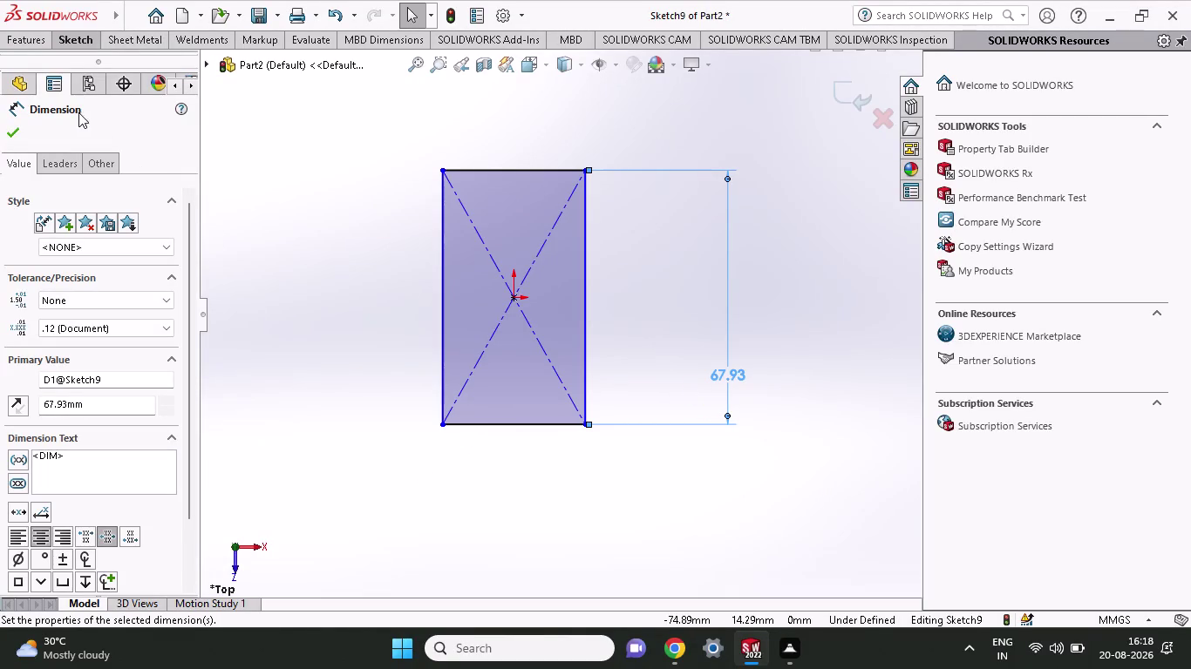
click(62, 33)
Add a 15 mm width dimension to the rectangle's bottom edge.
click(83, 78)
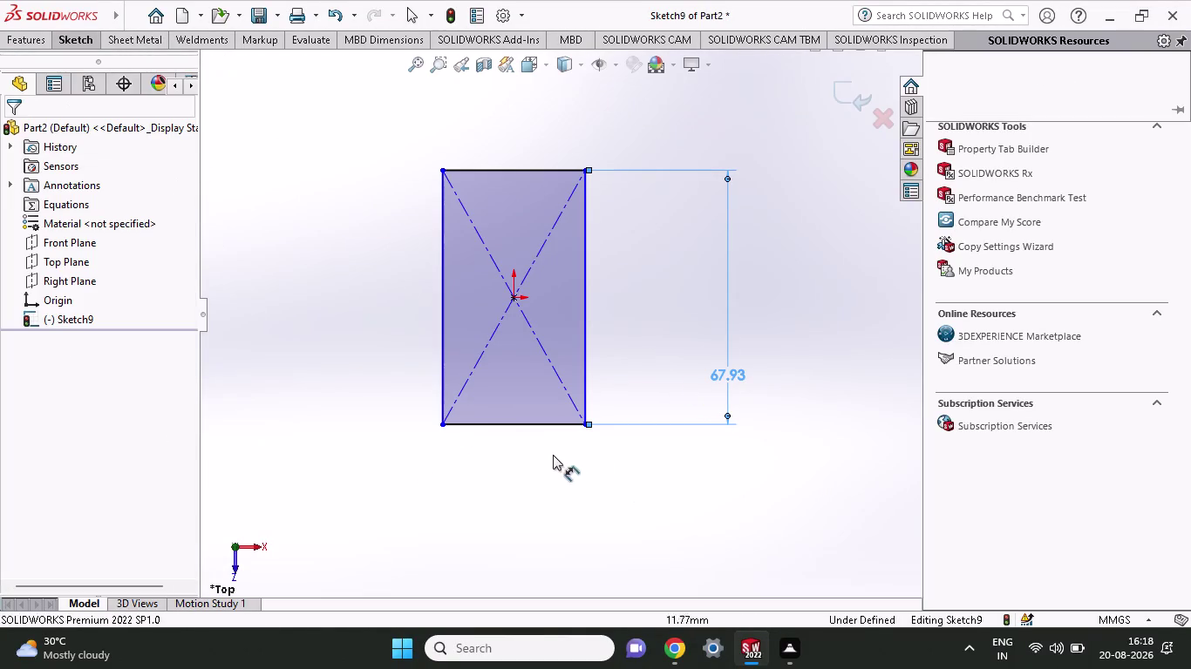
click(532, 422)
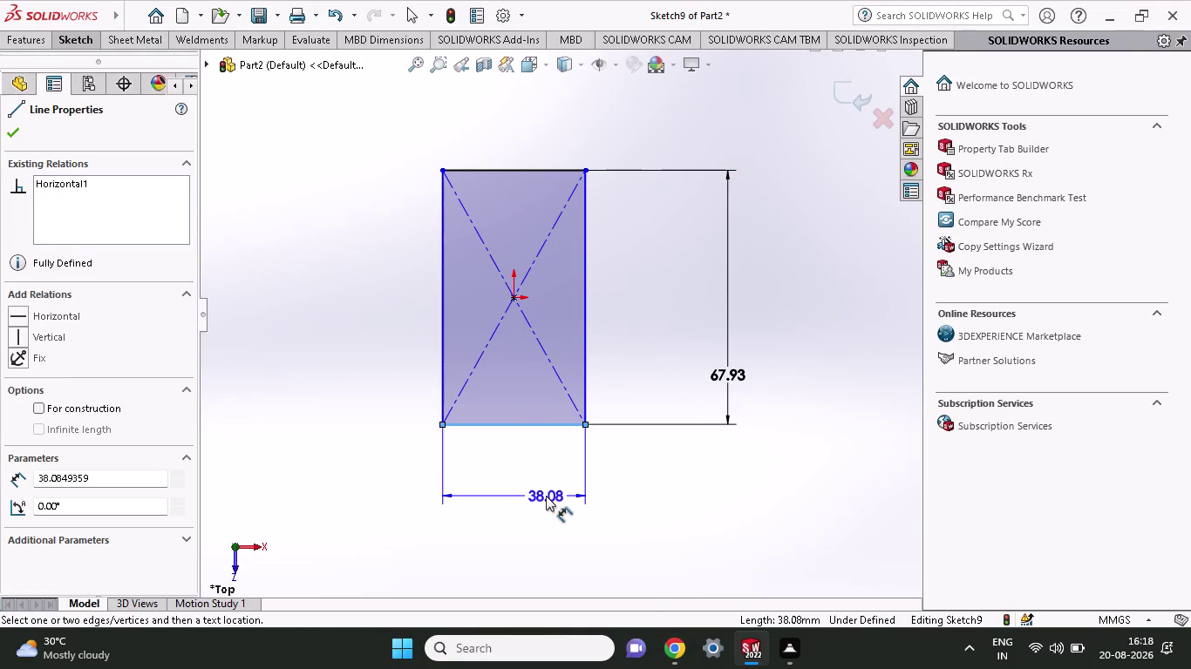
click(545, 496)
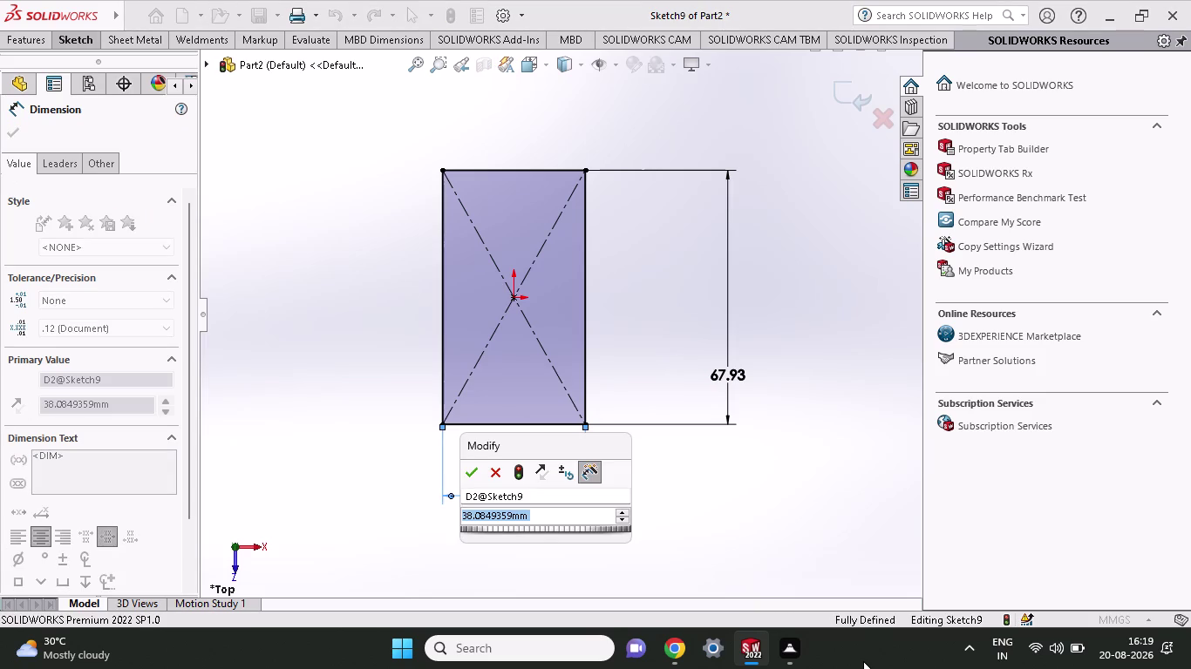
text(15)
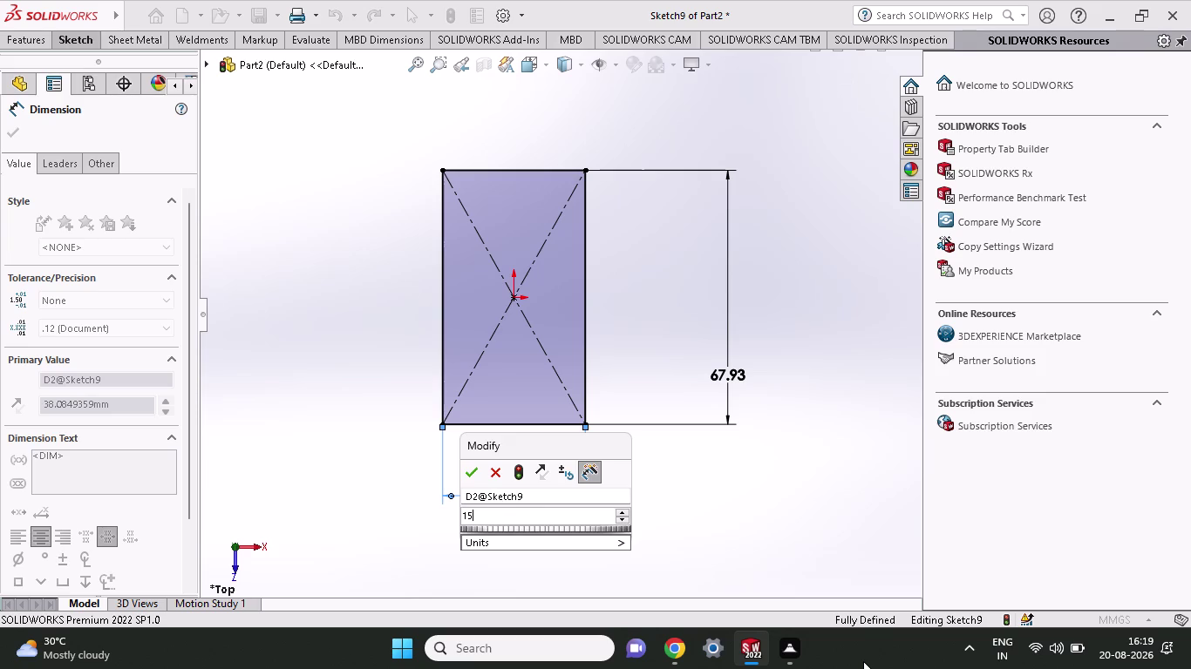
key(Return)
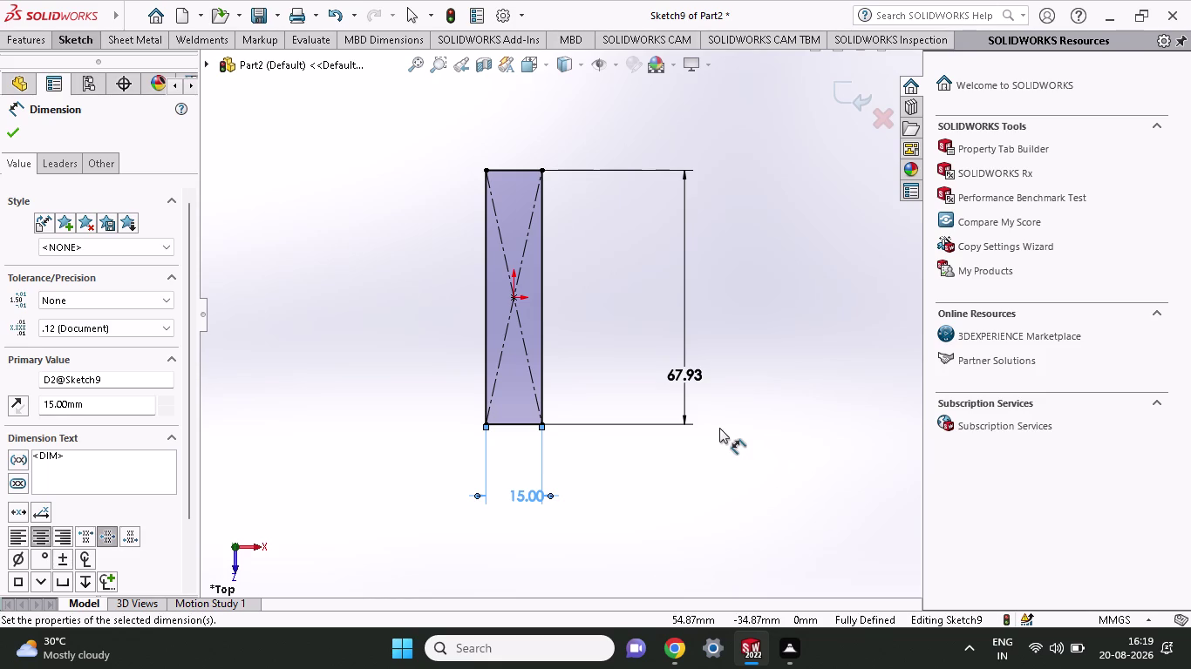
click(7, 146)
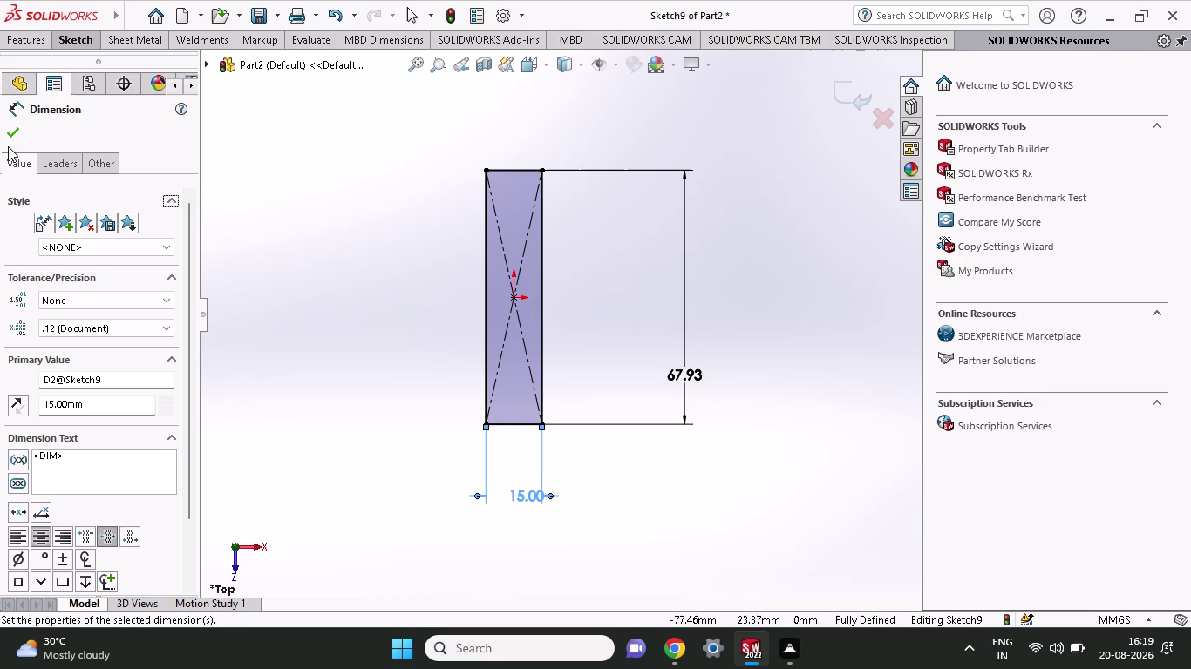
click(9, 142)
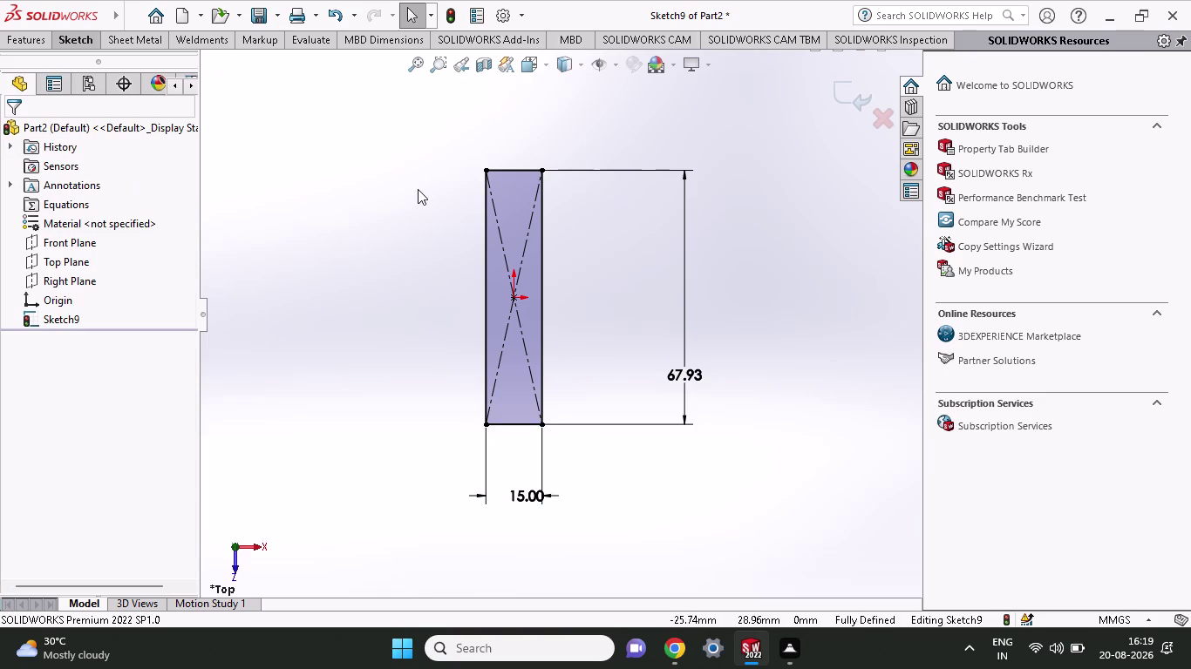
Zoom to review the fully defined sketch and bring up the Sheet Metal tools.
scroll(down, 3)
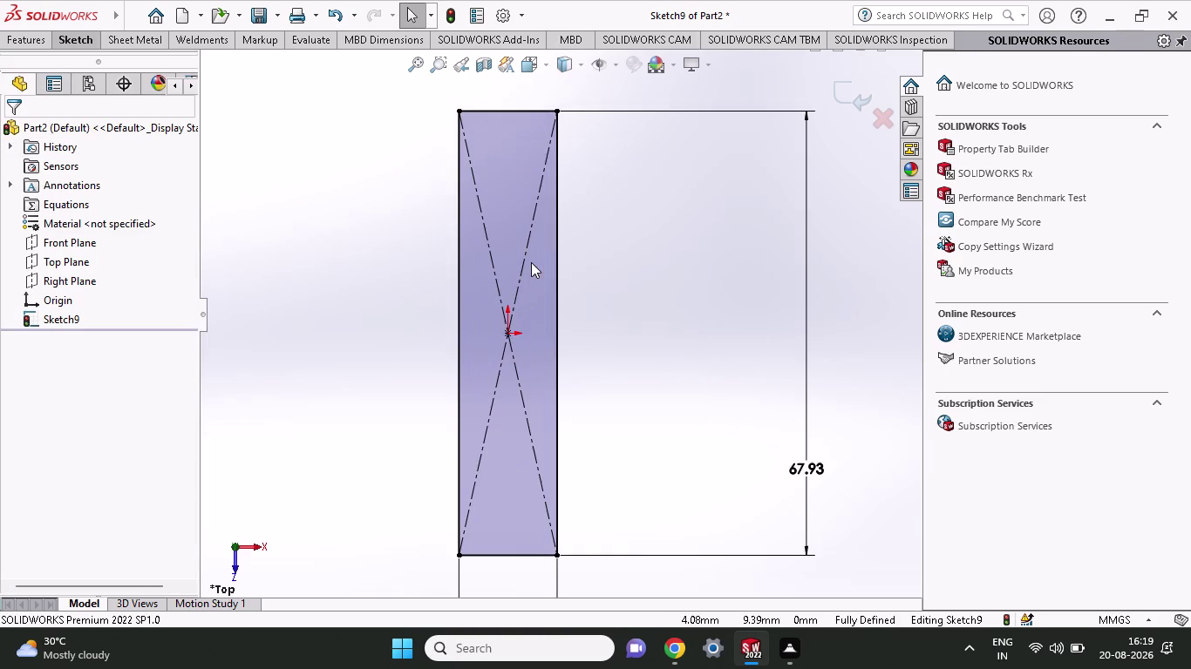
scroll(down, 3)
scroll(up, 3)
scroll(up, 3)
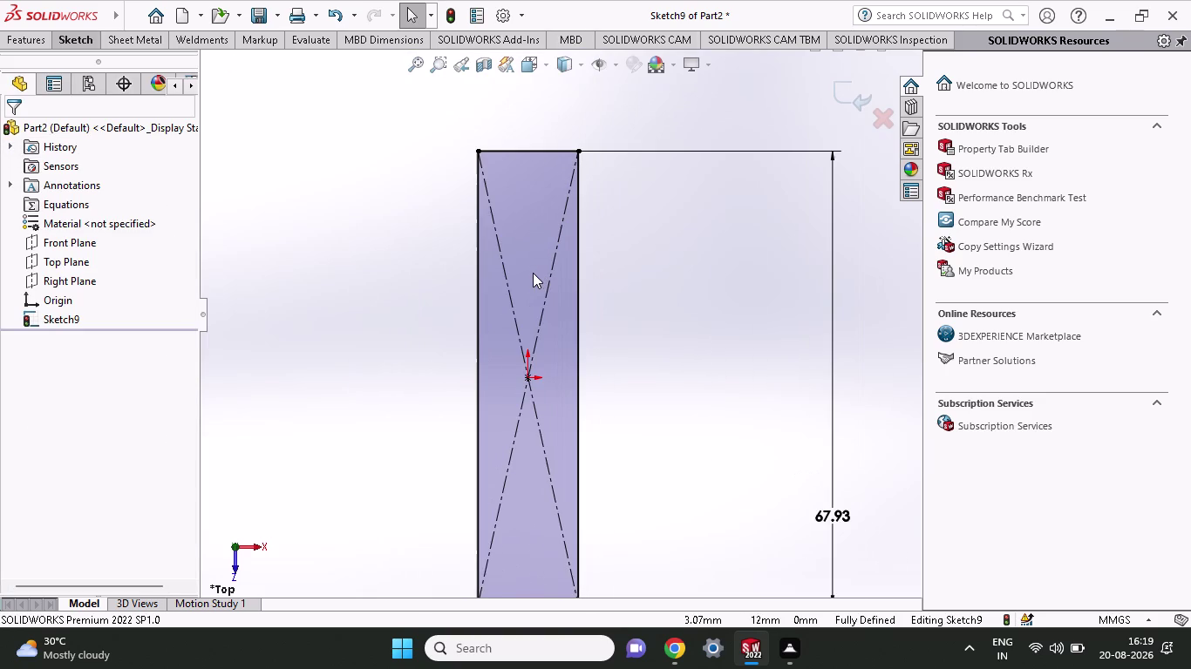
scroll(up, 3)
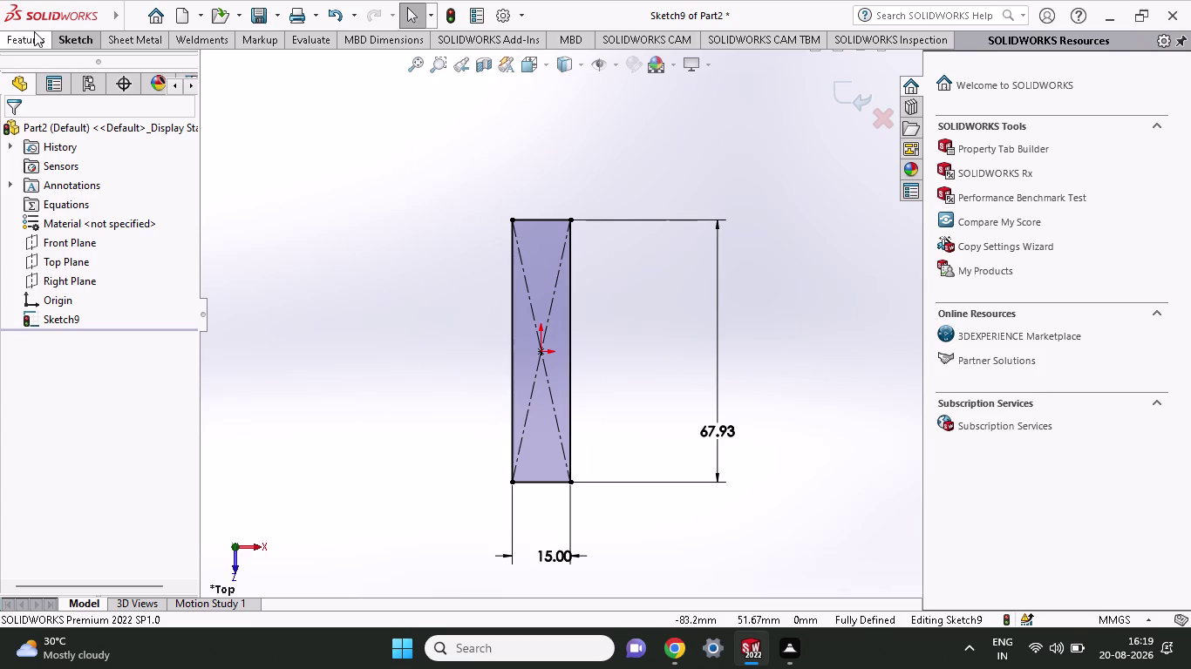
click(110, 44)
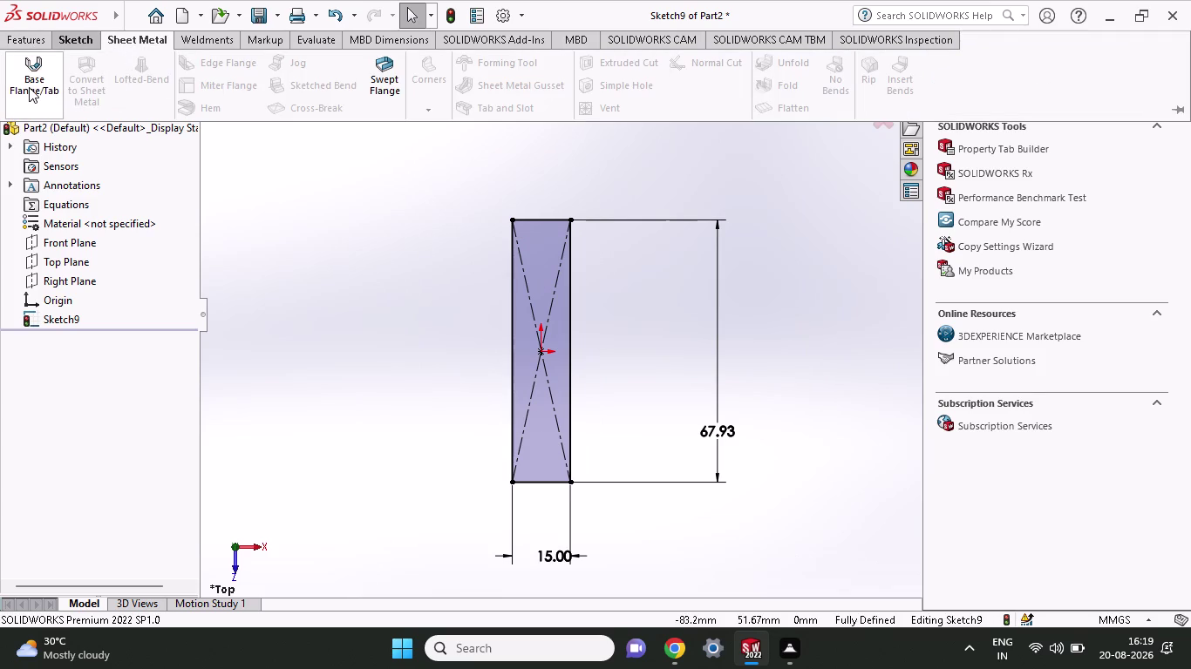
Turn the rectangle sketch into a base flange plate and orbit to inspect it.
click(28, 87)
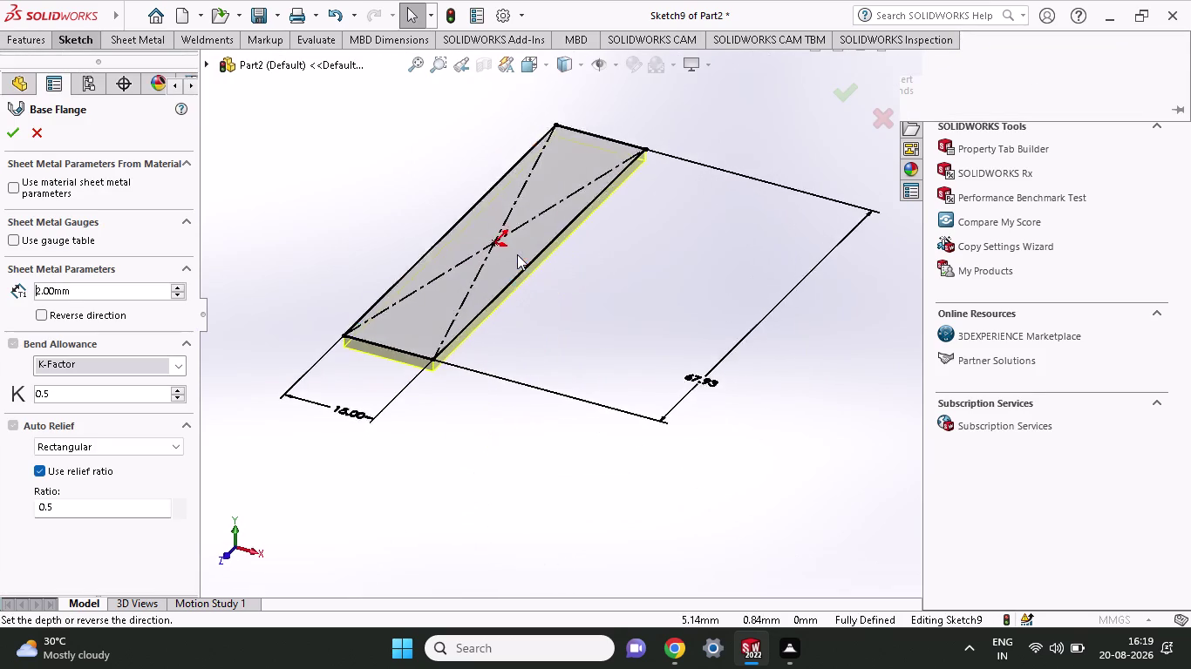
click(7, 141)
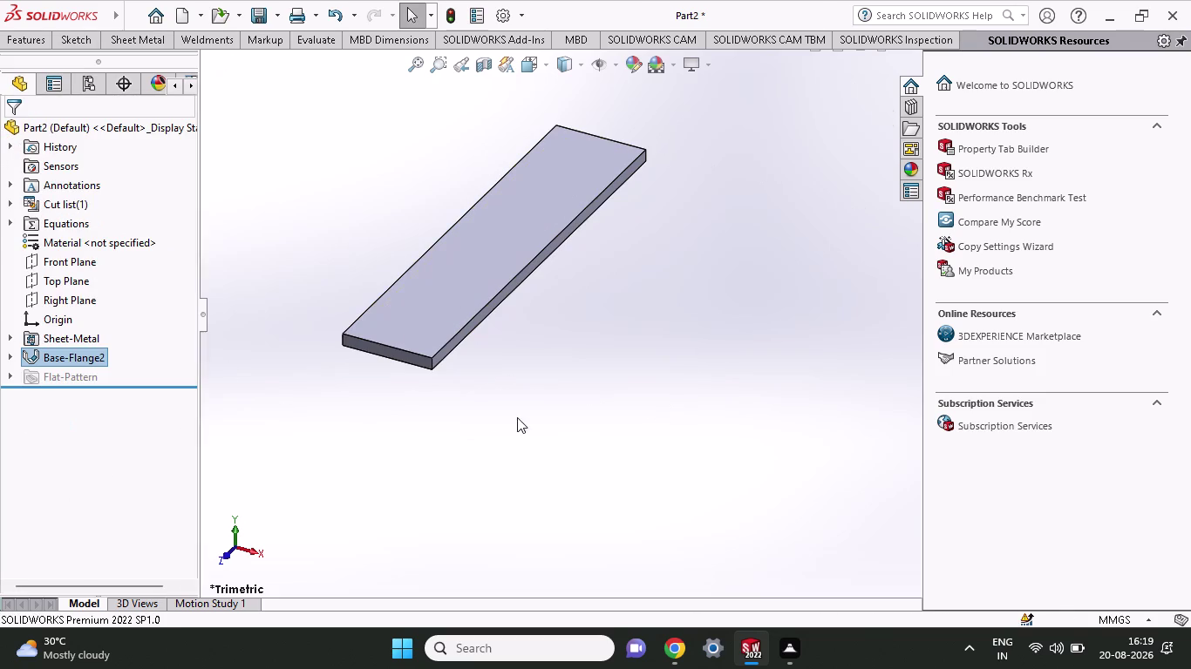
middle_drag(513, 388, 536, 528)
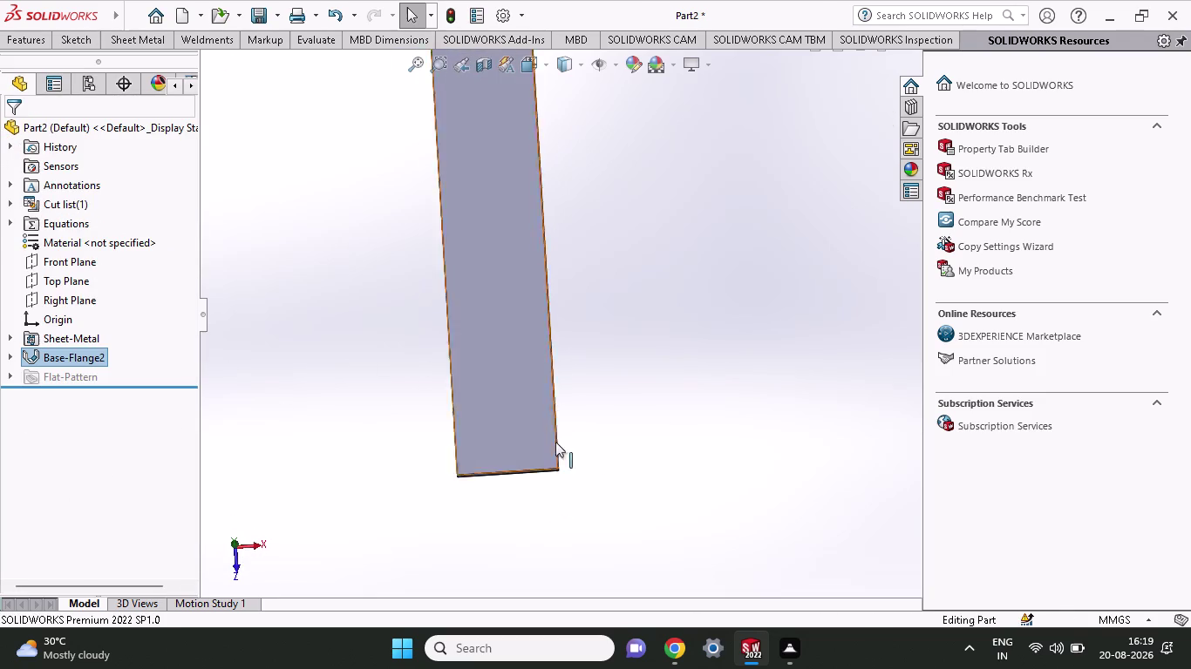
scroll(up, 3)
middle_drag(562, 279, 558, 386)
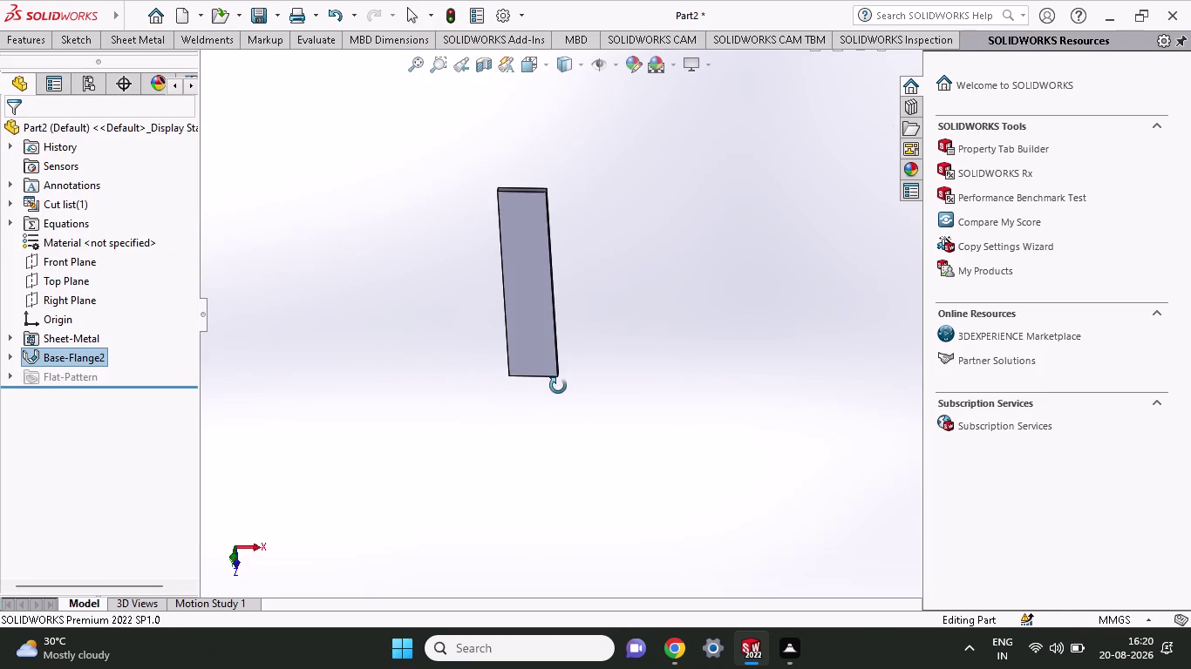
middle_drag(558, 386, 591, 241)
Start a sketch on the plate's flat face and tilt the view toward its edge.
click(536, 342)
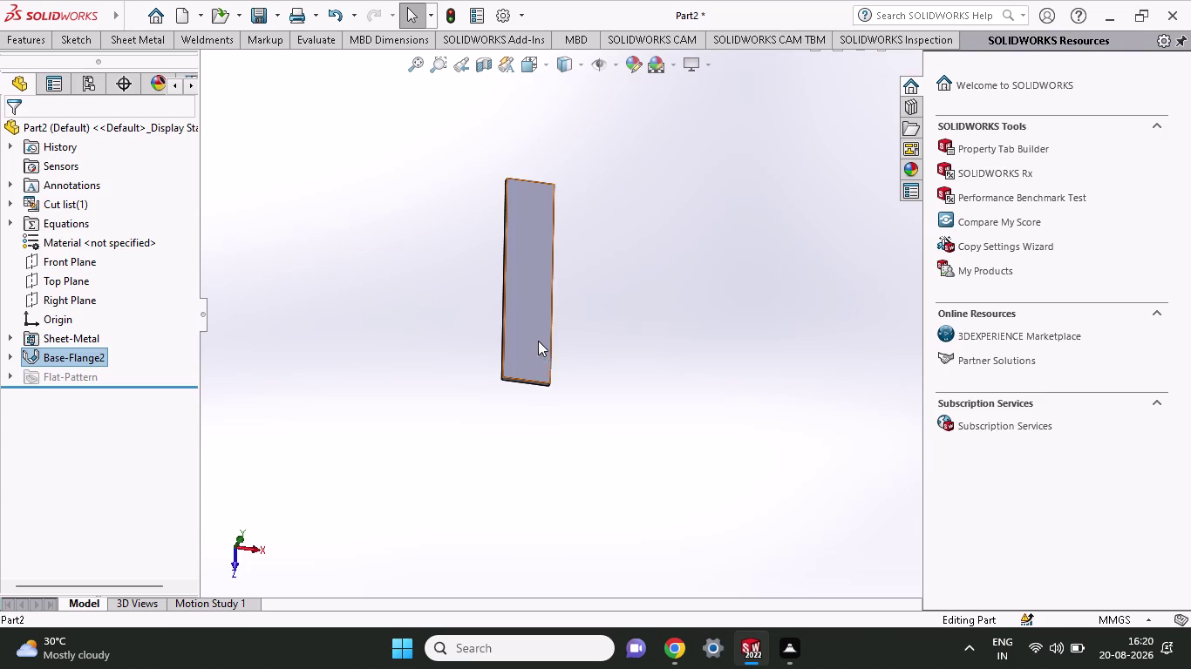
click(612, 288)
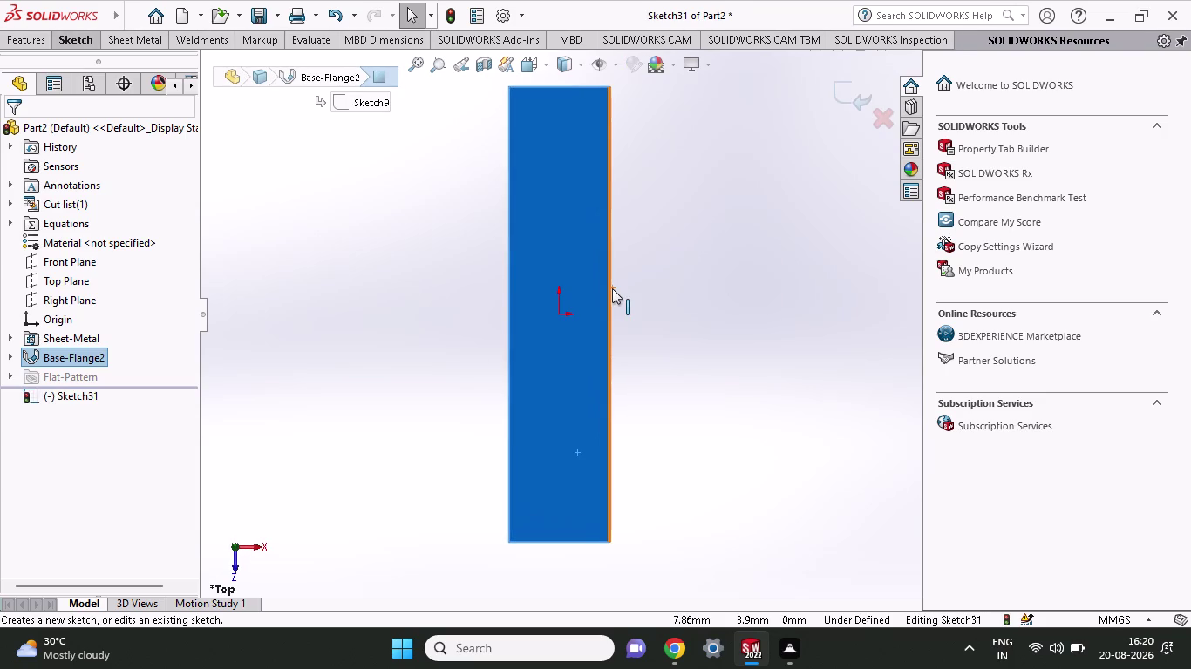
middle_drag(612, 288, 584, 263)
scroll(up, 3)
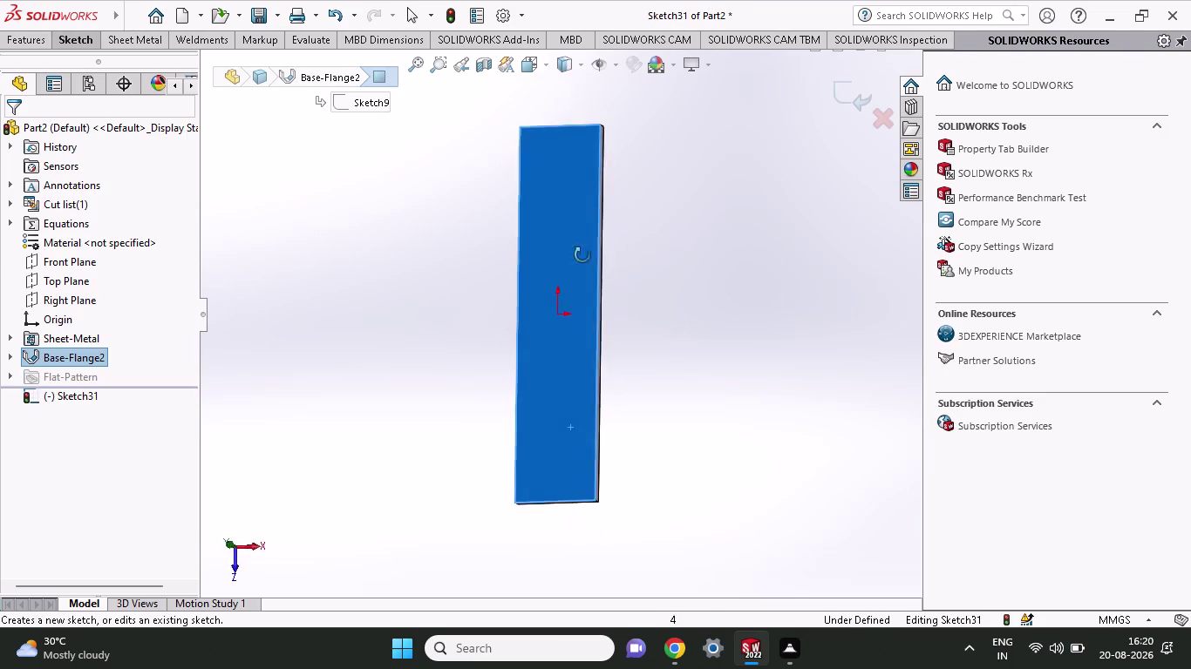
middle_drag(584, 262, 605, 257)
scroll(up, 3)
scroll(down, 3)
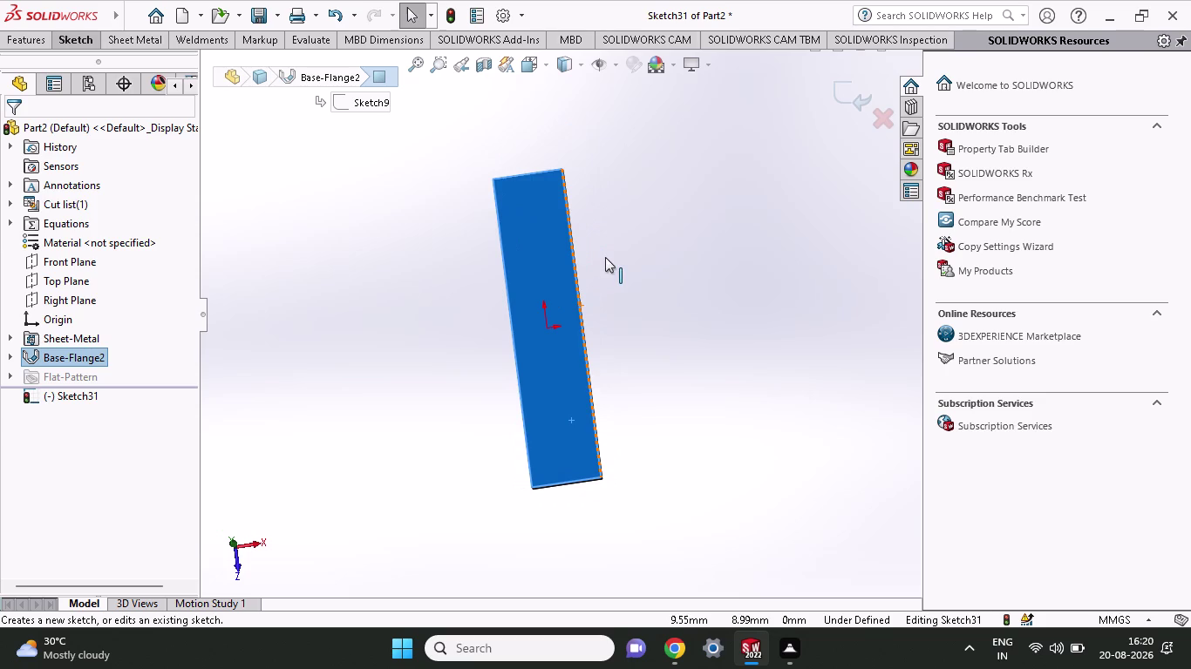
Exit the empty Sketch31 without keeping it, then select the Base-Flange2 face.
click(543, 363)
right_click(609, 330)
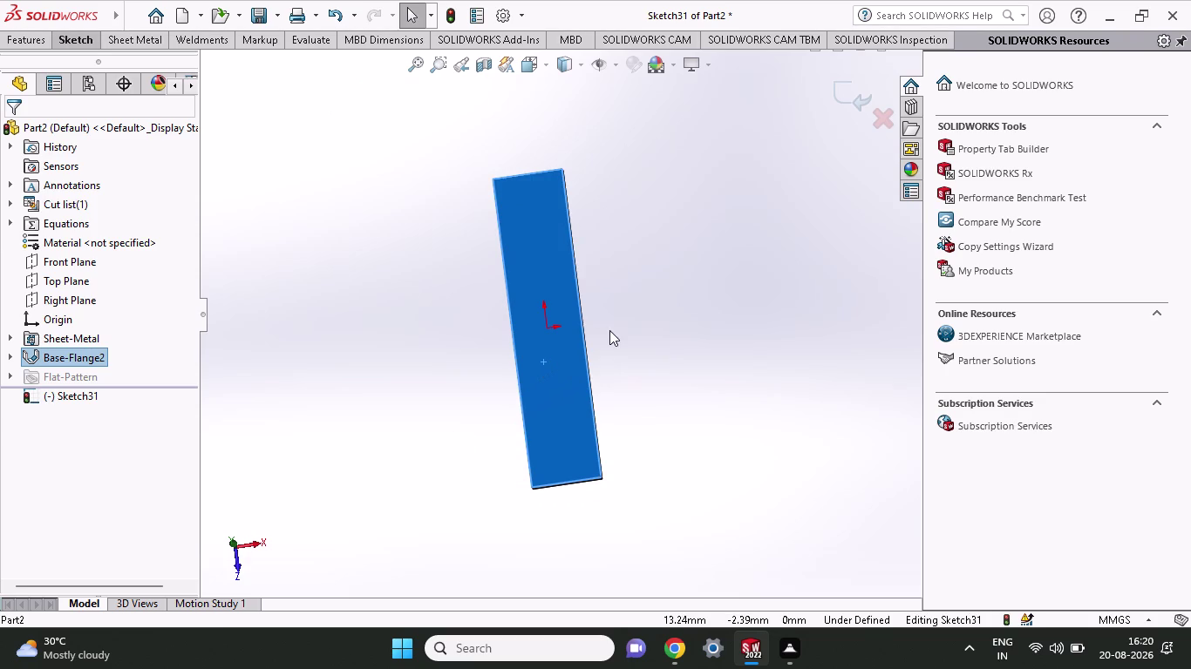
click(655, 210)
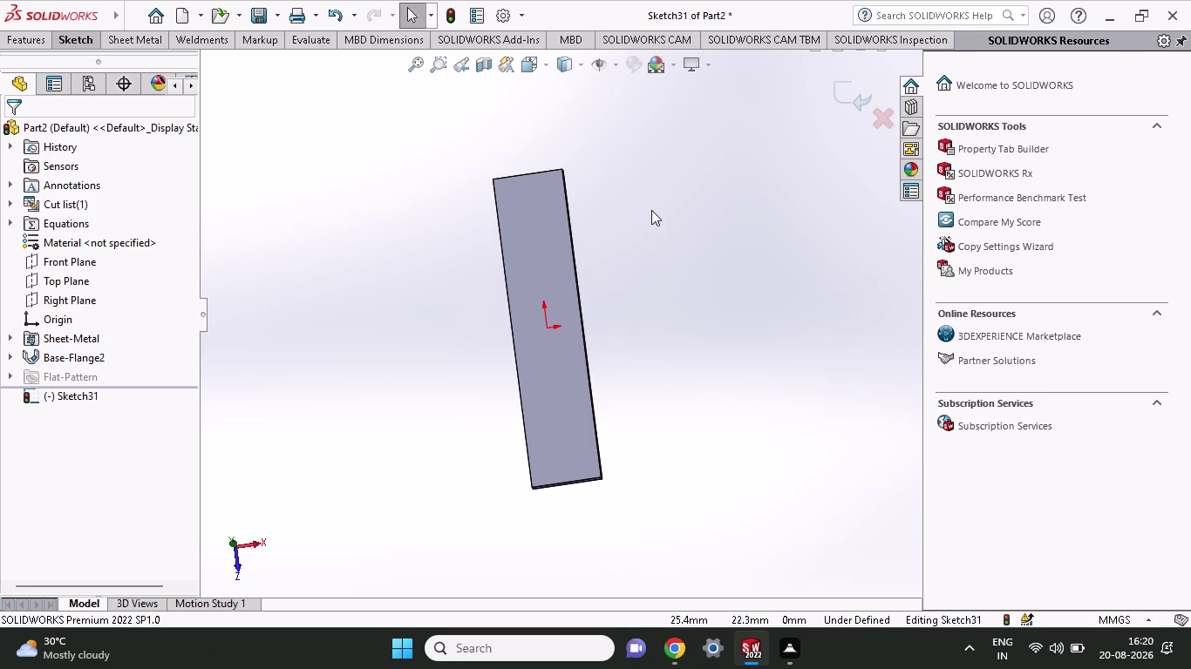
click(553, 392)
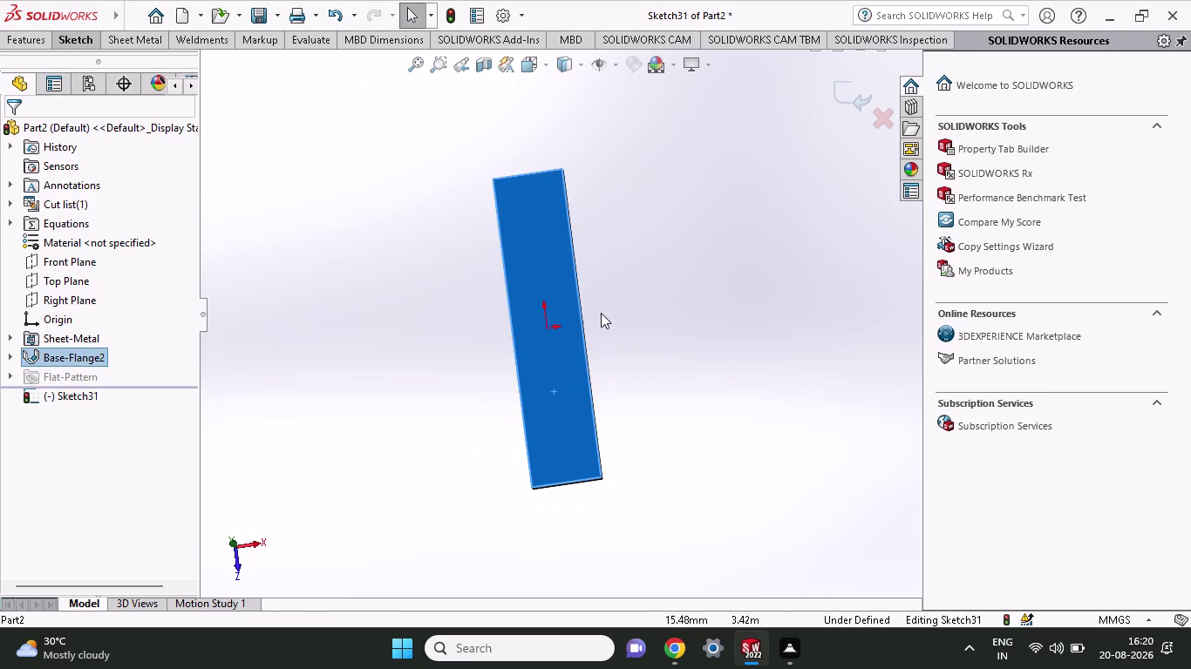
right_click(536, 384)
click(745, 361)
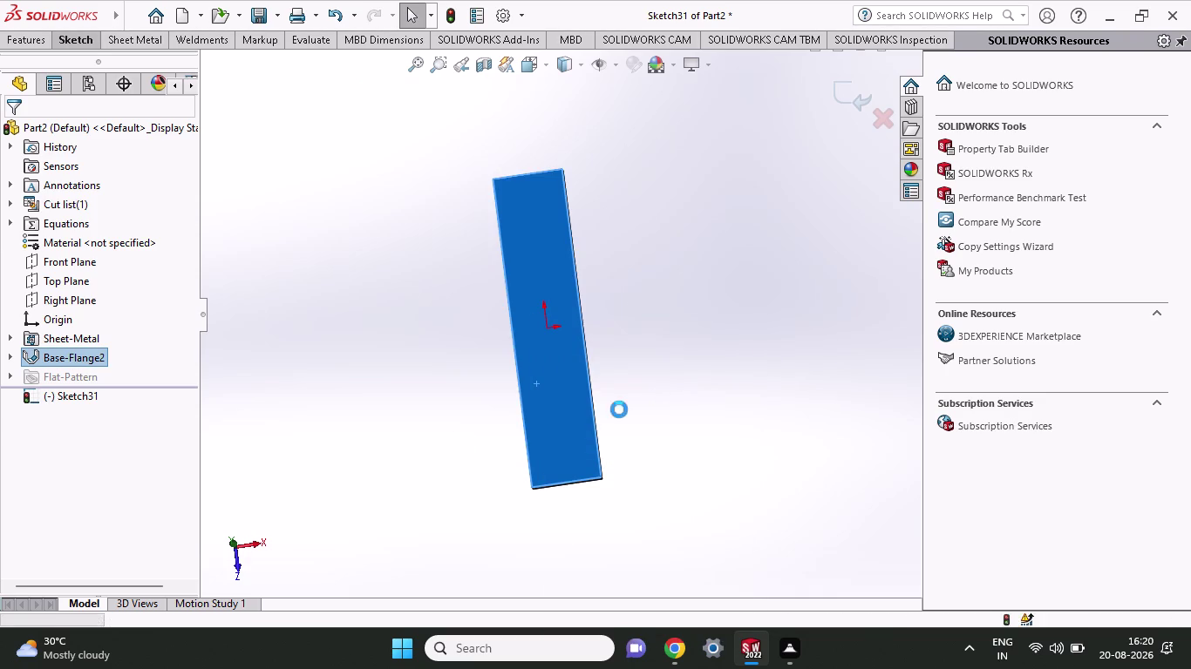
click(565, 431)
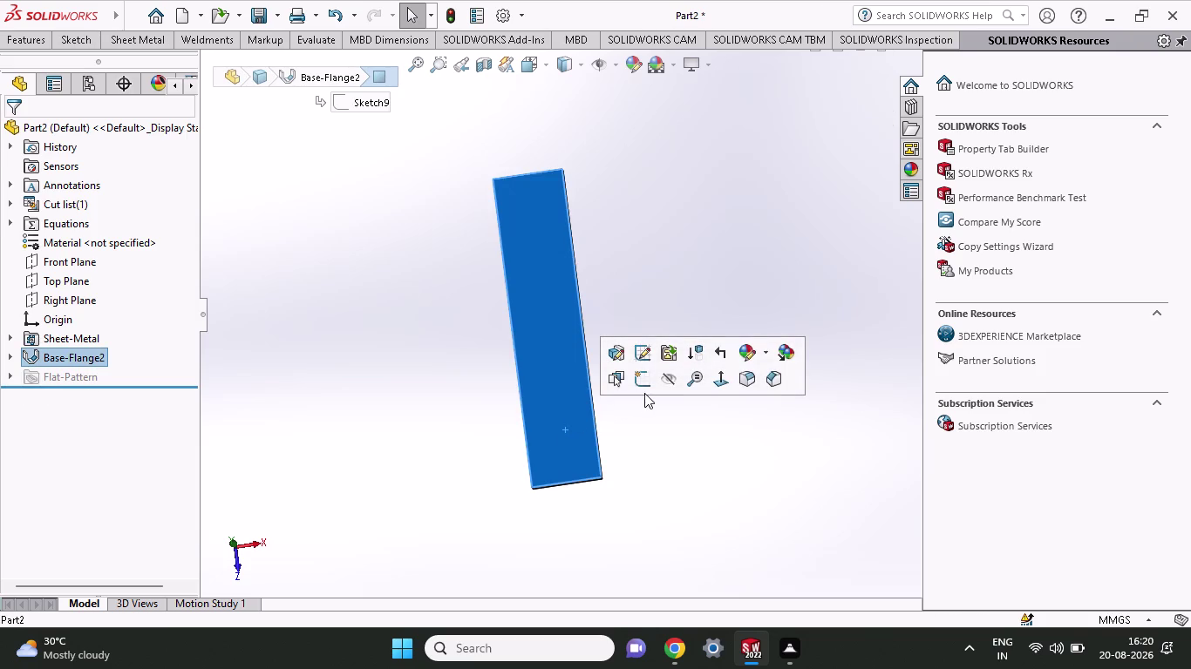
Draw a narrow corner rectangle from the plate's bottom-left corner up its left edge.
click(646, 379)
click(66, 37)
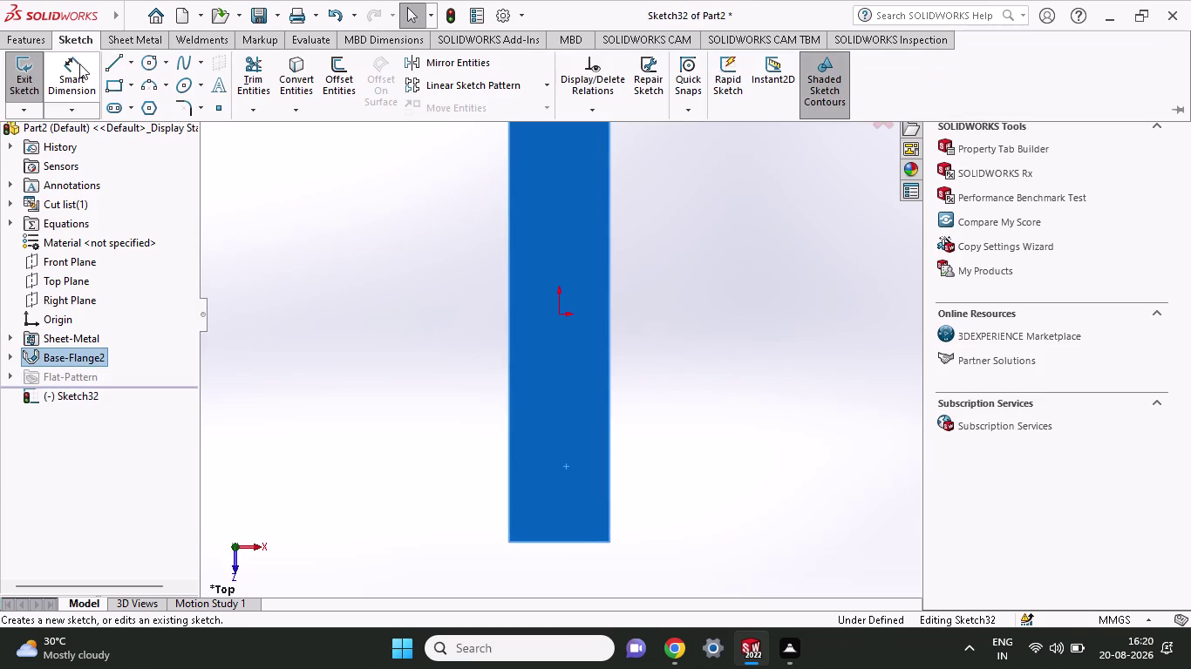
click(114, 91)
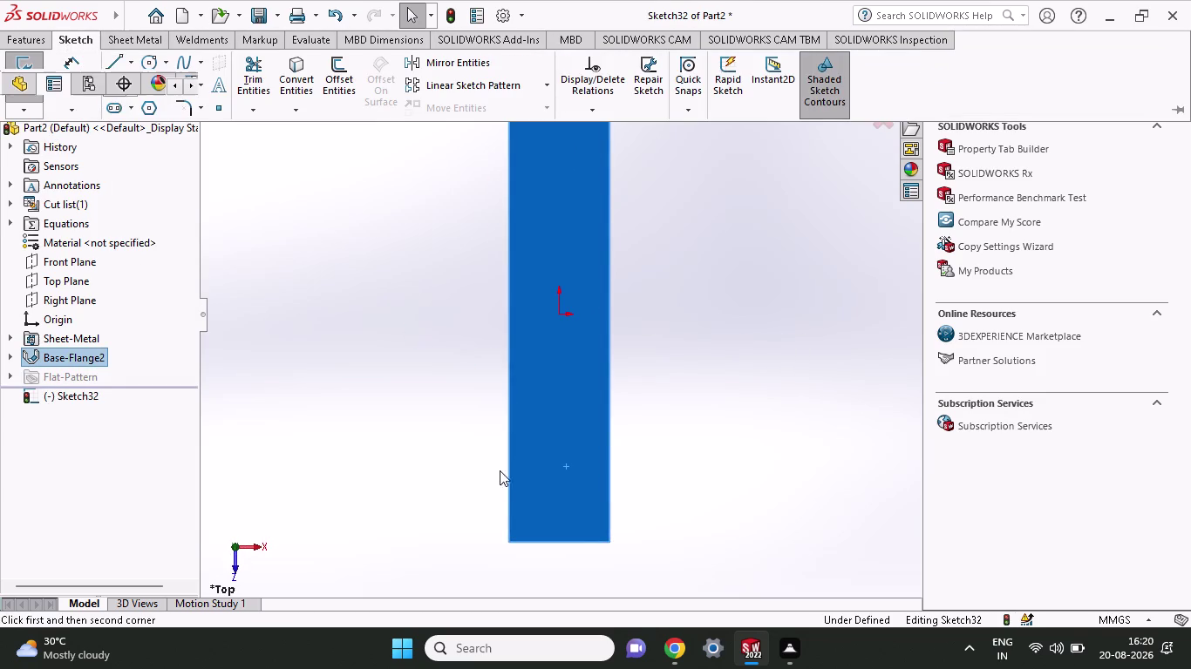
click(507, 539)
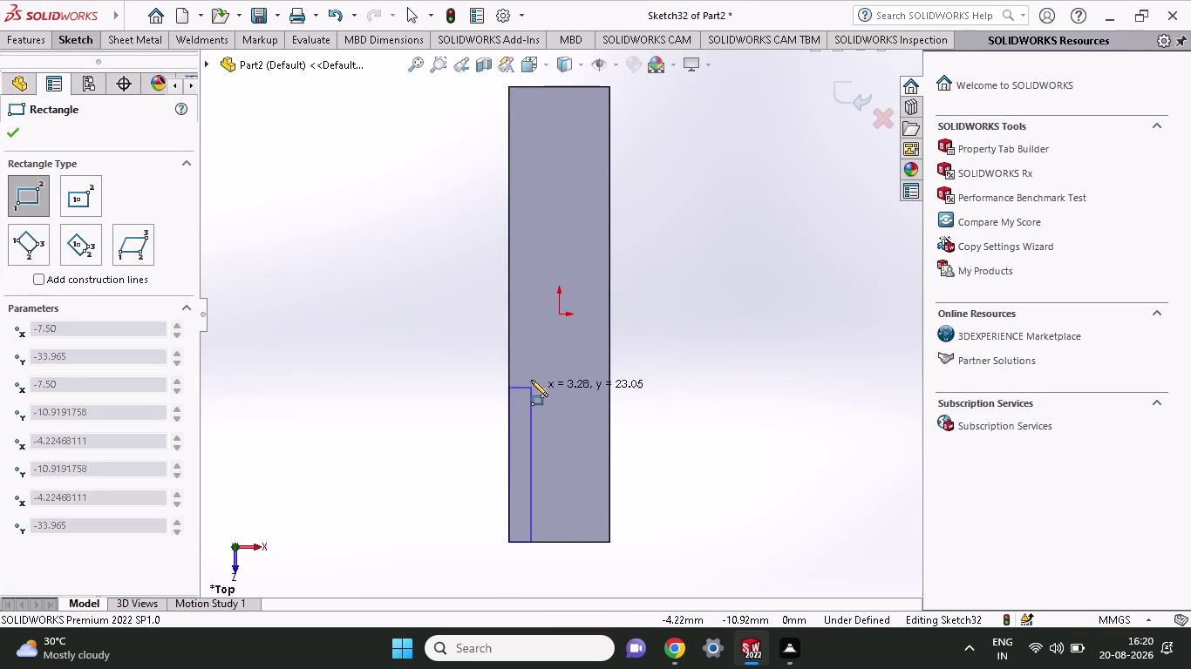
click(530, 378)
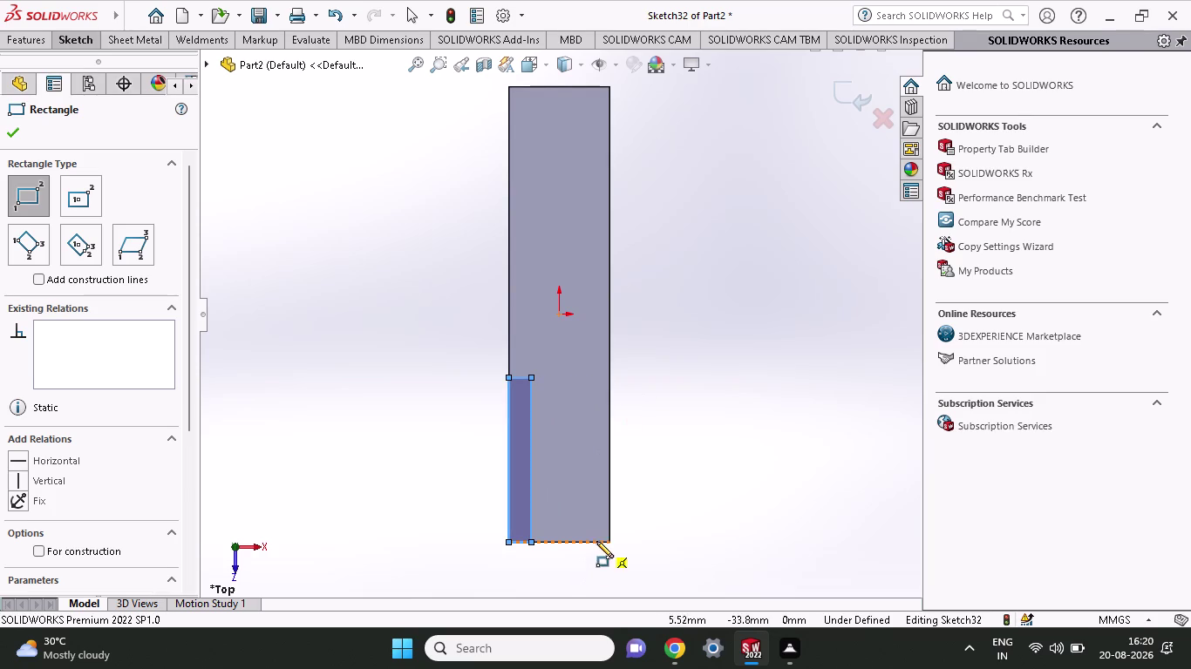
key(Escape)
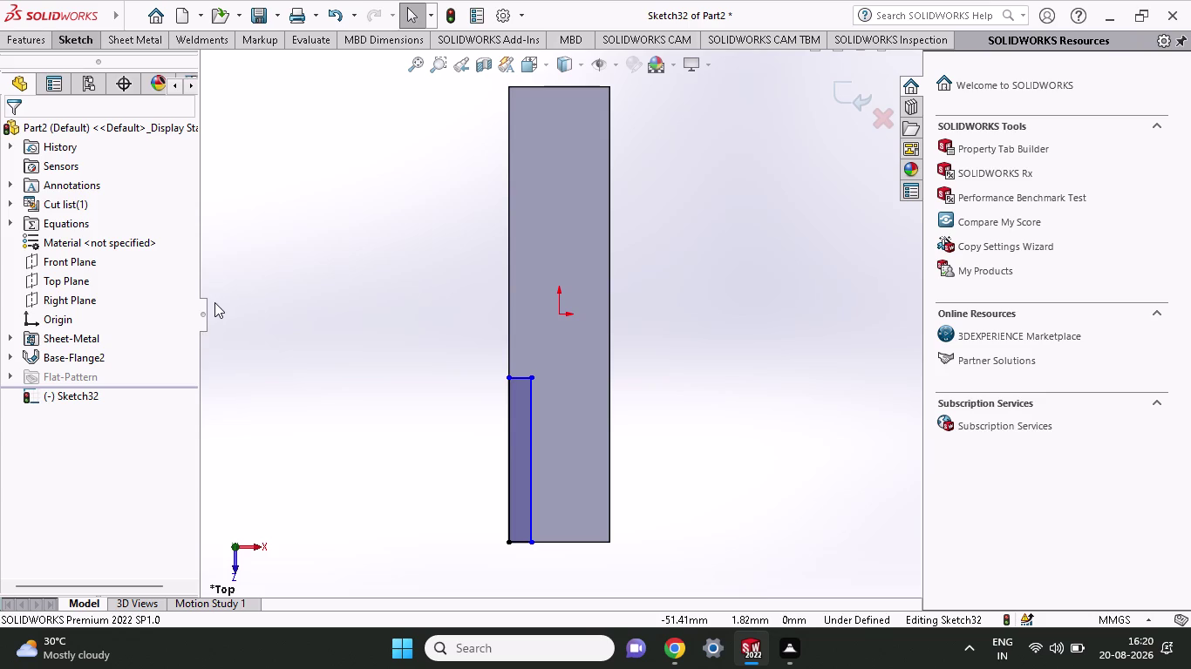
click(74, 46)
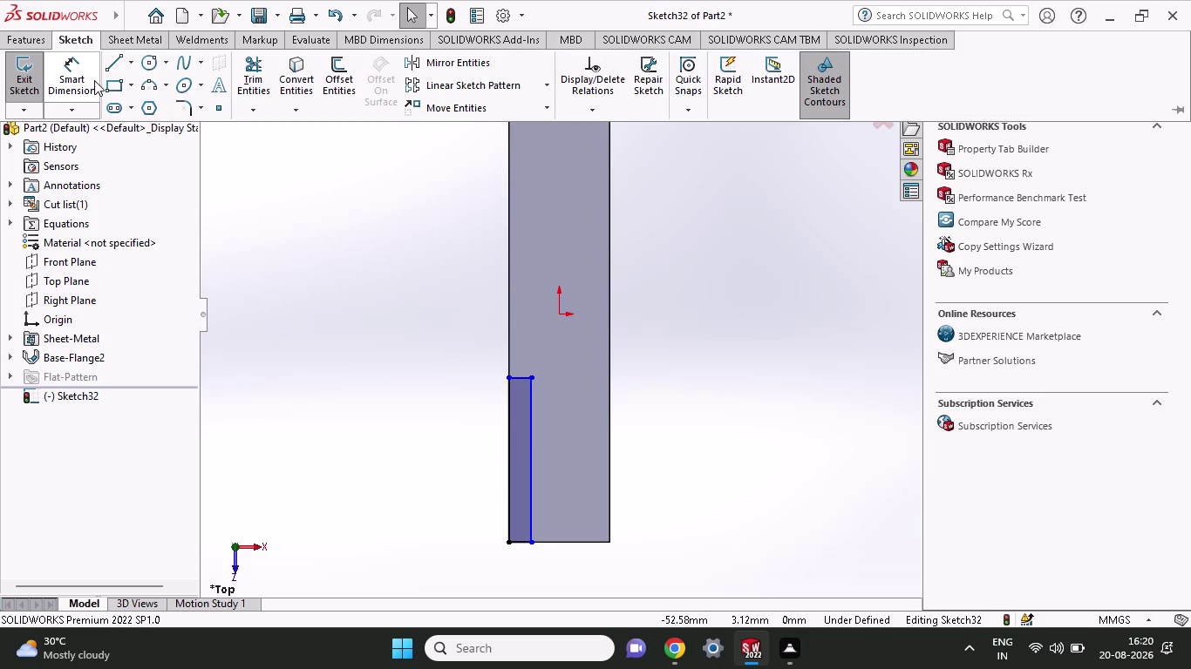
Dimension the rectangle's top edge as 23.96-15, giving 8.96 mm.
click(86, 81)
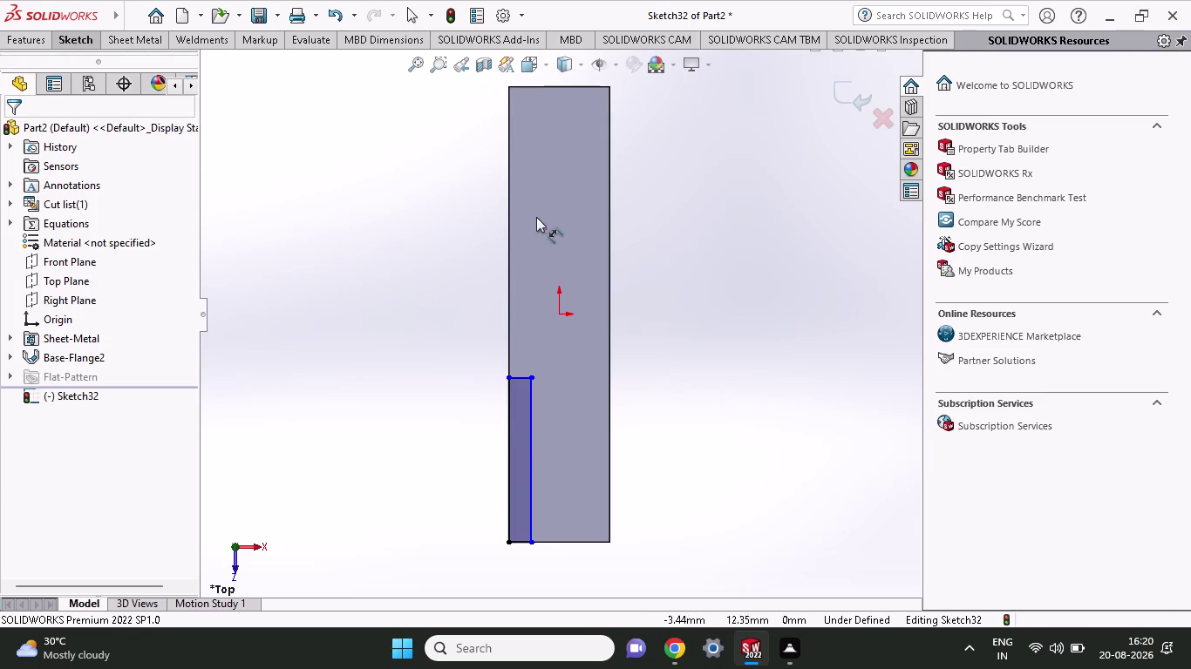
click(516, 378)
click(404, 378)
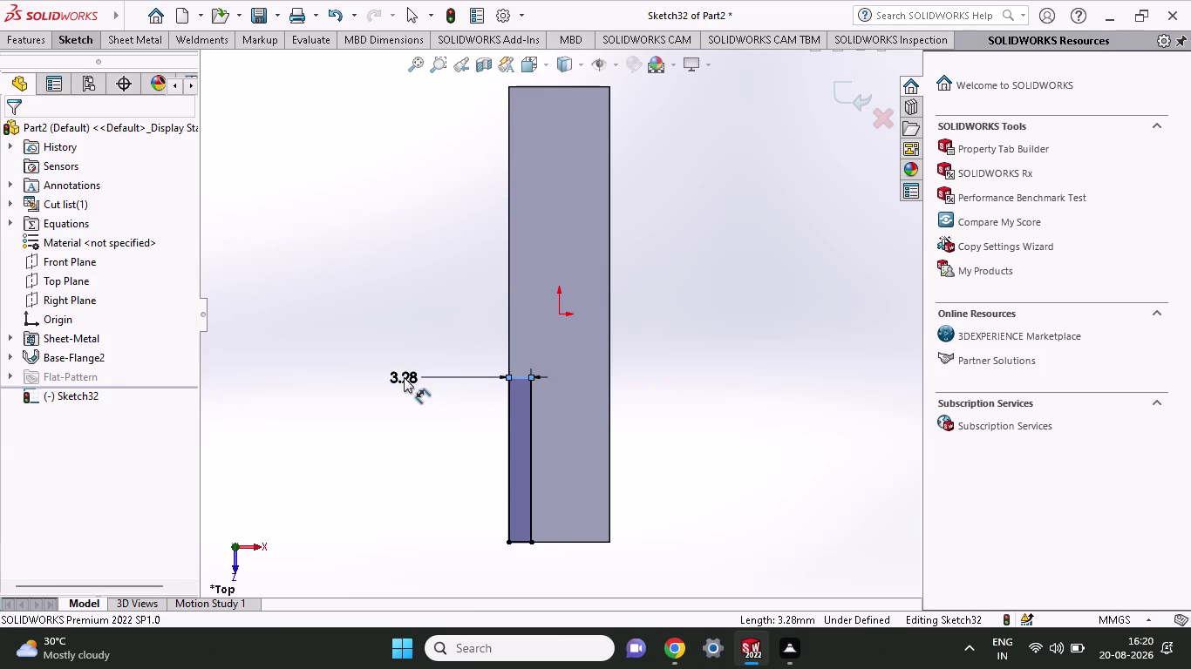
text(23)
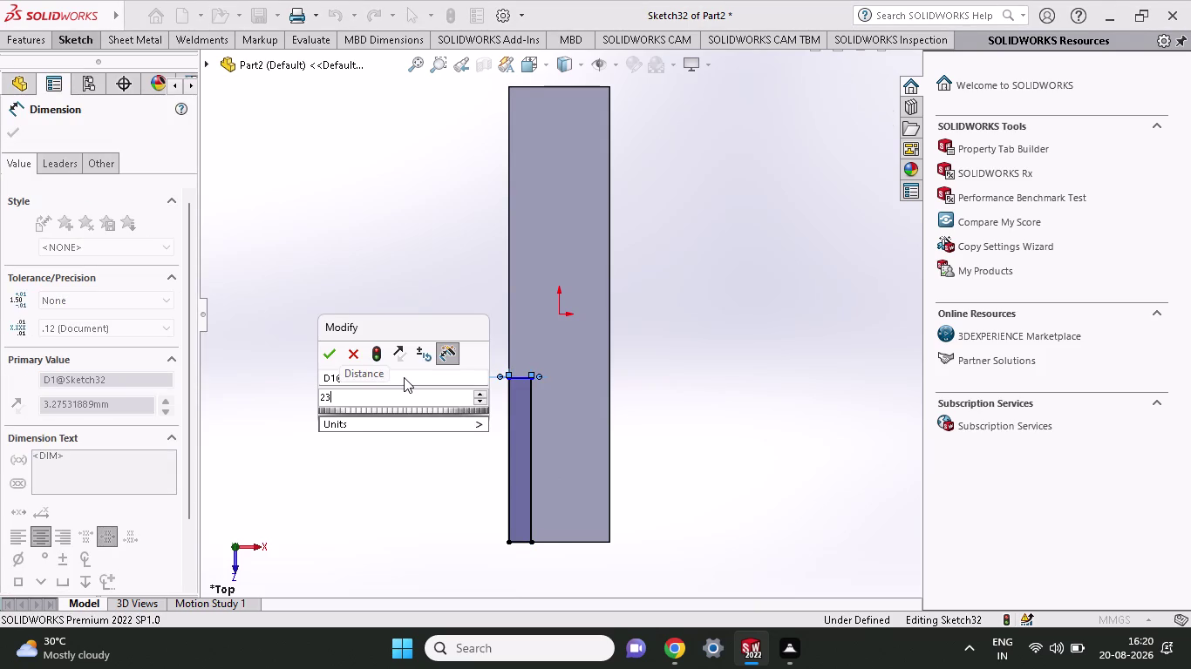
text(.96)
key(minus)
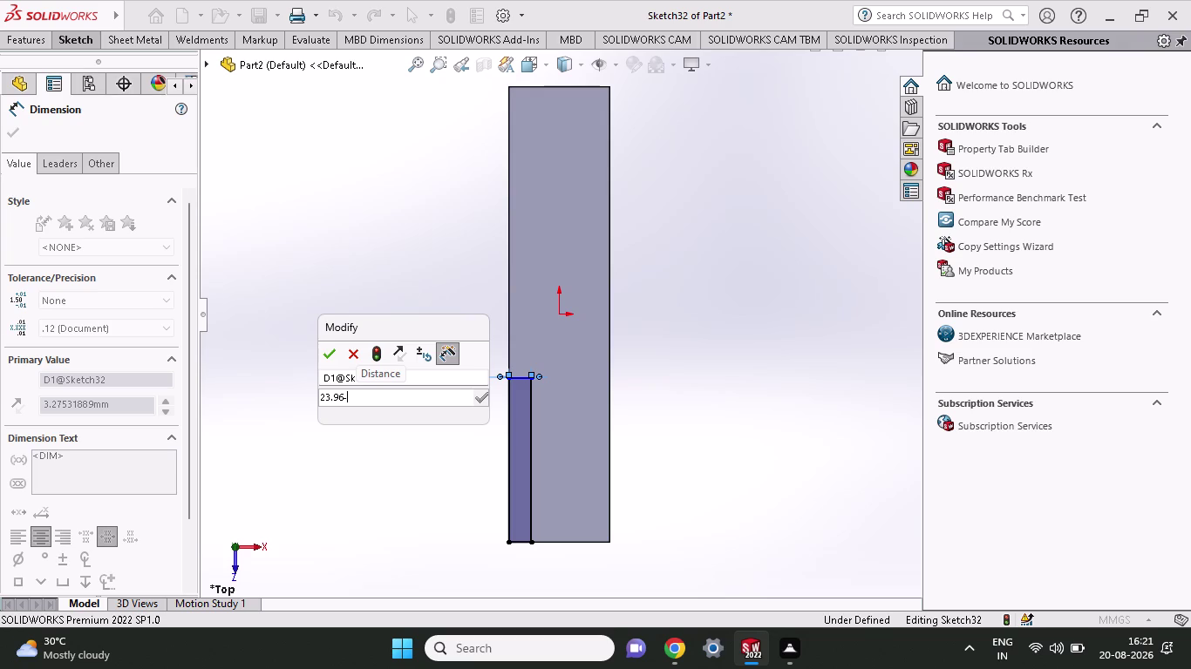
text(15)
key(Return)
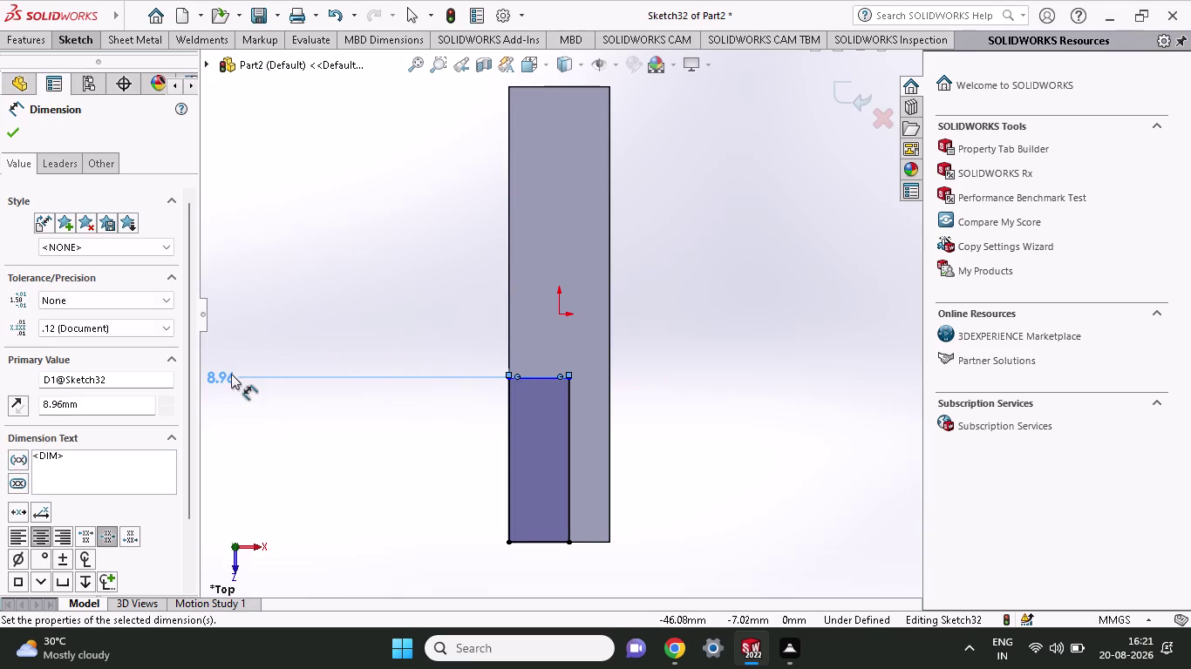
Change the width dimension to 8.96/2, halving it to 4.48 mm.
double_click(221, 379)
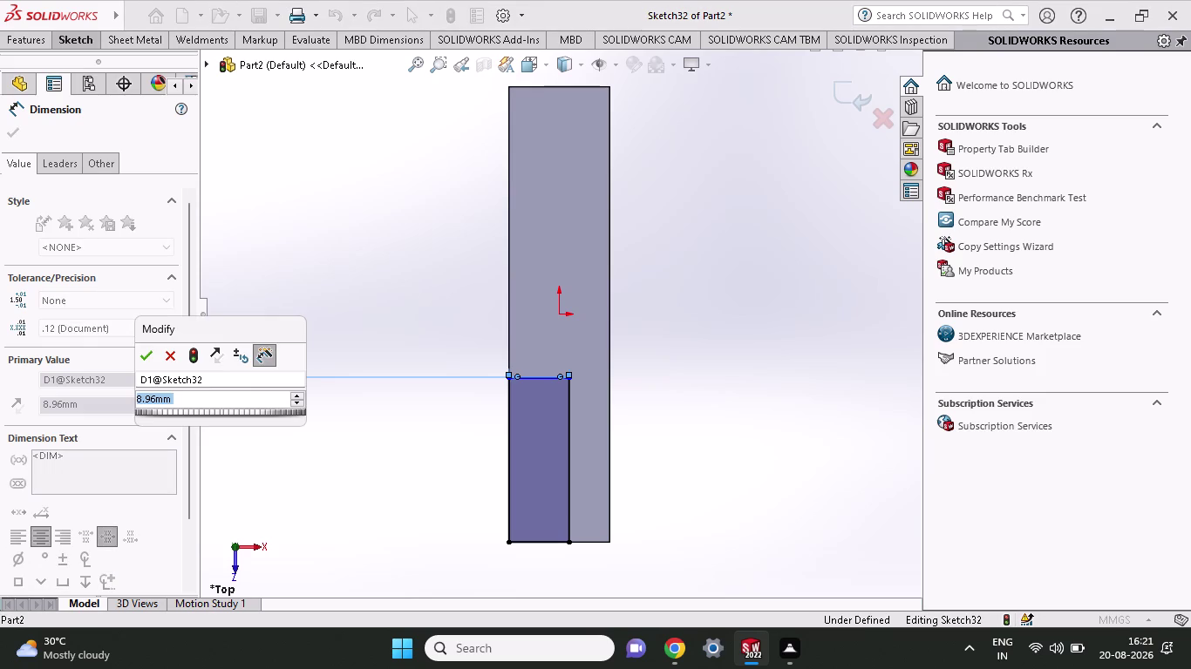
click(223, 400)
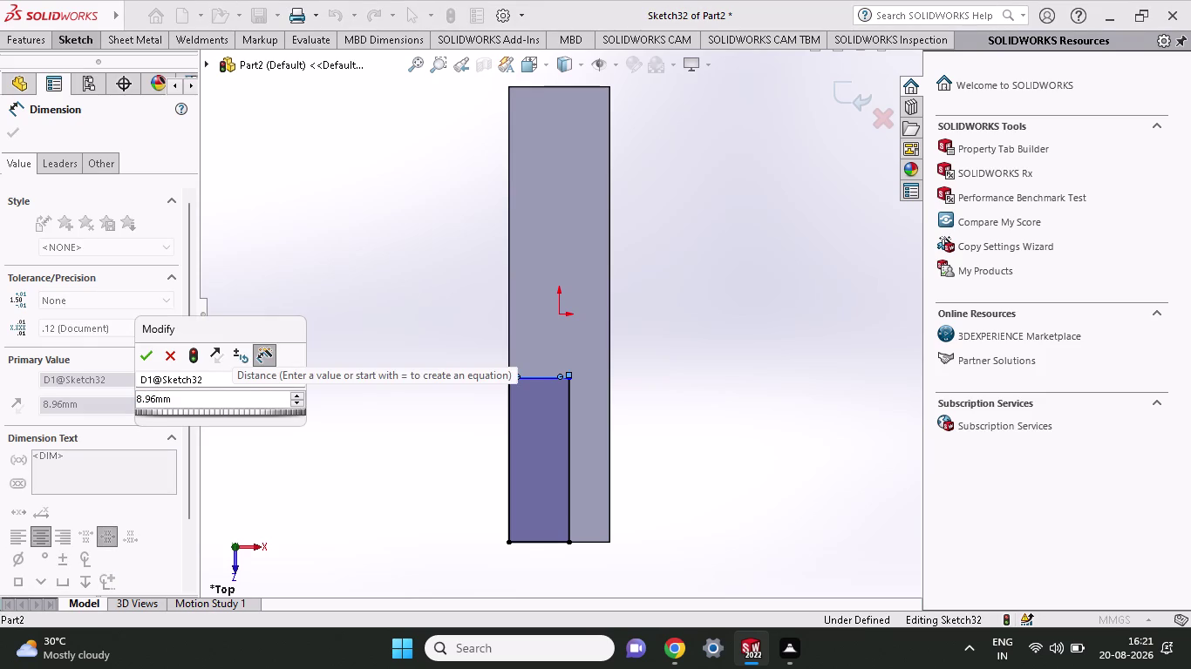
key(BackSpace)
key(BackSpace)
text(/2)
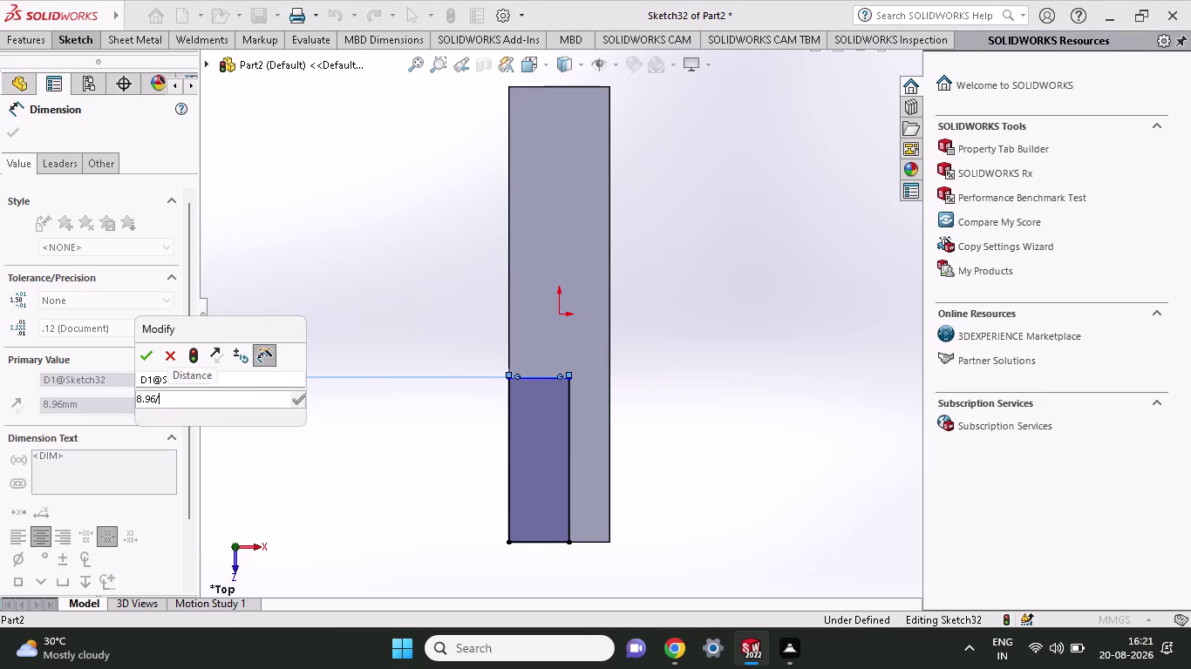
key(Return)
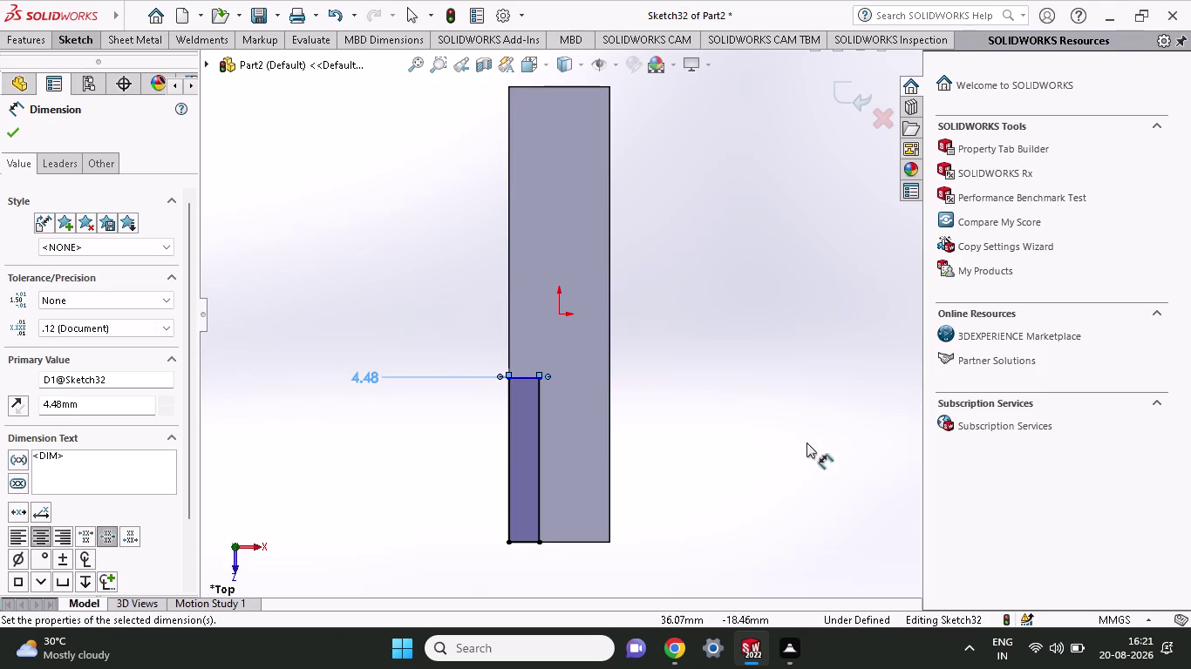
click(76, 39)
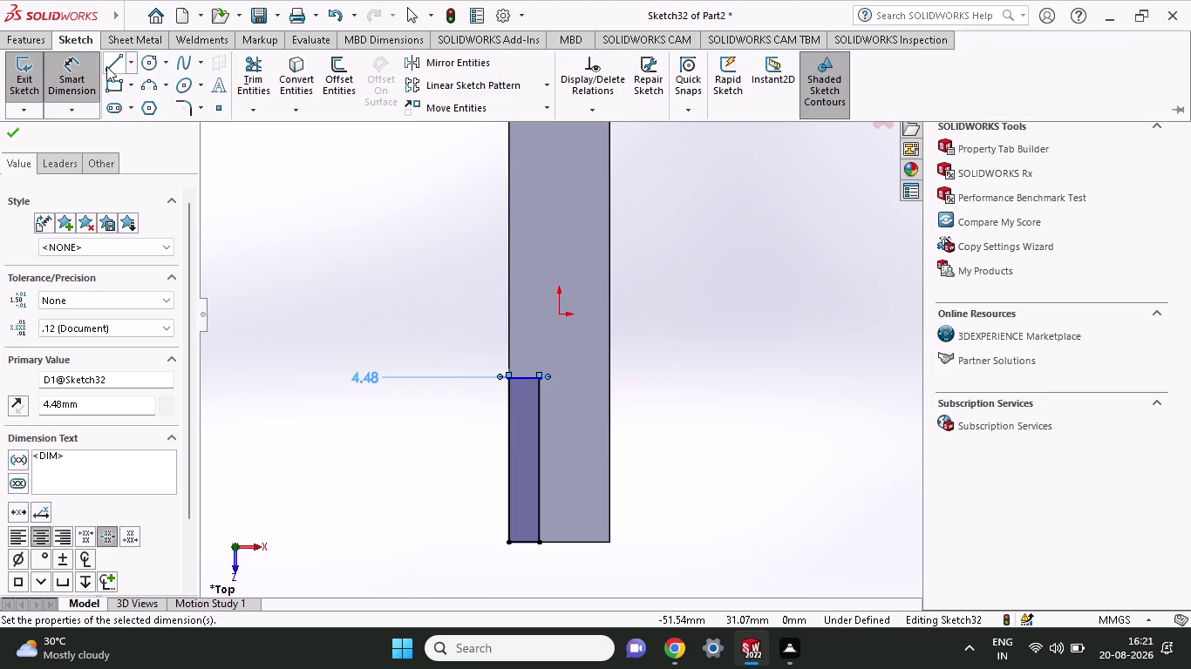
Draw a narrow rectangle along the plate's right edge and dimension its width 4.48 mm.
click(110, 88)
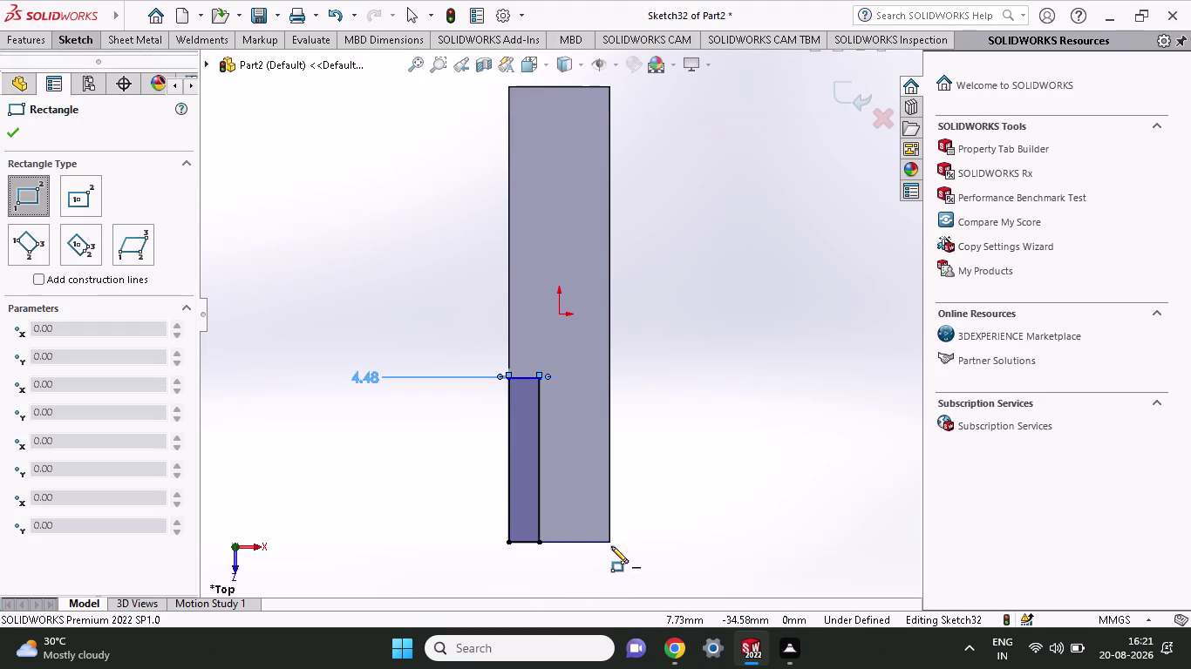
click(607, 543)
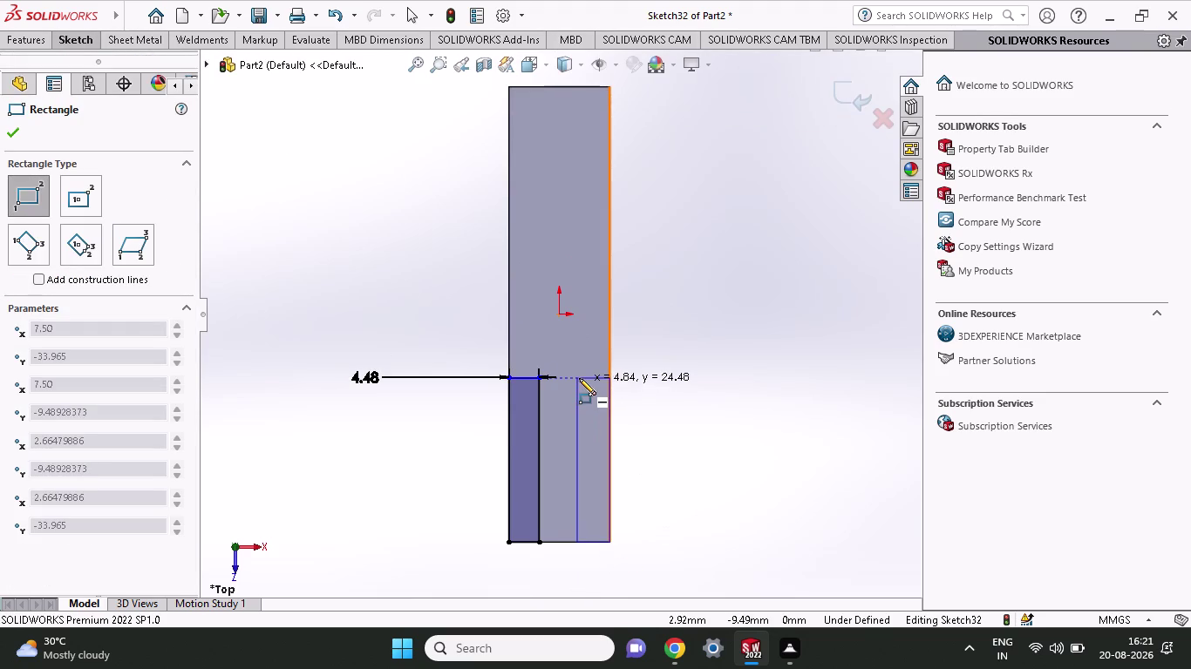
click(579, 378)
click(74, 34)
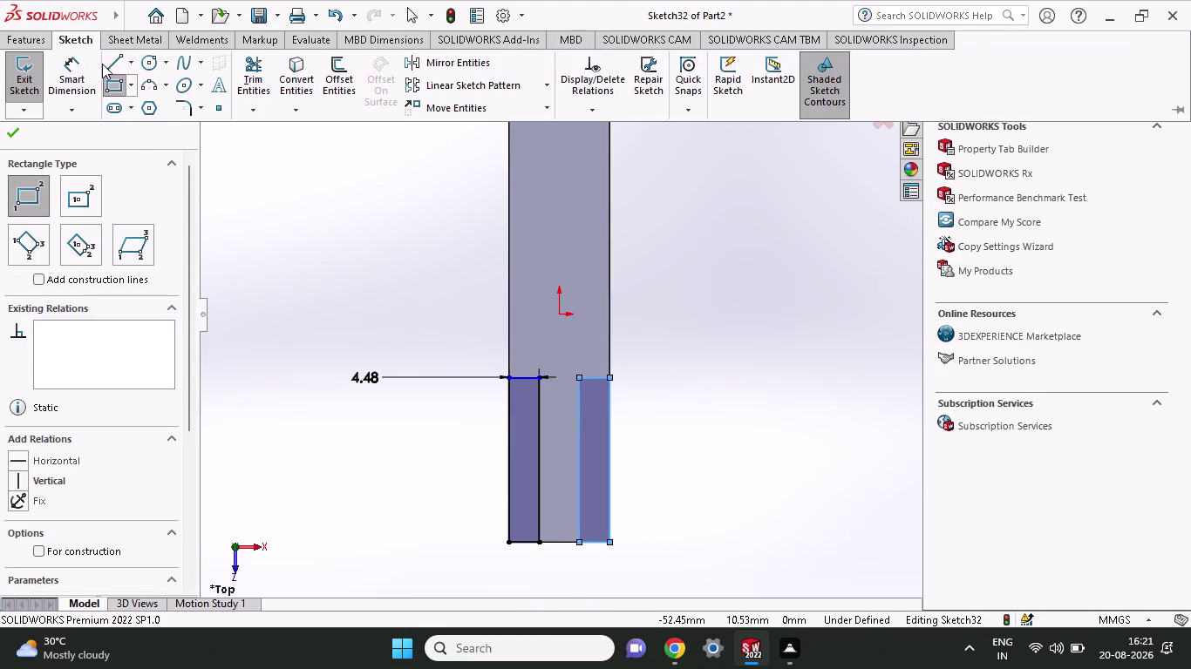
click(78, 72)
click(594, 381)
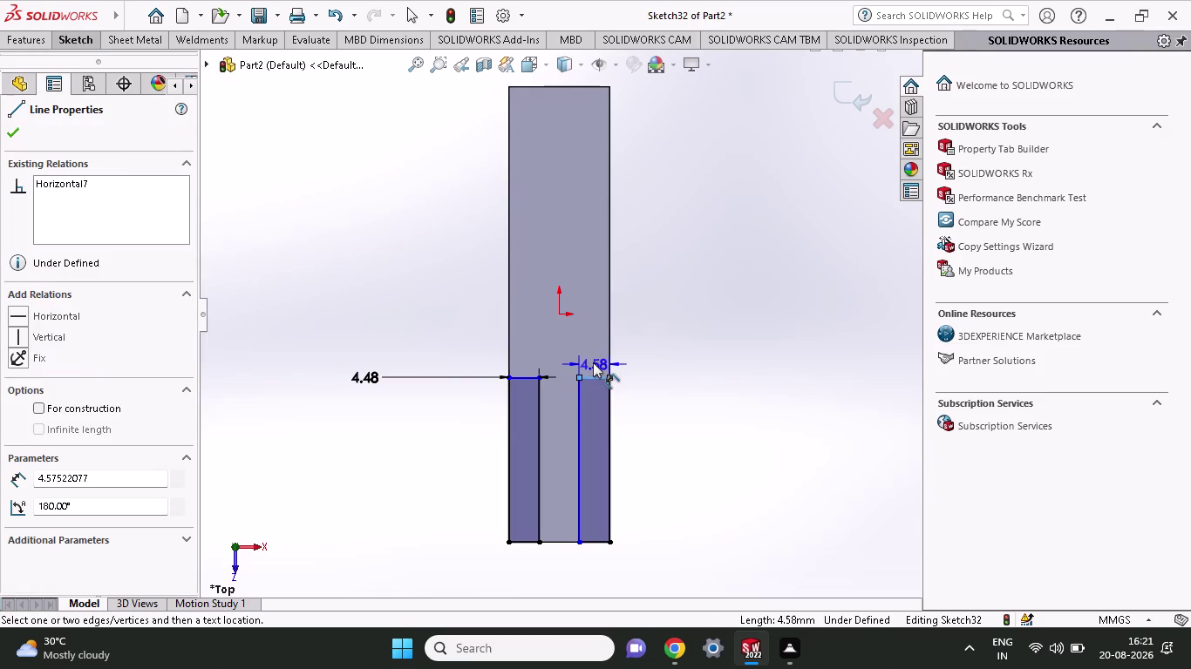
click(592, 359)
text(4)
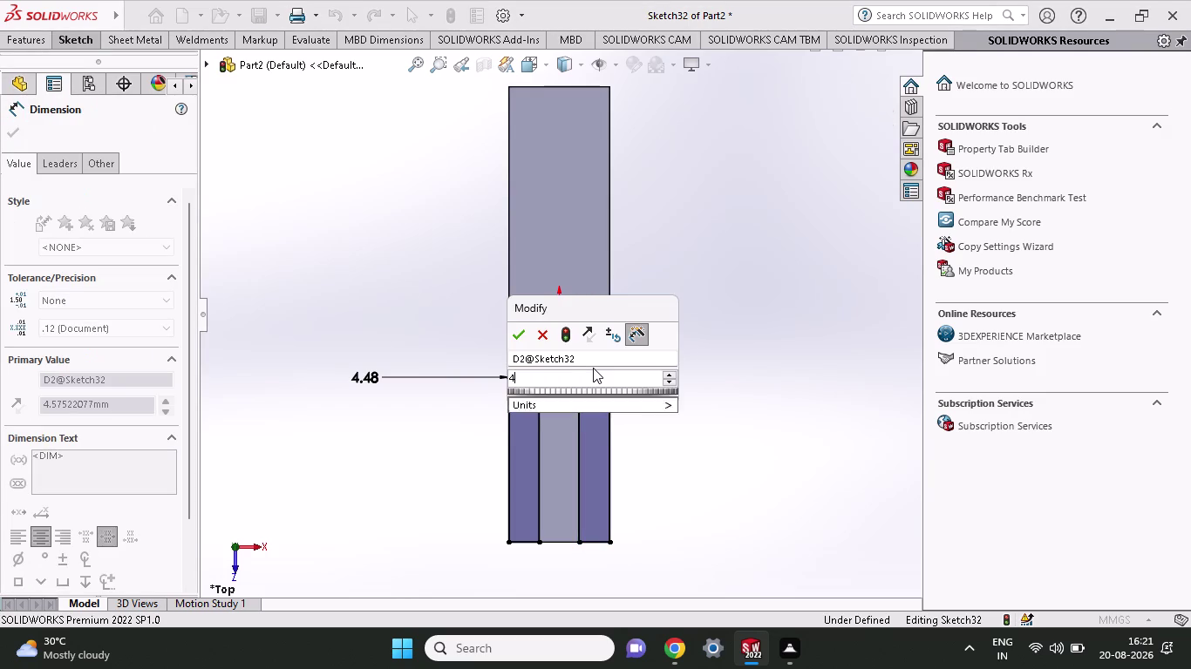
text(.4)
key(8)
key(Return)
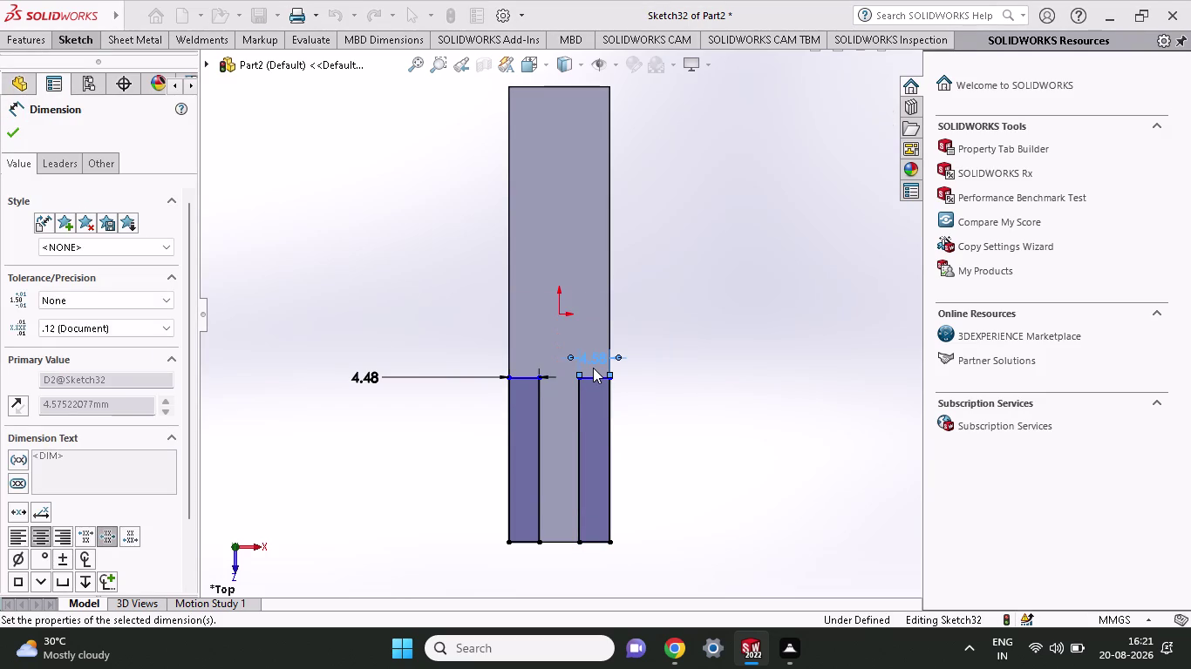
Add a height dimension to the right strip using an expression based on 67.93.
click(27, 37)
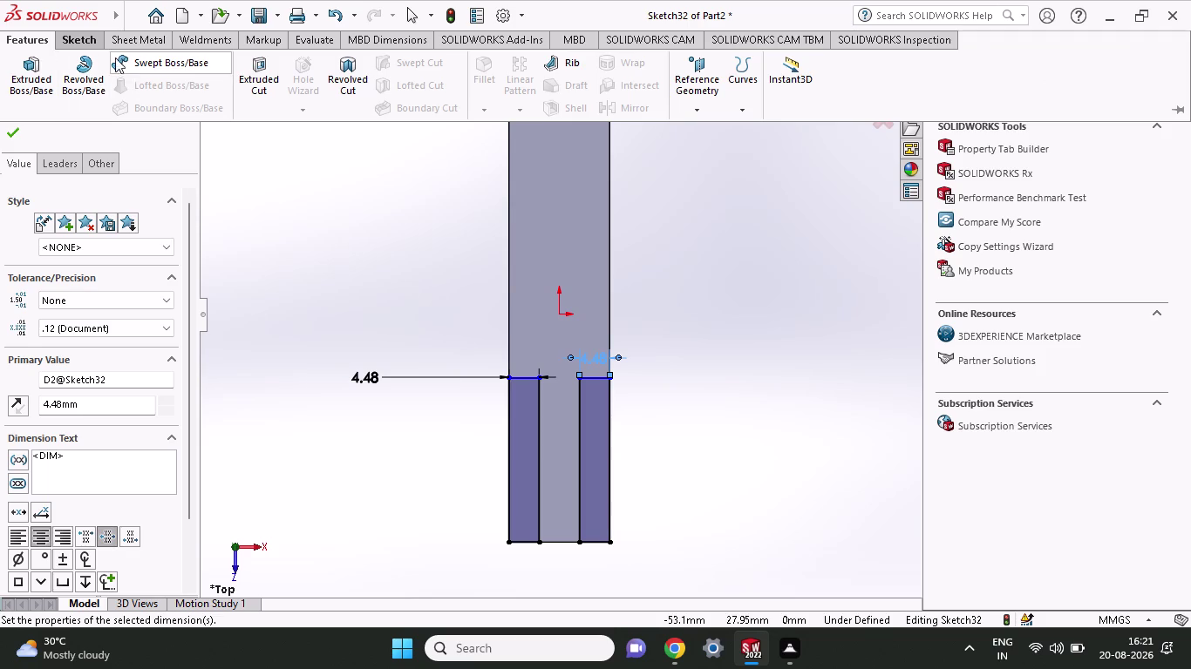
click(94, 42)
drag(76, 85, 83, 95)
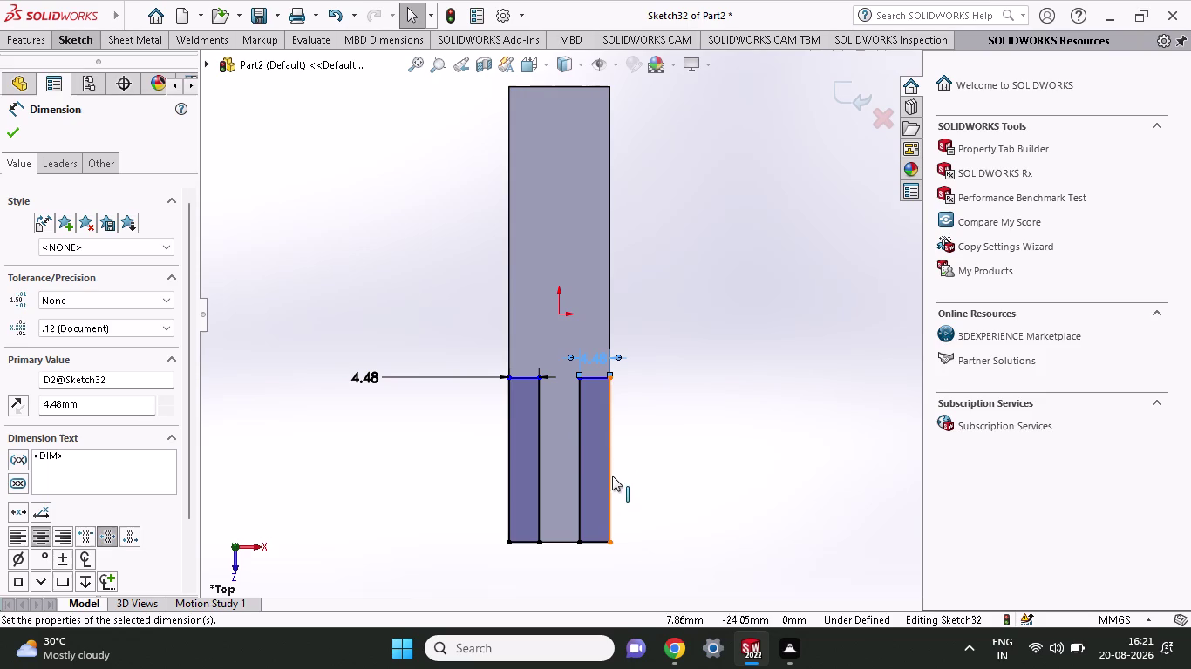
click(59, 34)
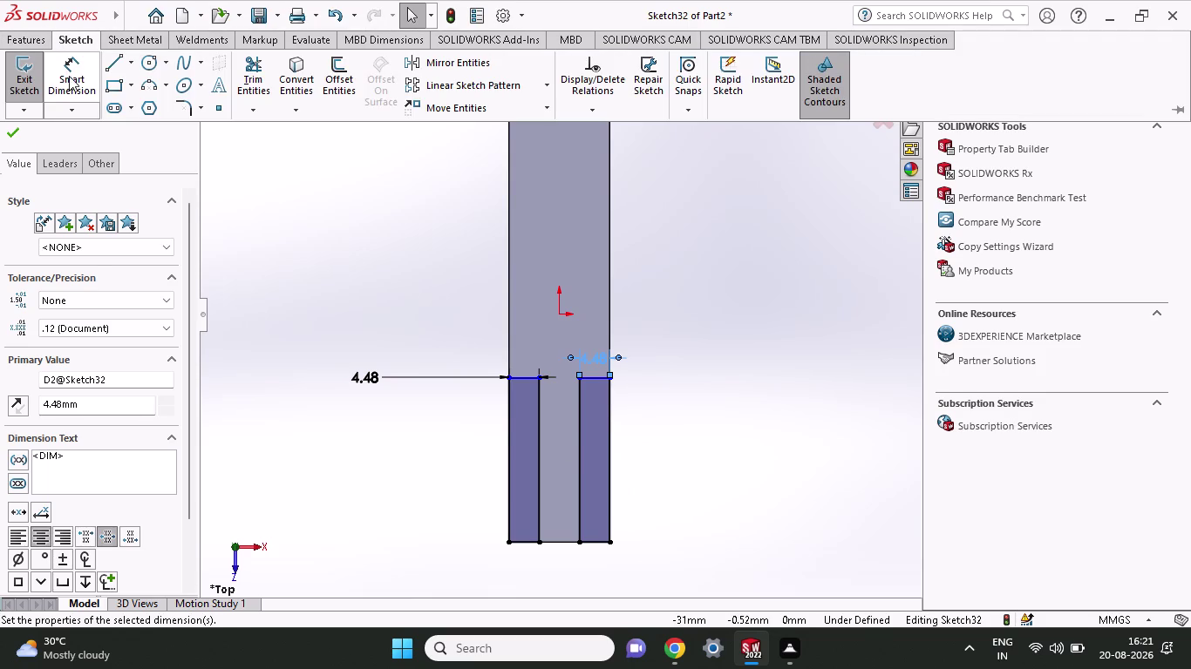
click(69, 76)
click(610, 455)
click(665, 458)
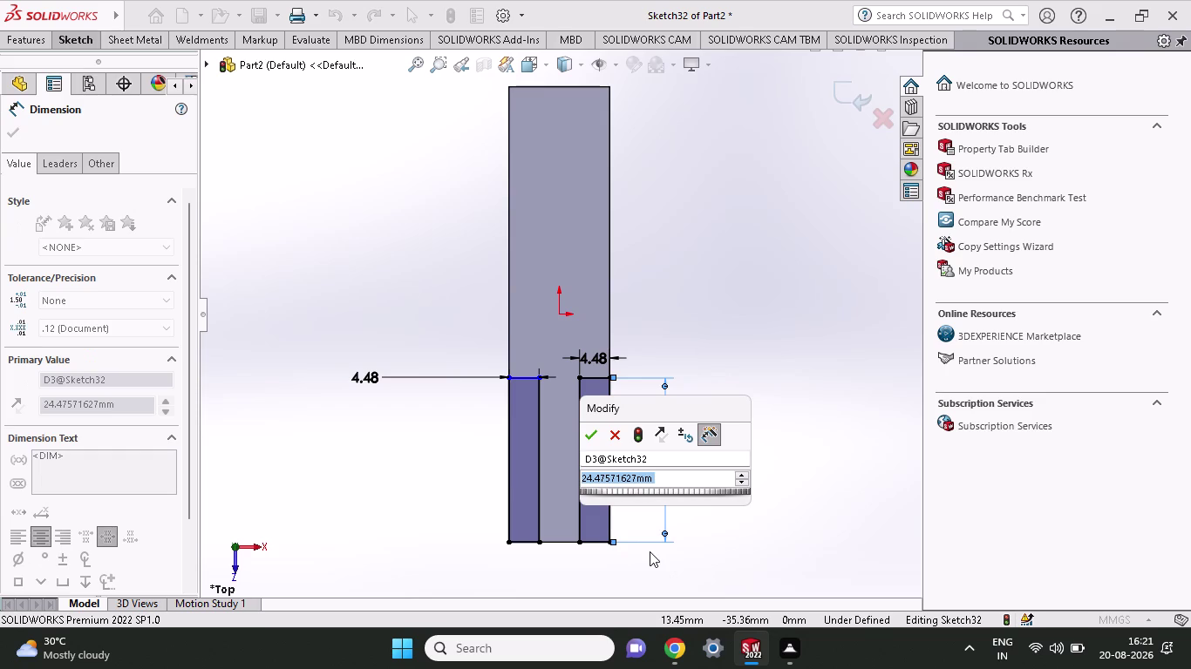
text(67.9)
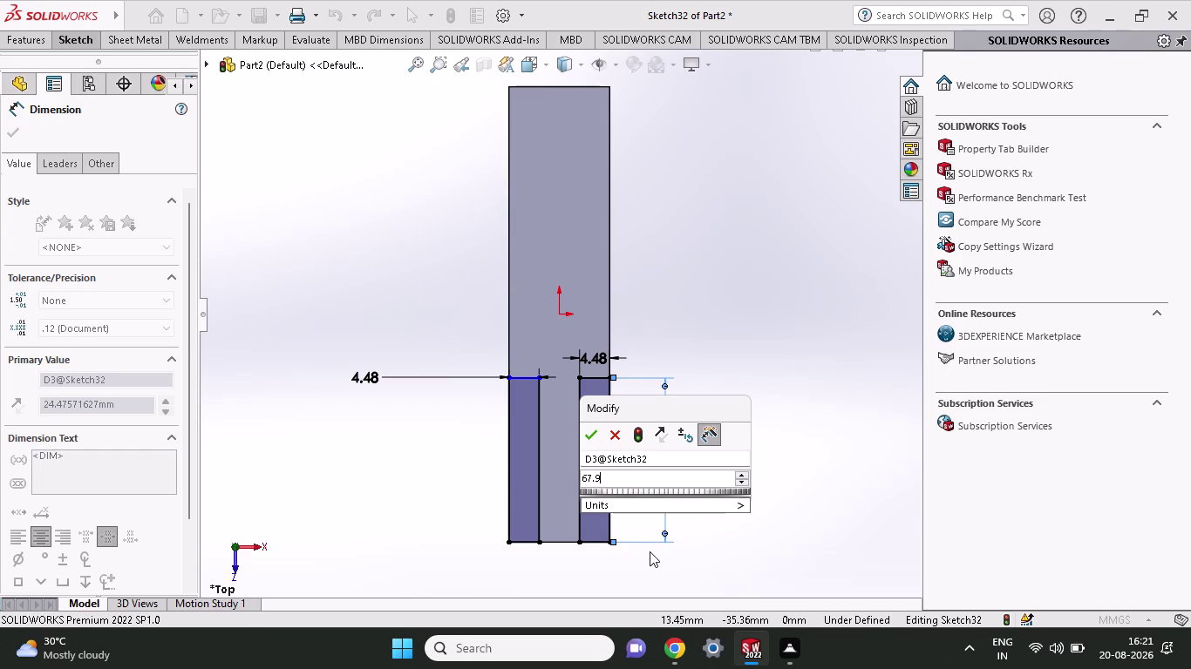
text(3-)
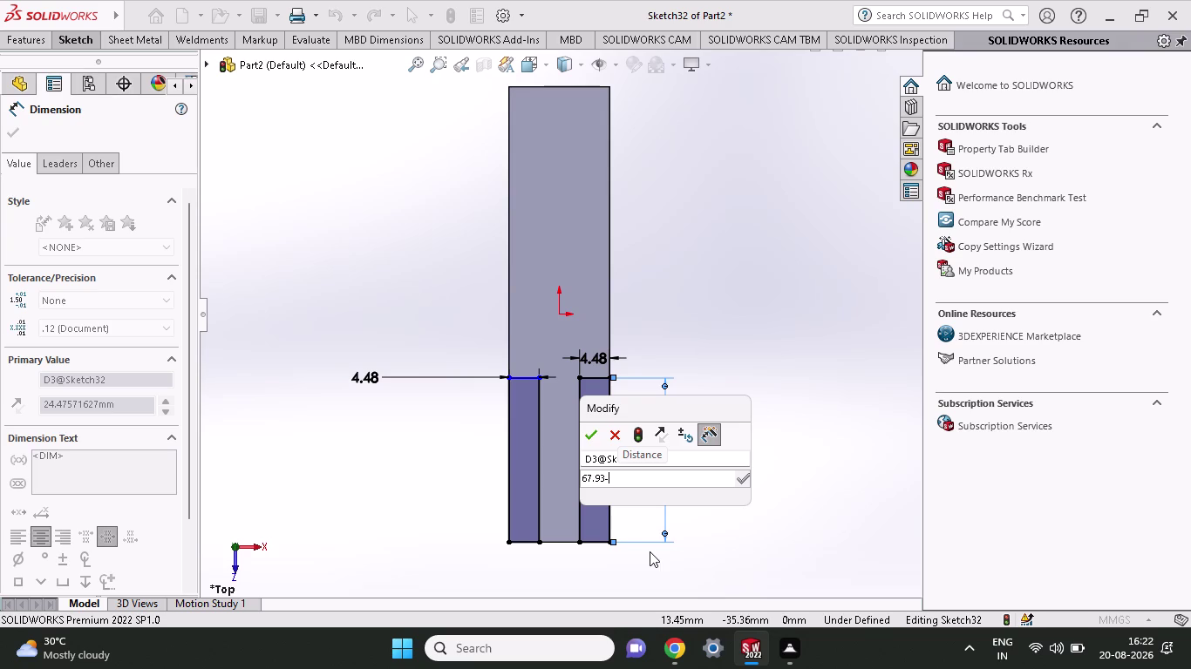
key(4)
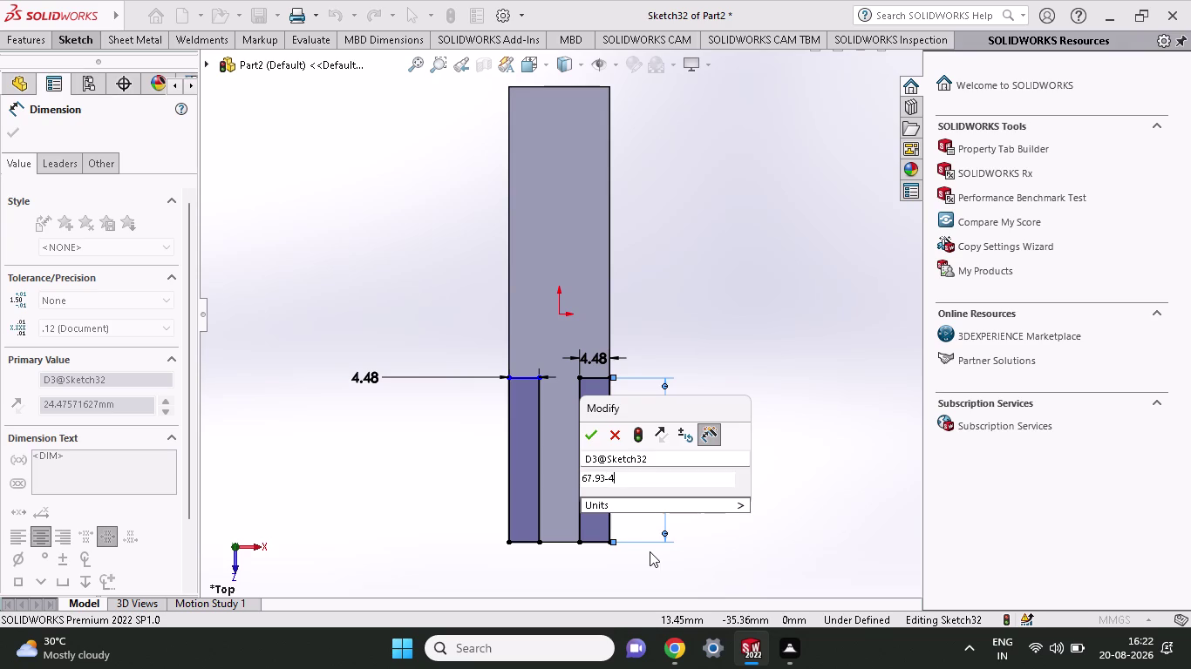
key(BackSpace)
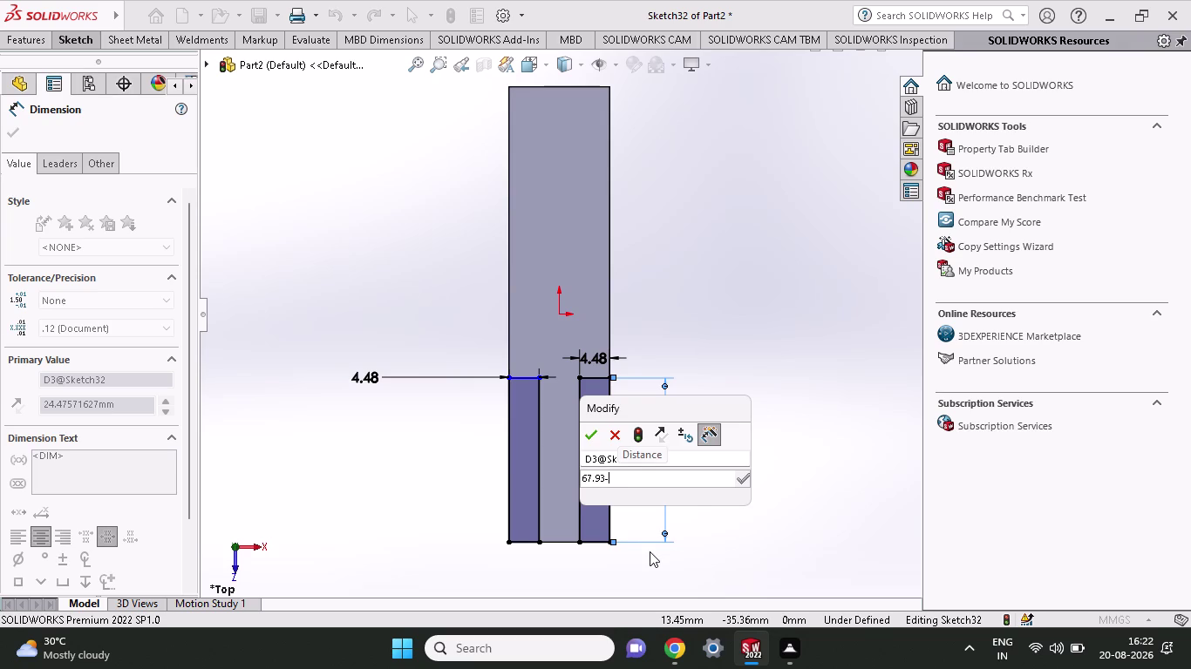
text(24)
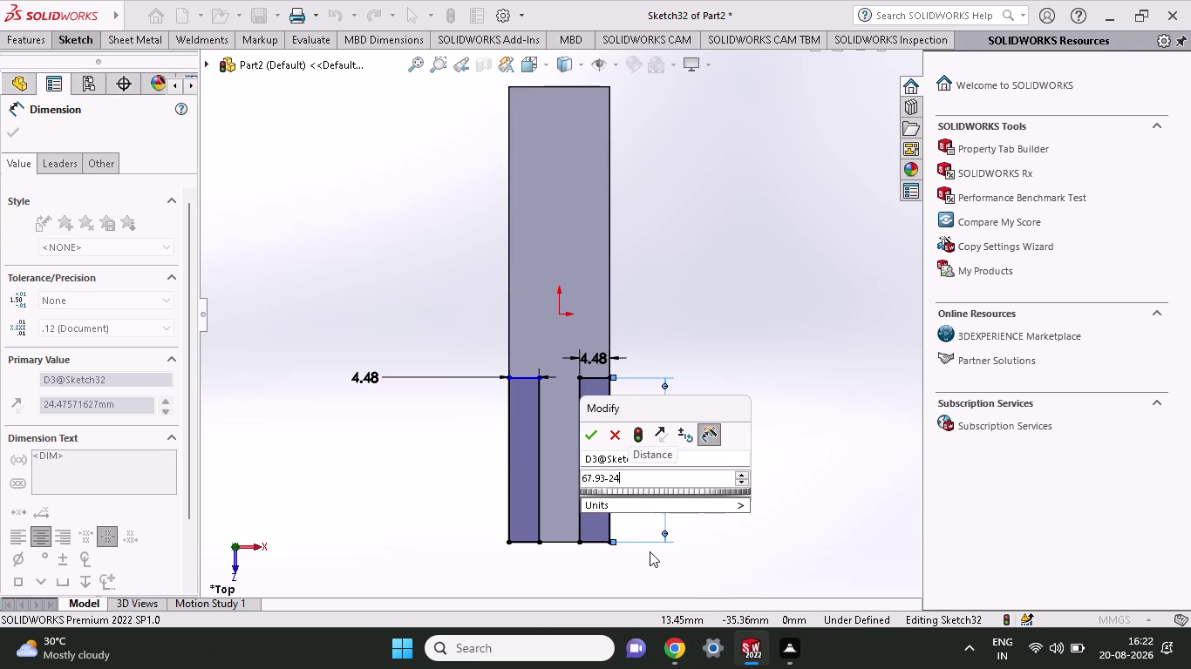
text(+3+)
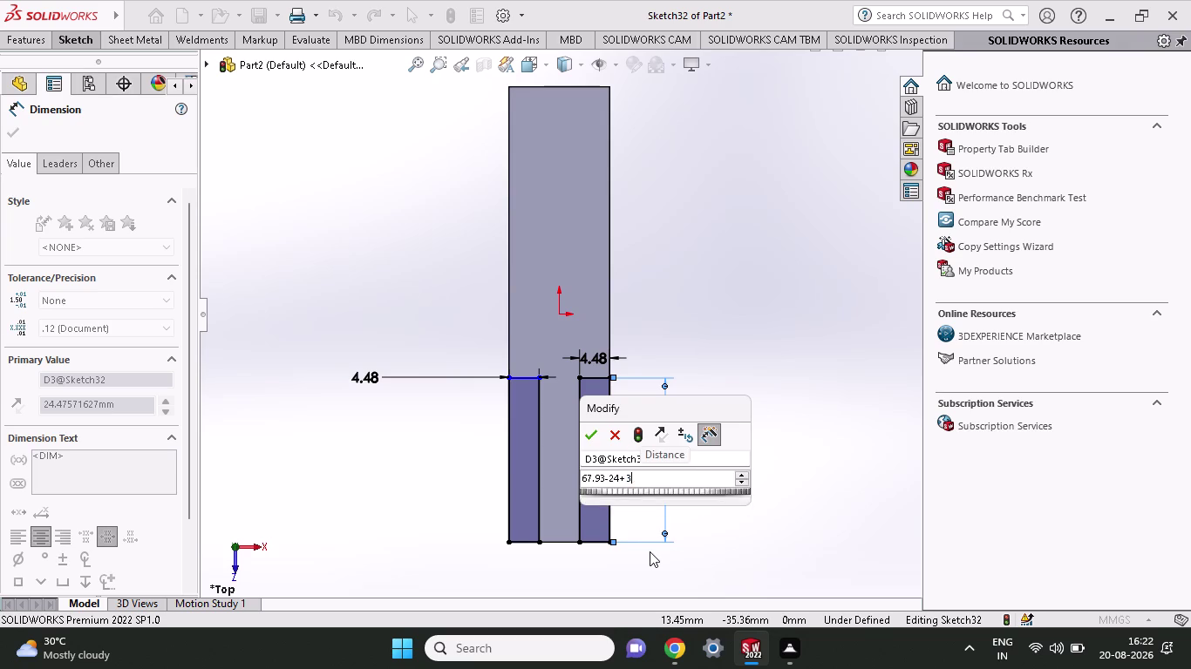
text(3)
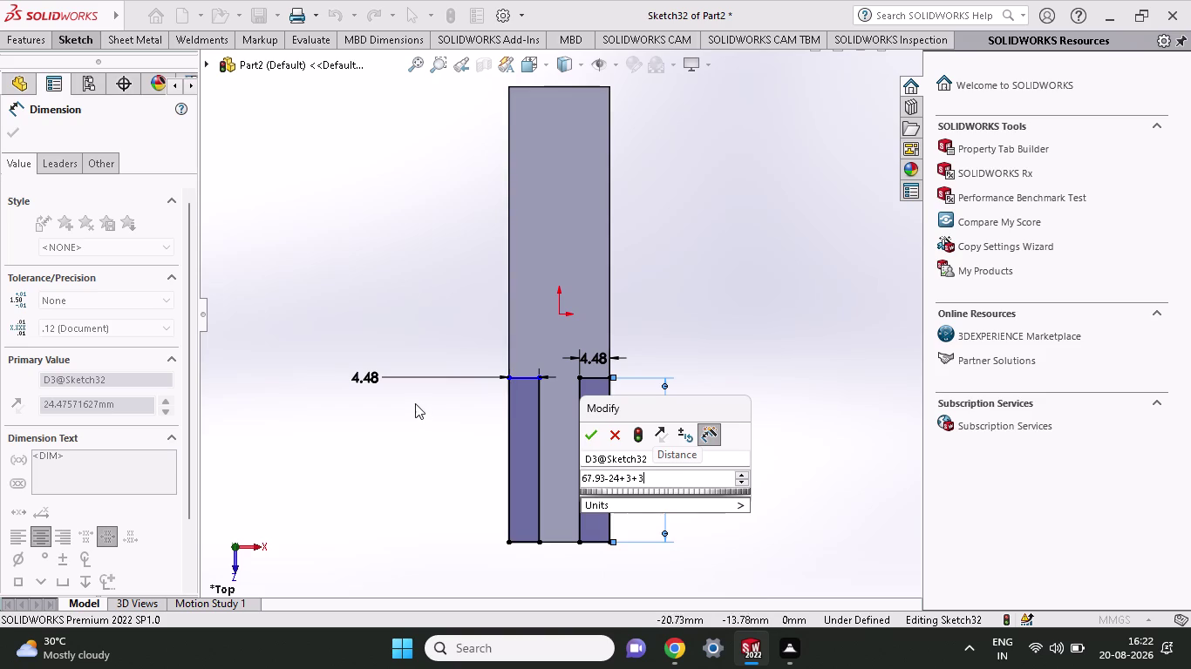
click(594, 437)
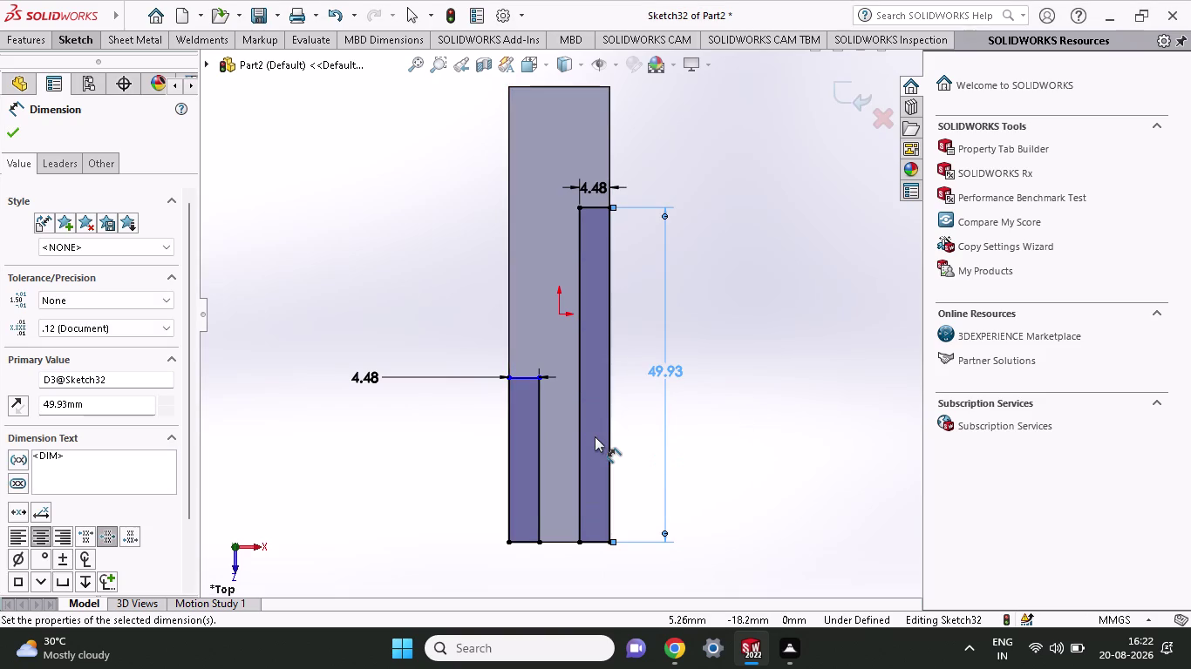
Re-edit the right strip's height until it reads 67.93-30, giving 37.93 mm.
double_click(667, 369)
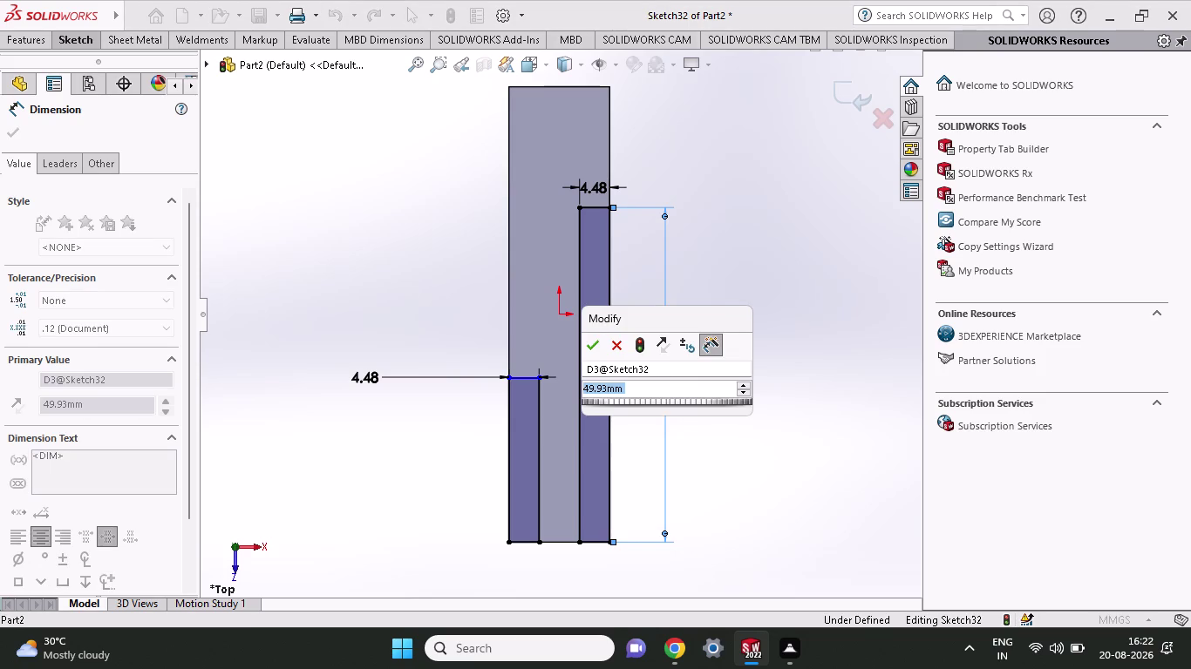
key(BackSpace)
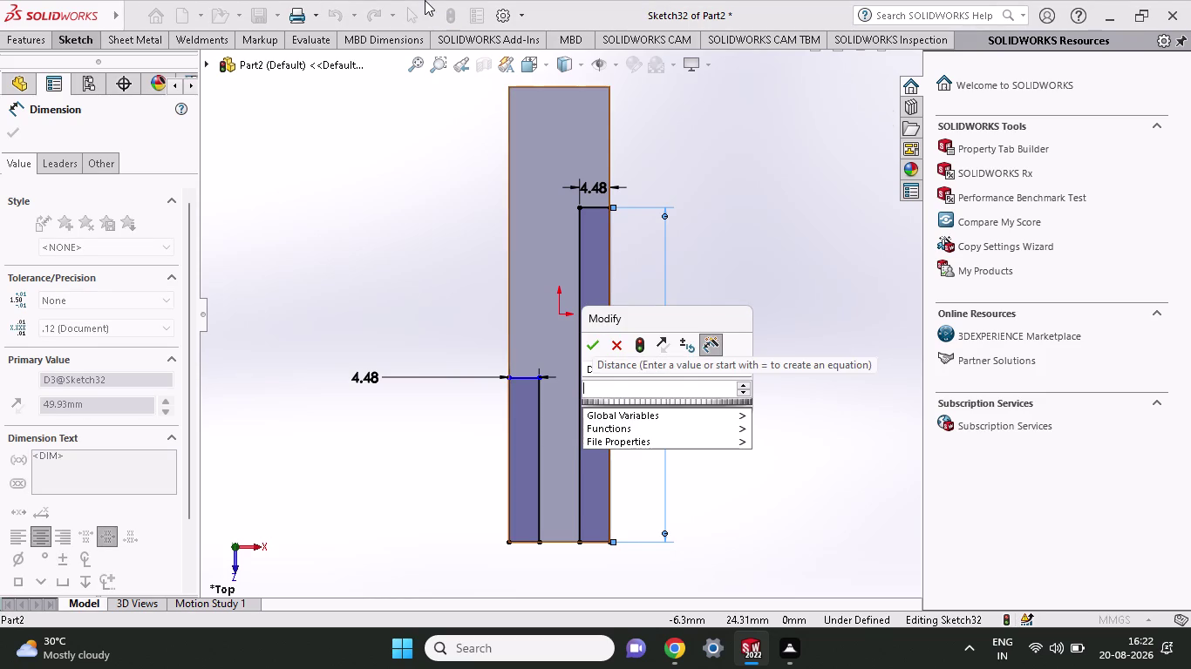
text(67.9)
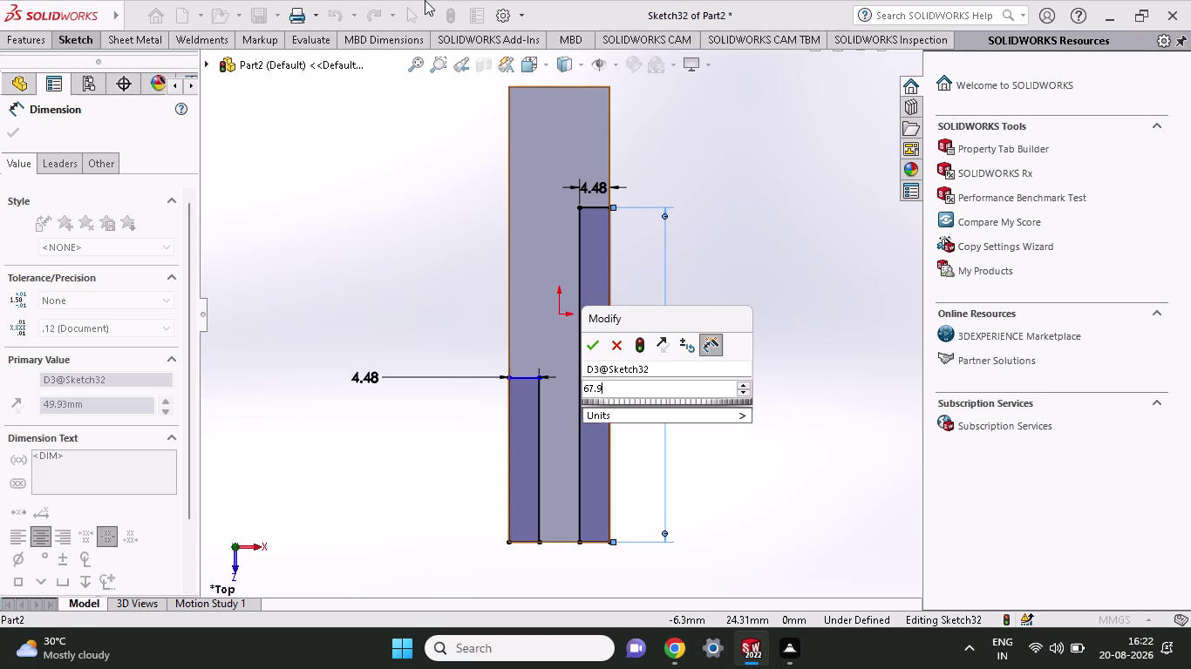
text(3)
key(minus)
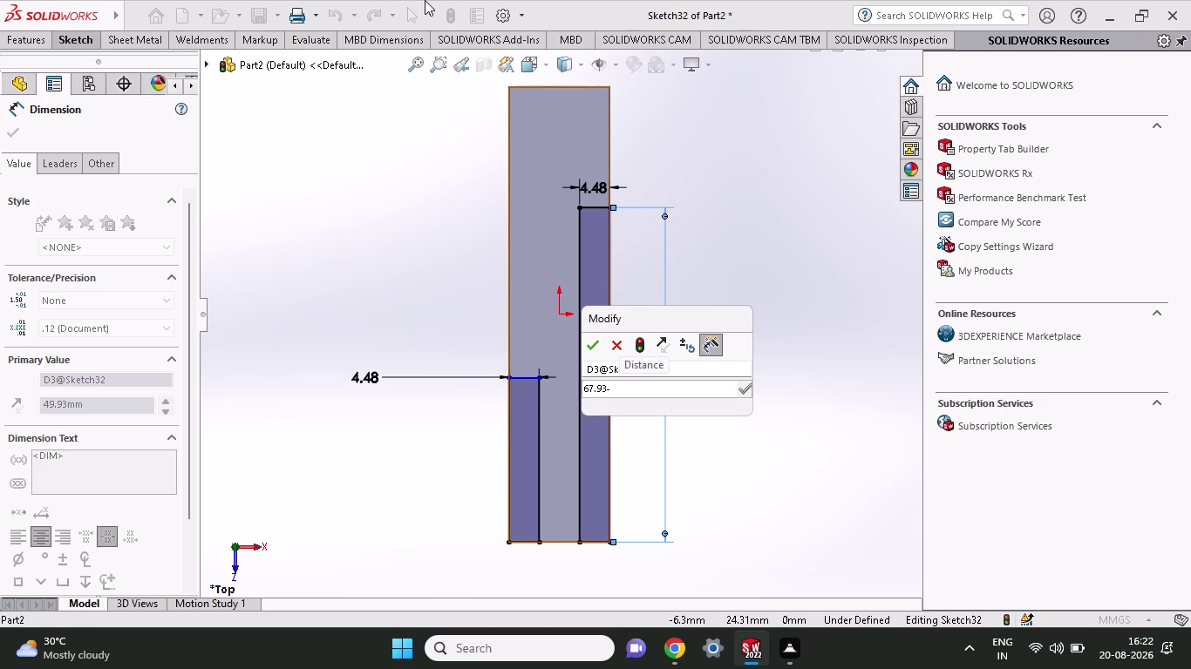
text(24+)
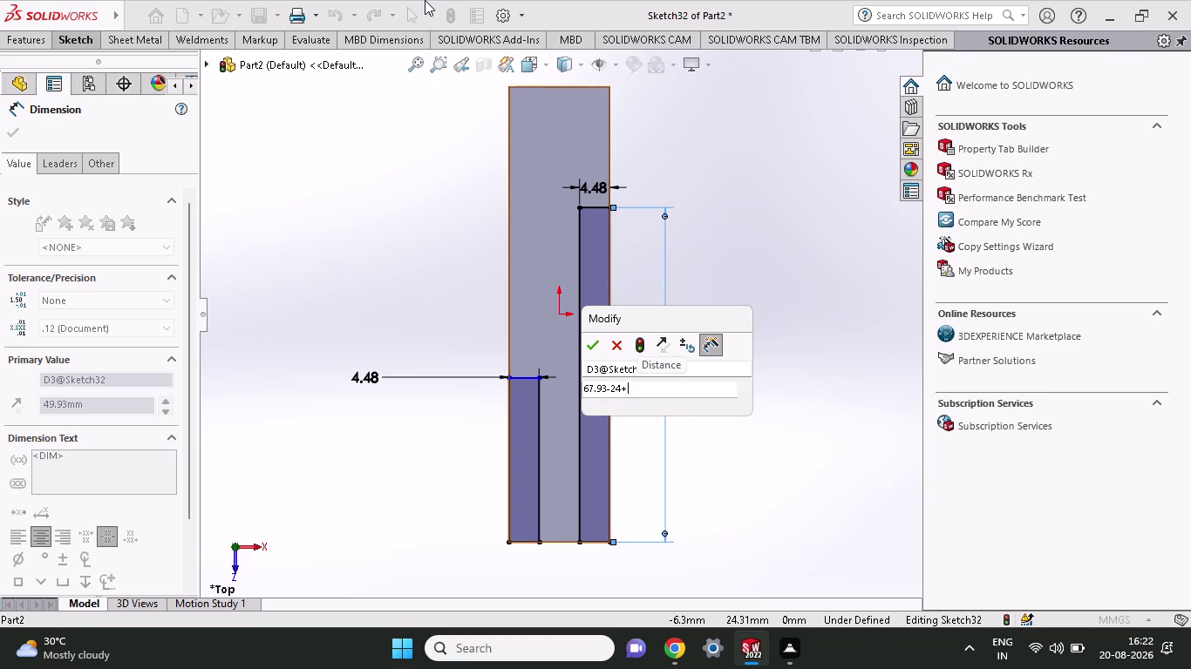
text(3+3)
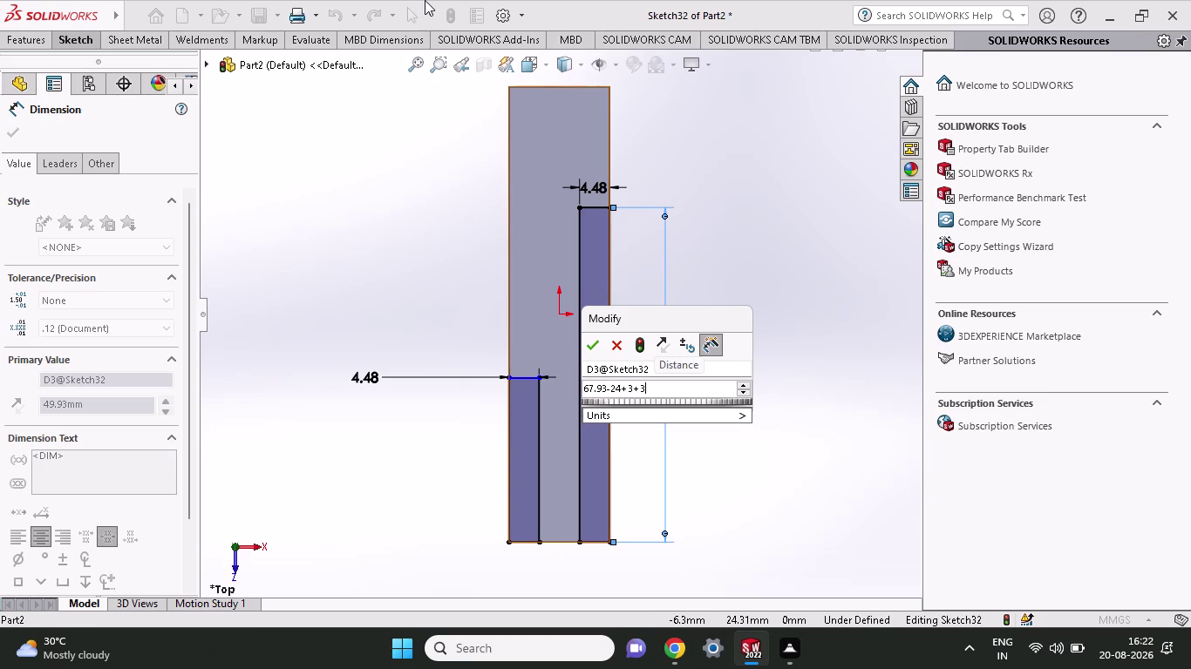
click(582, 341)
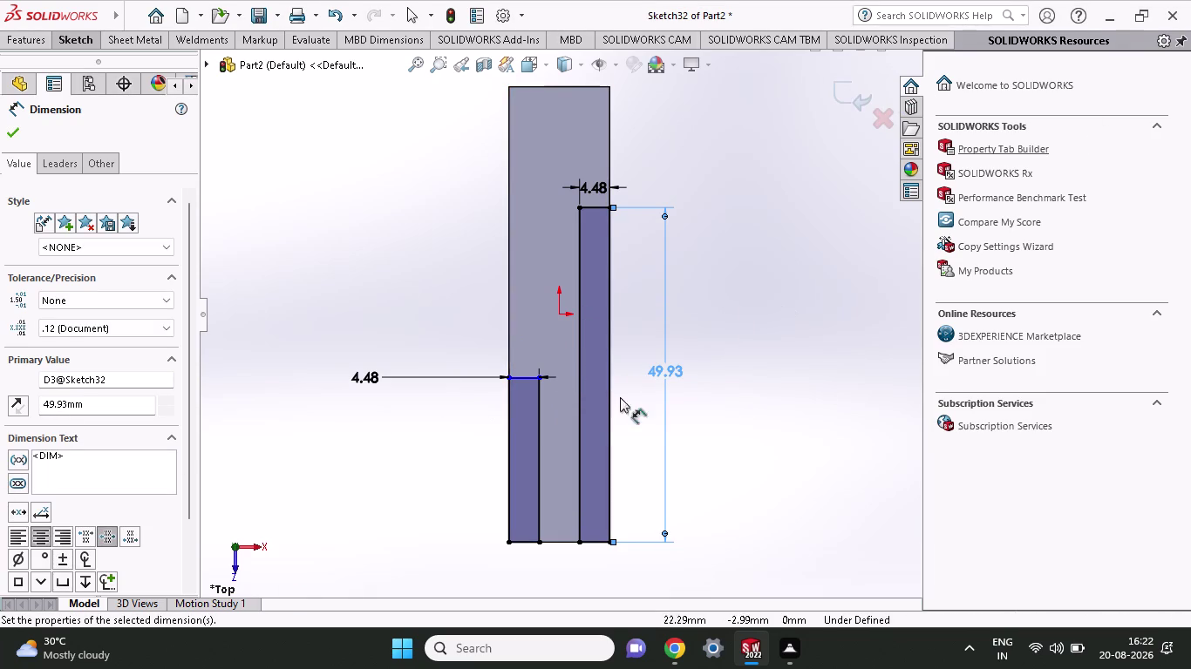
double_click(672, 373)
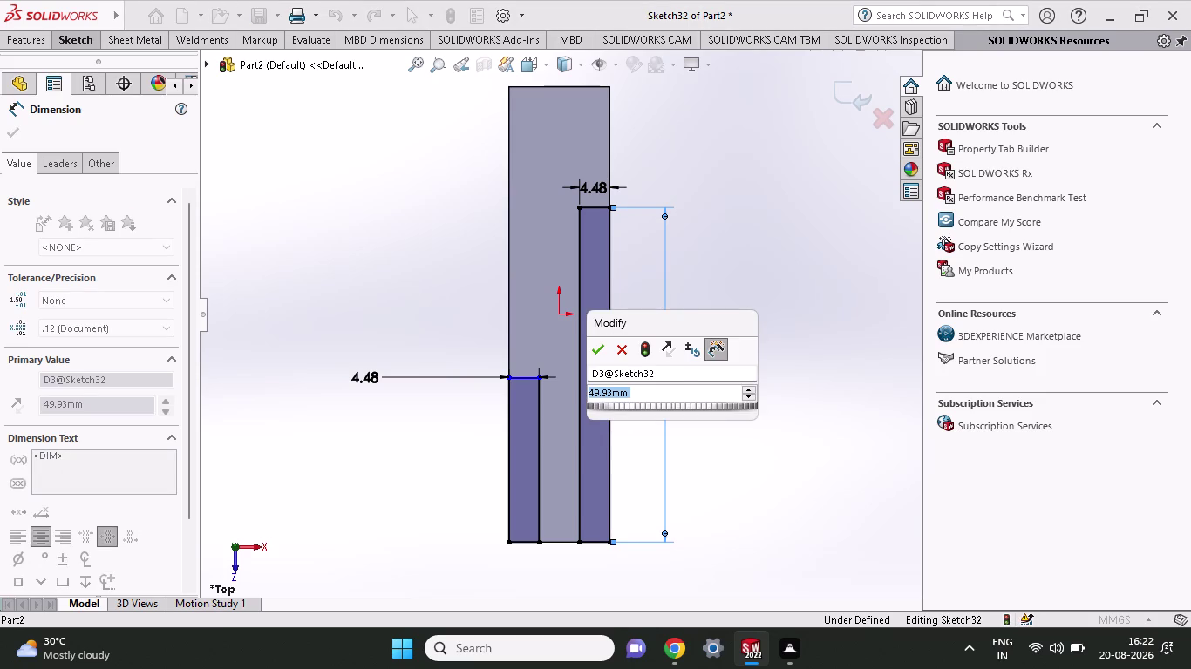
text(67)
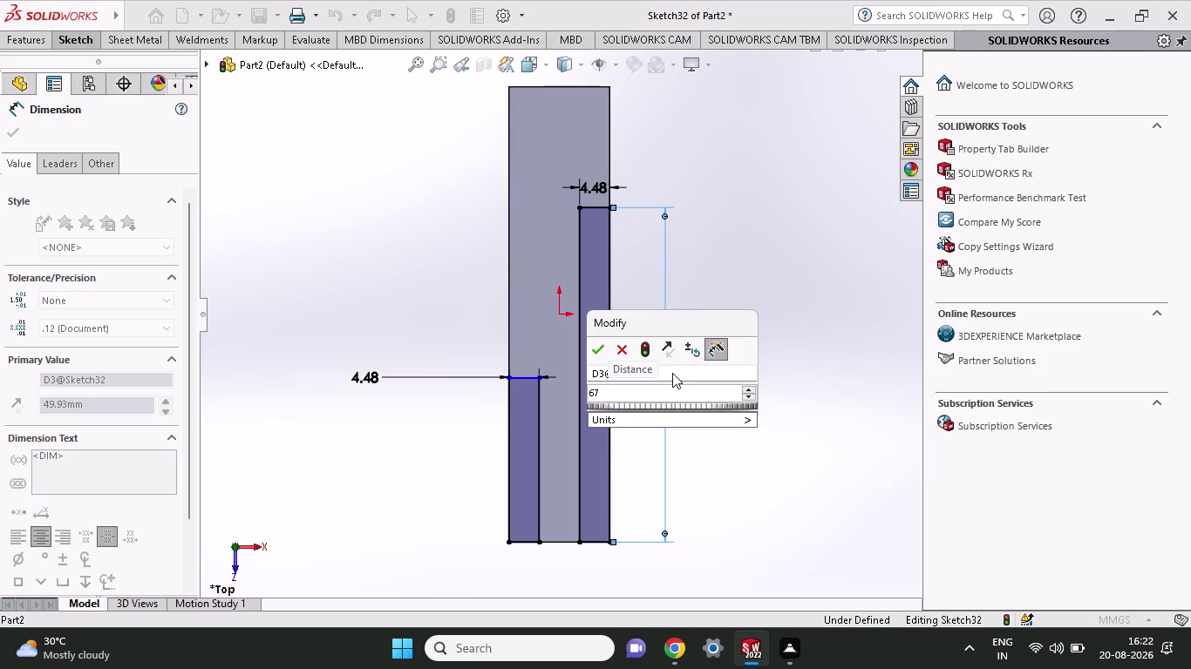
key(period)
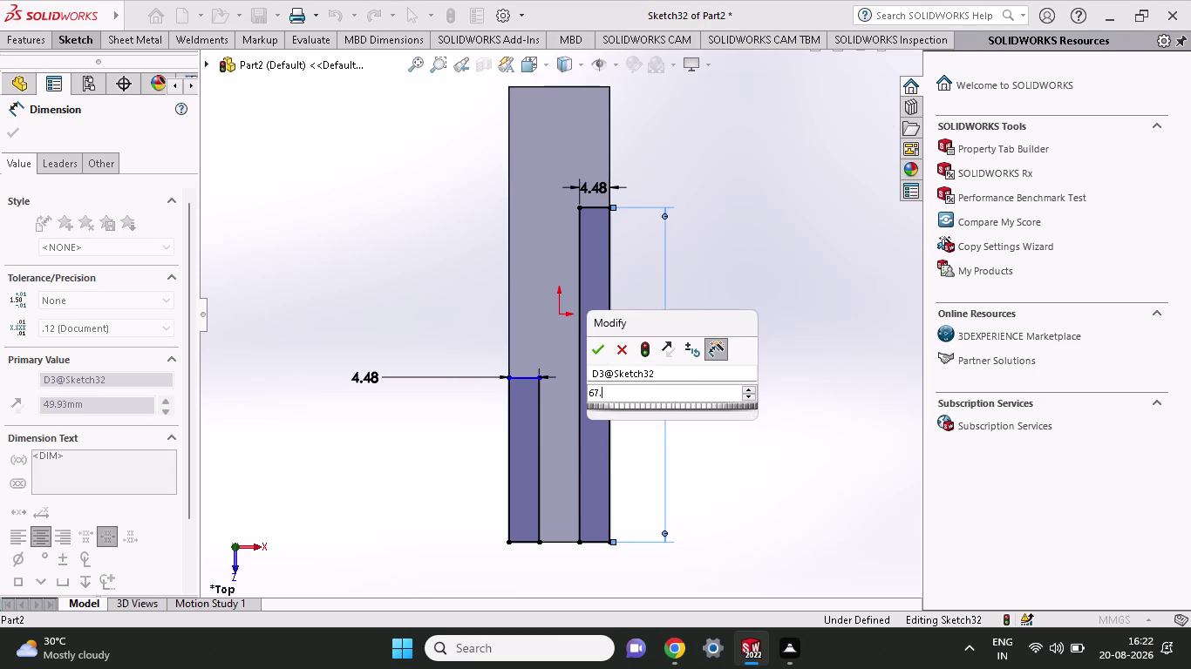
text(93)
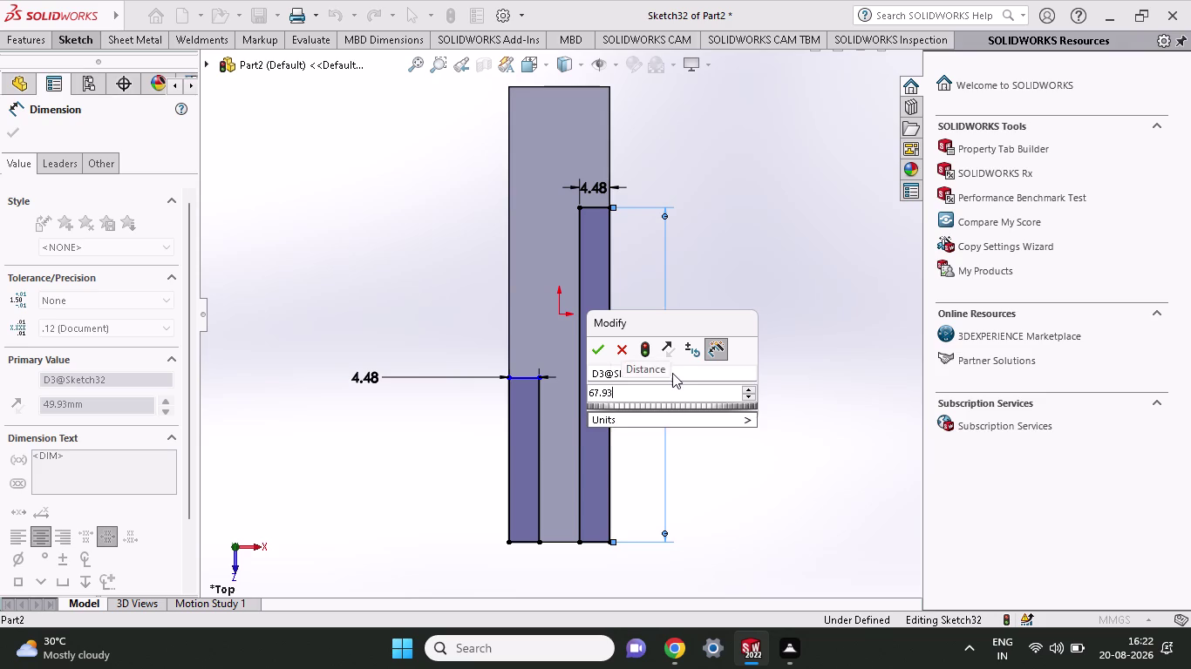
text(-)
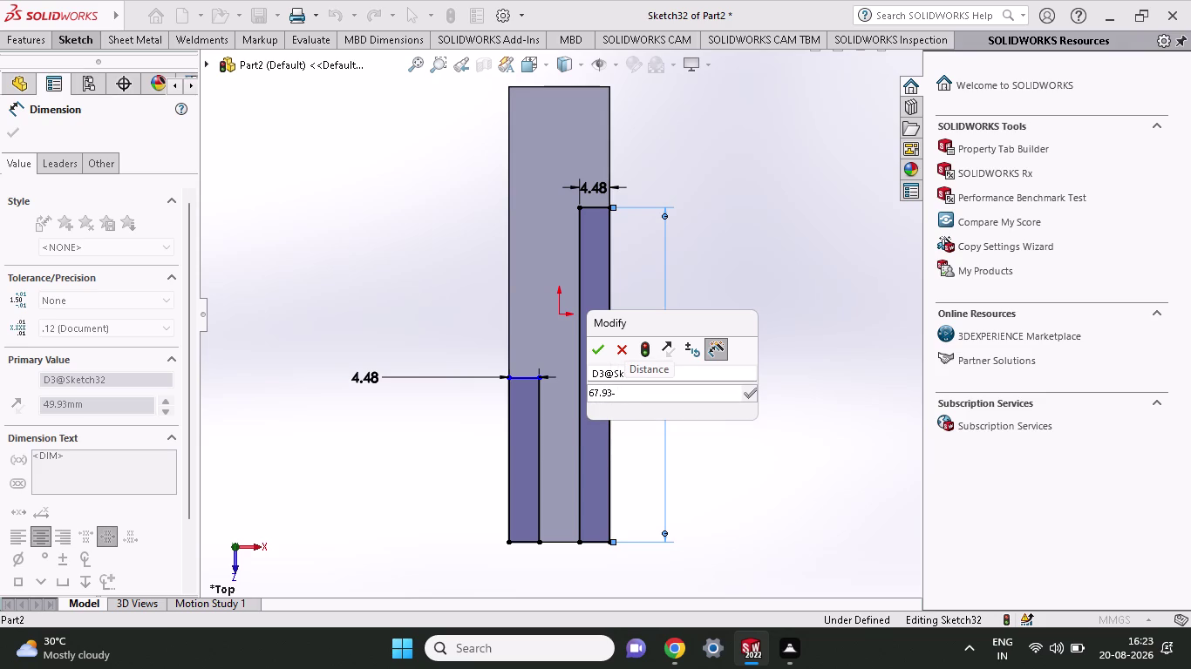
text(30)
key(Return)
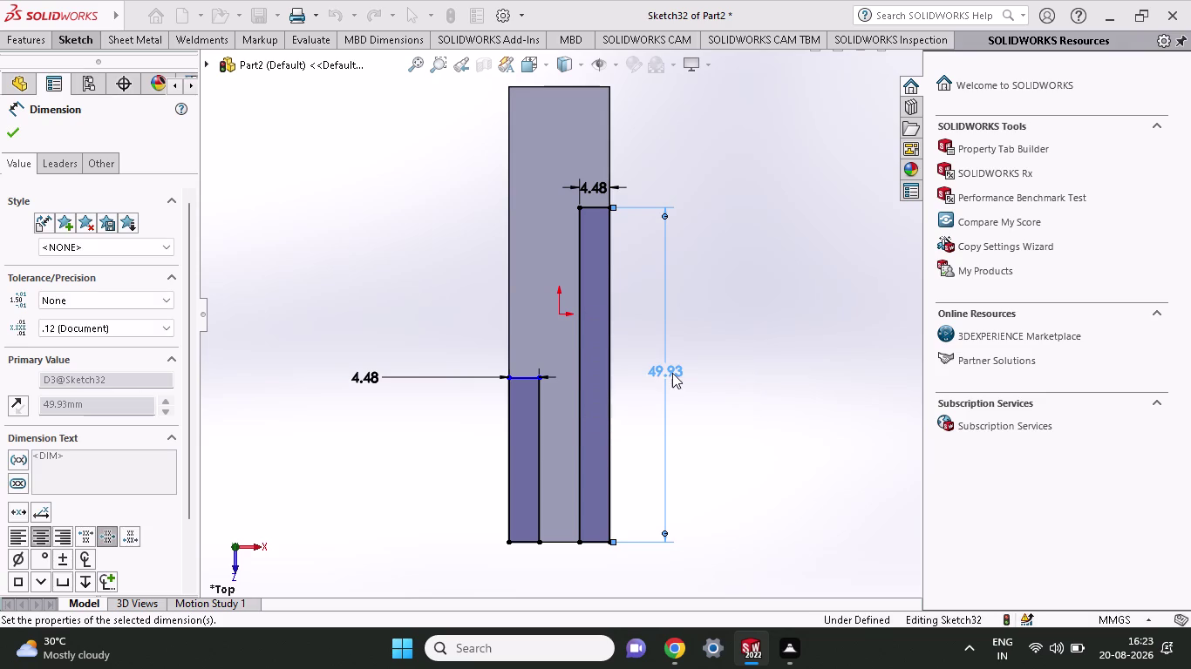
Dimension the left strip's height to 37.93 mm and close the dimension tool.
click(511, 423)
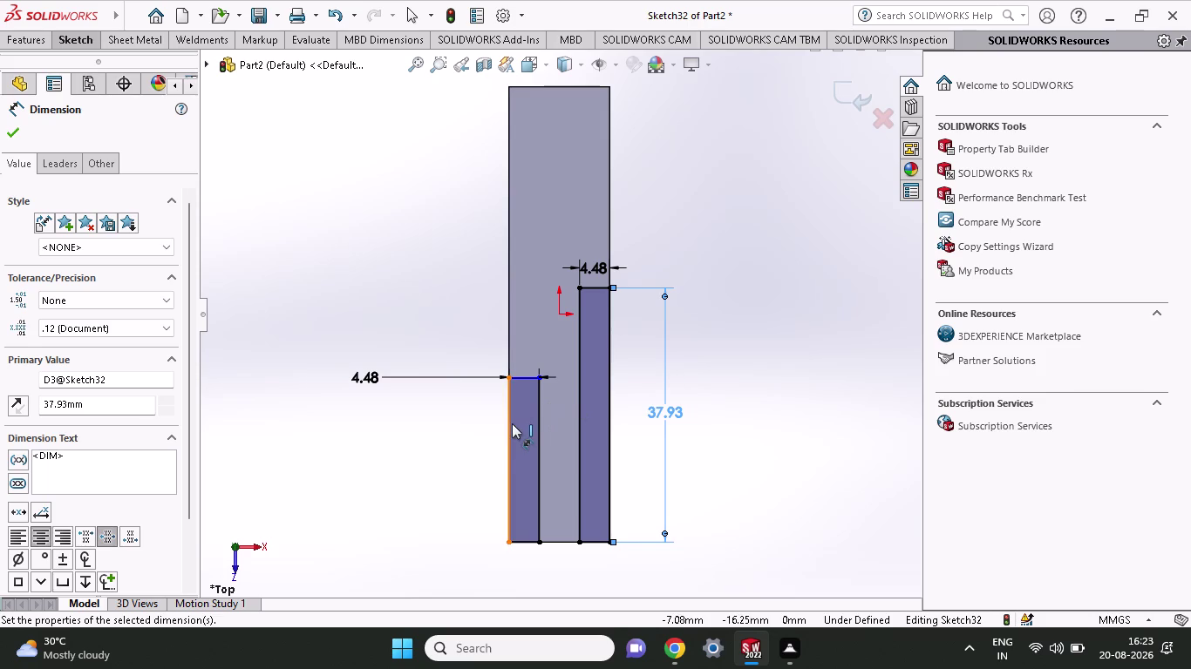
click(427, 432)
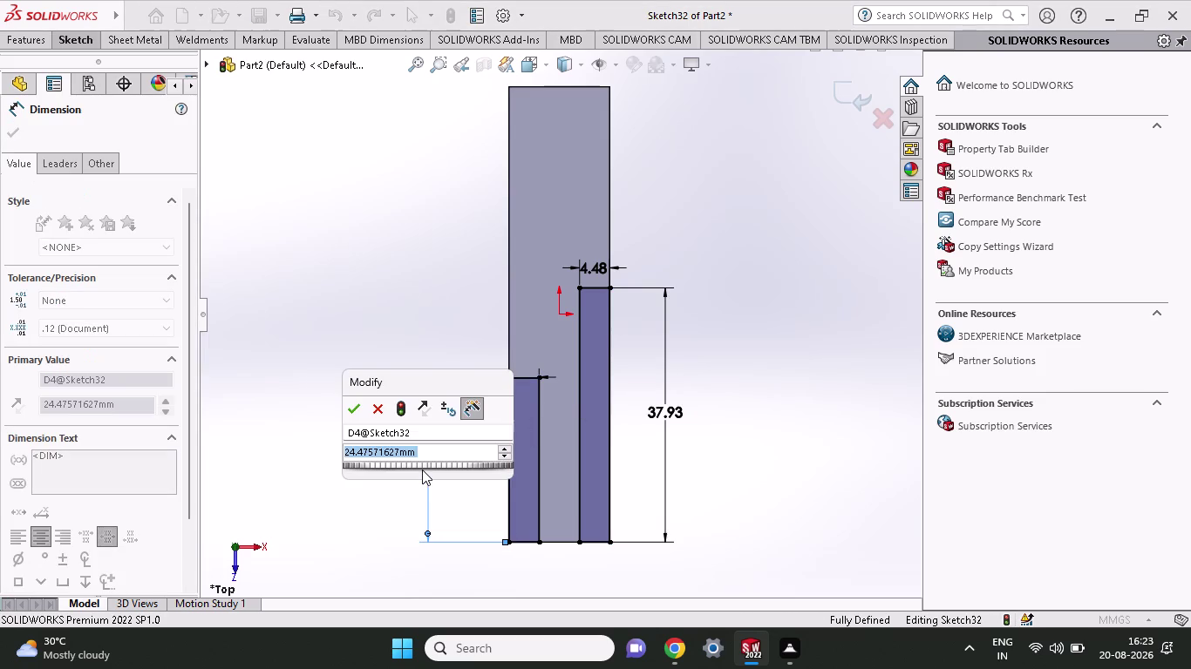
text(37.93)
key(Return)
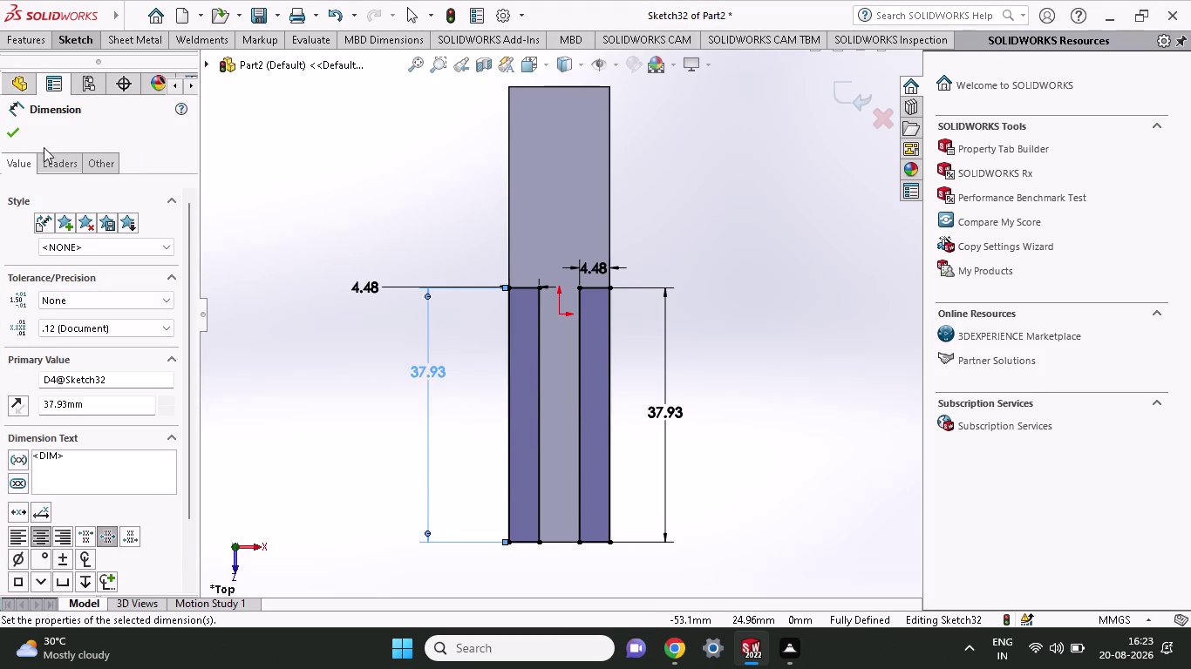
click(22, 135)
click(36, 31)
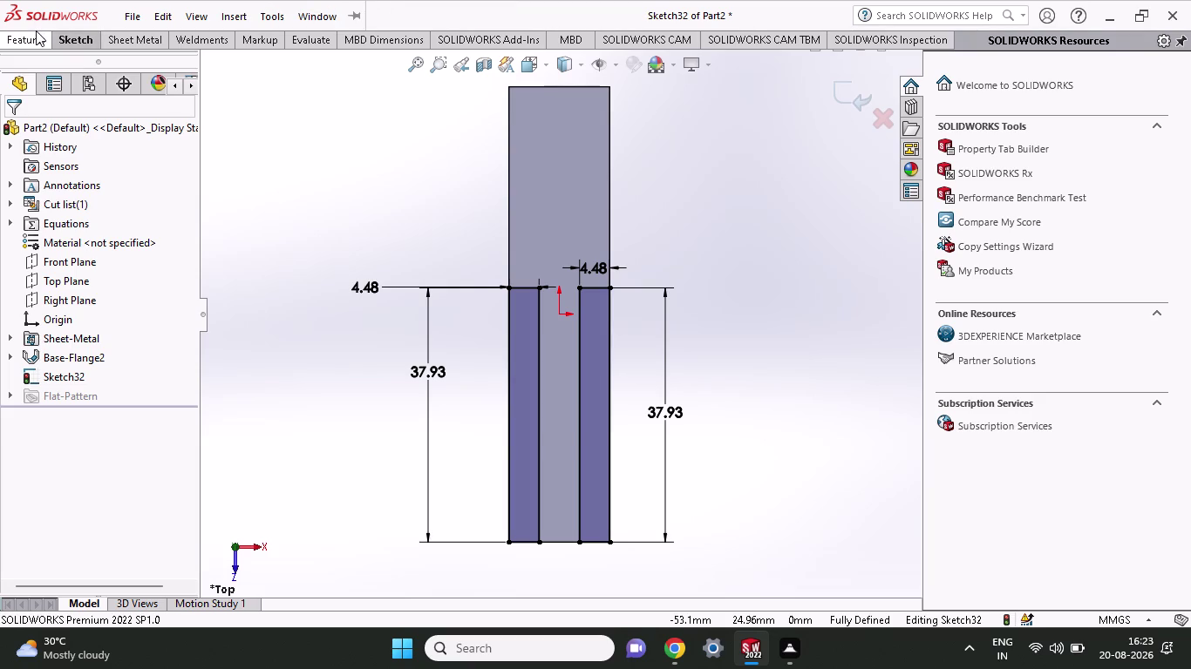
click(267, 69)
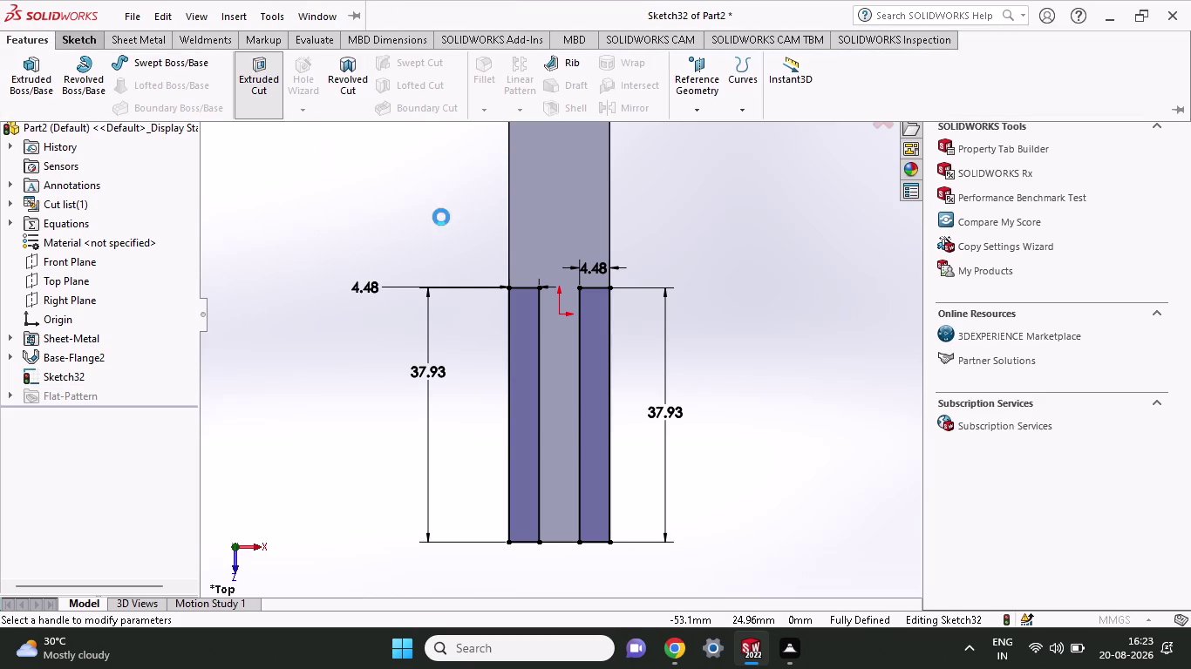
Extrude-cut both side strips Blind 6 mm in two directions, then orbit to check the neck.
middle_drag(451, 218, 549, 358)
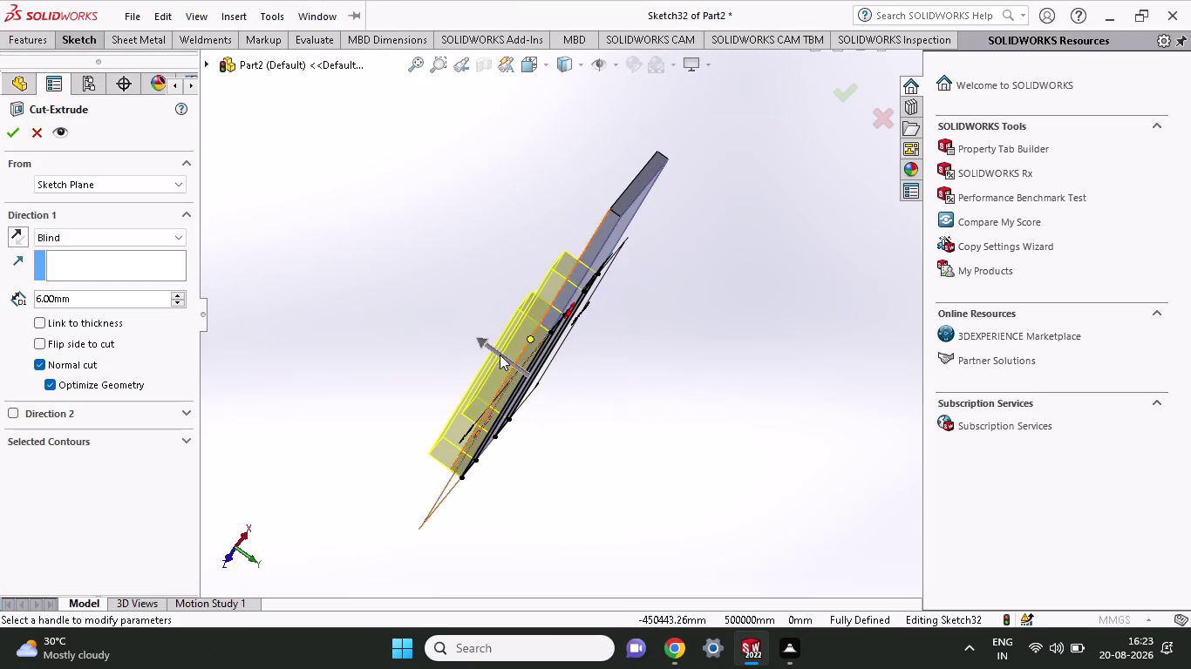
click(10, 410)
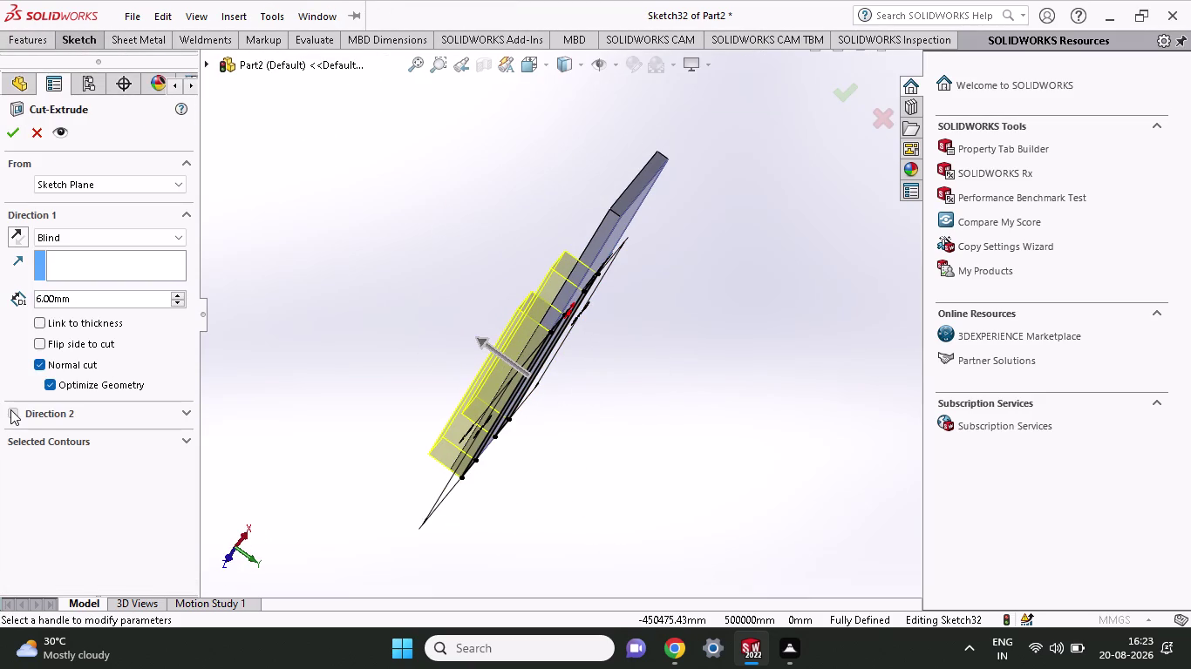
click(6, 134)
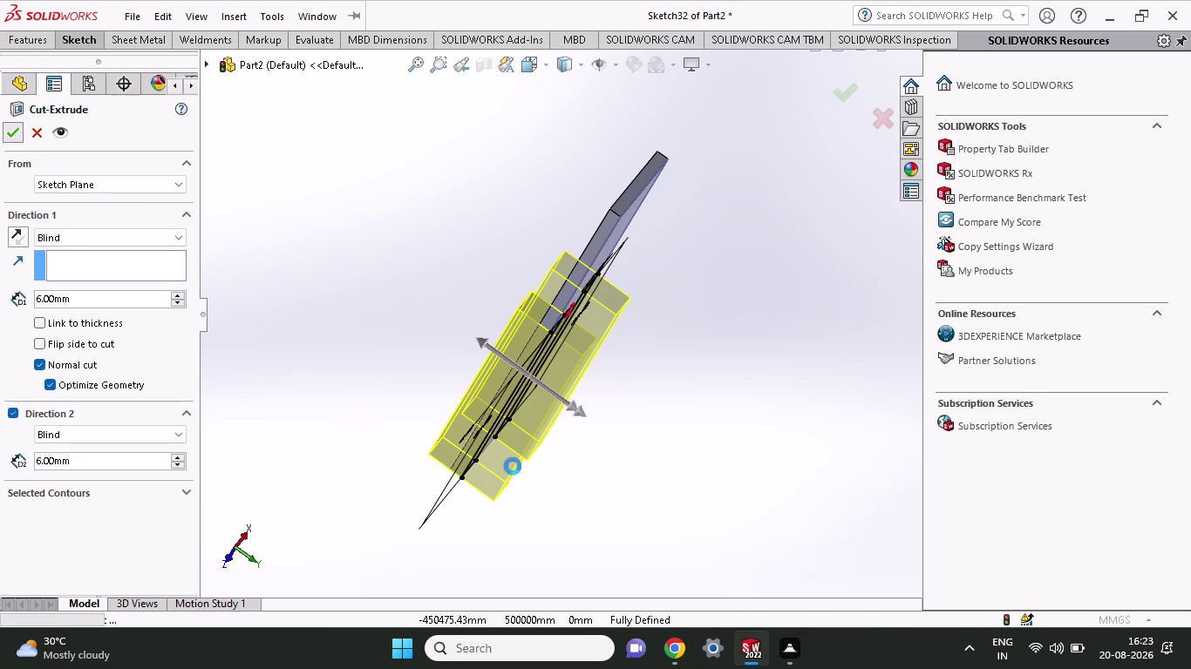
middle_drag(589, 492, 528, 478)
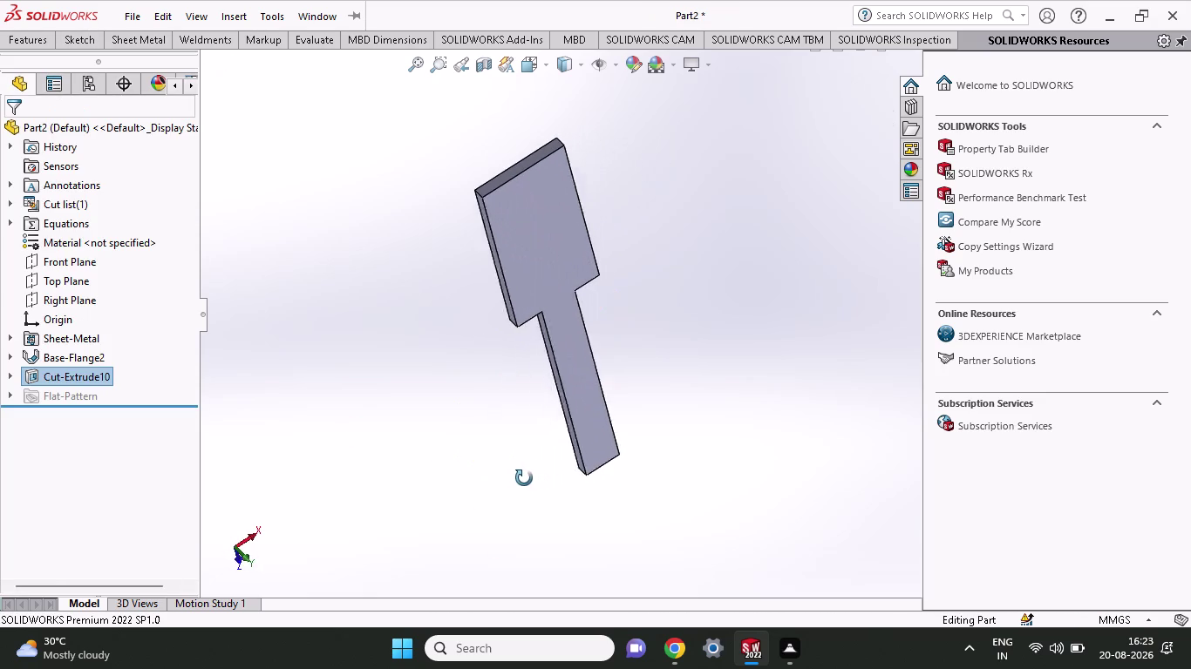
middle_drag(528, 479, 517, 478)
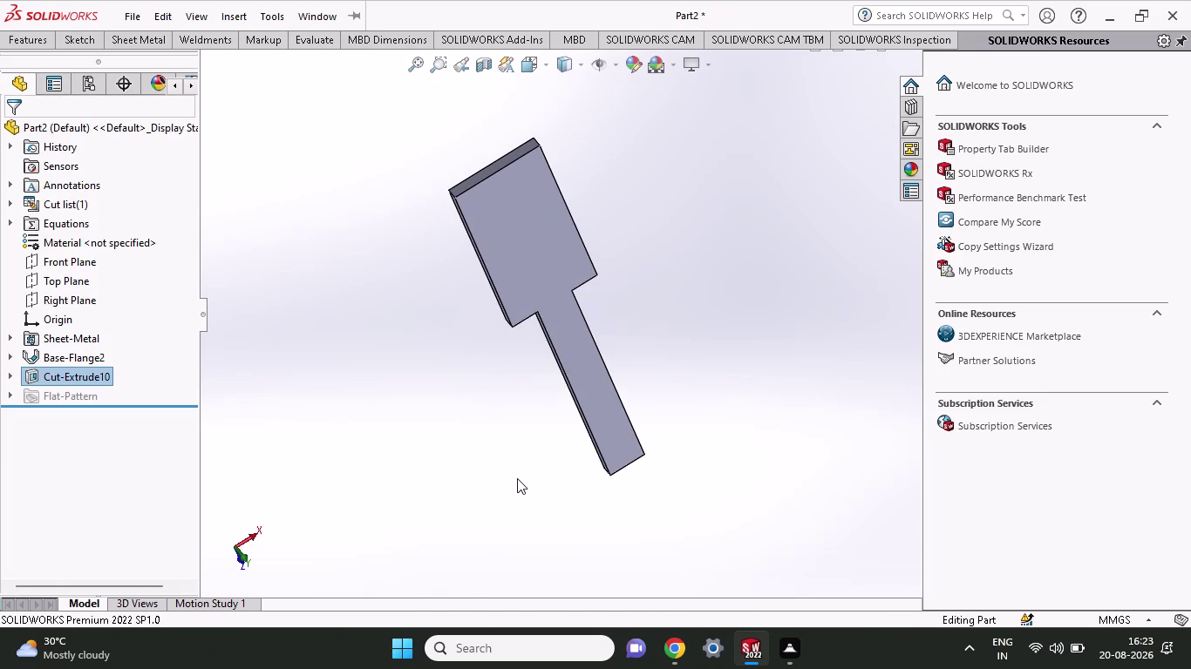
middle_drag(666, 361, 598, 220)
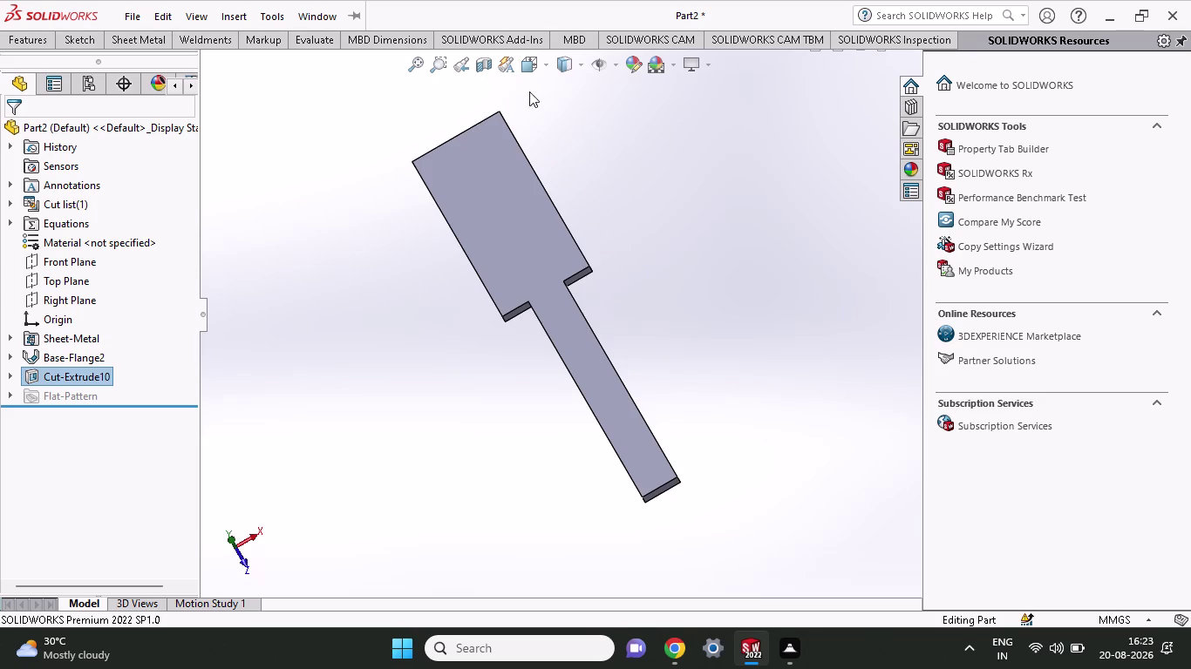
click(79, 41)
Add Edge-Flange3, 8.93 mm long, on the neck's end edge.
click(133, 40)
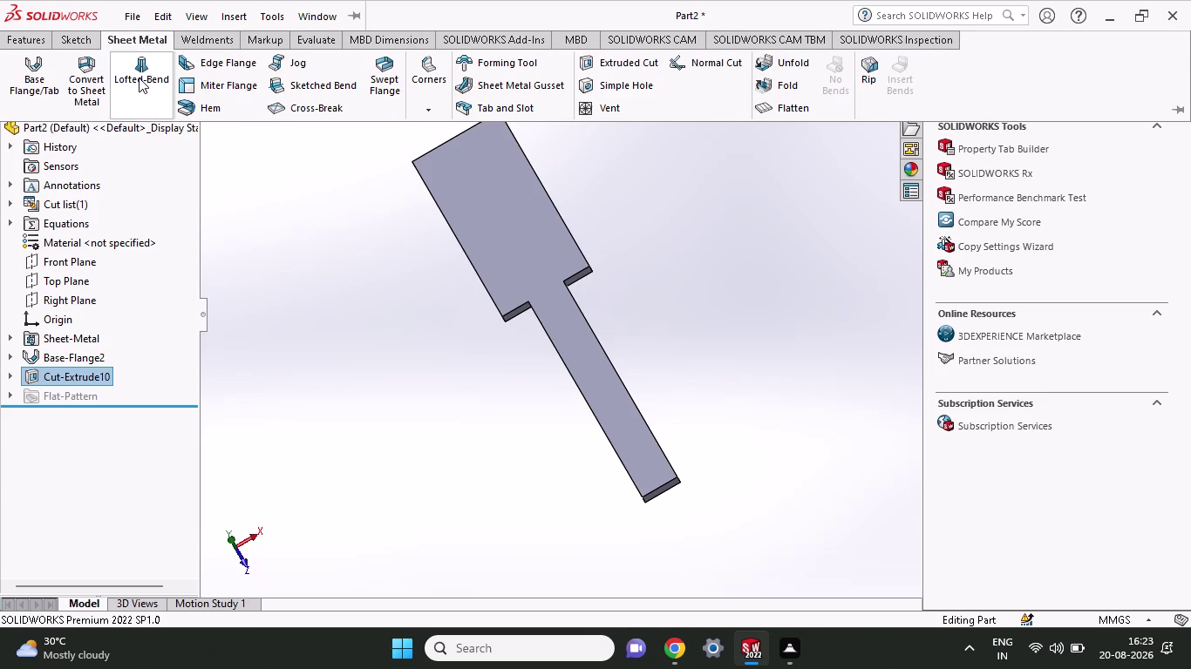
click(206, 69)
scroll(up, 3)
middle_drag(630, 420, 639, 352)
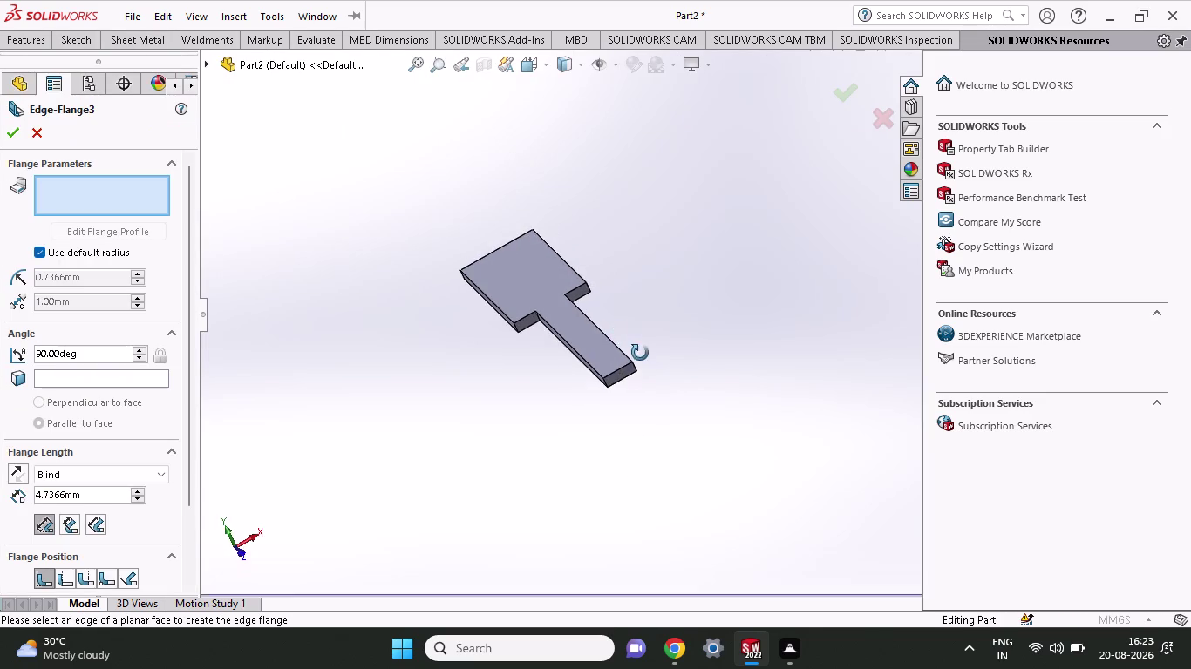
middle_drag(639, 352, 641, 355)
click(668, 396)
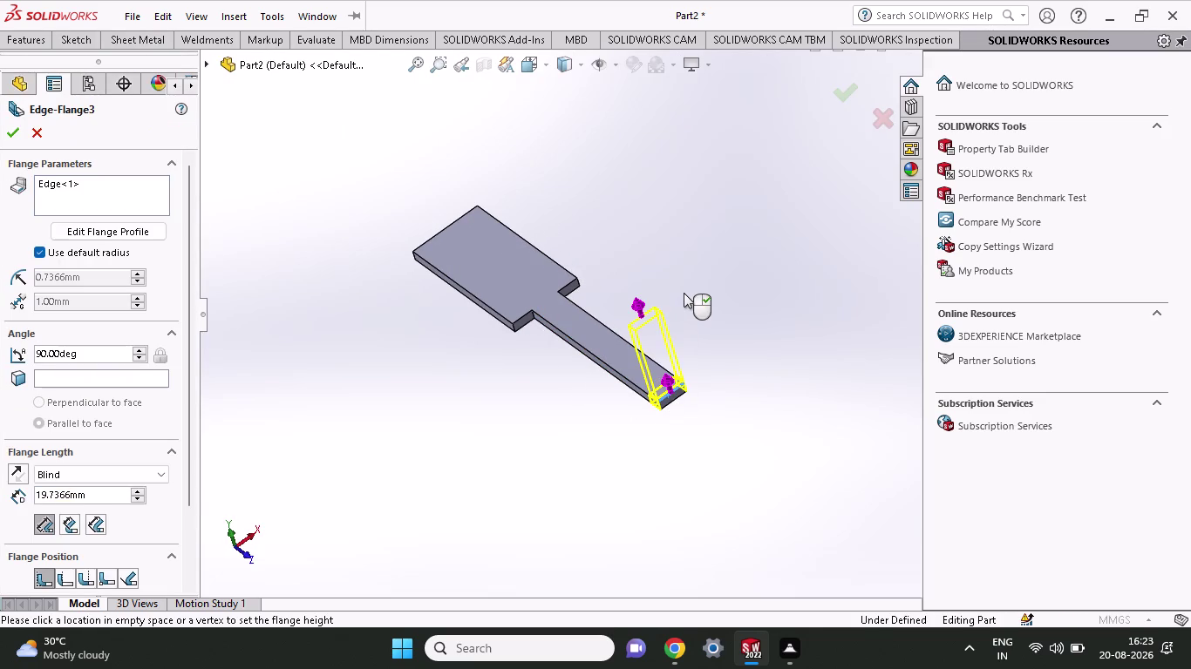
click(684, 293)
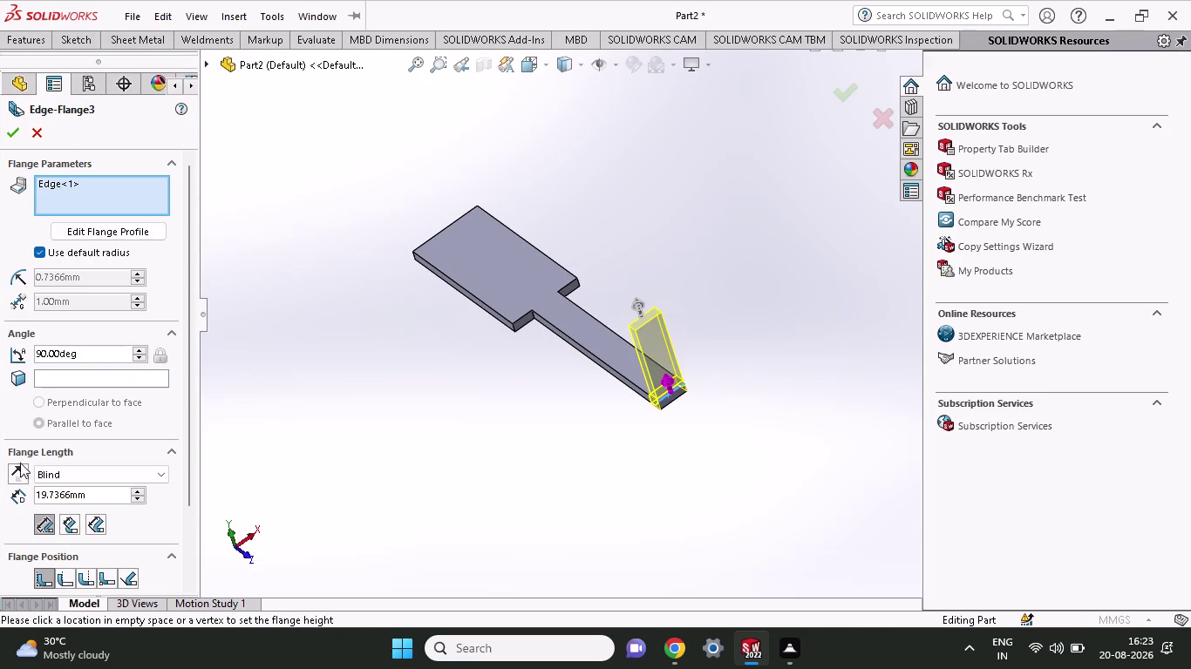
drag(103, 498, 0, 497)
text(8)
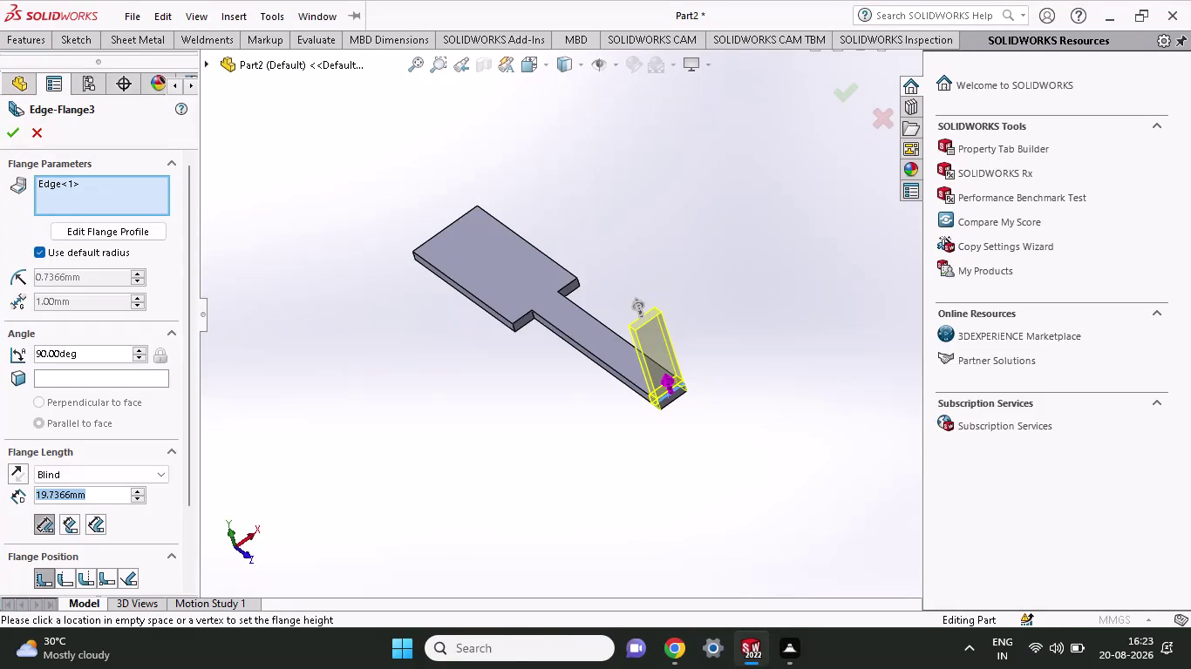
text(.93)
key(Return)
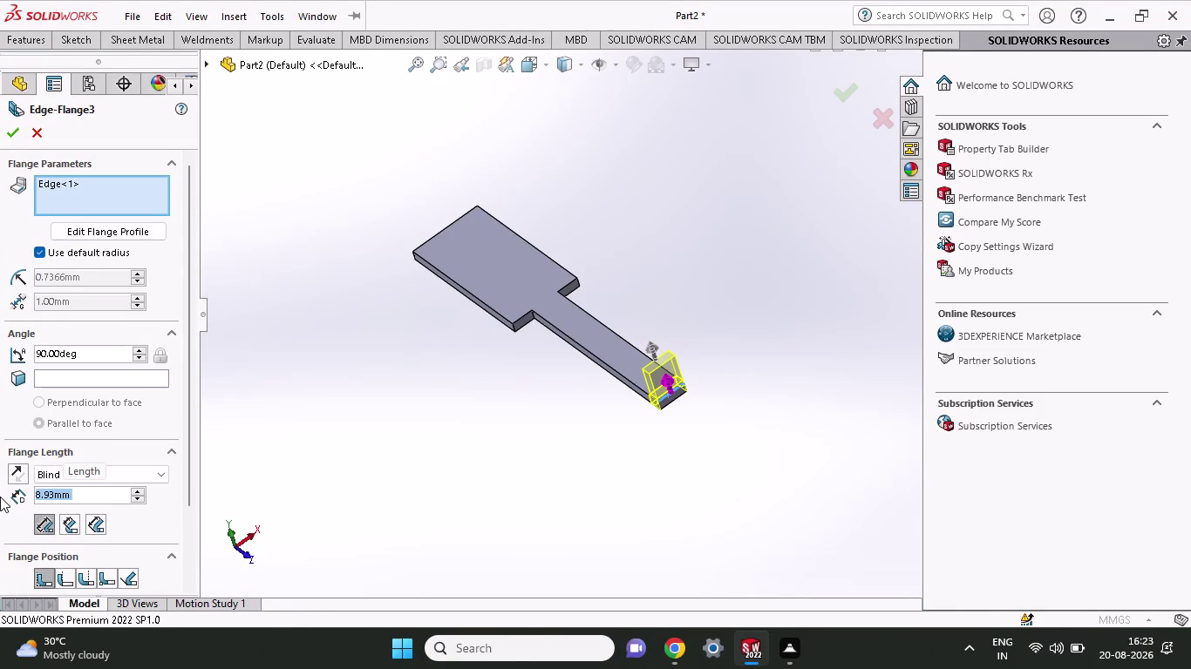
click(13, 135)
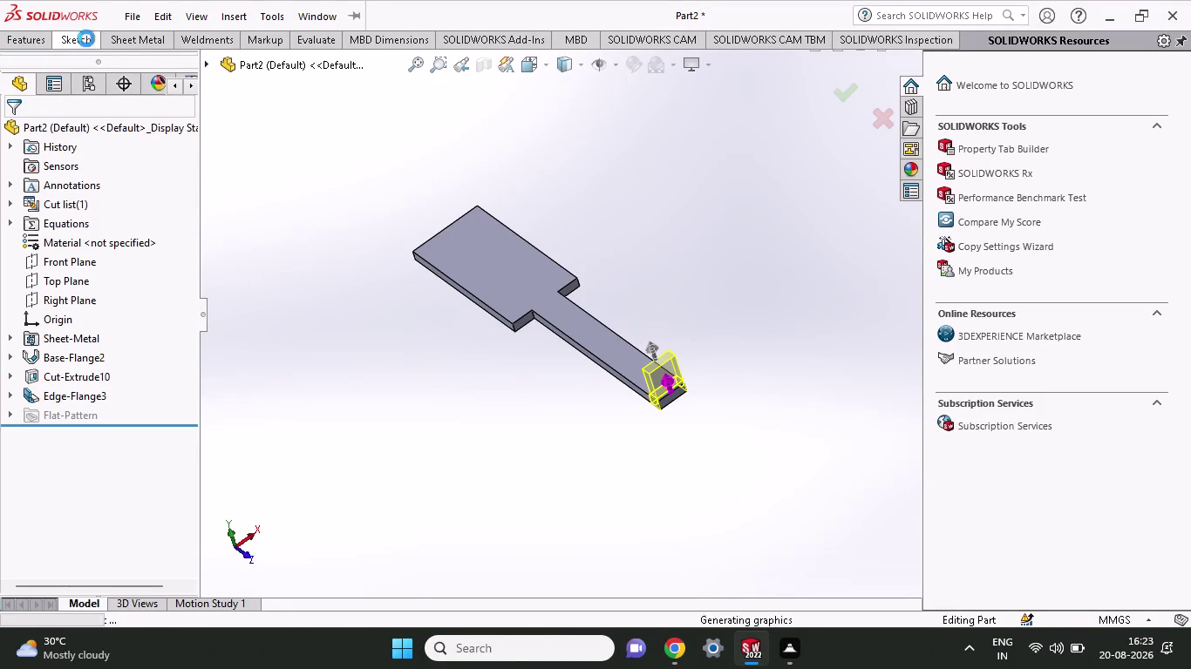
click(148, 39)
Fold an 8.96 mm edge flange off Edge-Flange3's top edge, then rotate the view.
click(179, 65)
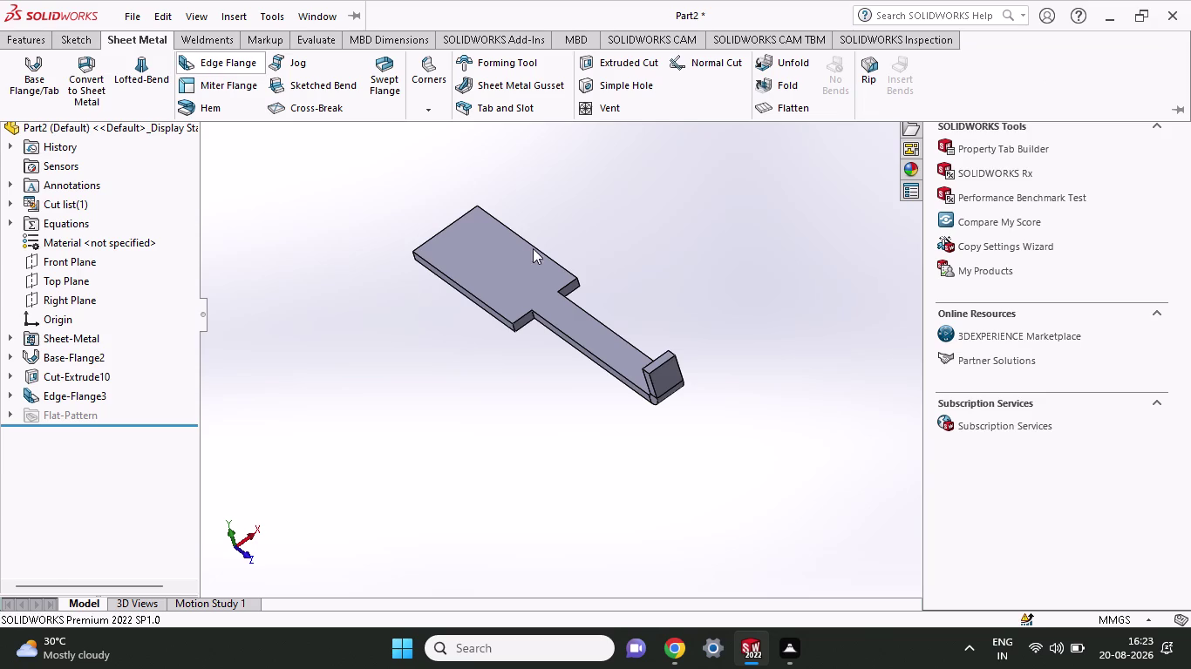
click(665, 365)
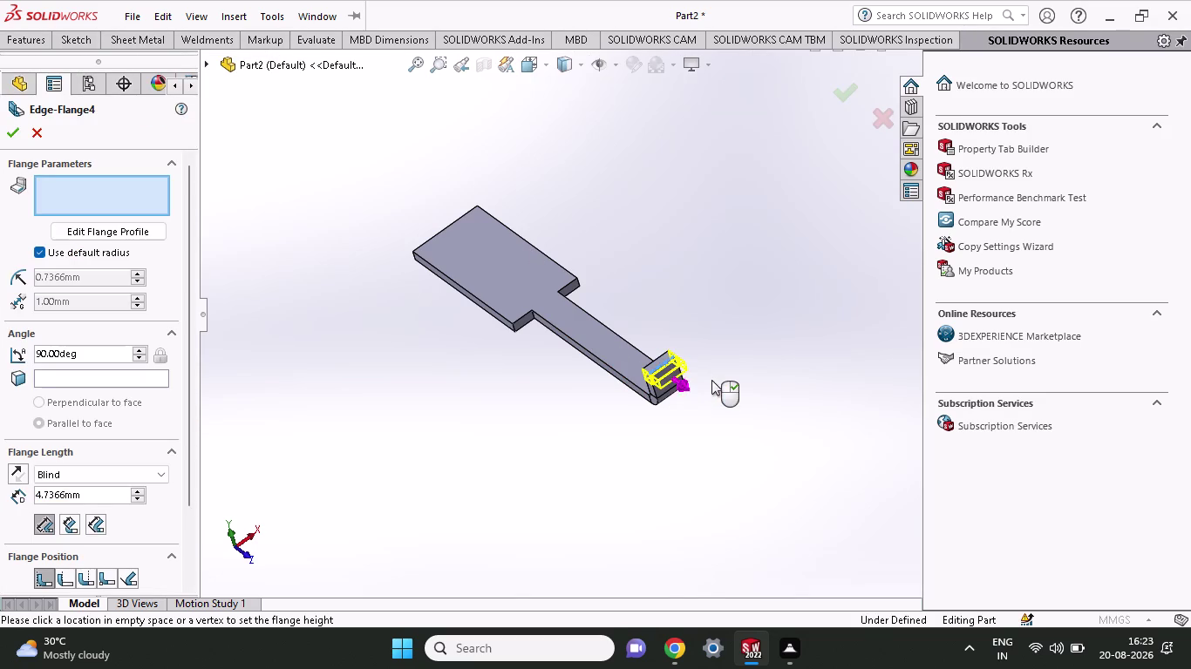
click(717, 402)
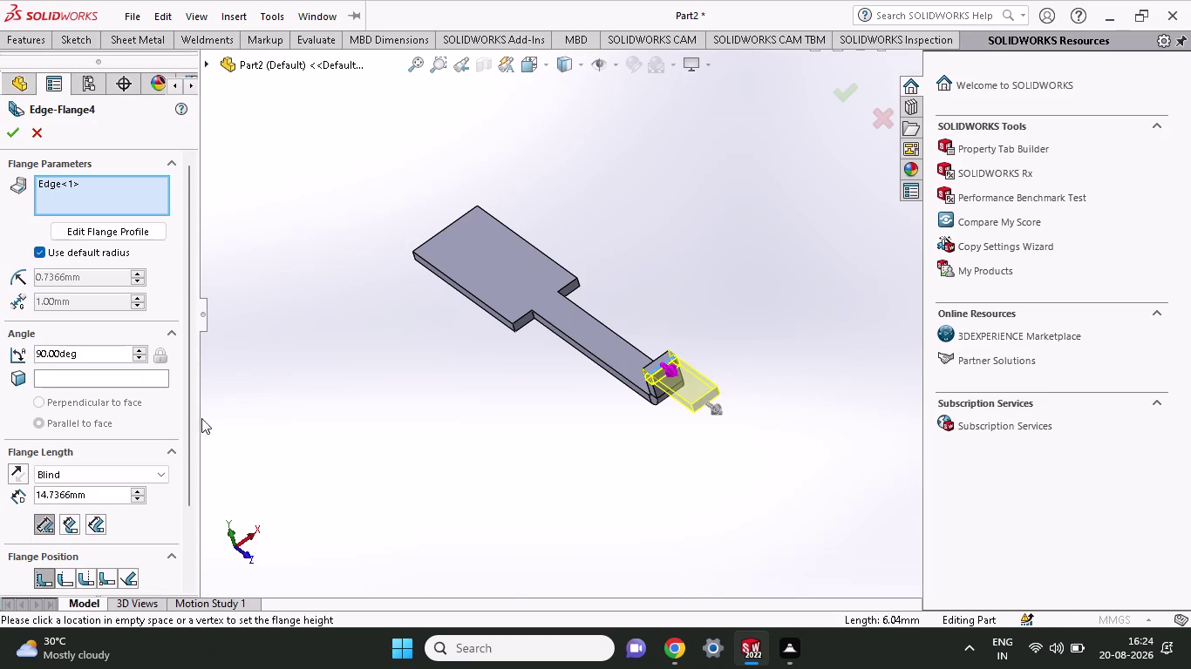
drag(99, 497, 0, 537)
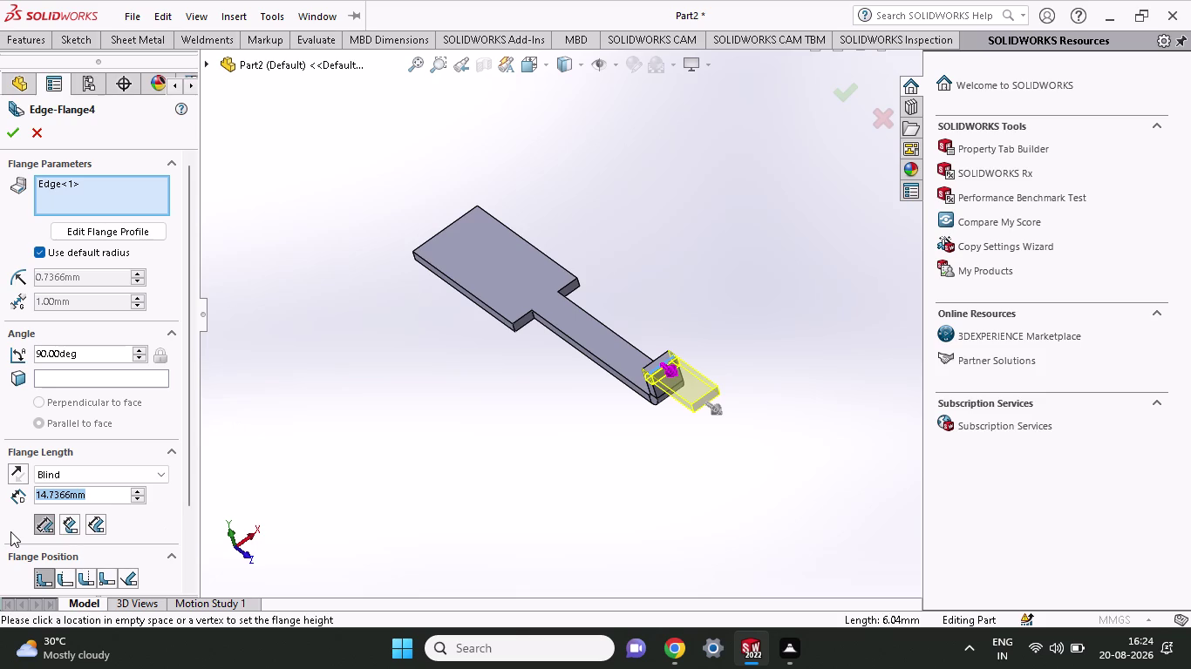
text(8.)
text(9)
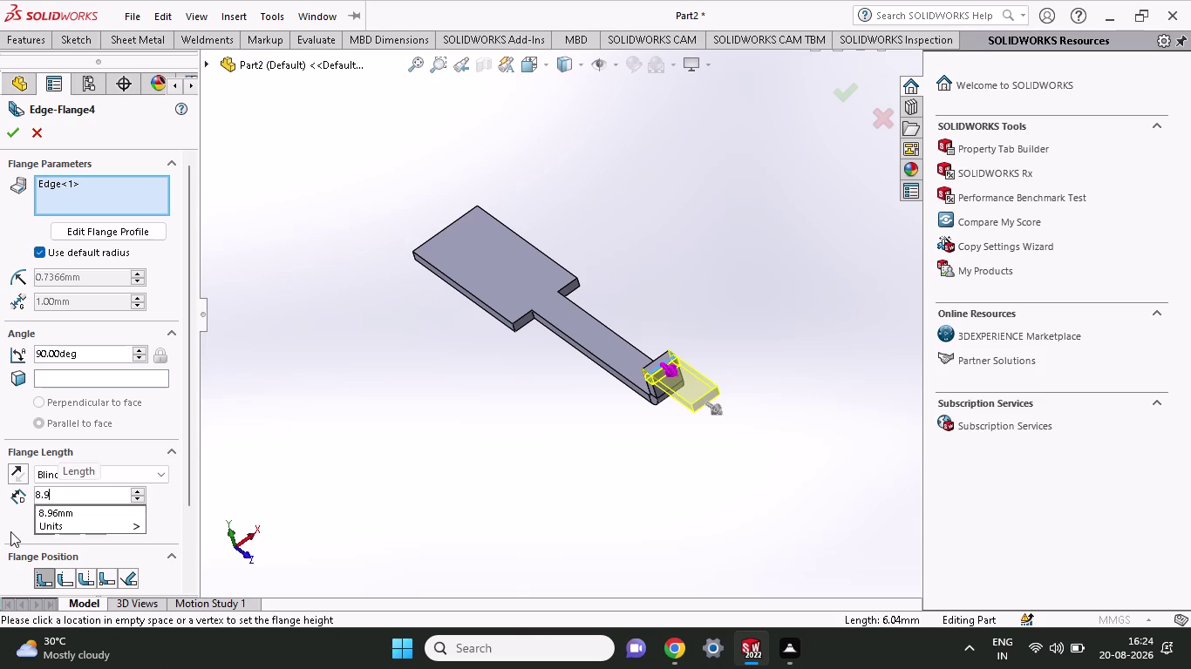
text(6)
key(Return)
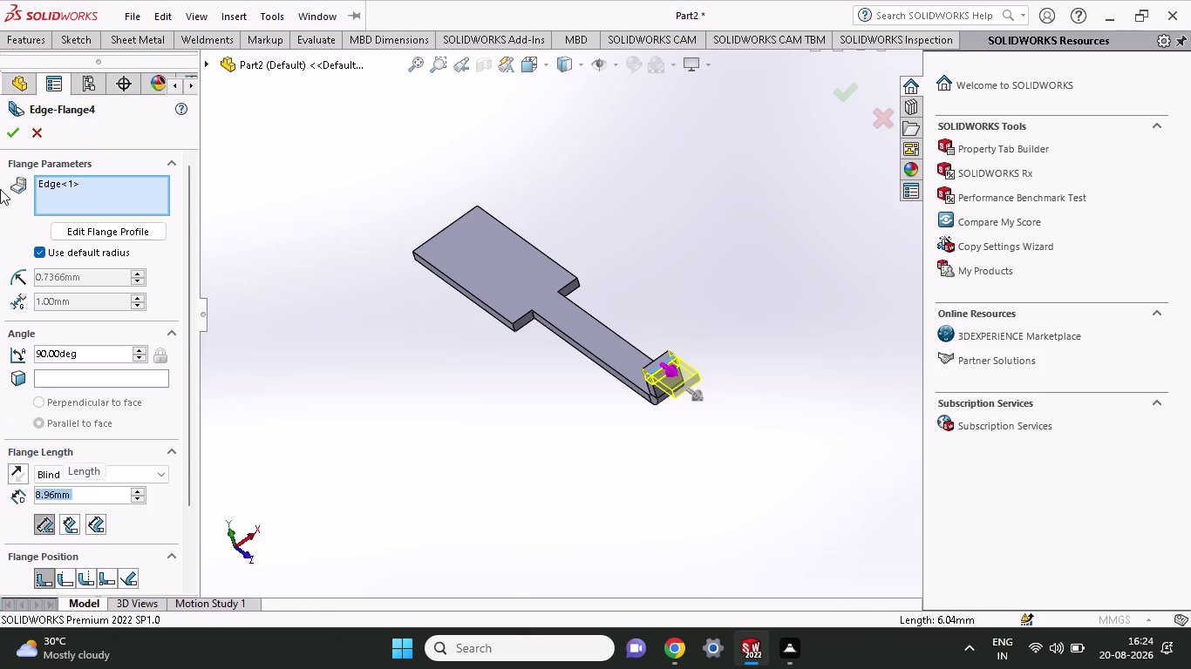
click(18, 135)
middle_drag(491, 407, 509, 406)
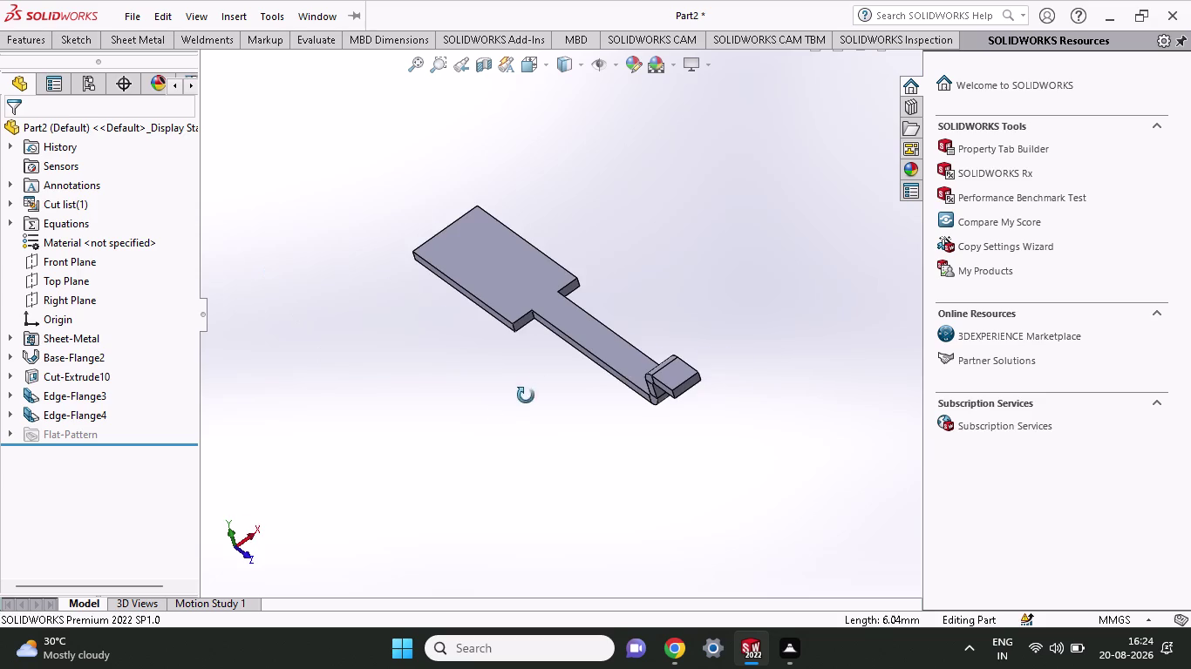
middle_drag(509, 405, 443, 415)
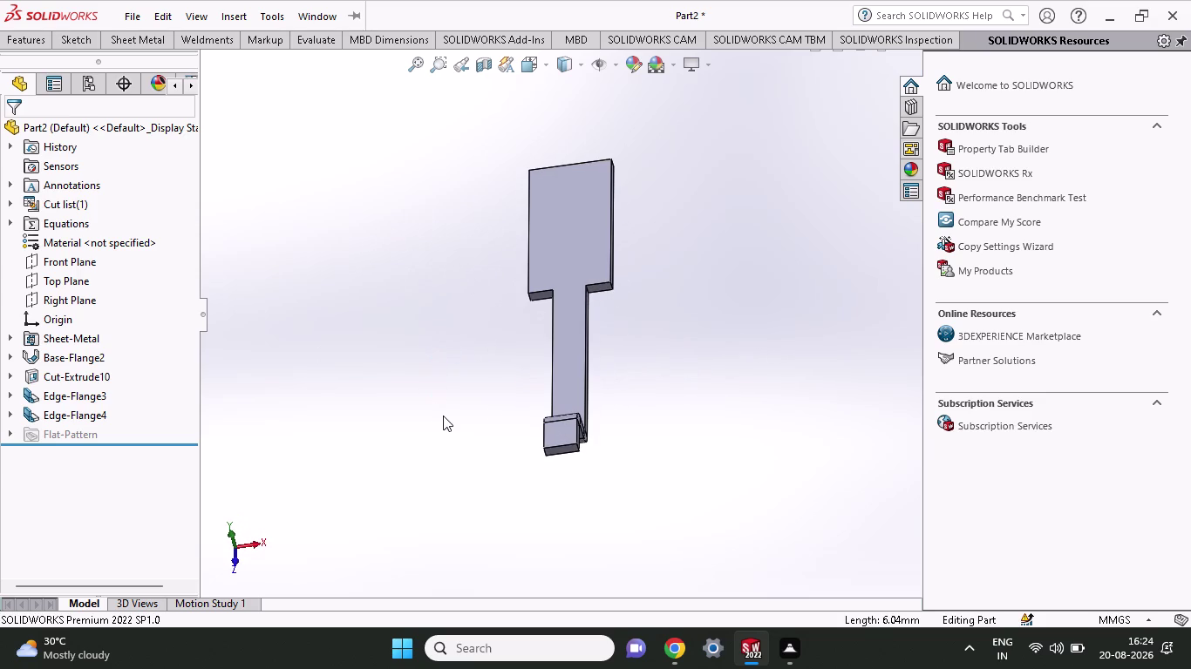
scroll(up, 3)
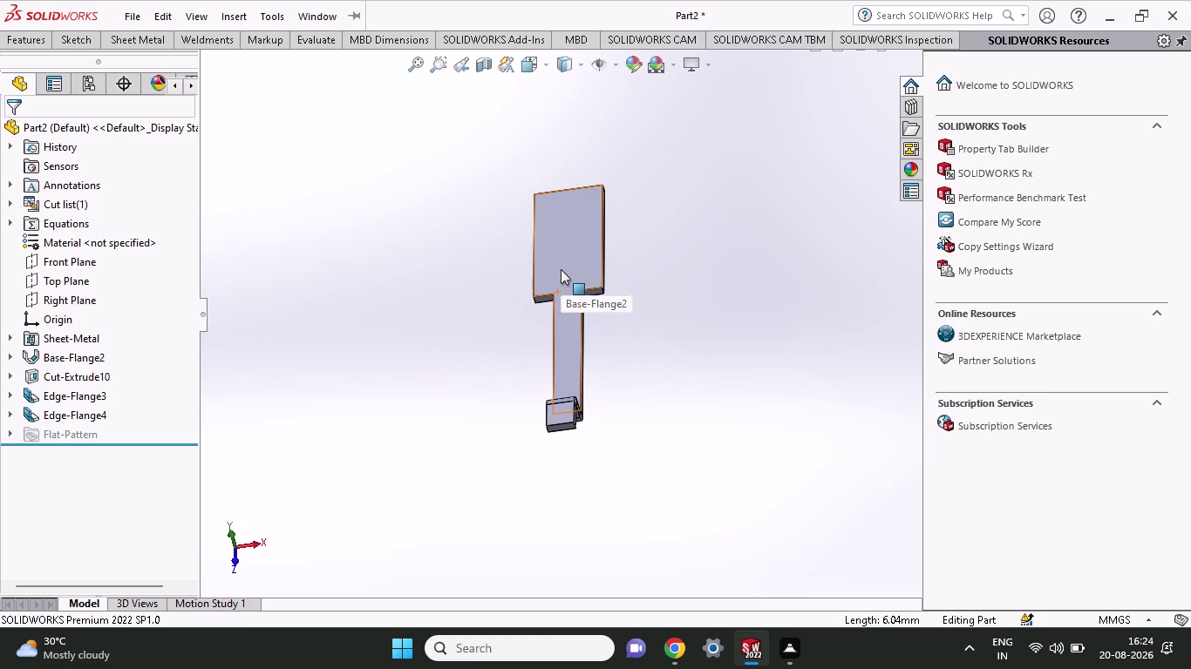
Zoom in, start a new sketch, then undo to remove the Edge-Flange4 hook.
scroll(up, 3)
scroll(down, 3)
middle_drag(612, 233, 638, 317)
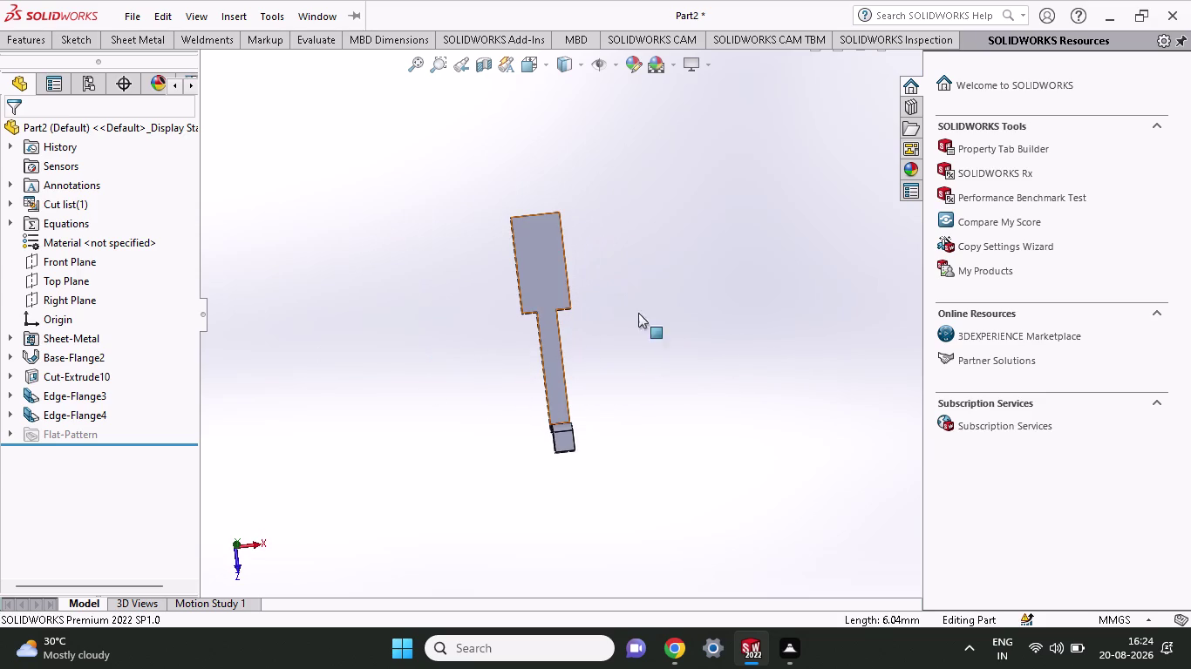
scroll(down, 3)
scroll(down, 3)
scroll(down, 3)
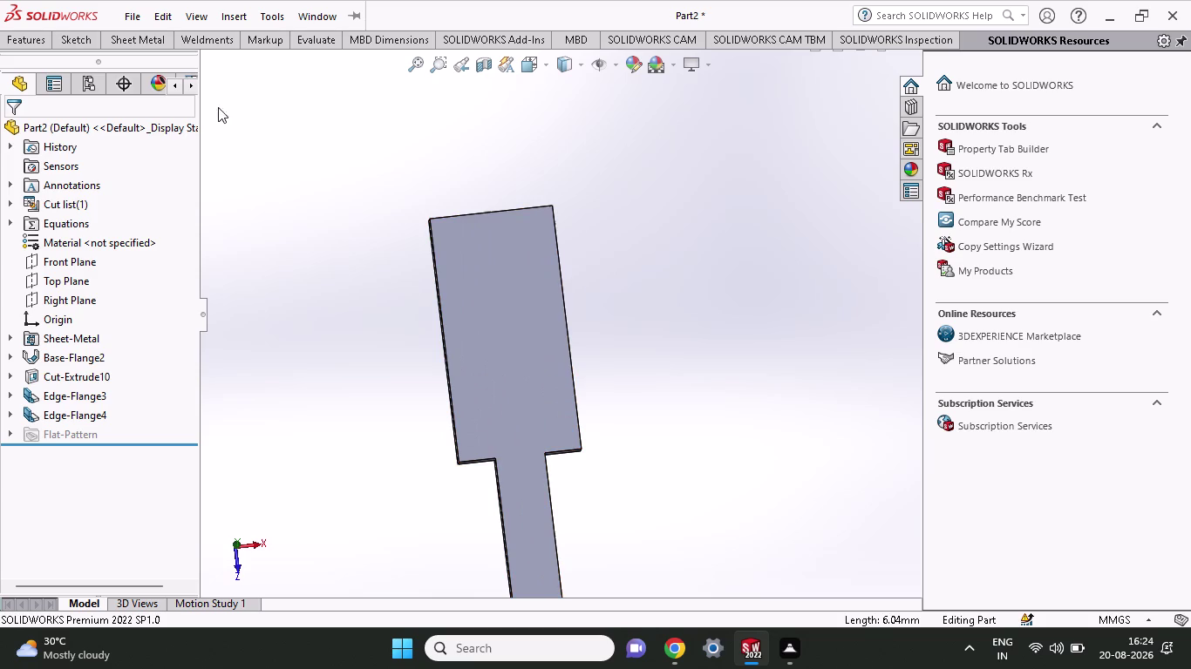
click(66, 37)
click(117, 89)
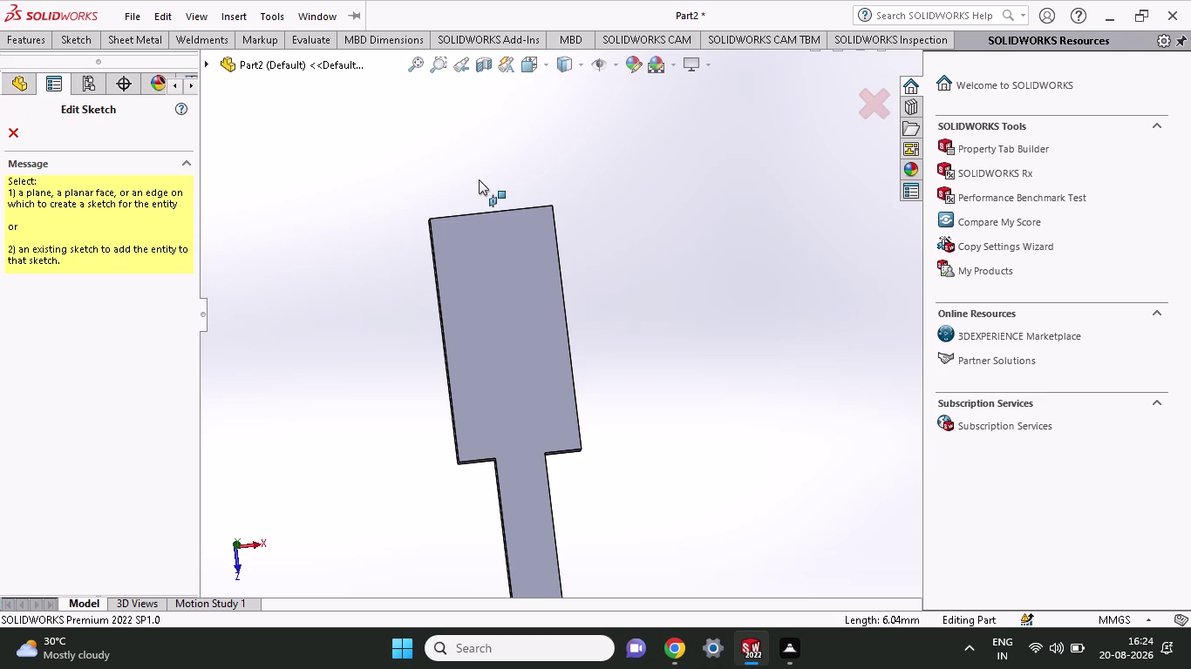
key(ctrl+z)
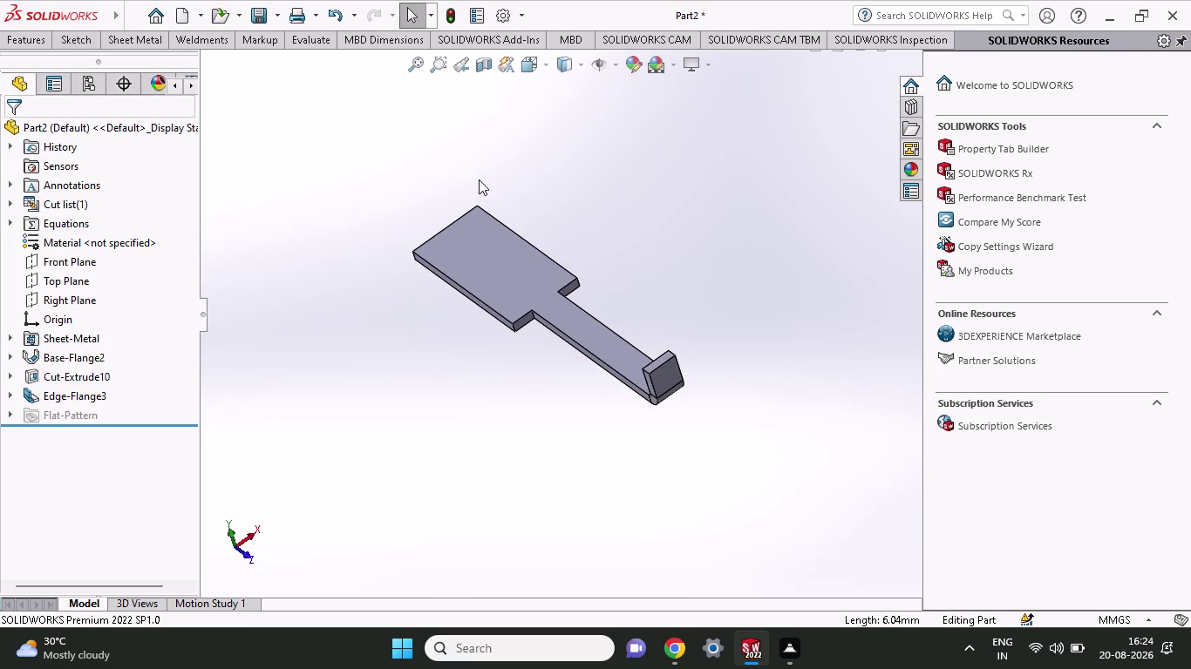
Undo Edge-Flange3 and Cut-Extrude10, reopening Sketch32.
key(ctrl+z)
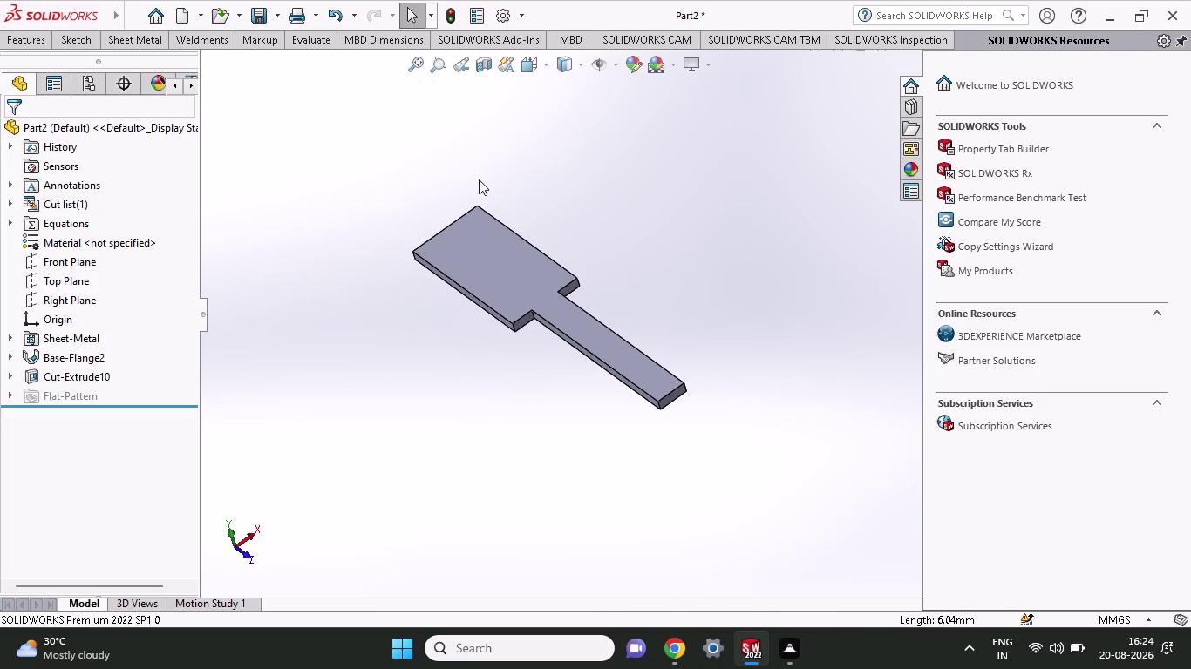
key(ctrl+z)
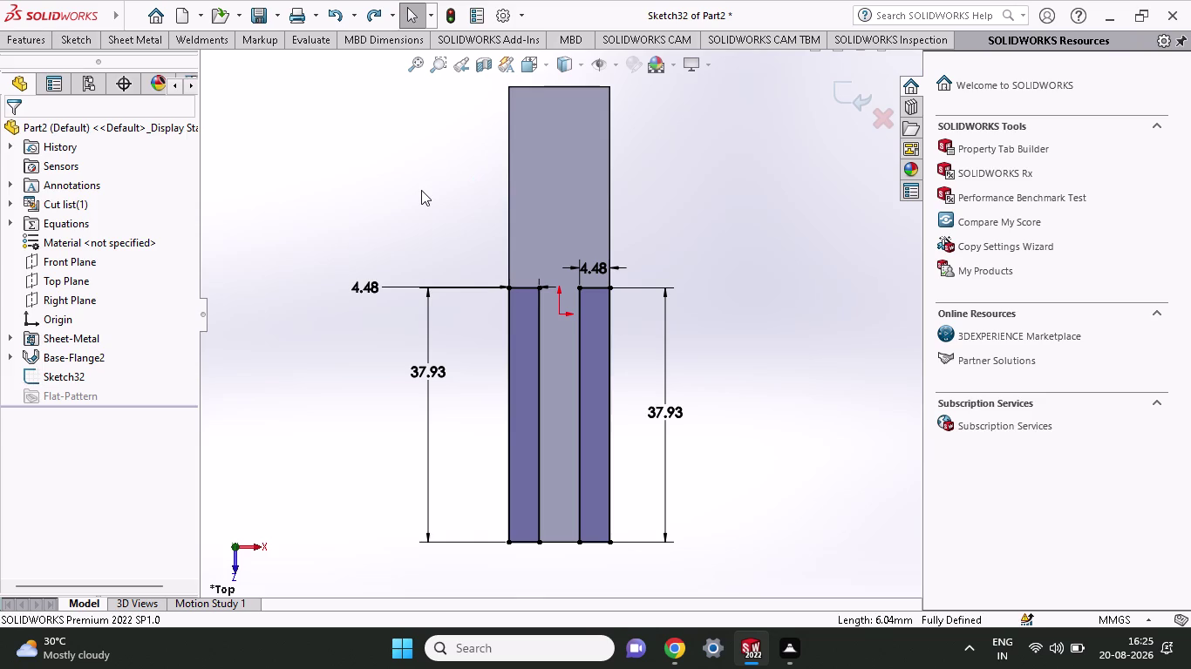
Change both slot heights to 33.97 mm, entering 67.93/2 and 33.97.
double_click(673, 410)
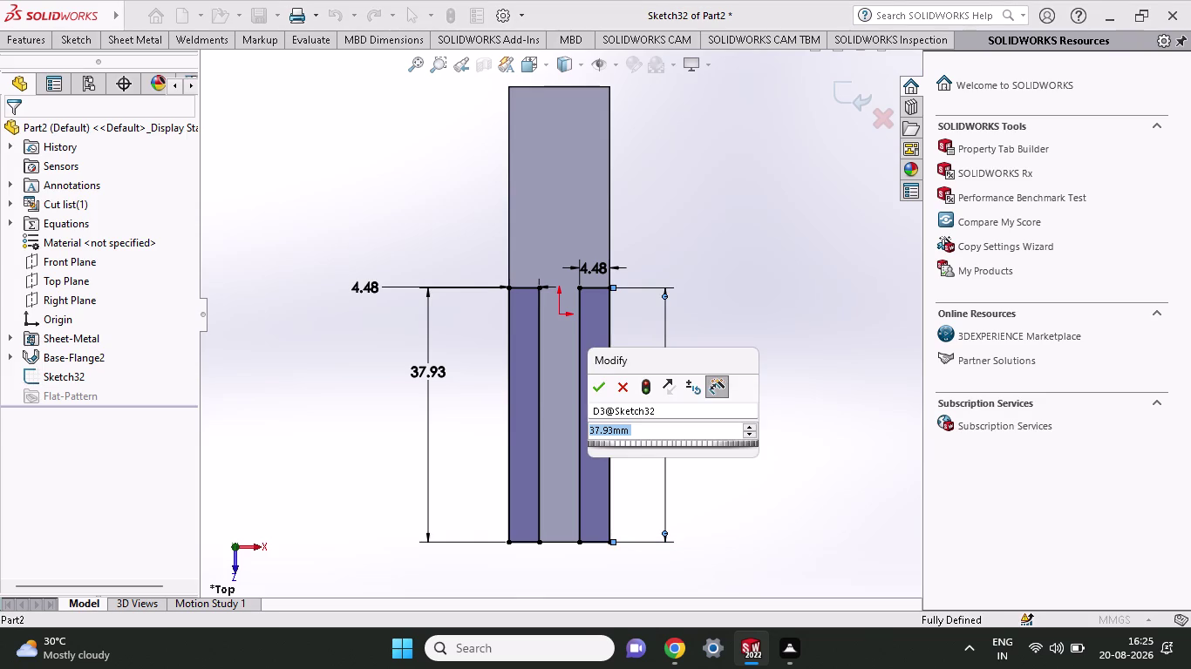
text(67)
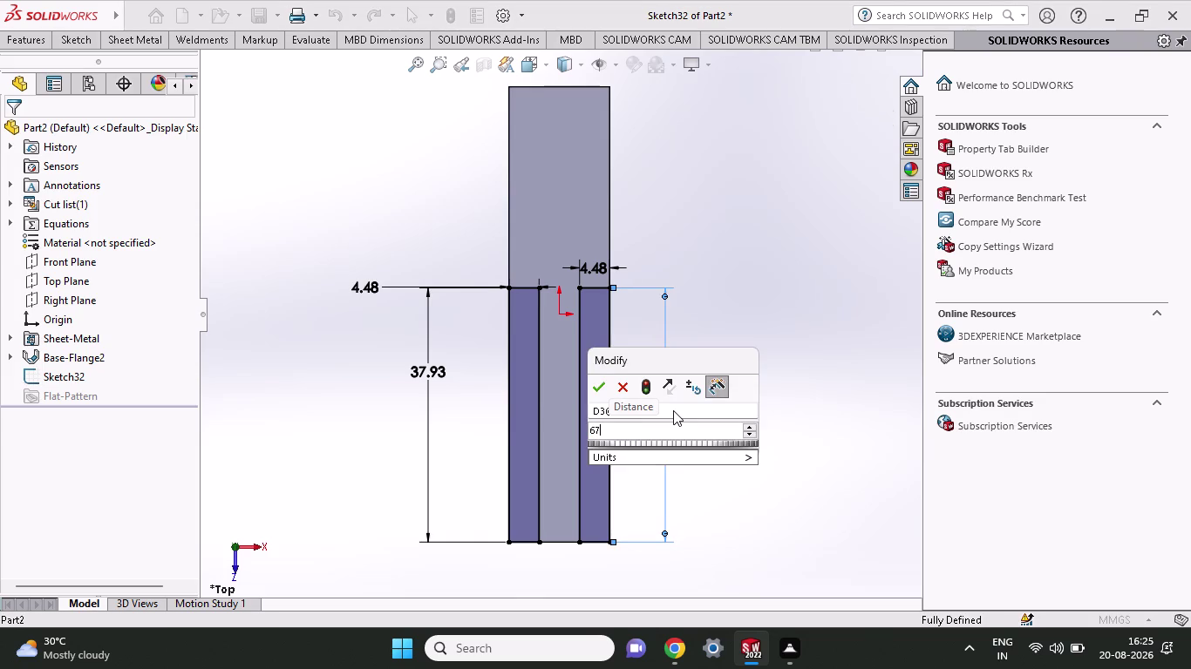
text(.93/2)
key(Return)
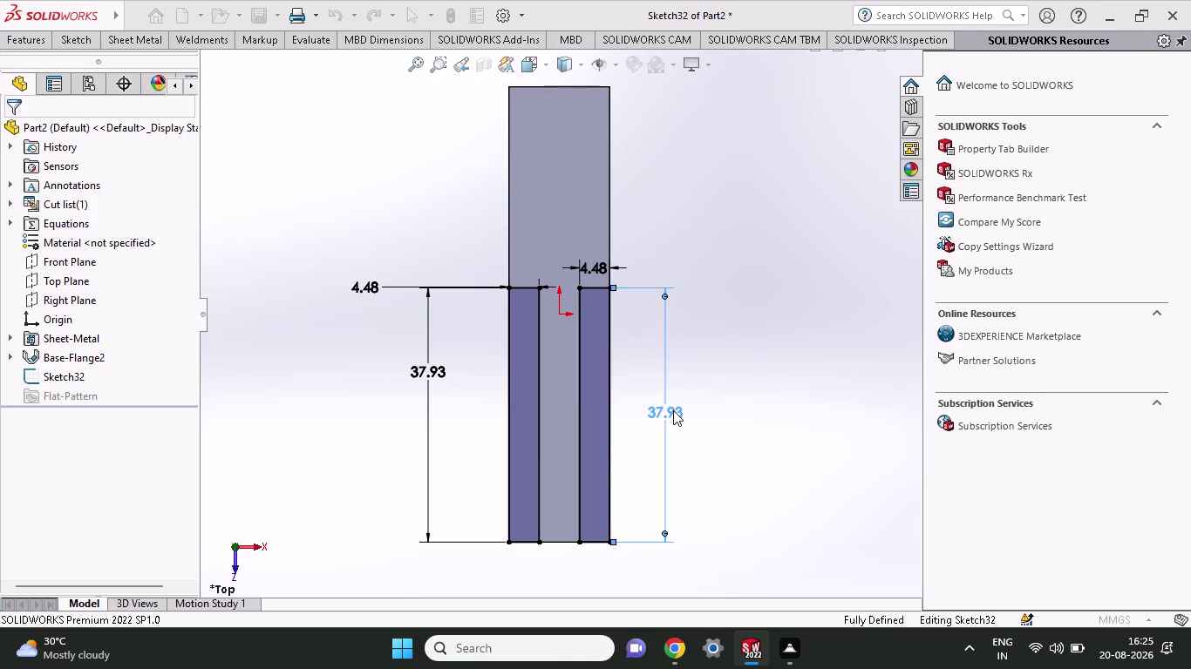
double_click(433, 371)
text(33.)
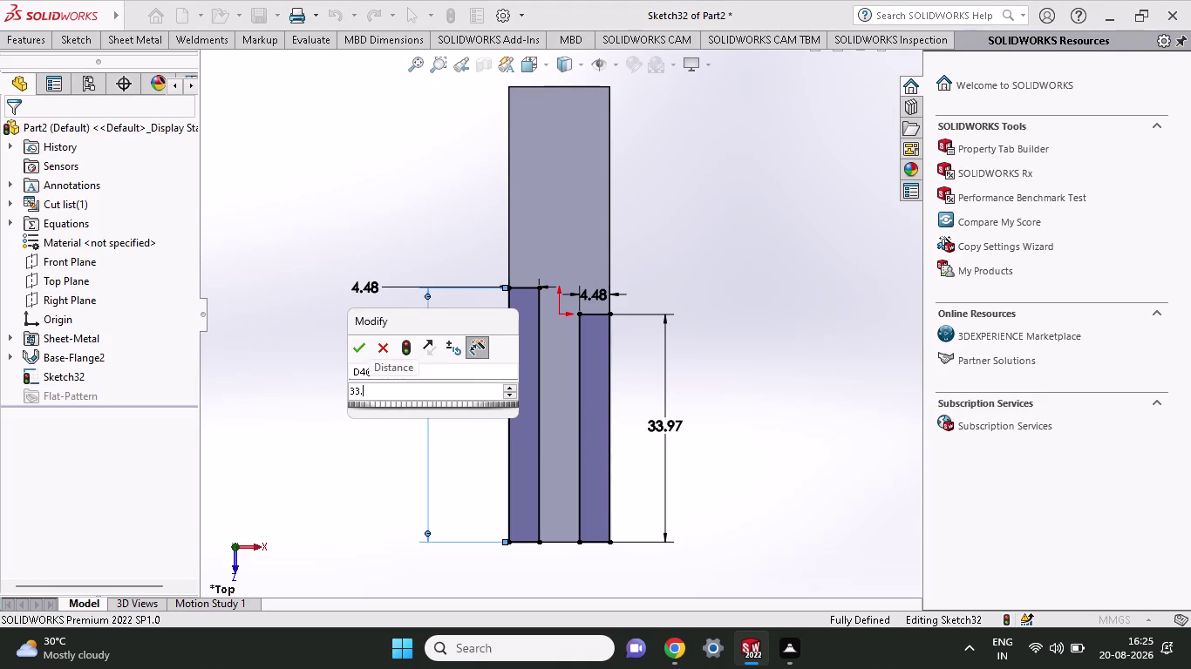
text(97)
key(Return)
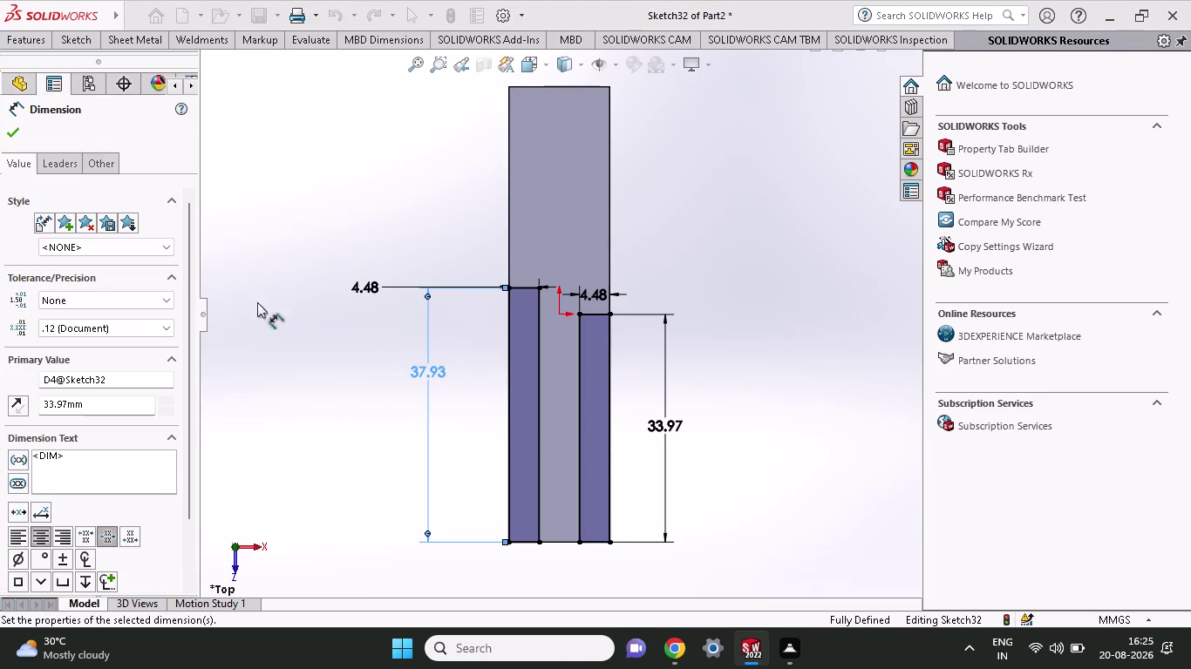
click(26, 41)
Extrude-cut the shortened slots in both directions and orbit to view the neck.
click(253, 65)
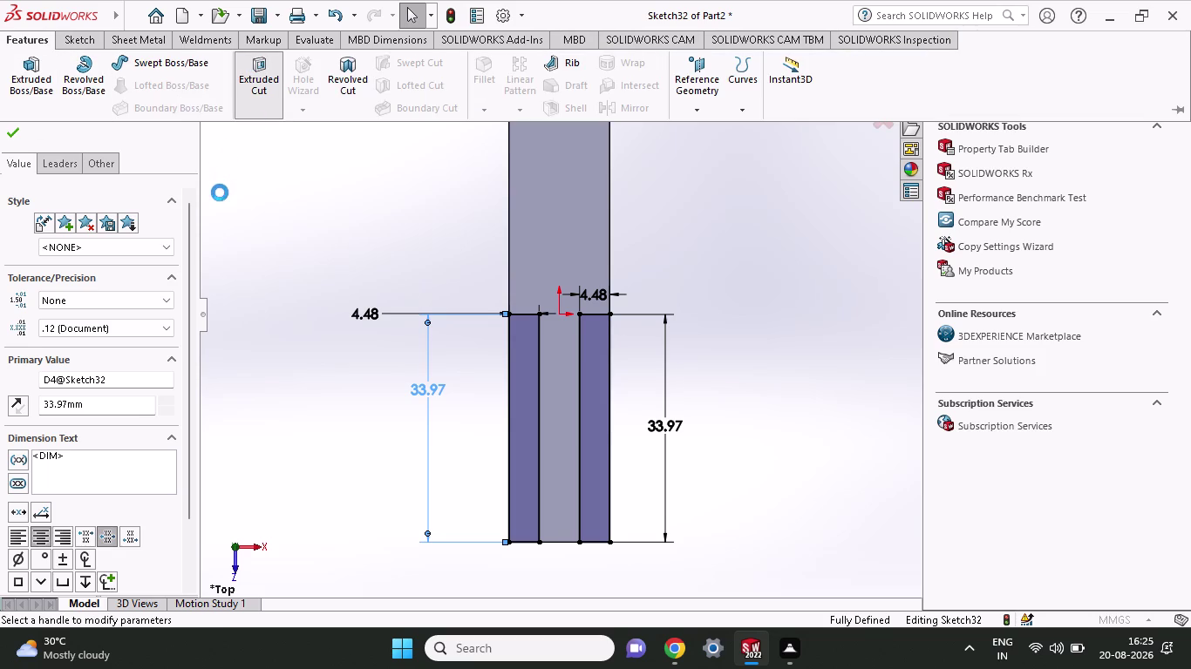
middle_drag(341, 272, 403, 347)
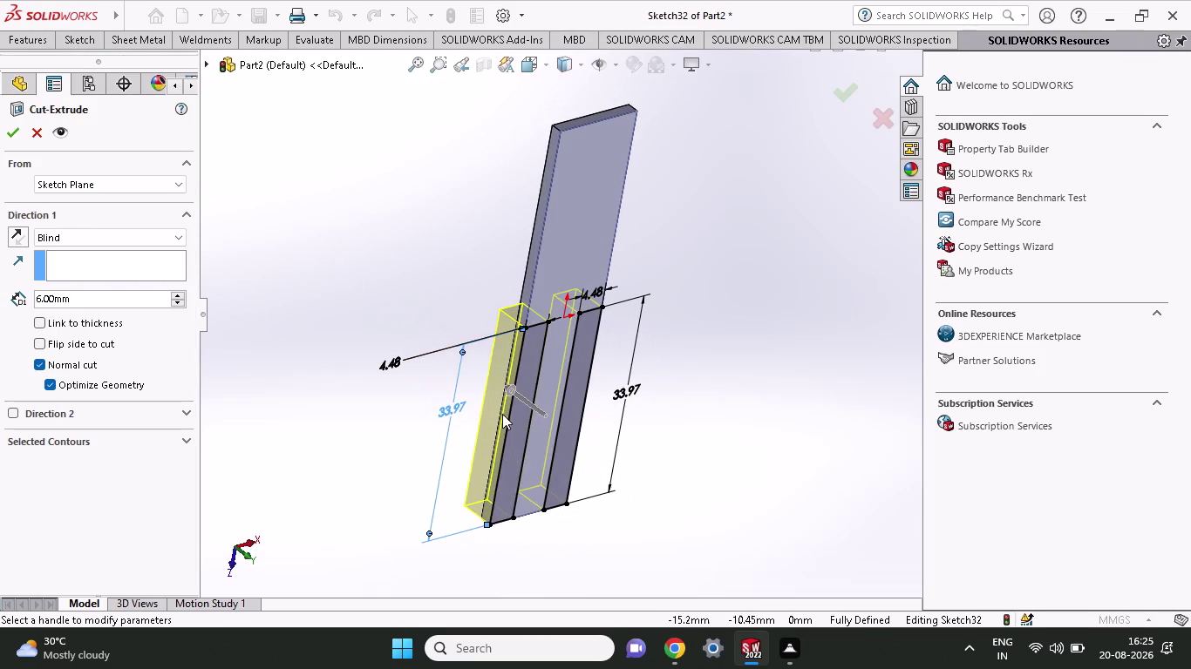
click(8, 412)
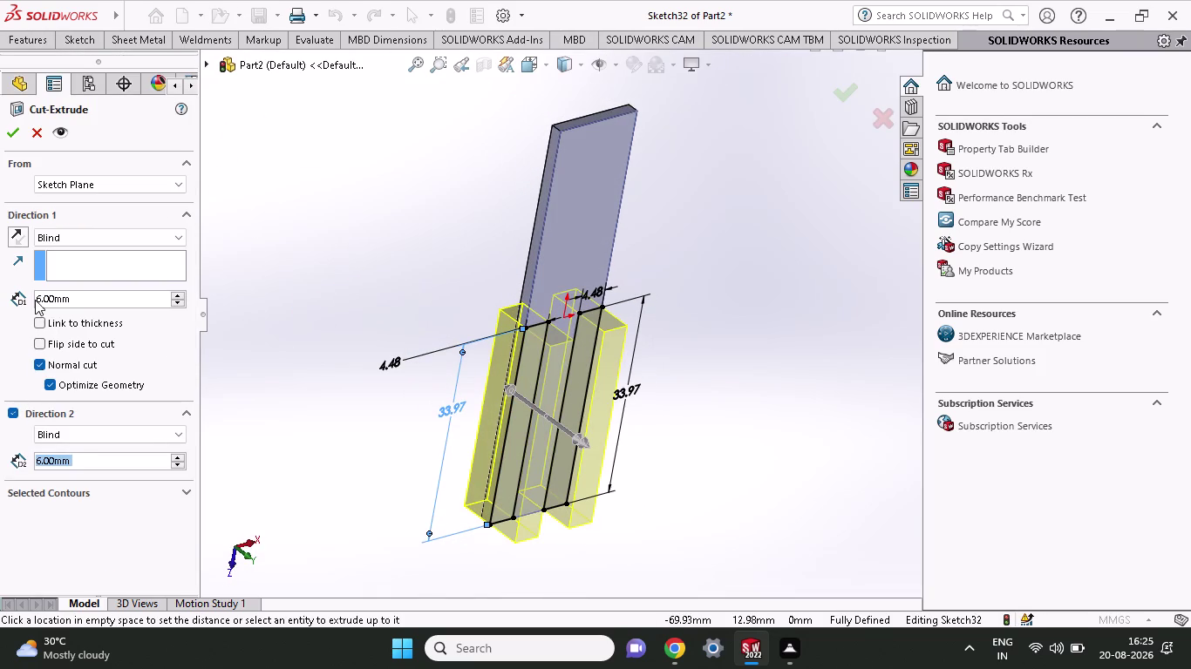
click(10, 137)
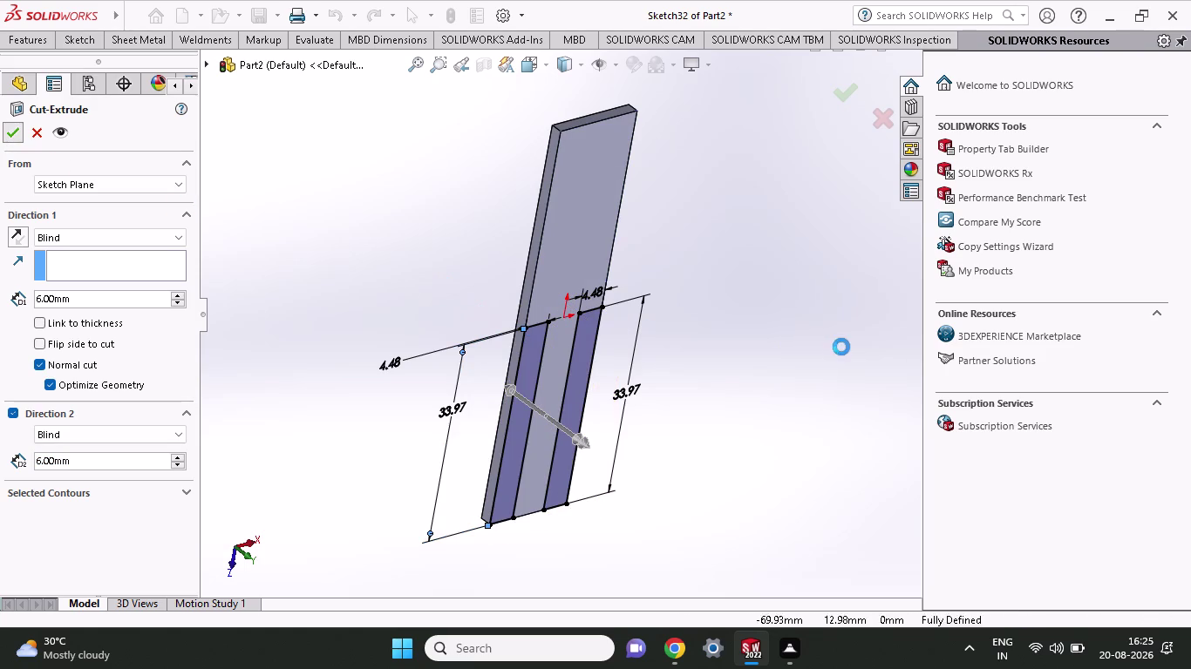
middle_drag(746, 341, 672, 335)
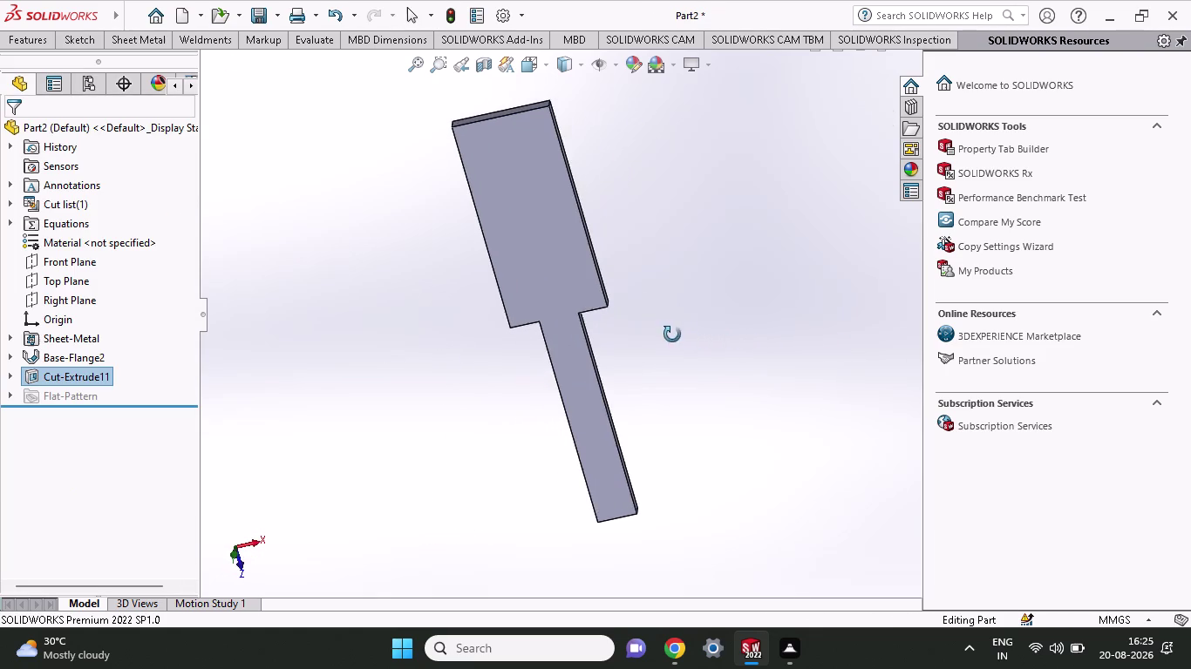
Cancel an unwanted new sketch, then launch Edge Flange from Sheet Metal.
middle_drag(672, 335, 684, 274)
middle_click(684, 268)
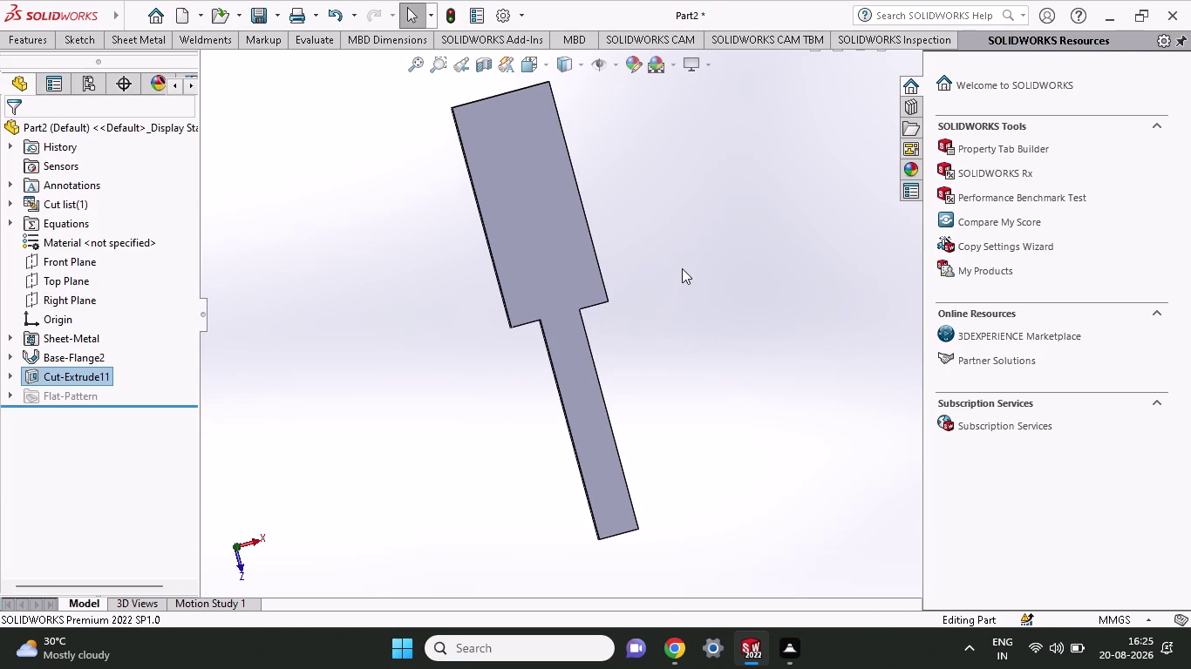
click(83, 38)
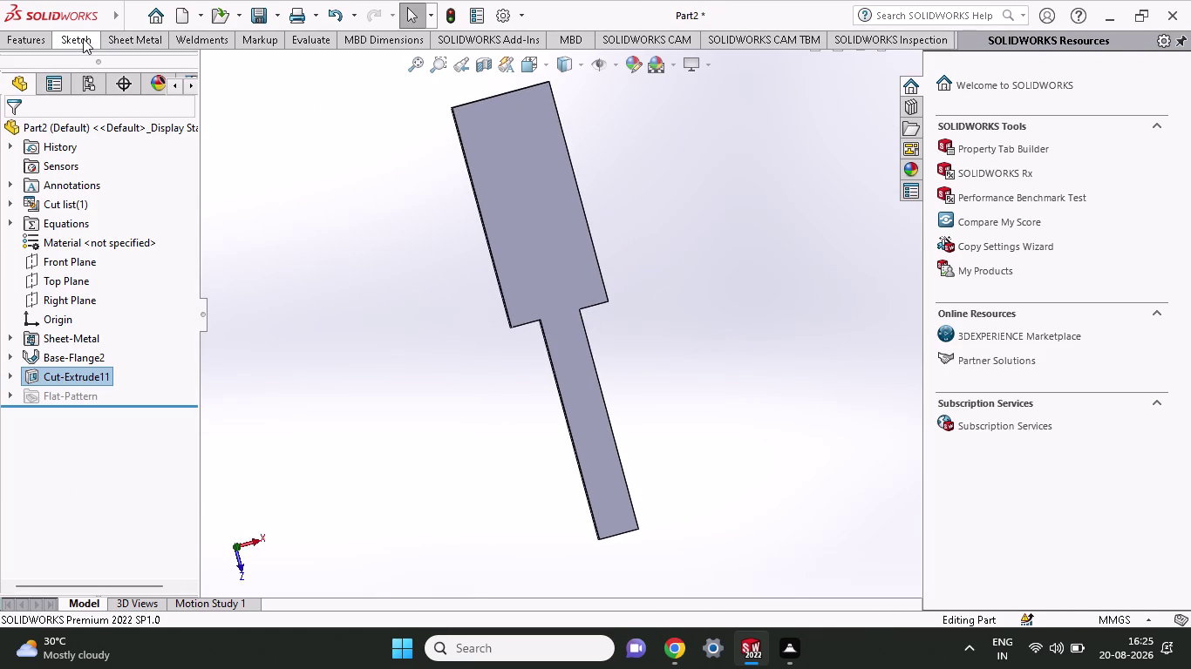
click(105, 87)
scroll(up, 3)
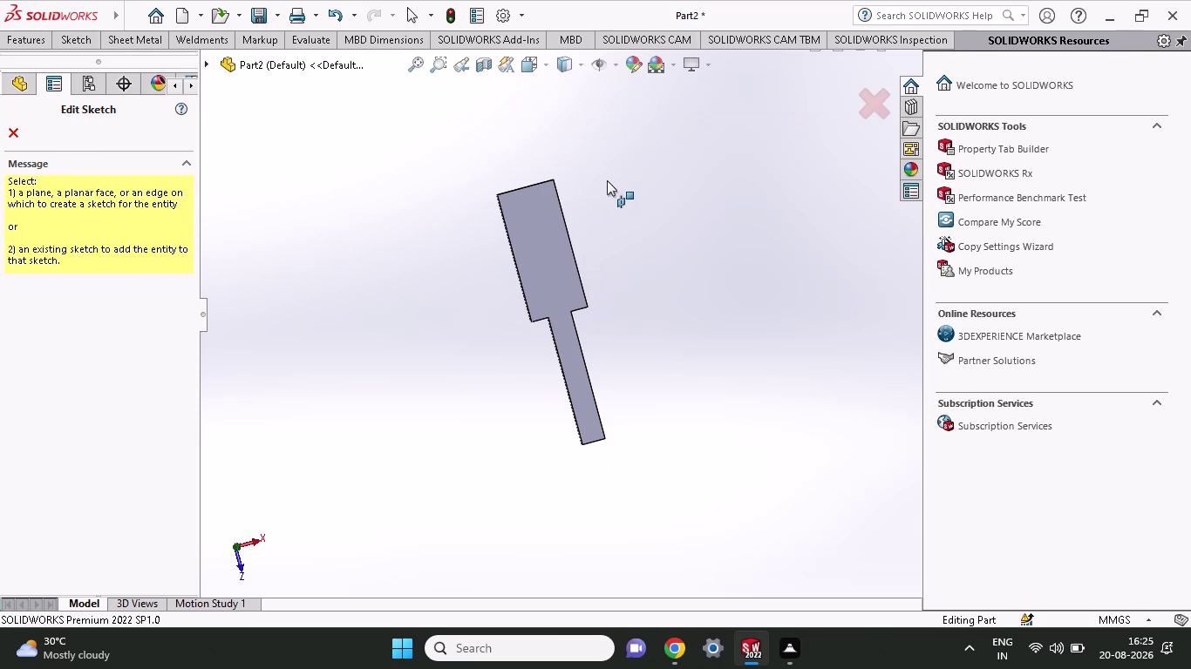
click(15, 134)
click(129, 38)
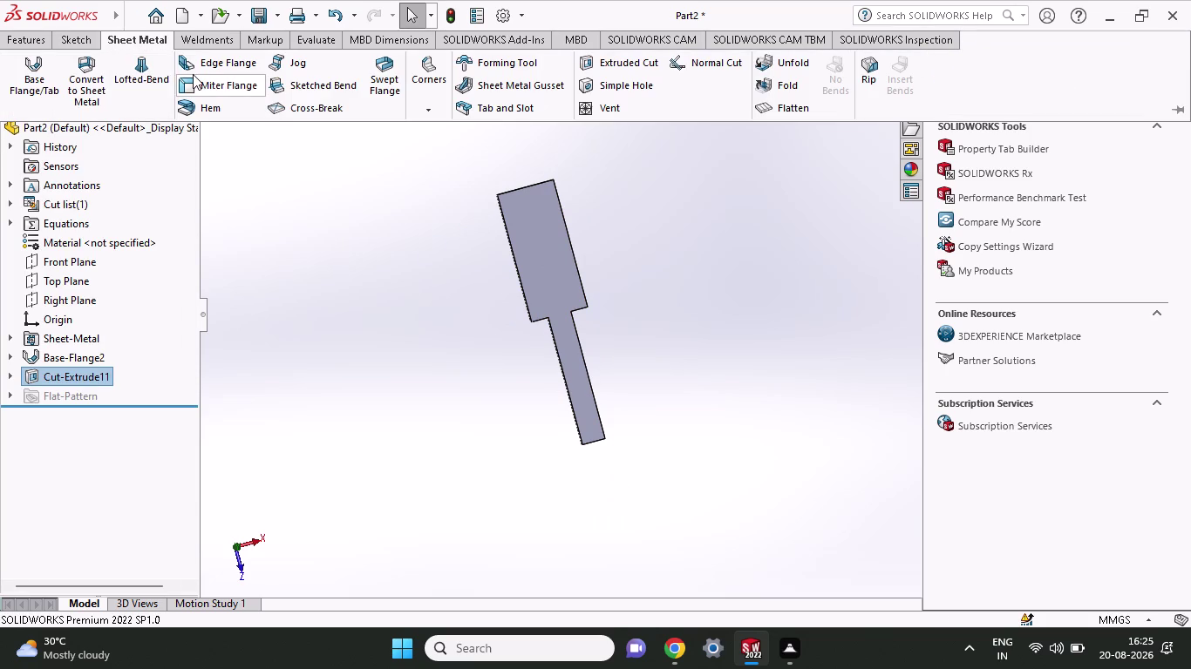
click(193, 71)
Add Edge-Flange5, 8.93 mm long, on the neck's bottom end edge.
middle_drag(725, 492, 695, 378)
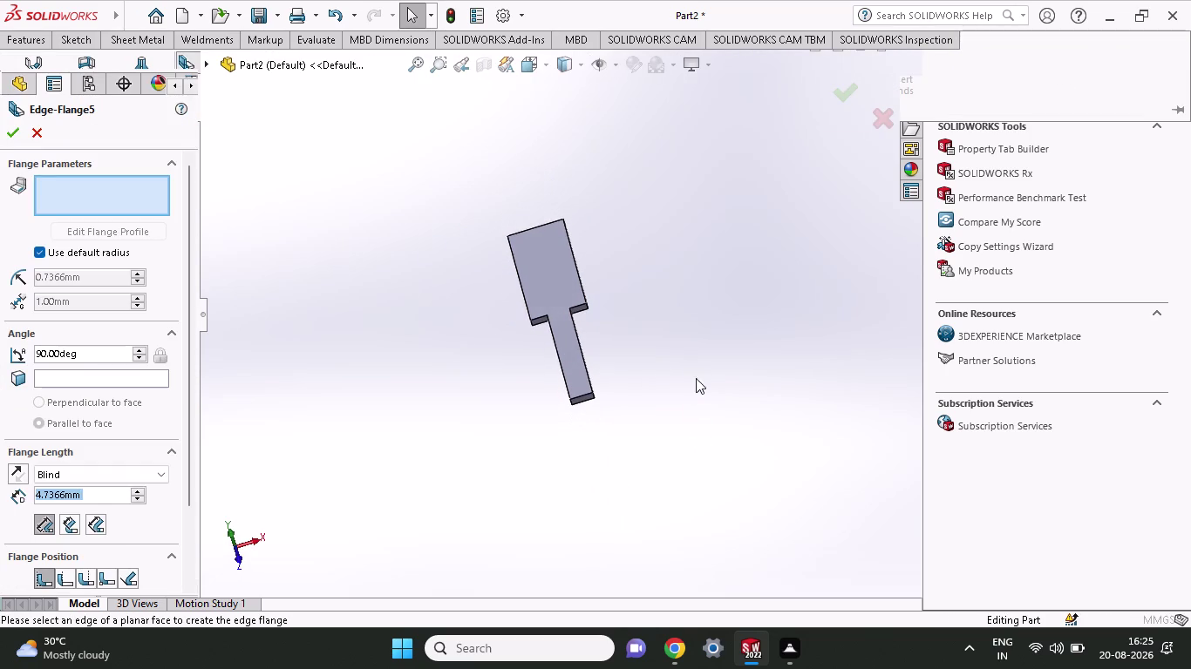
click(583, 394)
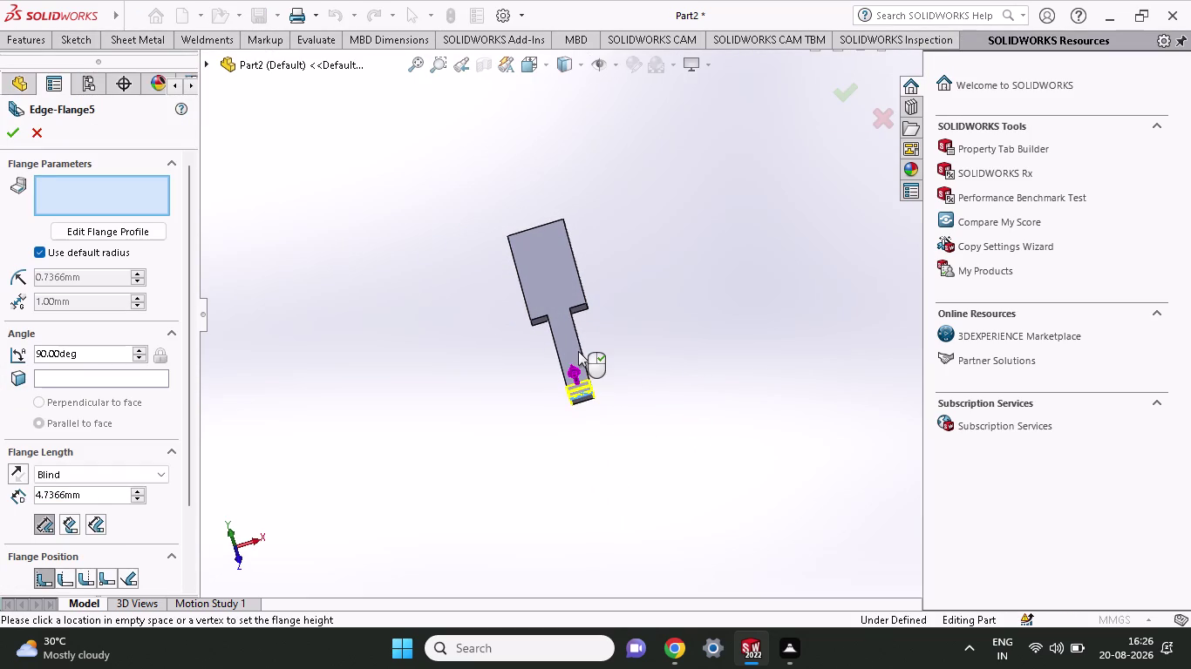
click(565, 335)
middle_drag(591, 341, 619, 348)
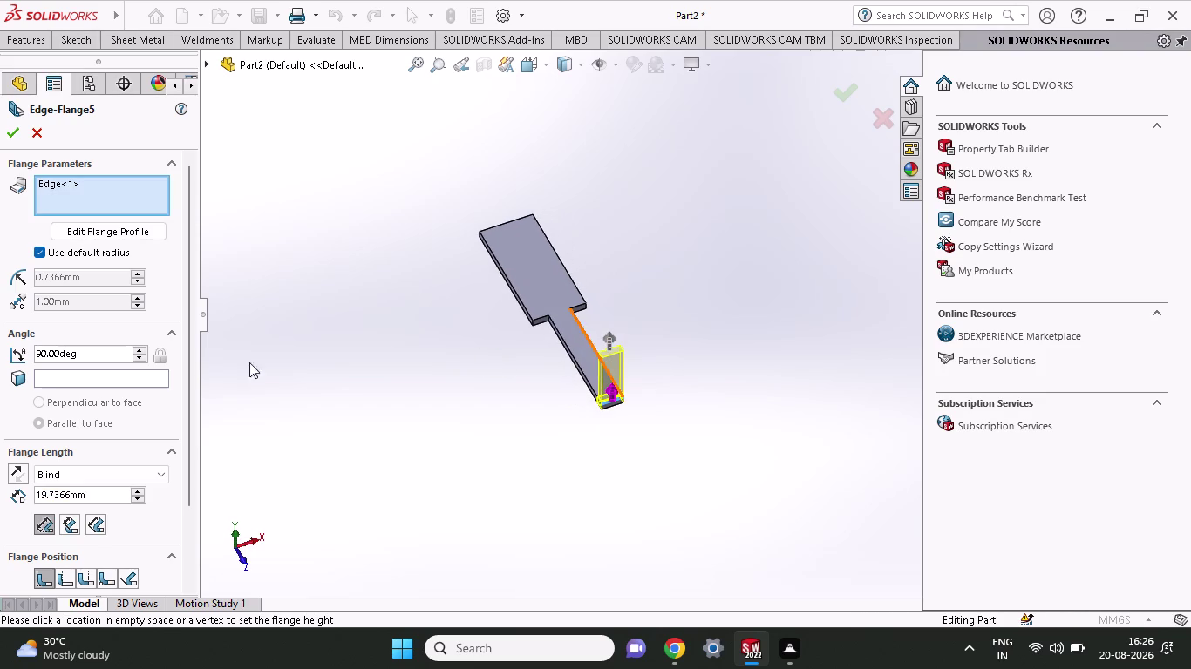
drag(109, 492, 0, 500)
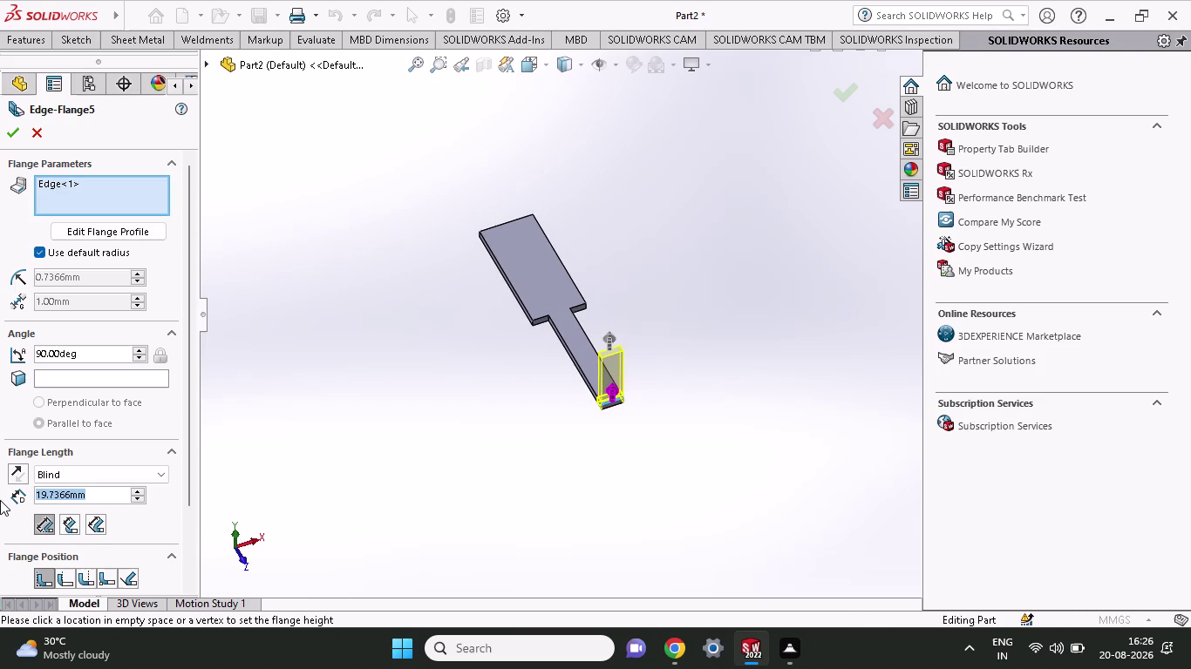
text(8.9)
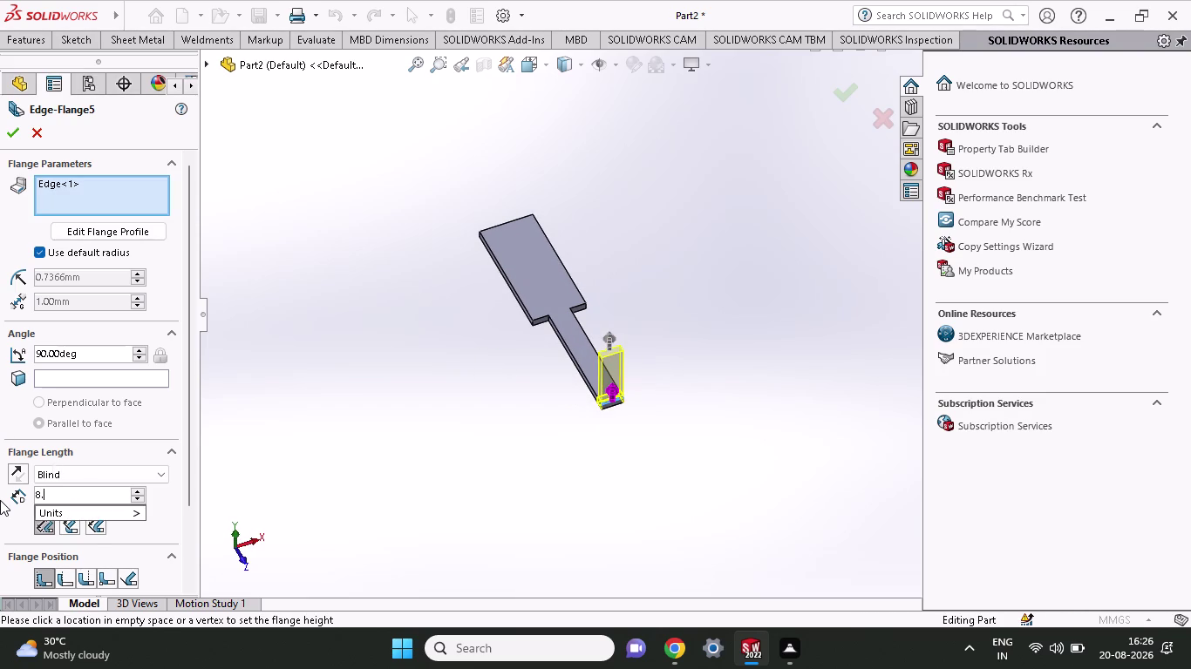
text(3)
key(Return)
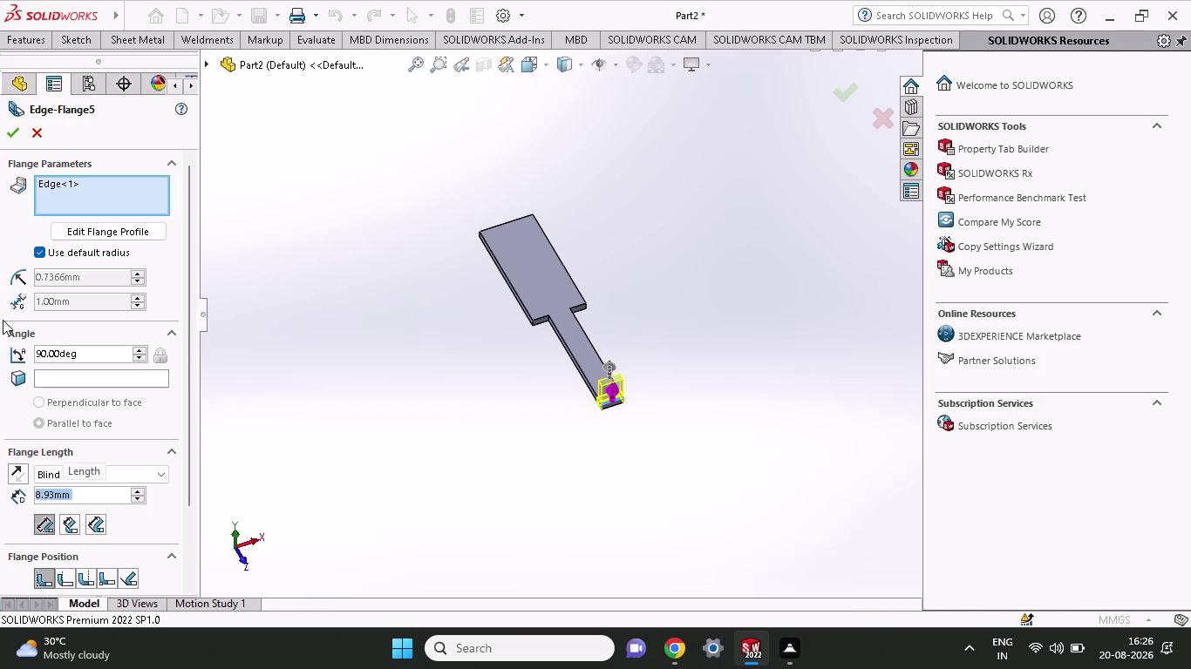
click(14, 132)
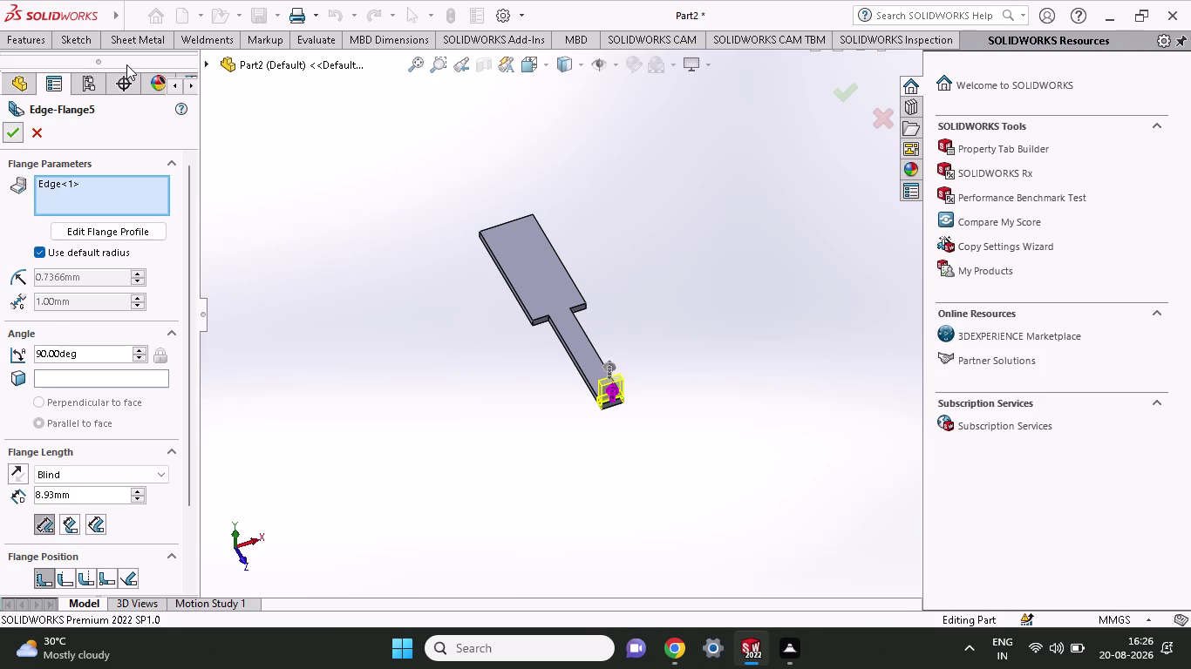
click(137, 45)
Add Edge-Flange6, an 8.96 mm fold-back, on the first flange's edge.
click(203, 68)
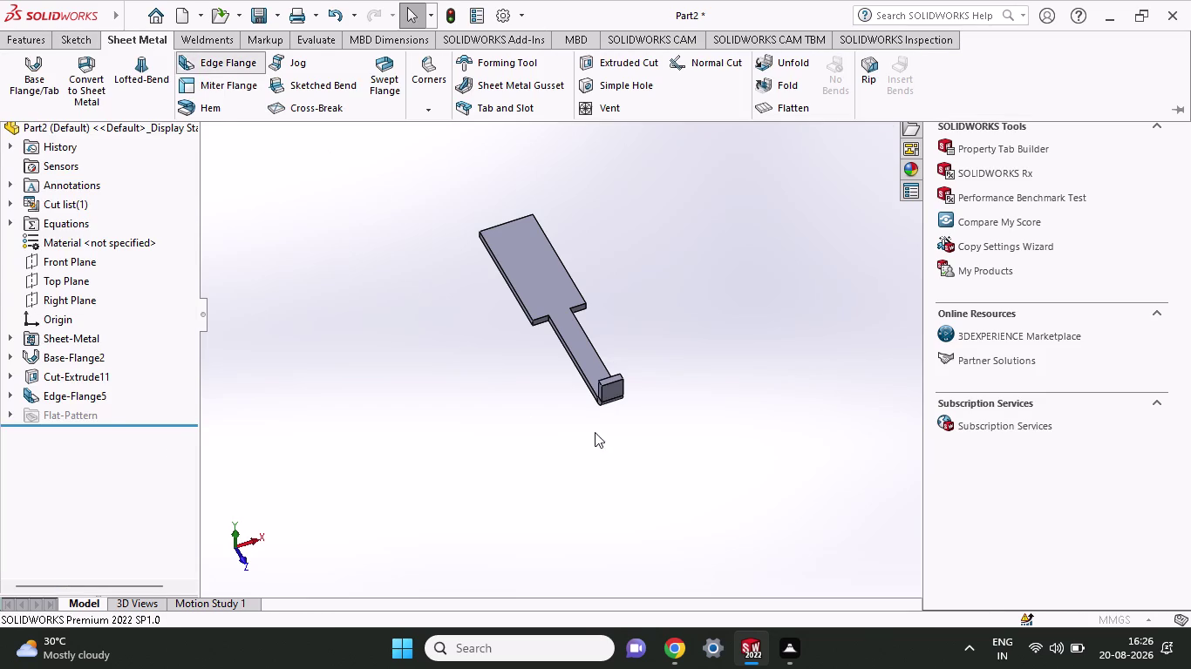
click(610, 381)
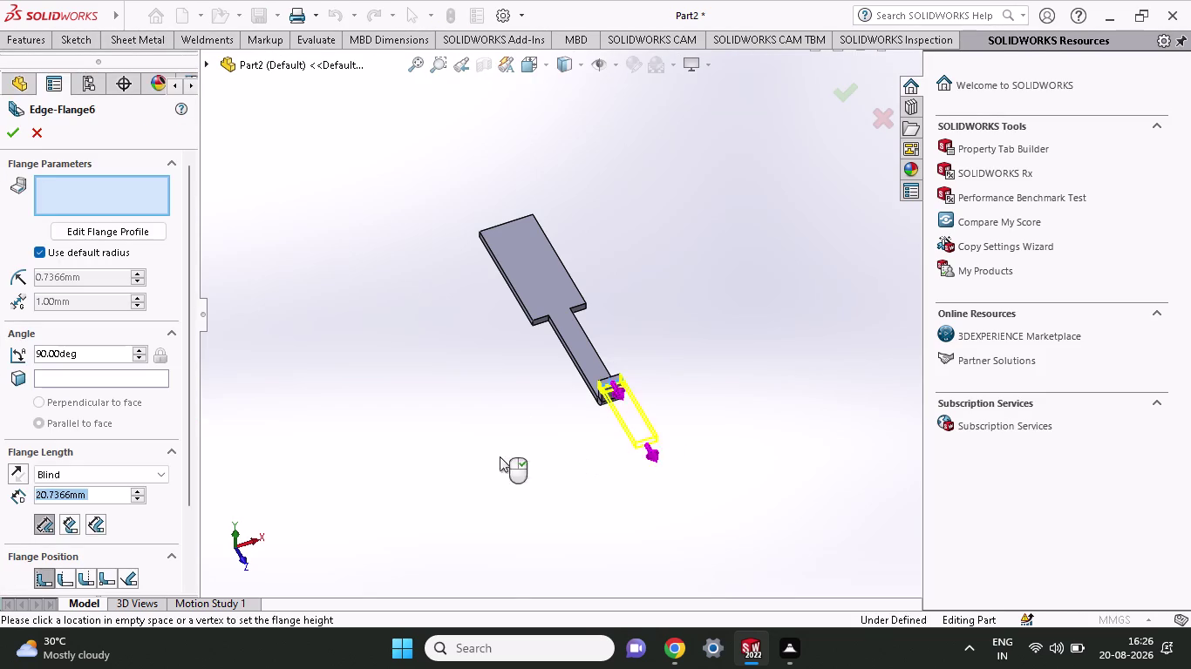
click(581, 475)
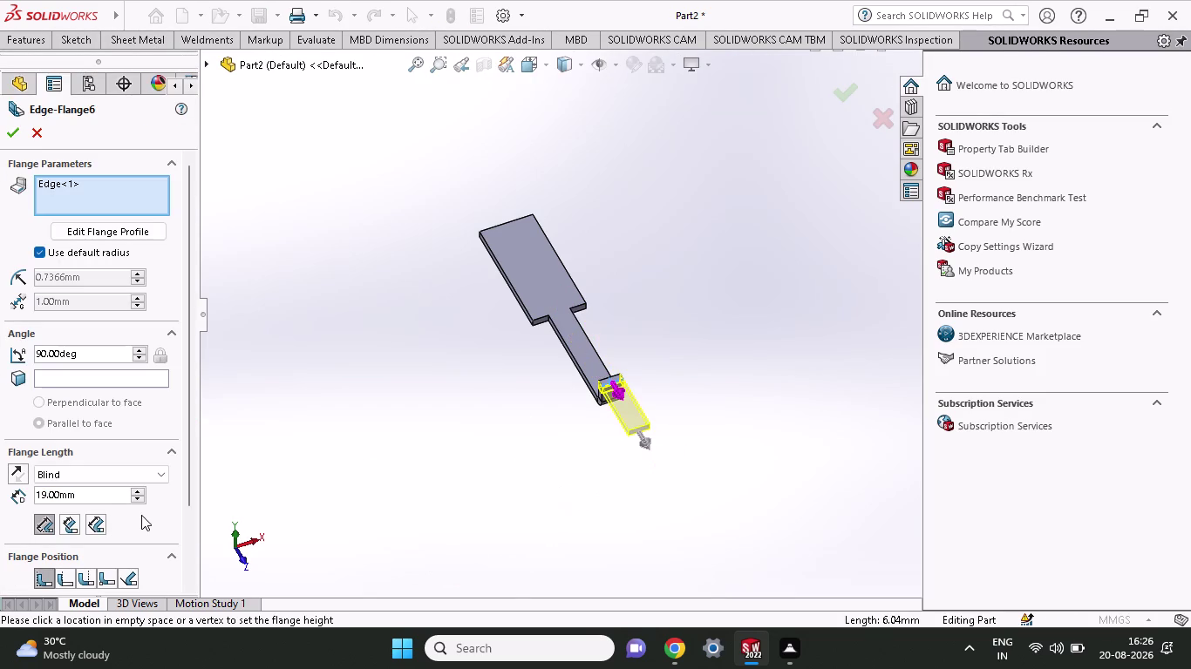
drag(99, 491, 0, 502)
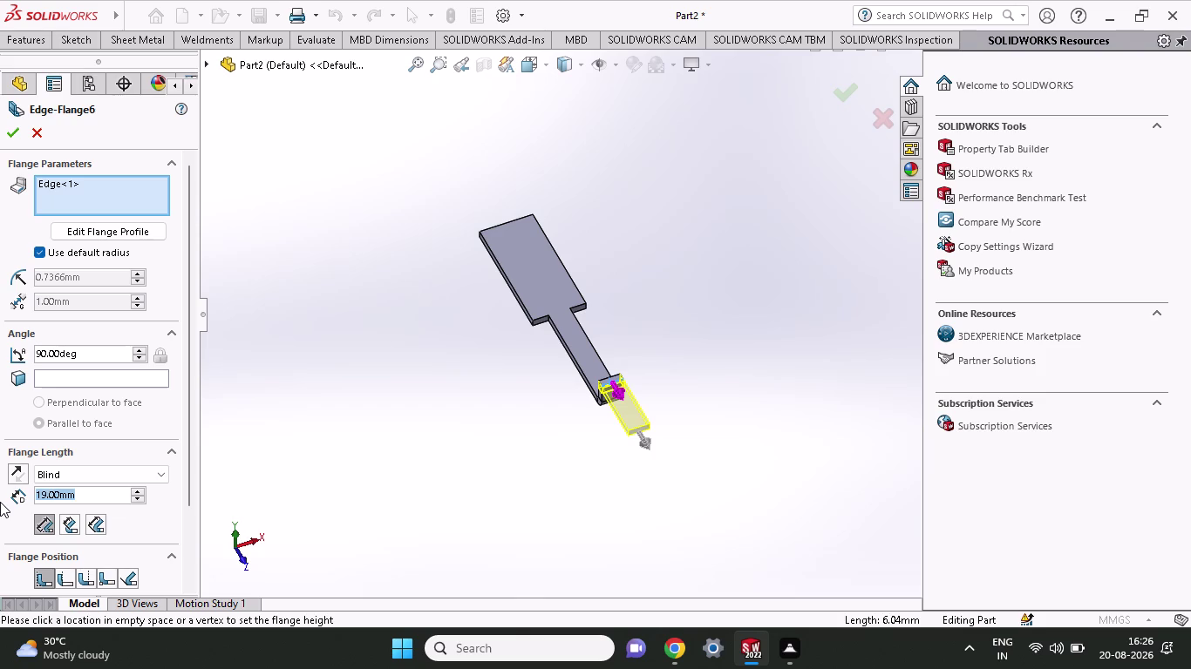
text(8.)
key(9)
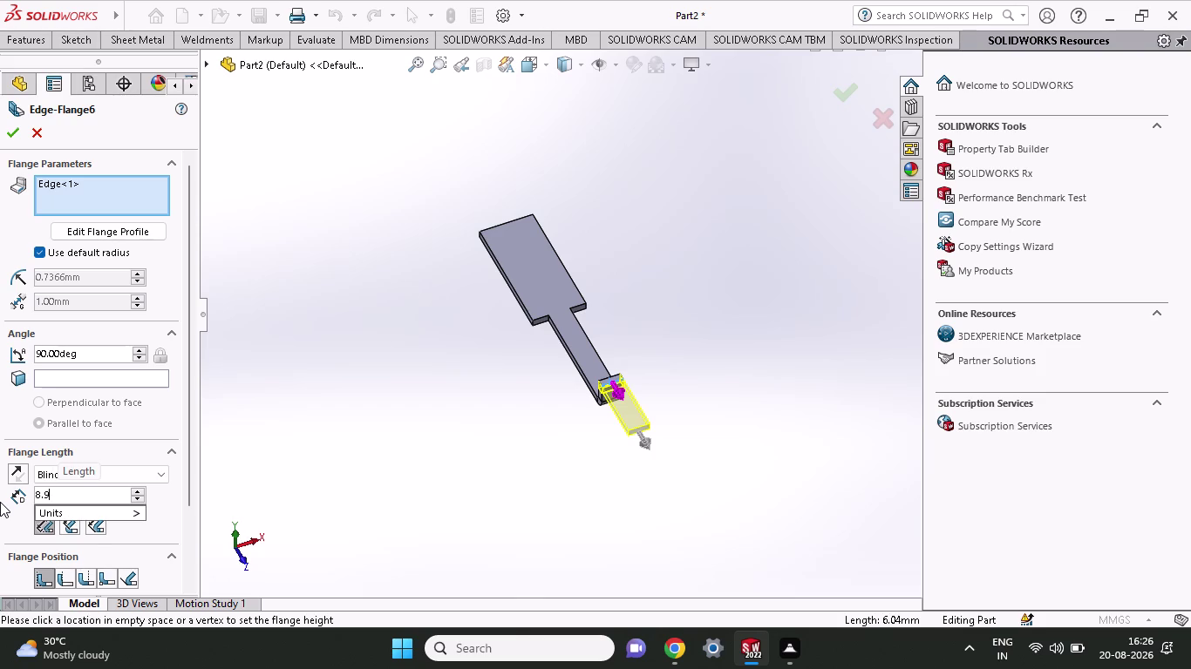
key(6)
key(Return)
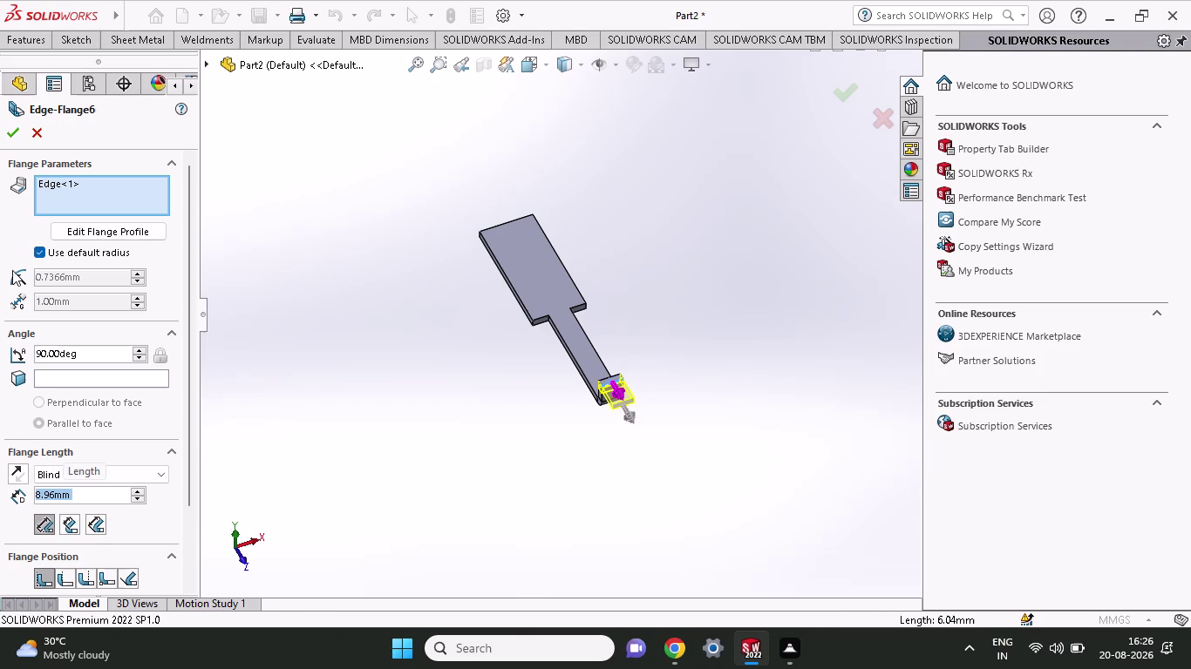
click(5, 140)
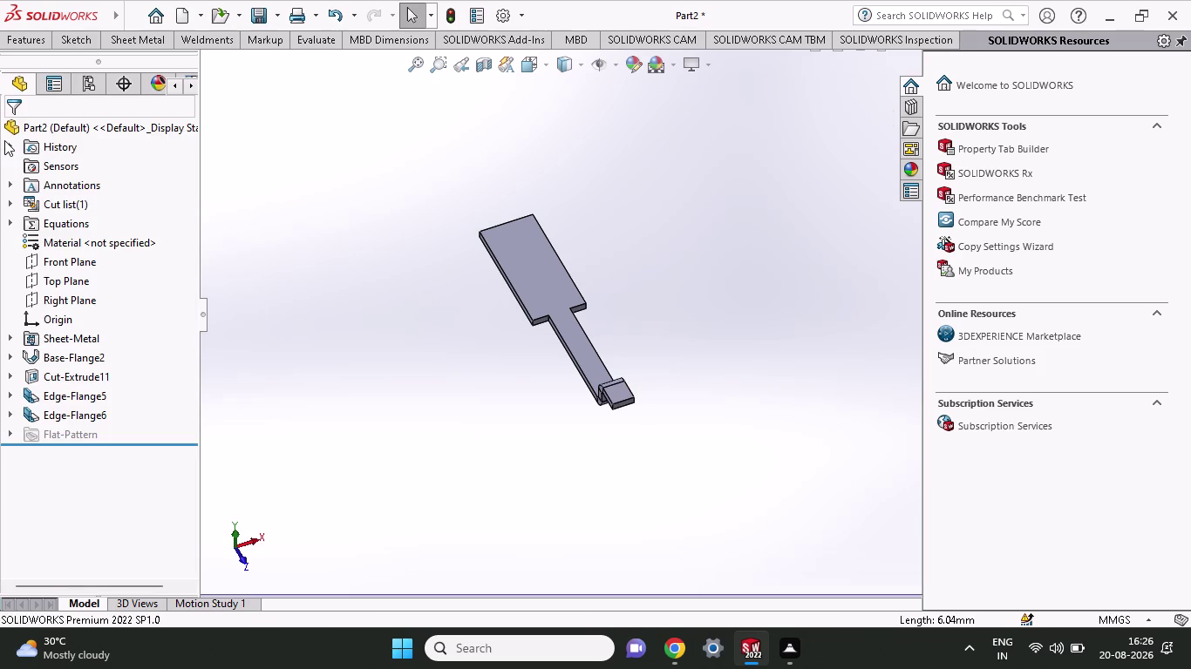
middle_drag(481, 360, 429, 328)
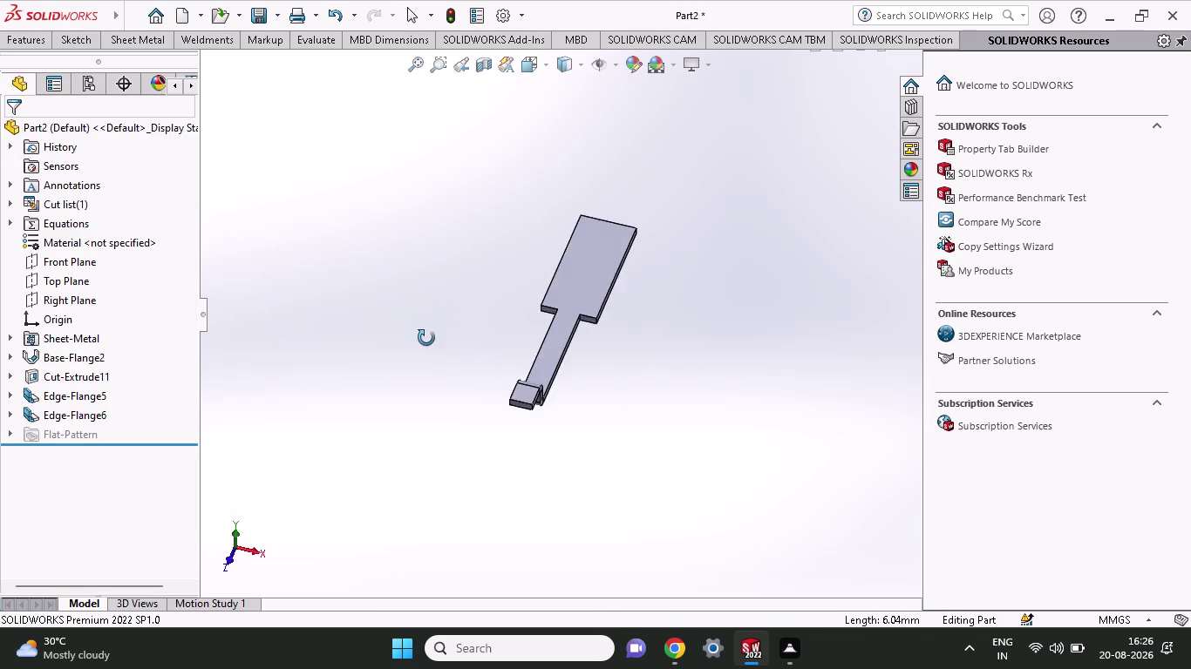
middle_drag(429, 329, 453, 458)
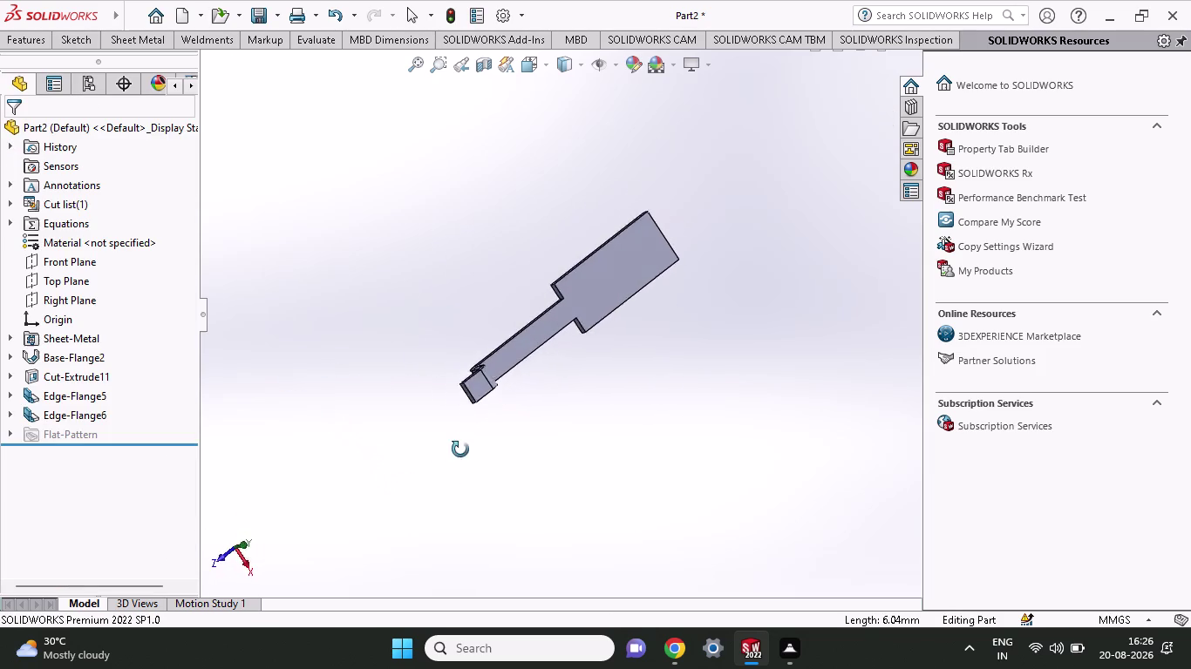
middle_drag(453, 459, 373, 293)
scroll(up, 3)
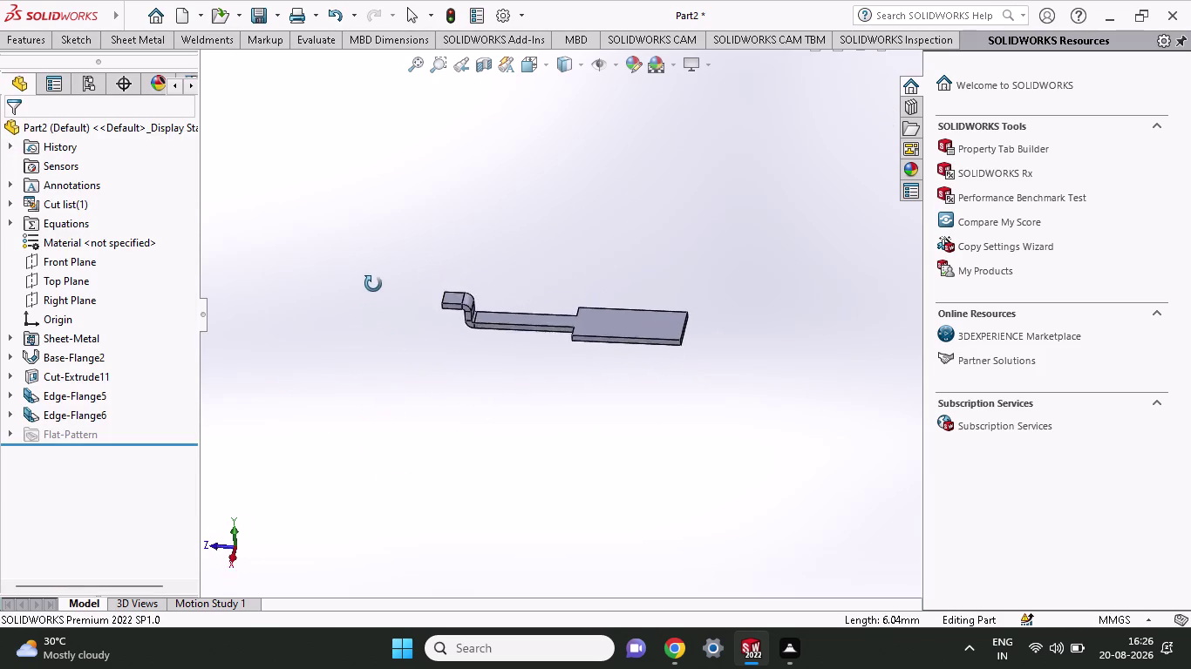
middle_drag(373, 293, 373, 273)
scroll(down, 3)
middle_drag(456, 314, 500, 366)
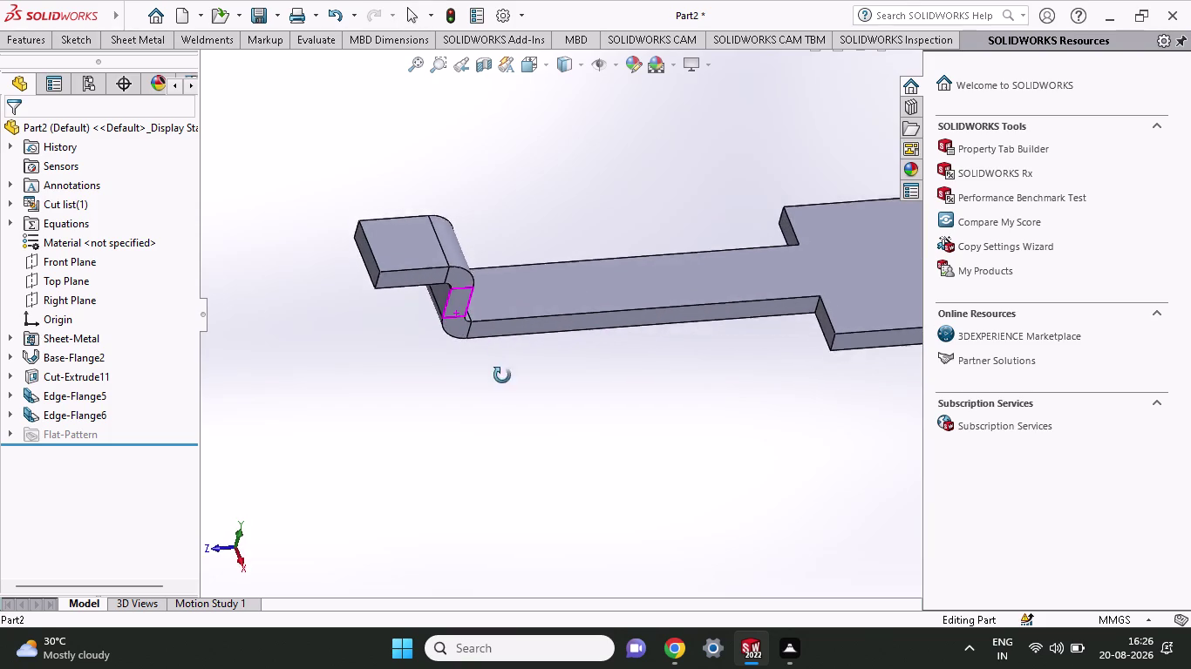
middle_drag(500, 366, 509, 401)
scroll(up, 3)
scroll(up, 3)
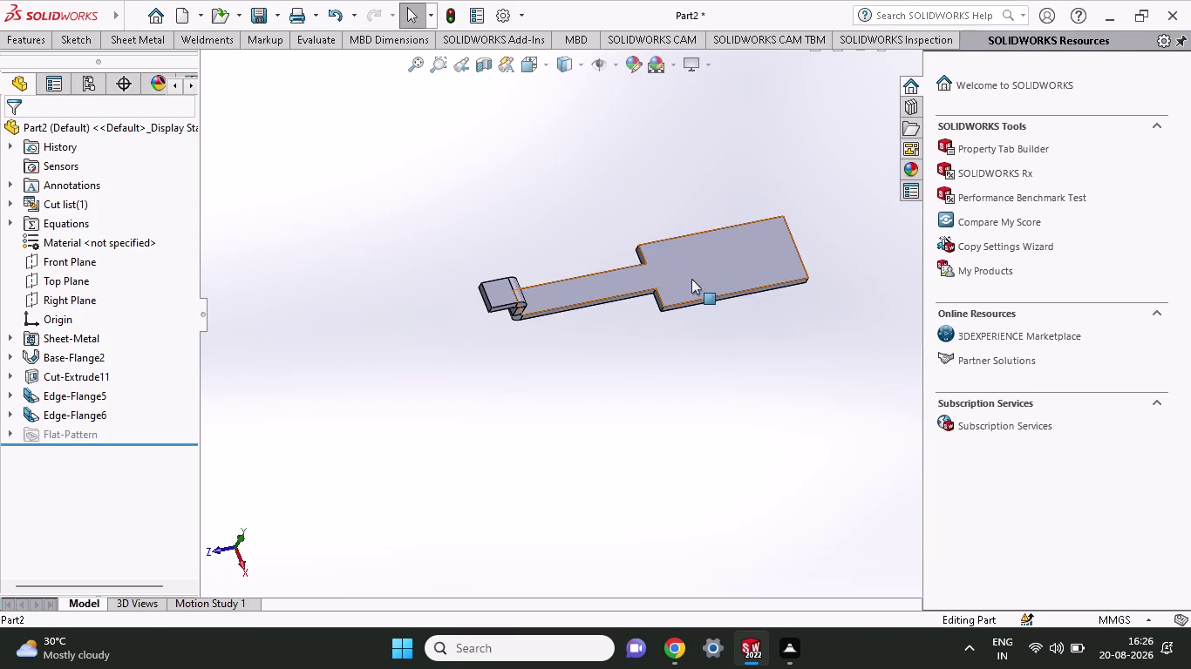
scroll(down, 3)
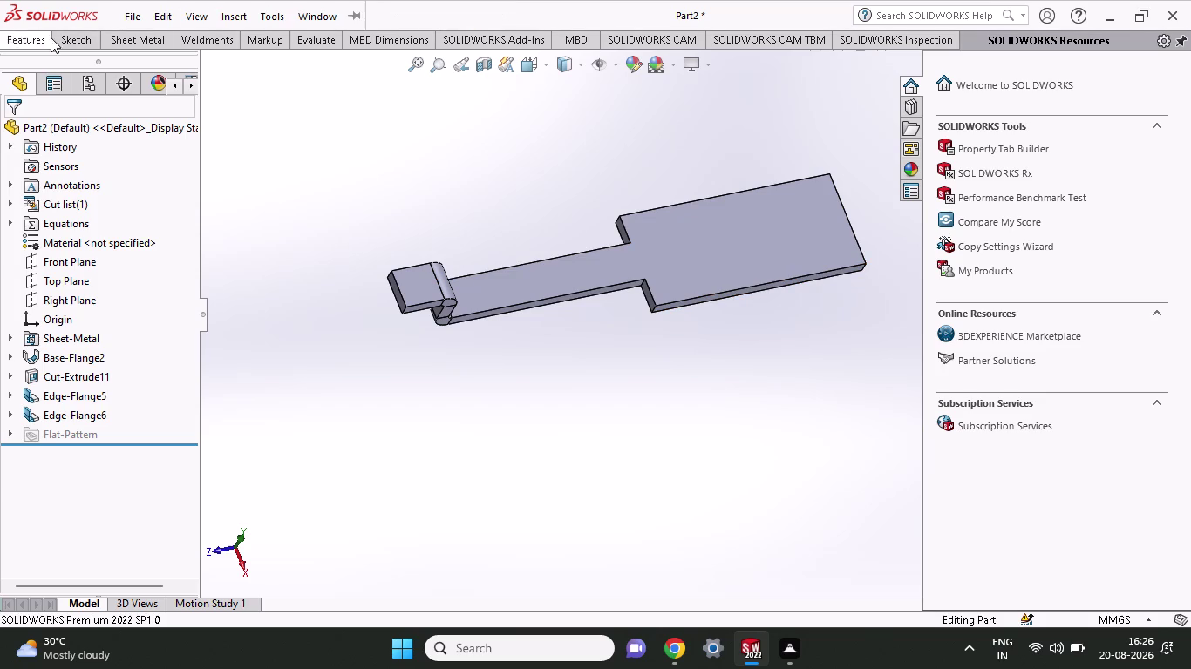
Start an edge flange on the wide section's long edge and preview it.
click(119, 38)
click(210, 60)
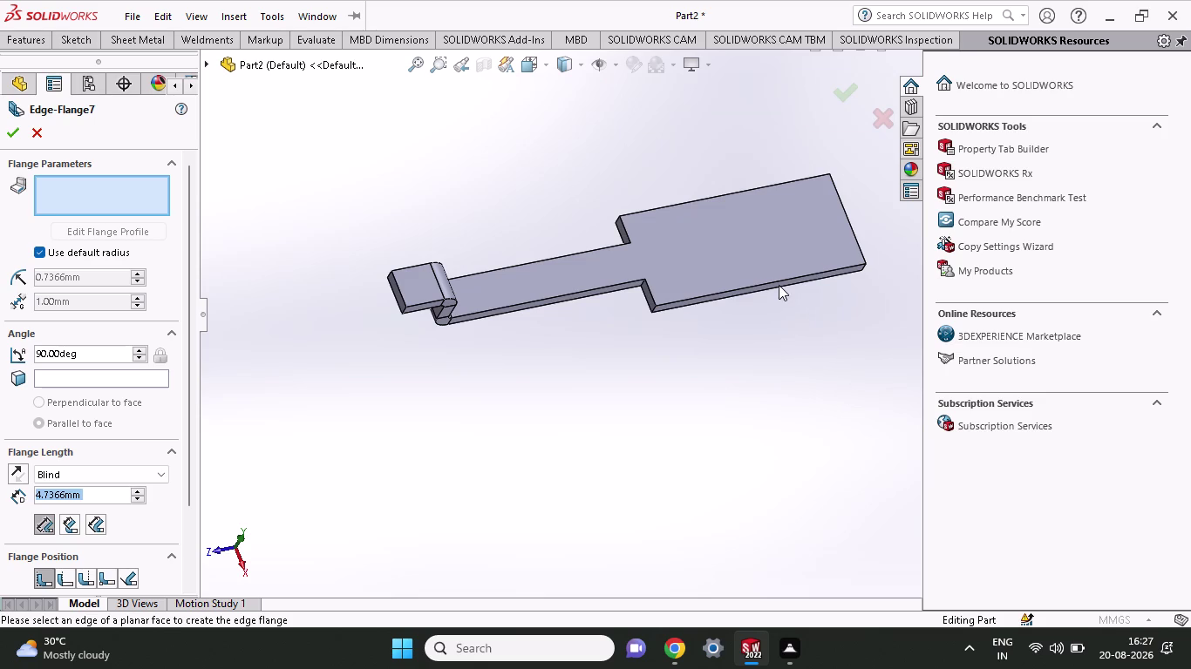
click(774, 283)
middle_drag(548, 360, 588, 380)
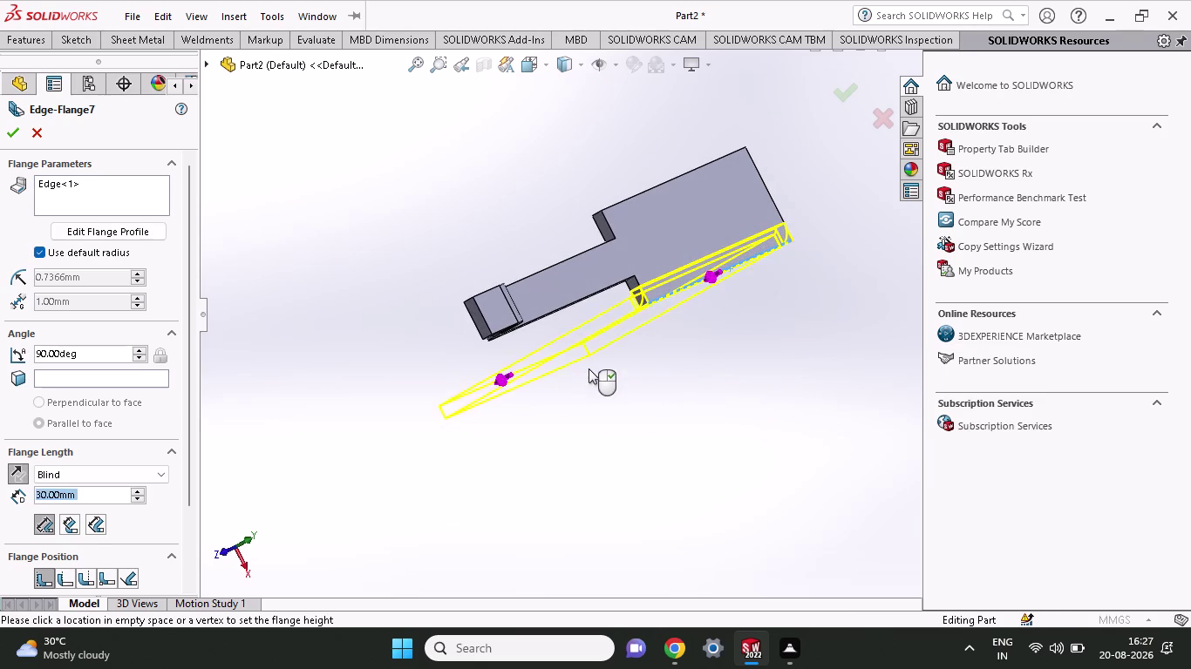
click(830, 200)
middle_drag(553, 371, 599, 403)
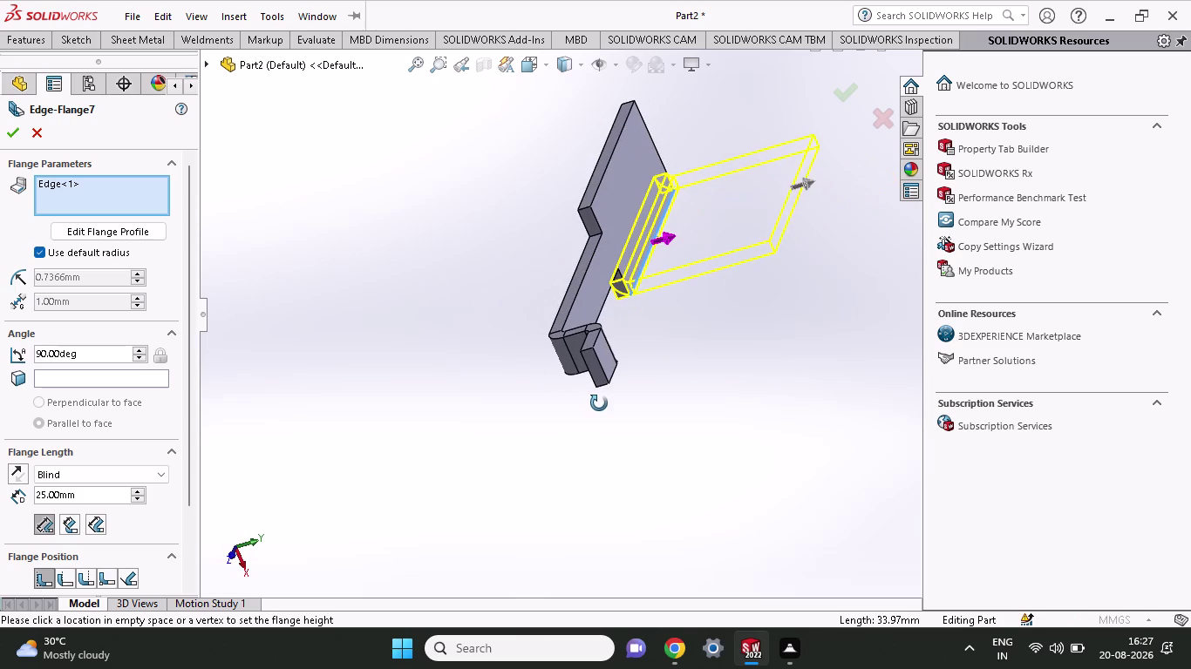
middle_drag(599, 403, 596, 403)
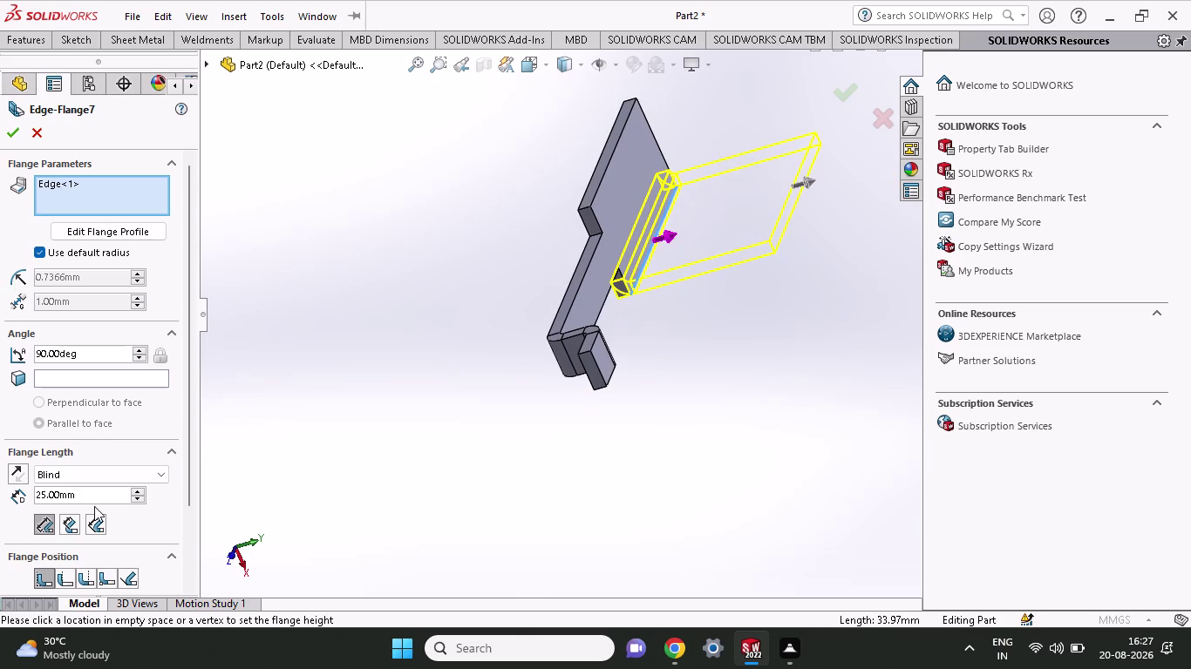
Set the flange length to 28.93 mm and confirm Edge-Flange7.
drag(95, 496, 13, 492)
text(28)
text(.93)
key(Return)
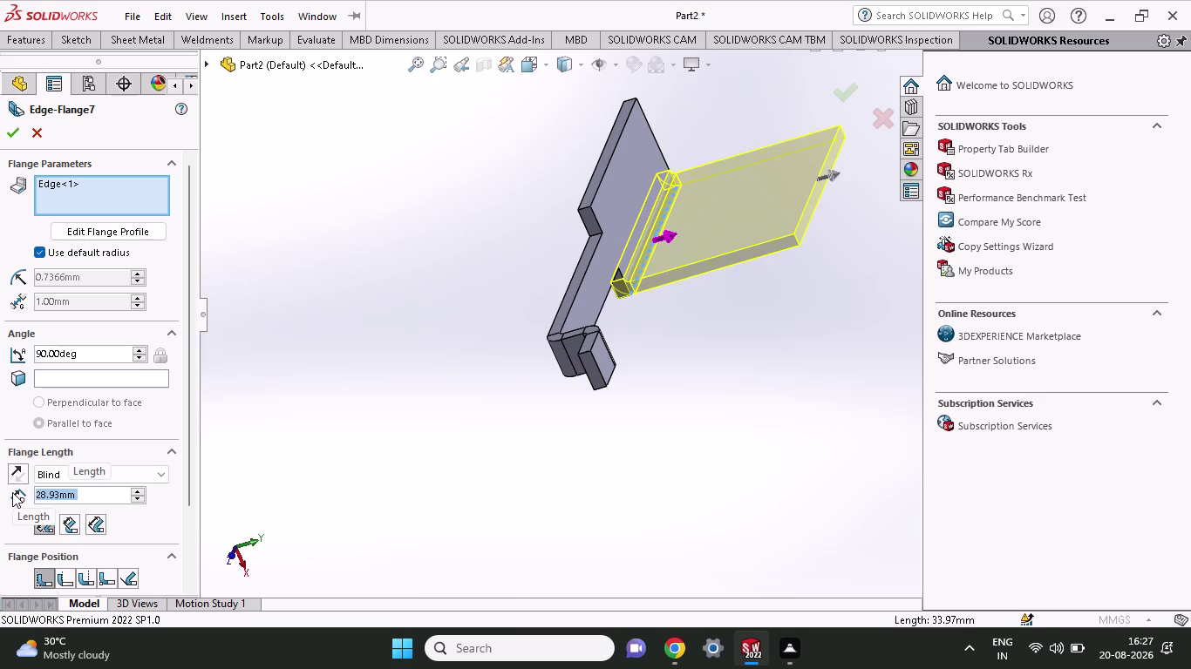
click(12, 142)
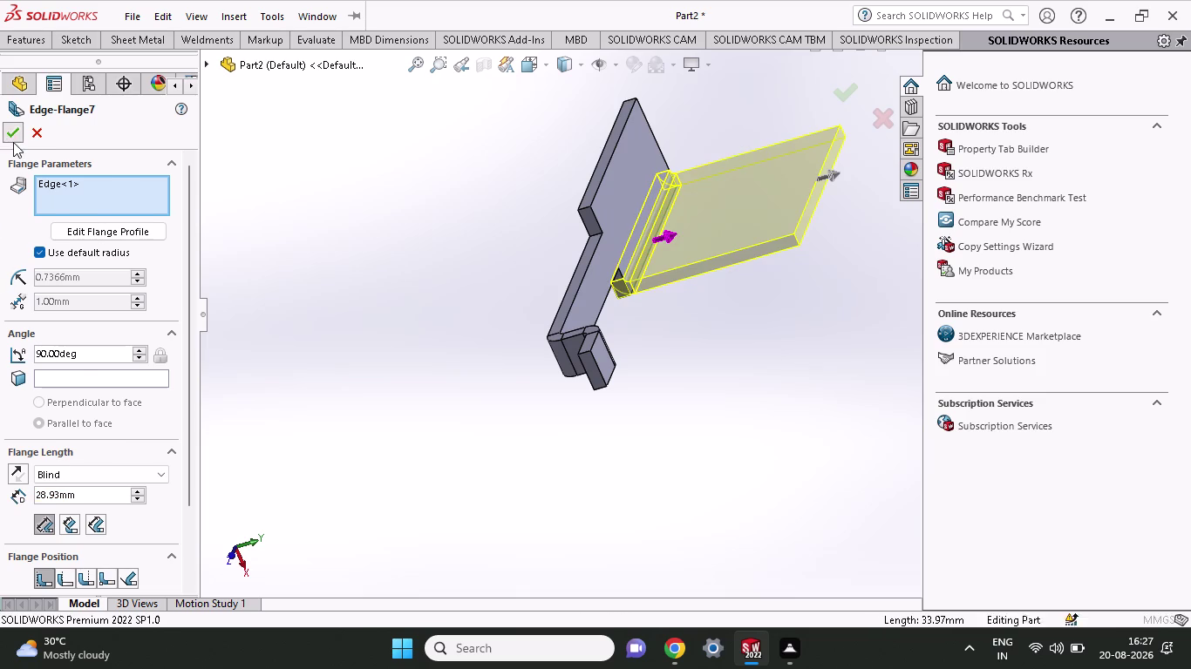
middle_drag(782, 286, 777, 262)
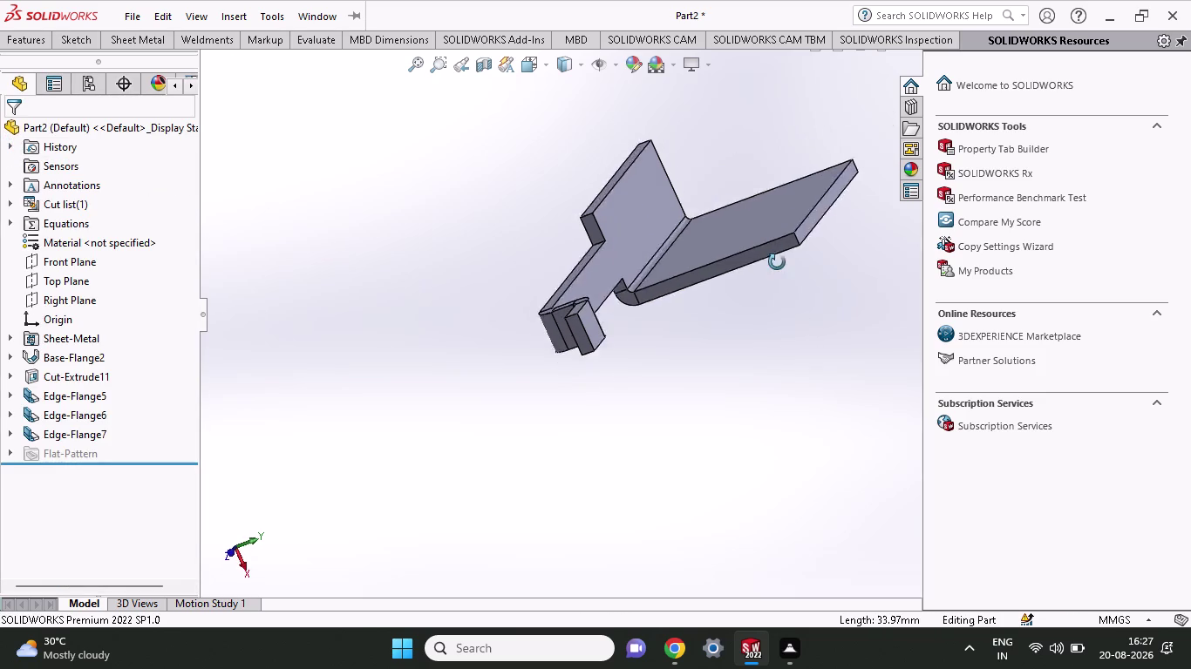
middle_drag(776, 262, 760, 232)
scroll(up, 3)
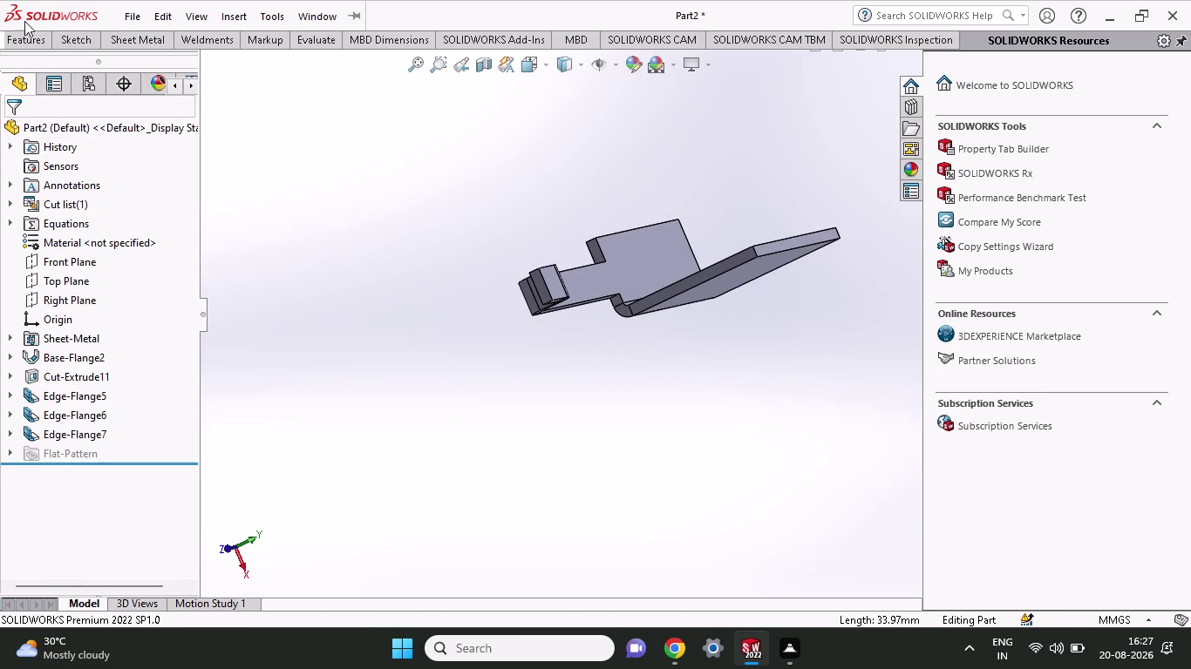
click(114, 35)
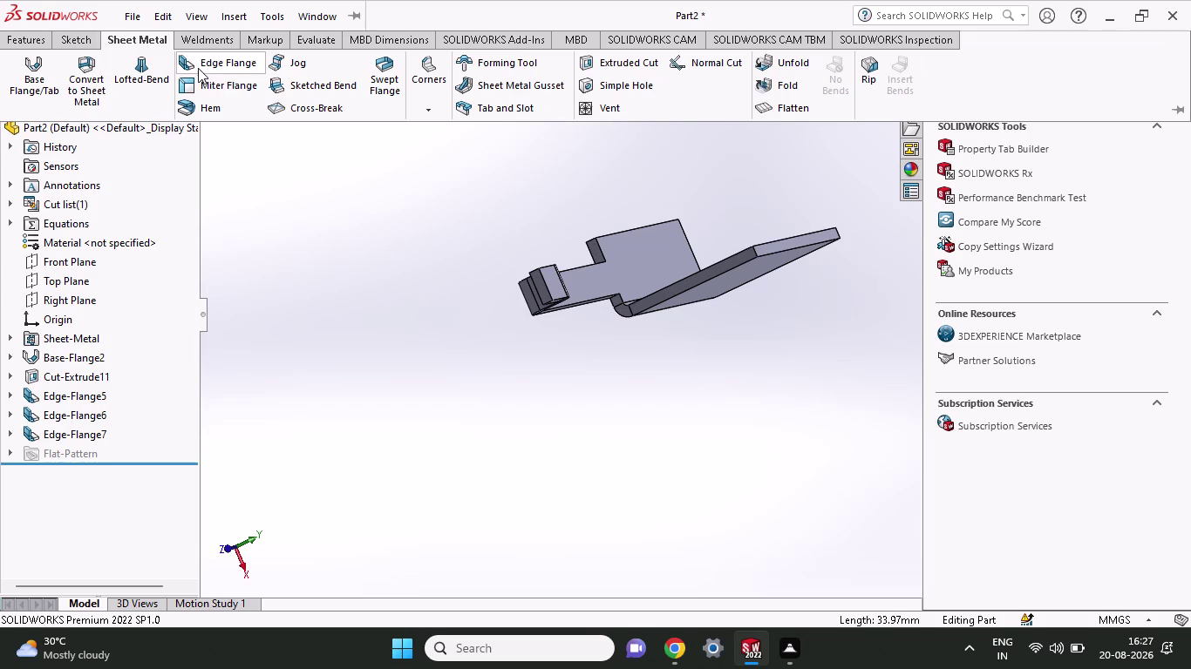
Add Edge-Flange8 on the side flange's free edge with an 8.96 mm length.
click(198, 68)
click(794, 238)
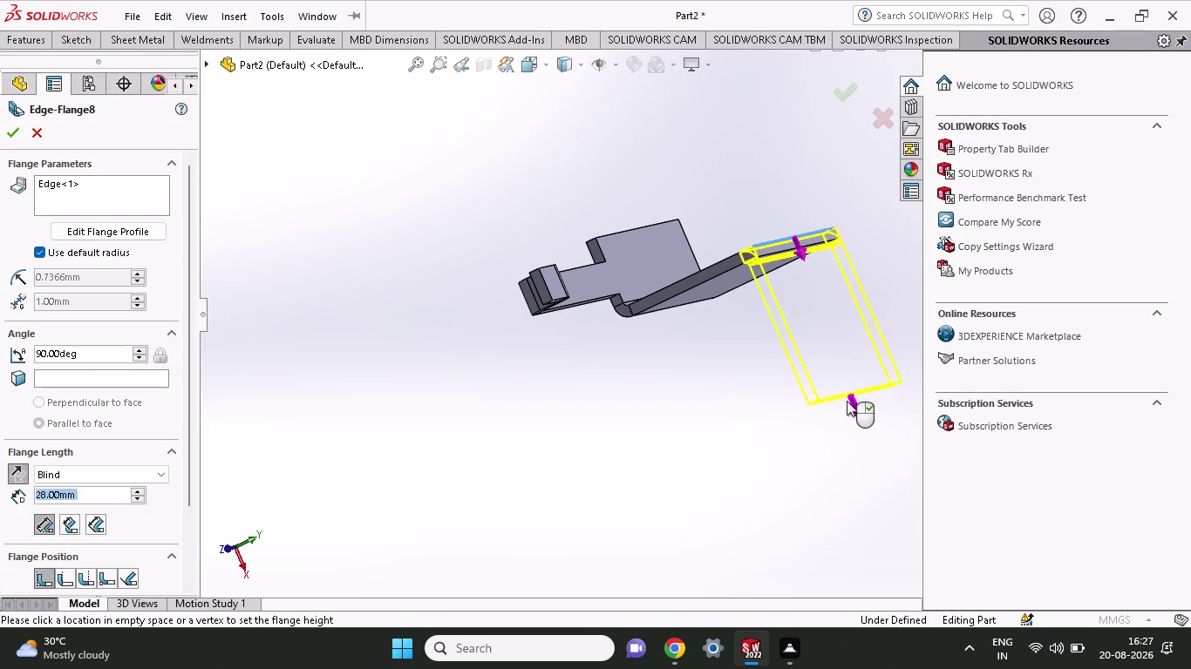
click(822, 359)
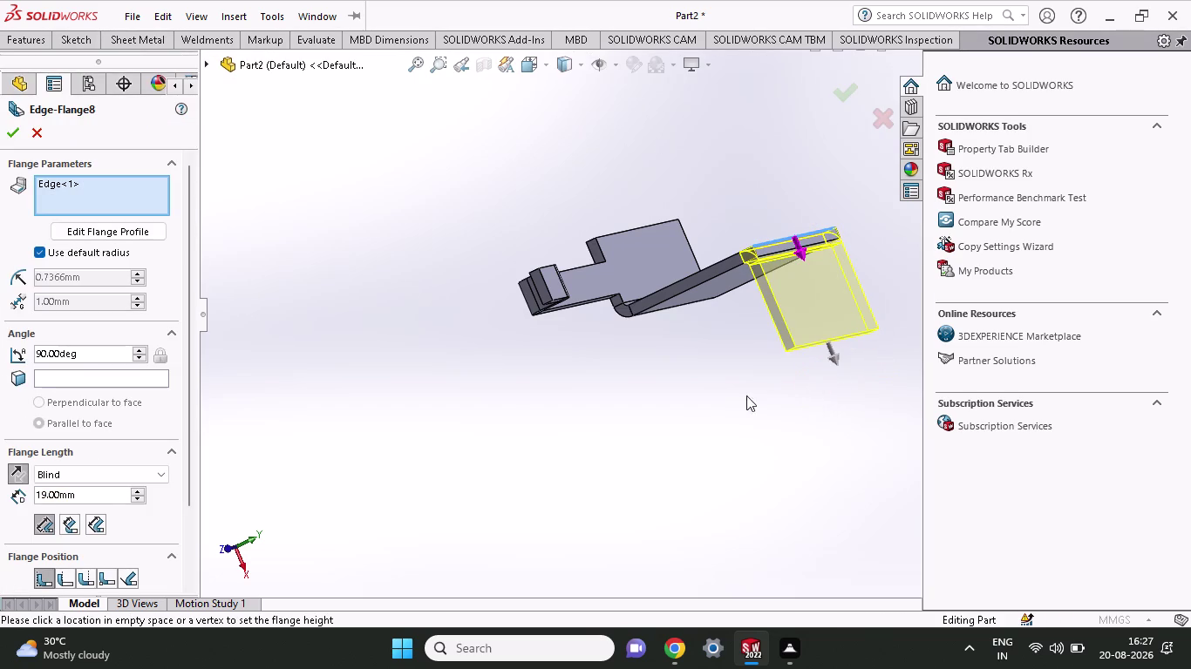
drag(90, 494, 0, 488)
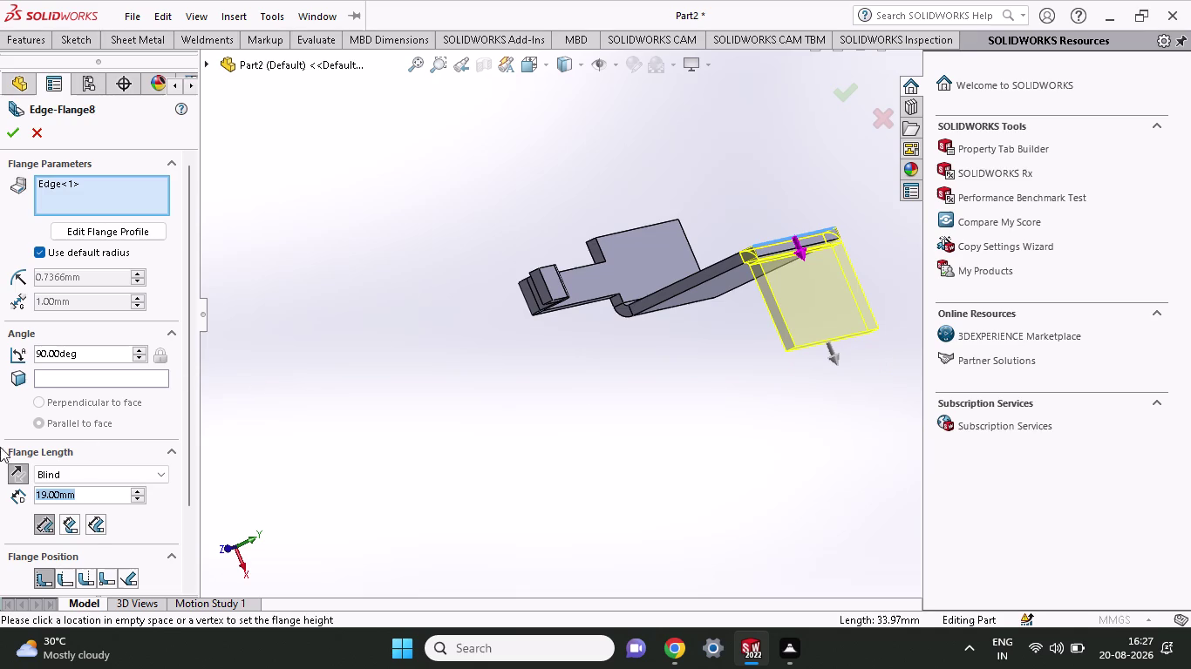
text(8.96)
key(Return)
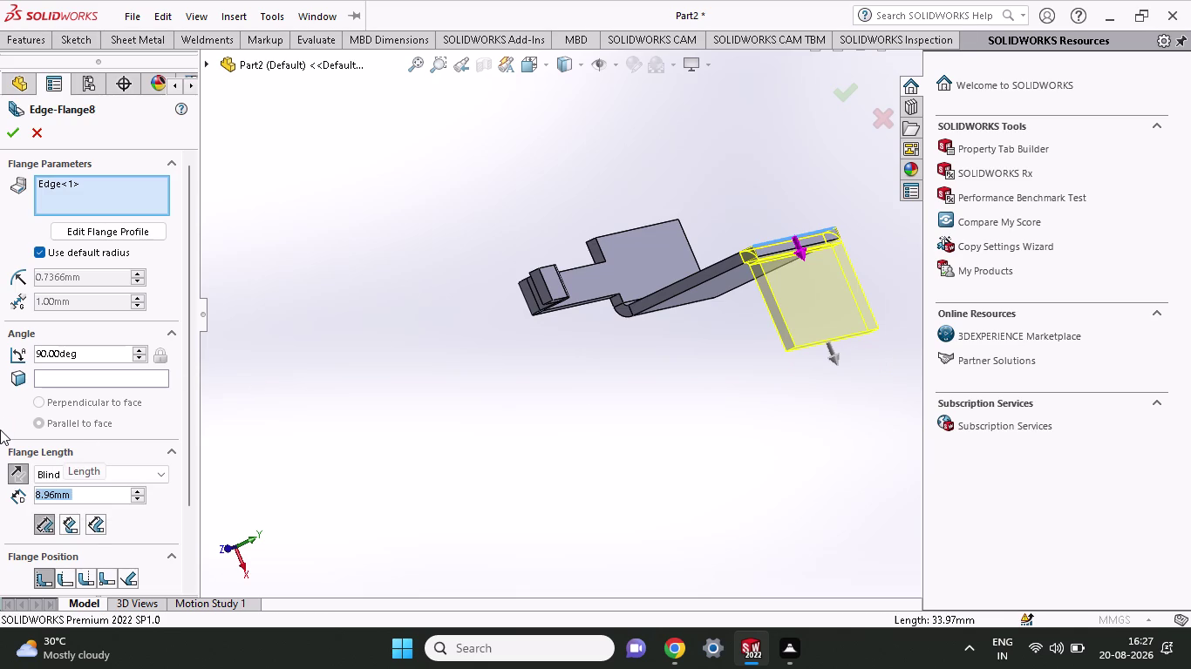
click(8, 138)
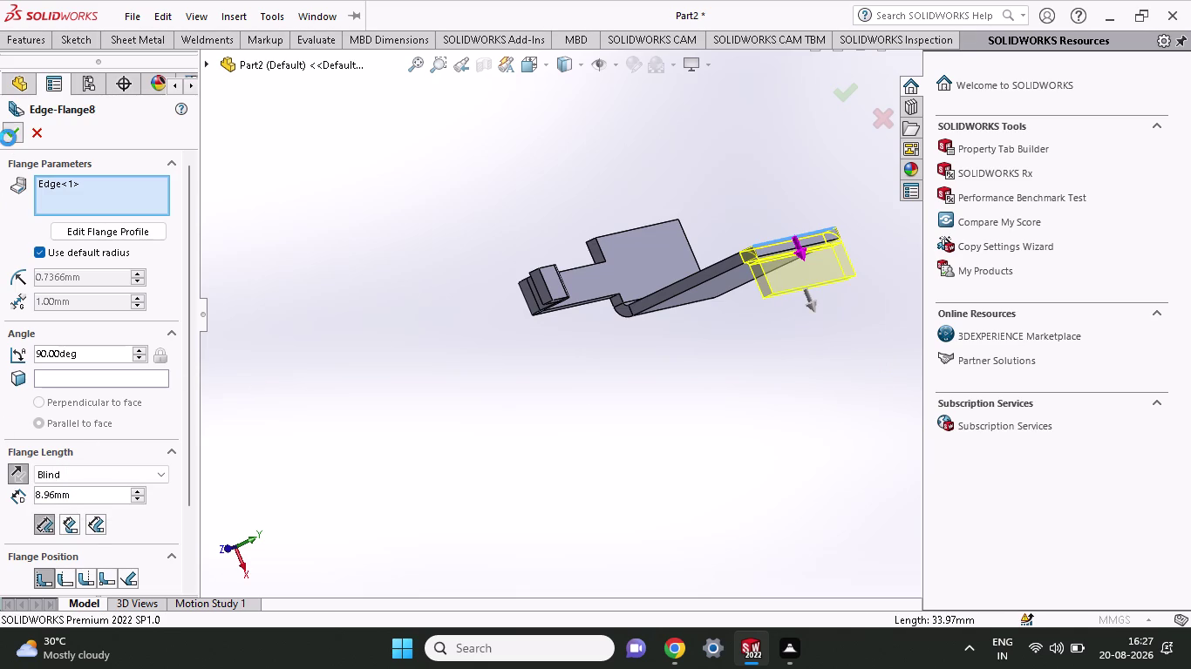
middle_drag(429, 312, 443, 391)
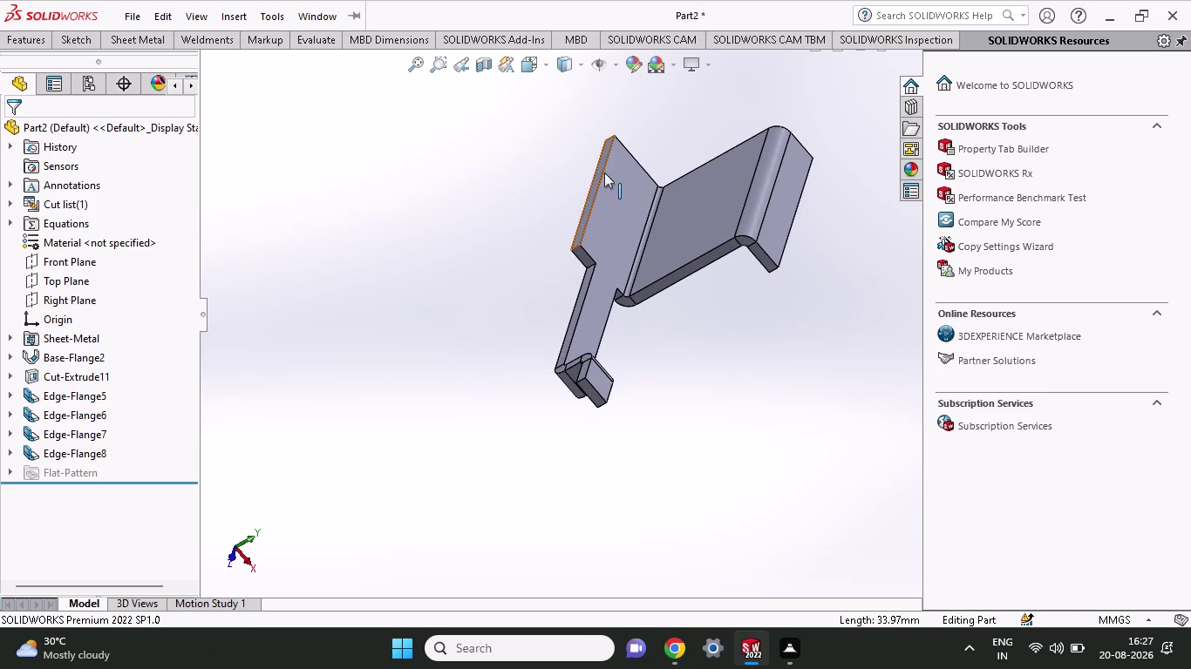
Start a sketch on the plate's flat face and view it straight on.
scroll(down, 3)
scroll(down, 3)
scroll(down, 3)
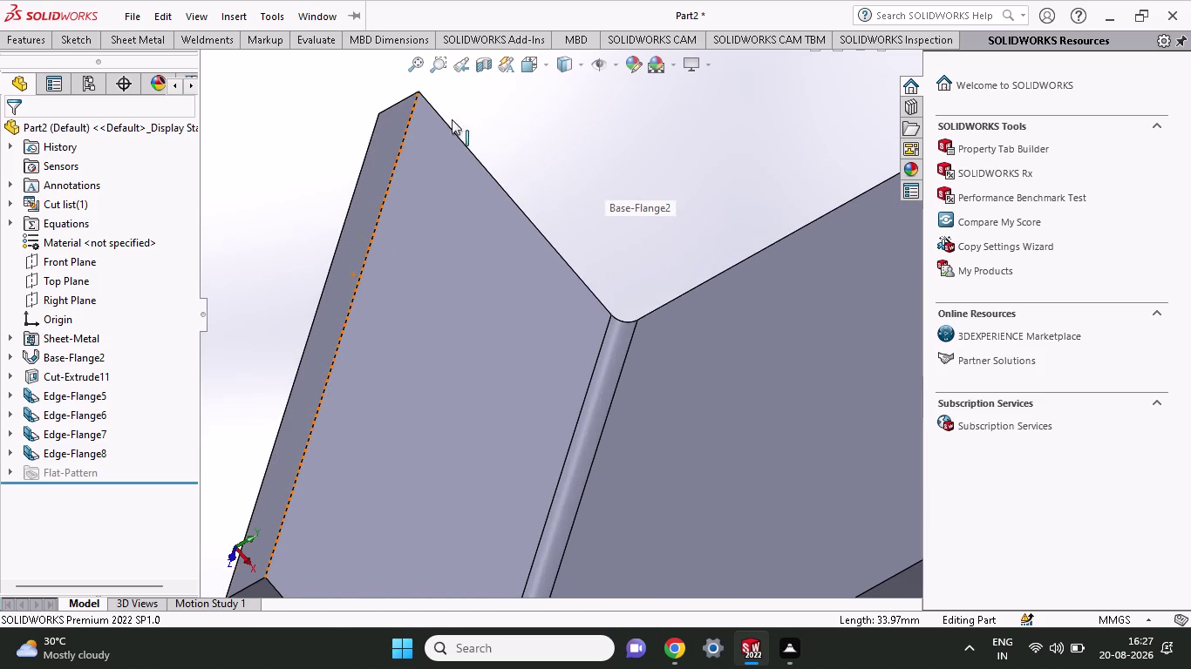
click(60, 40)
click(111, 60)
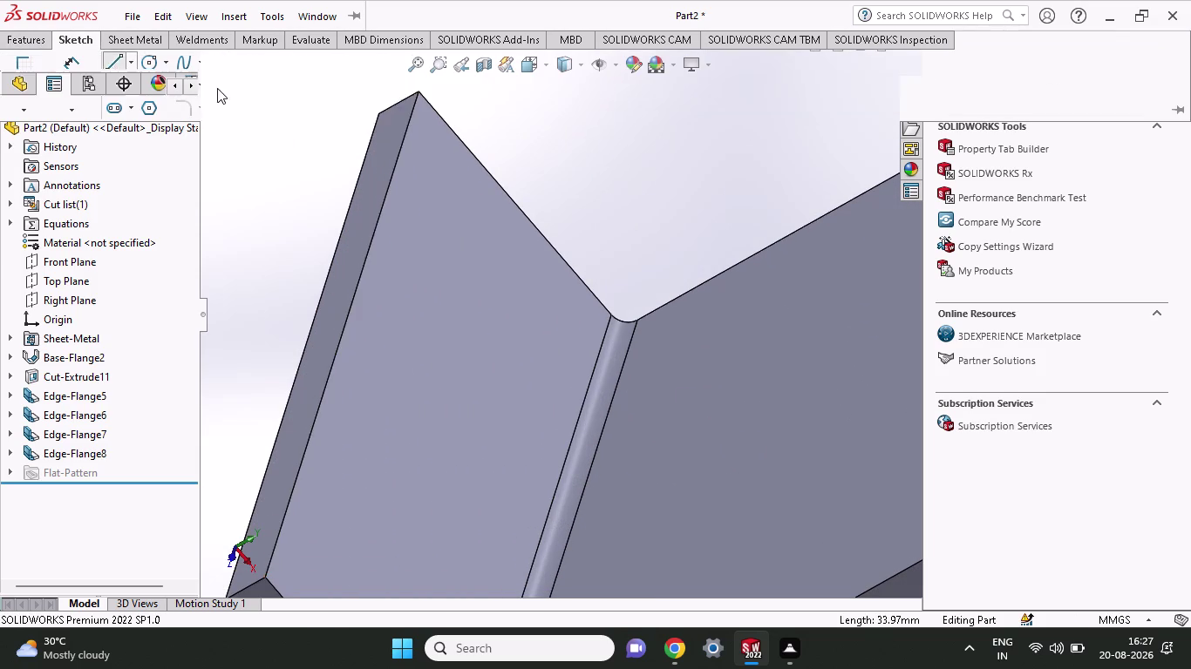
click(446, 137)
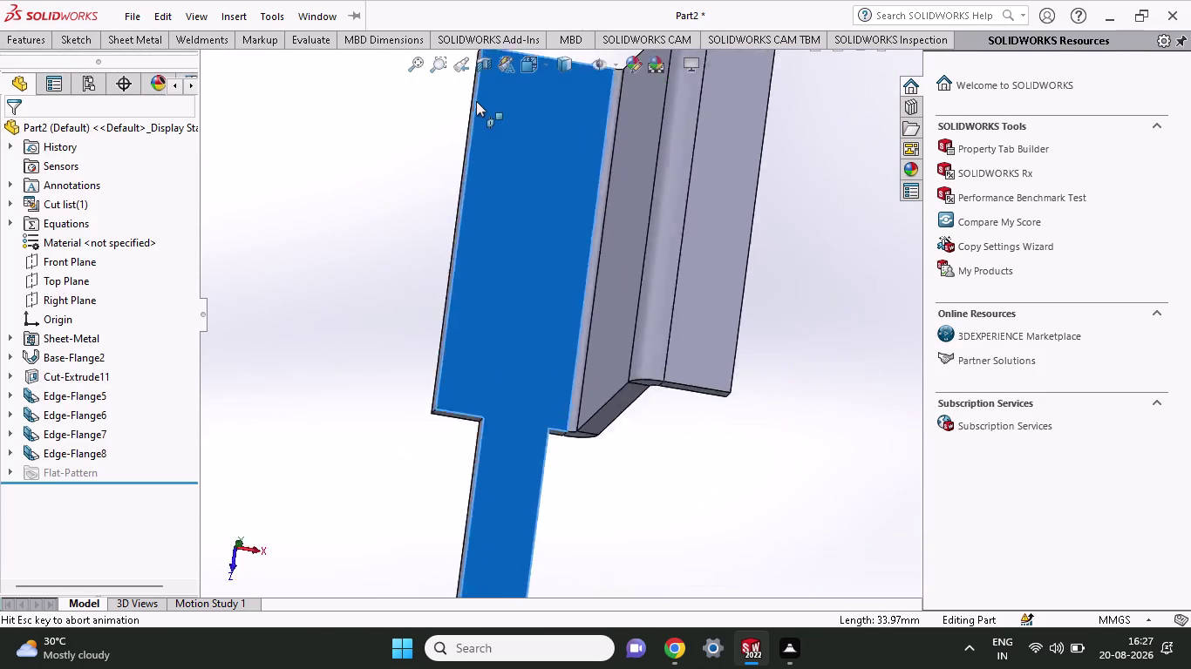
scroll(up, 3)
scroll(down, 3)
scroll(down, 3)
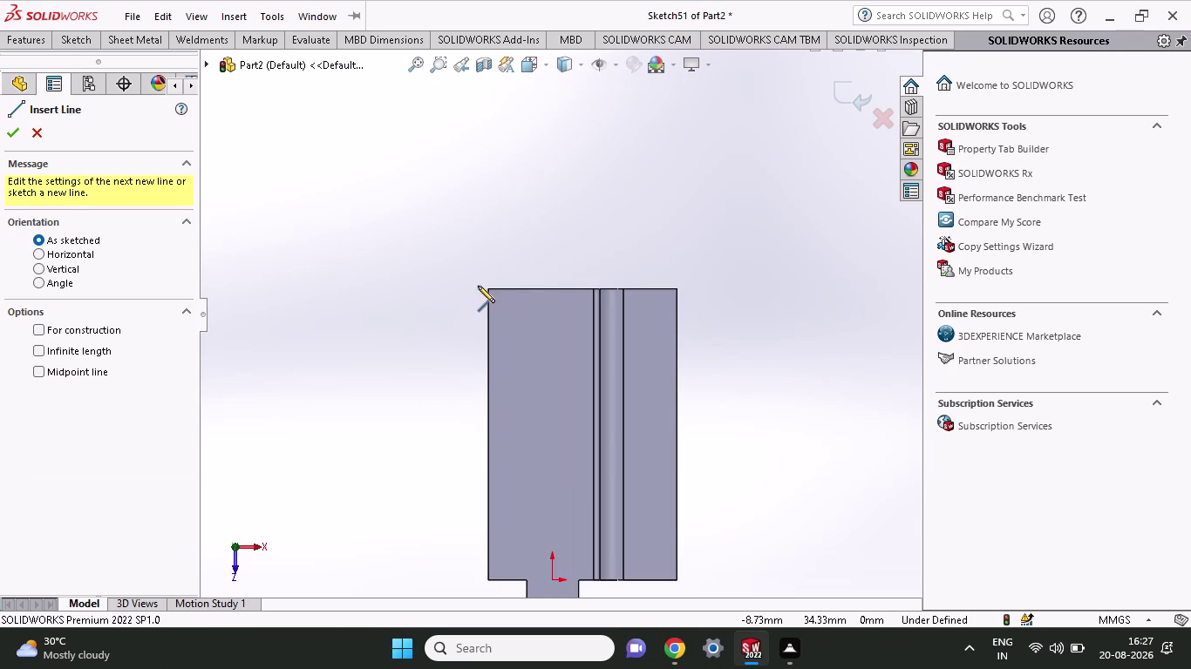
Draw a line along the top edge starting at the face's top-left corner.
click(491, 288)
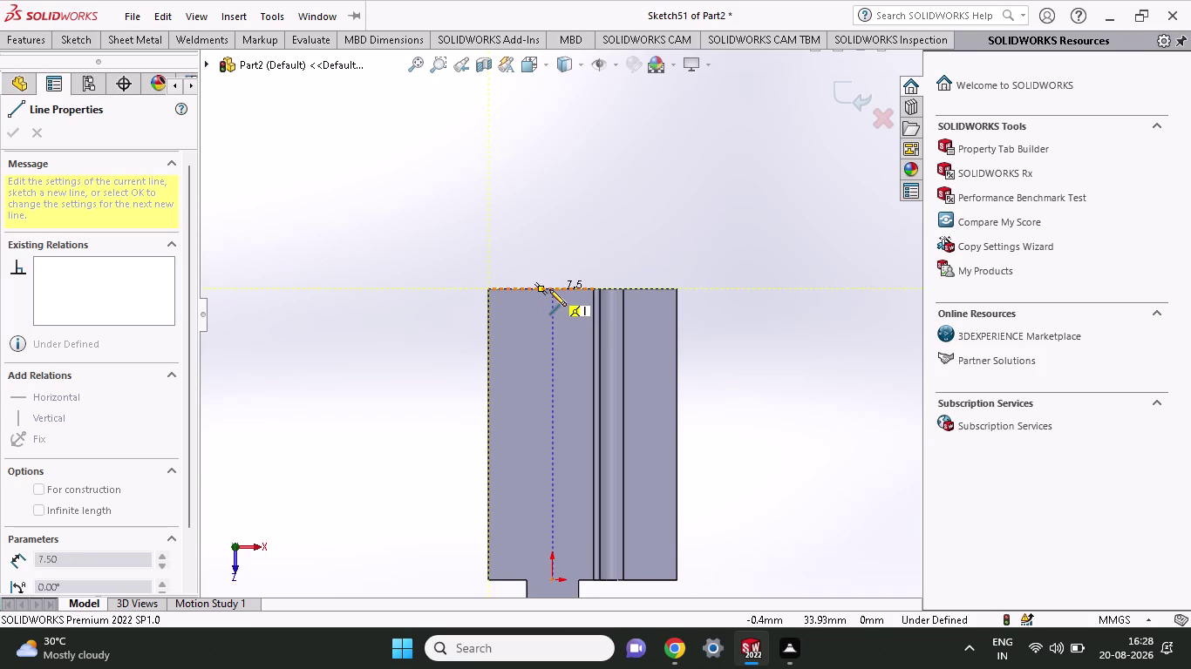
click(568, 290)
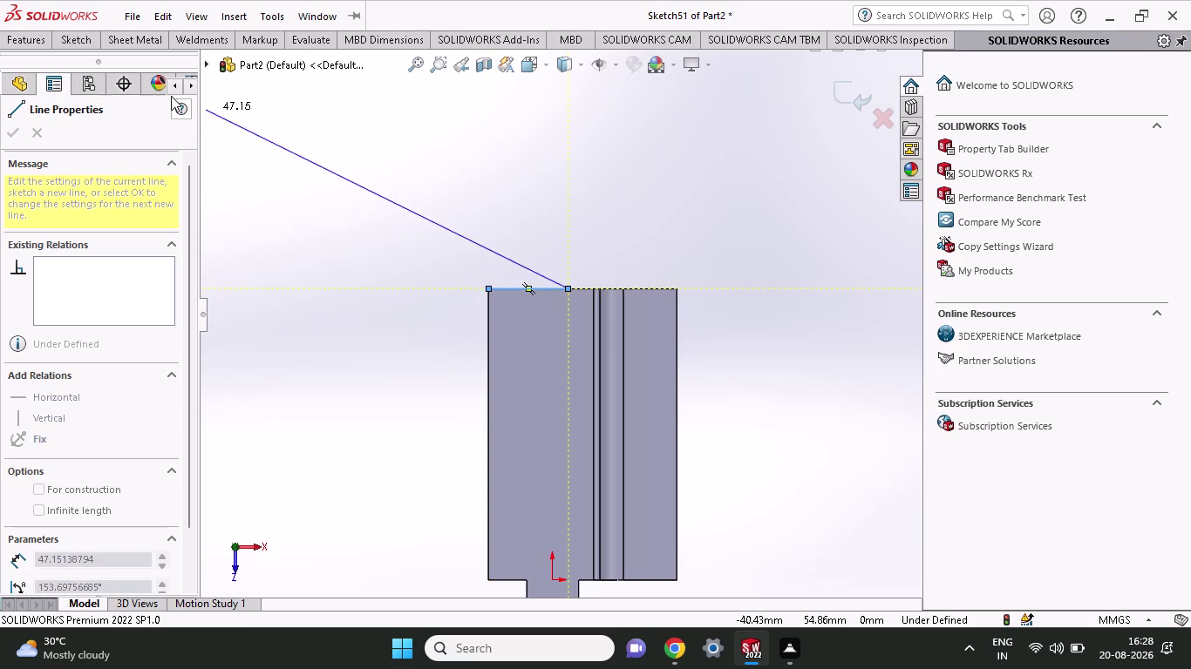
click(66, 43)
click(70, 76)
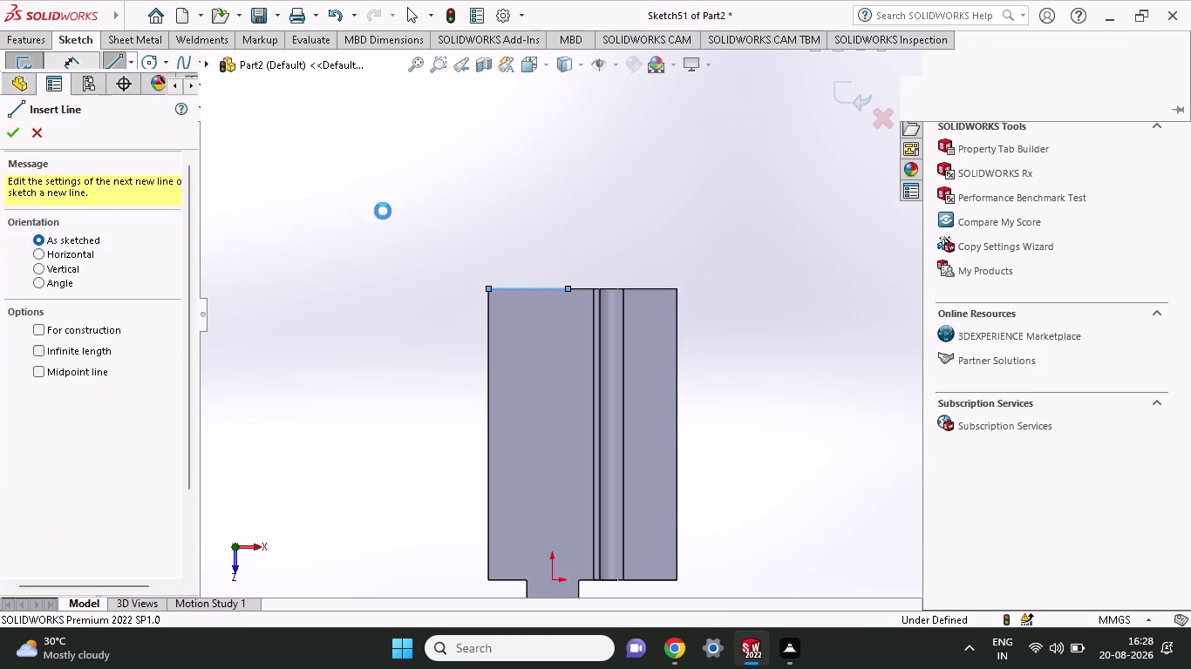
Dimension the new line to 13 mm.
click(488, 287)
click(571, 286)
click(577, 231)
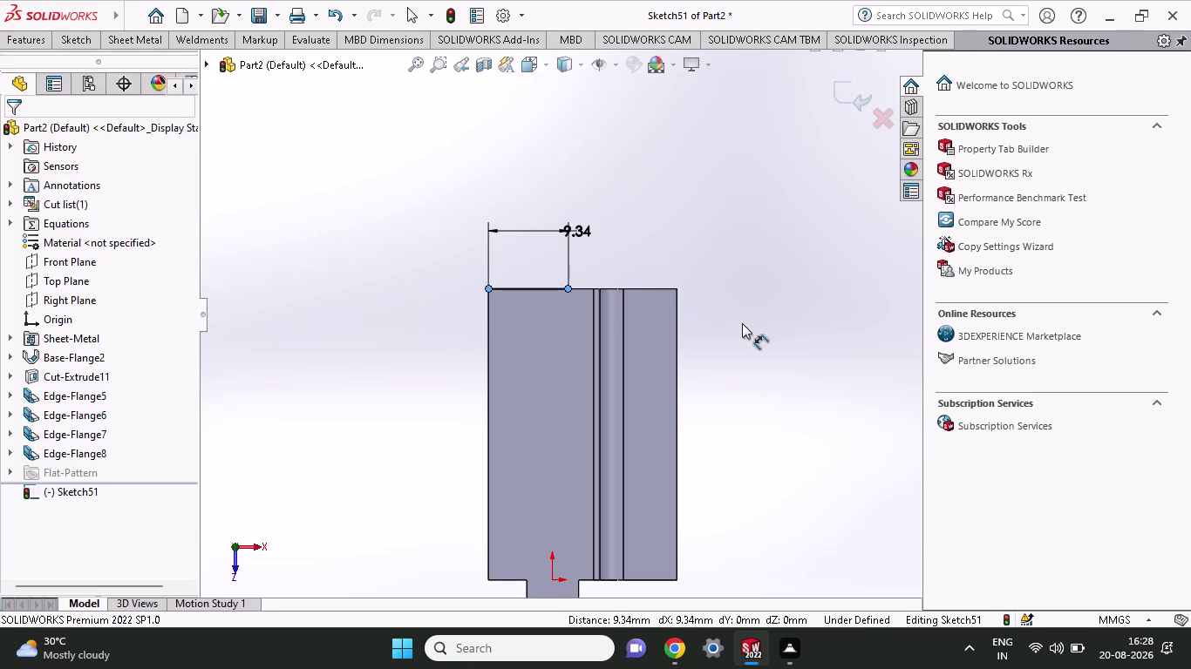
text(13)
key(Return)
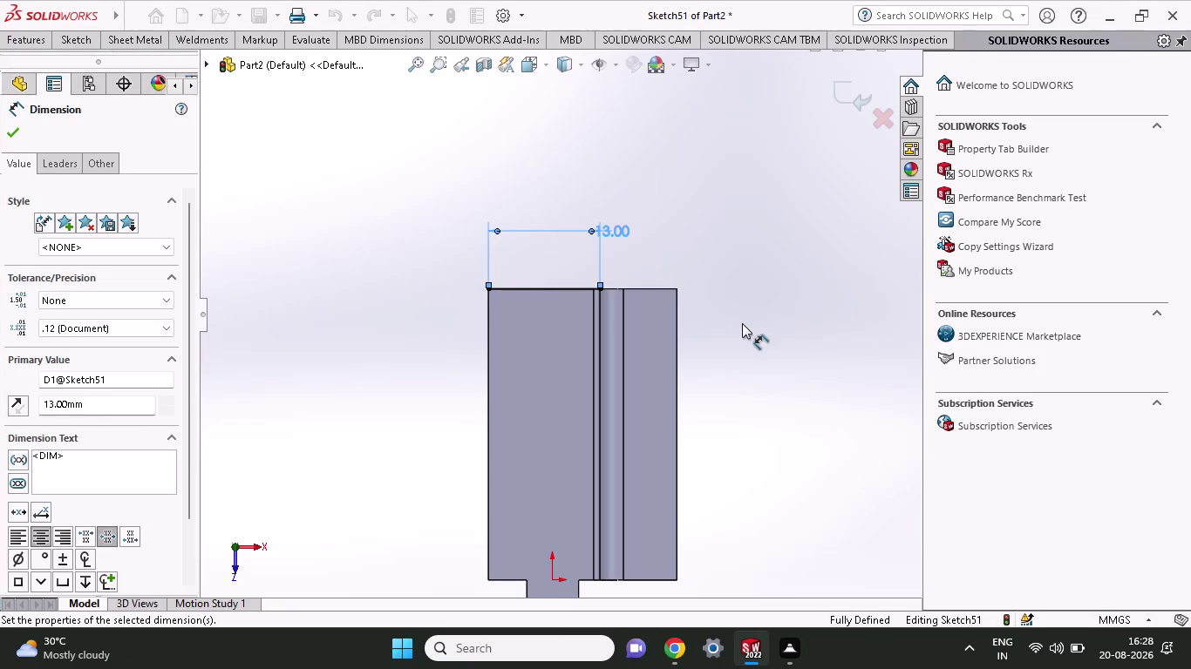
scroll(down, 3)
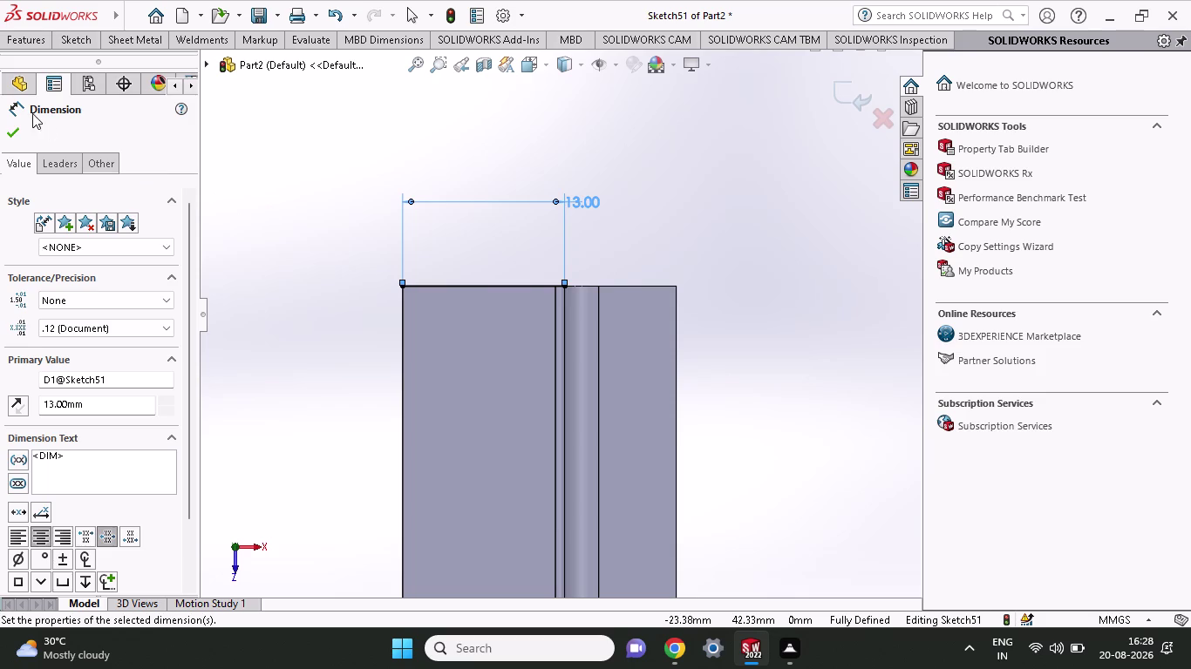
click(21, 133)
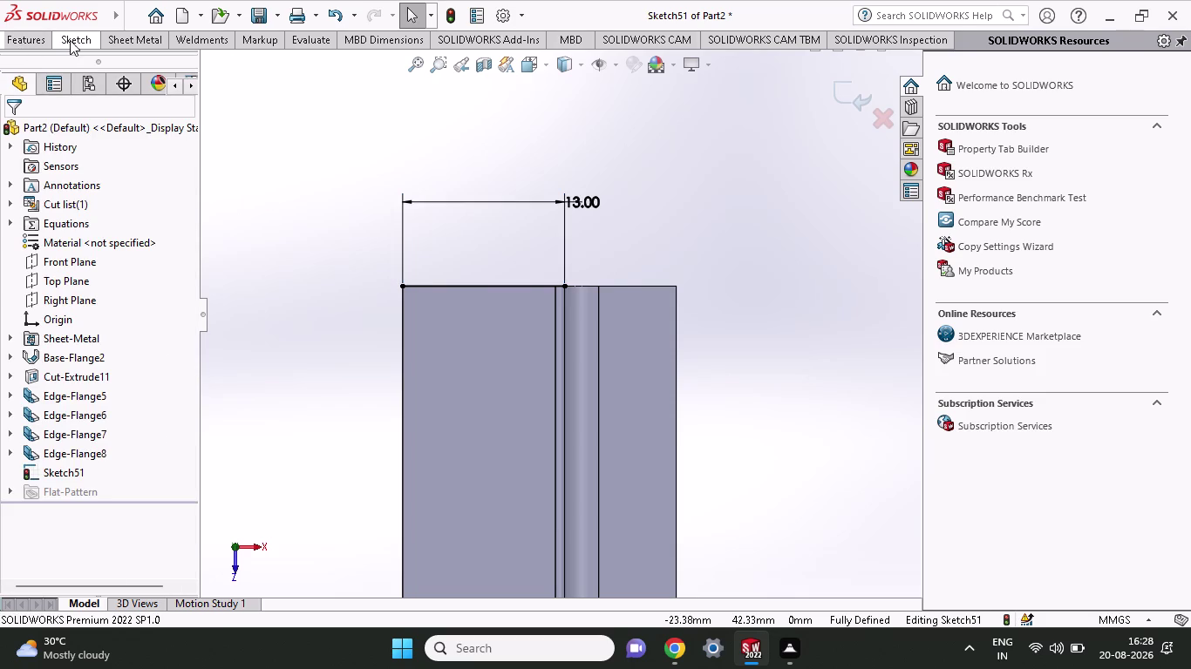
click(119, 39)
click(19, 69)
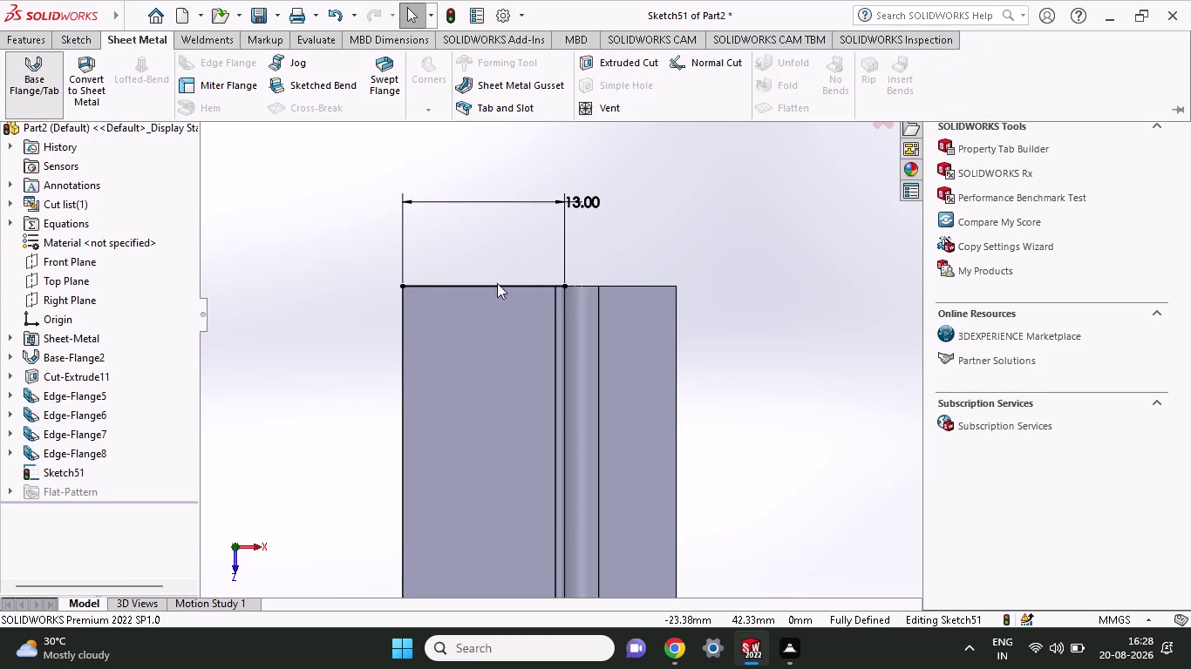
middle_drag(537, 297, 560, 218)
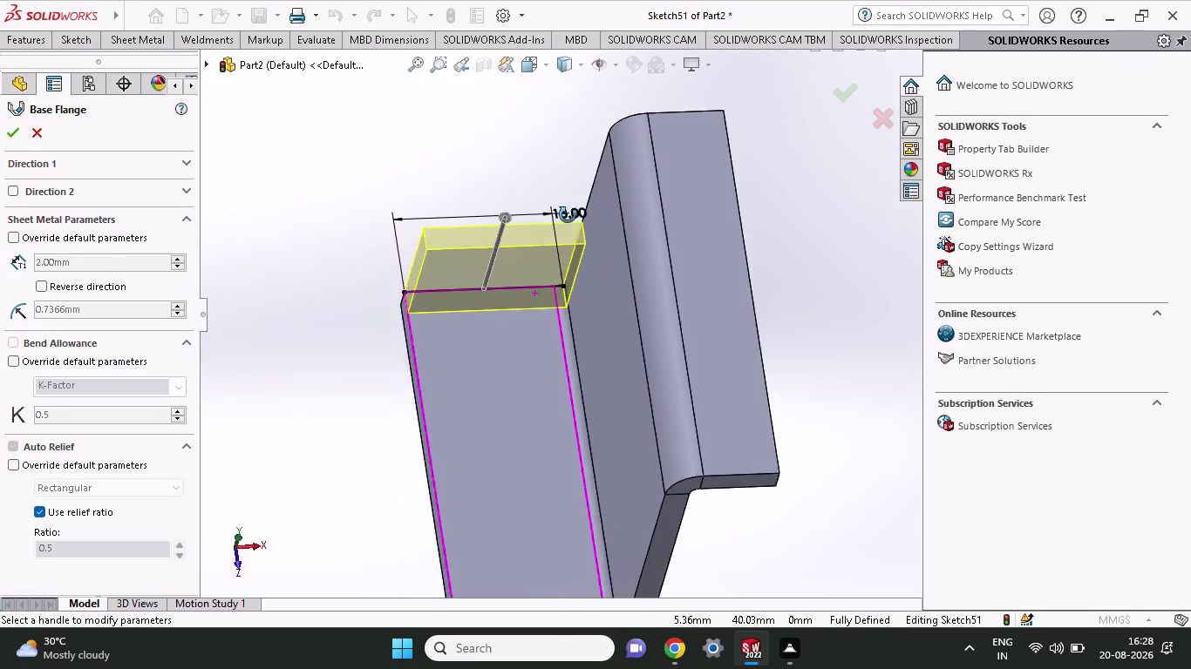
middle_drag(559, 218, 640, 218)
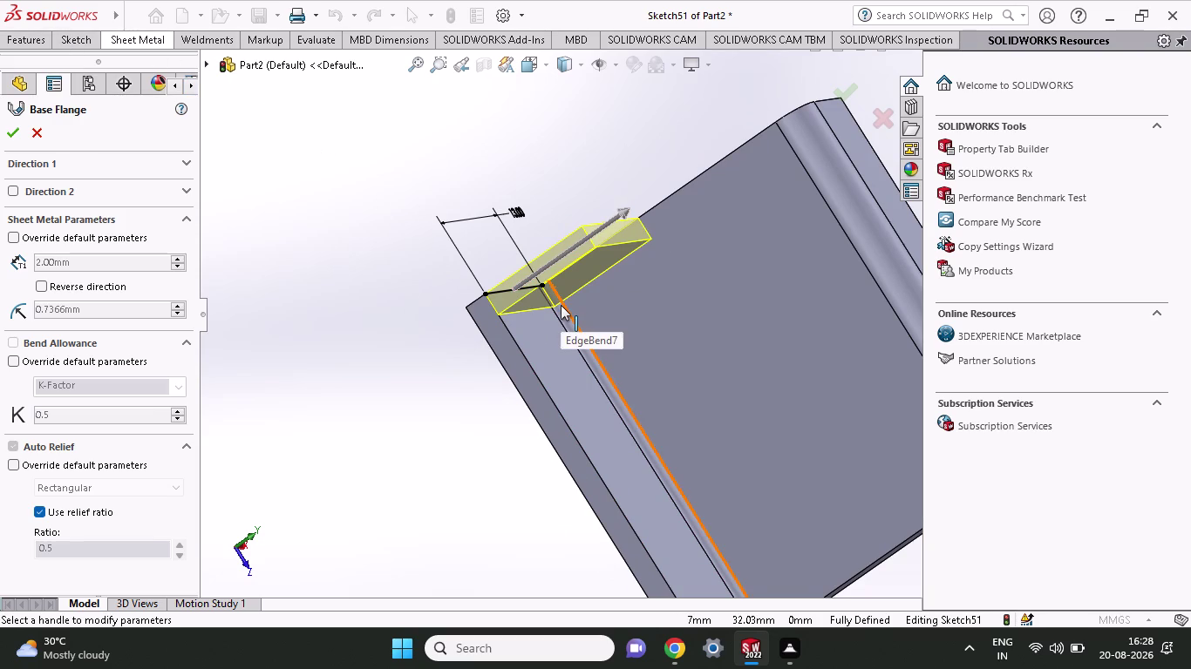
scroll(up, 3)
middle_drag(703, 348, 684, 343)
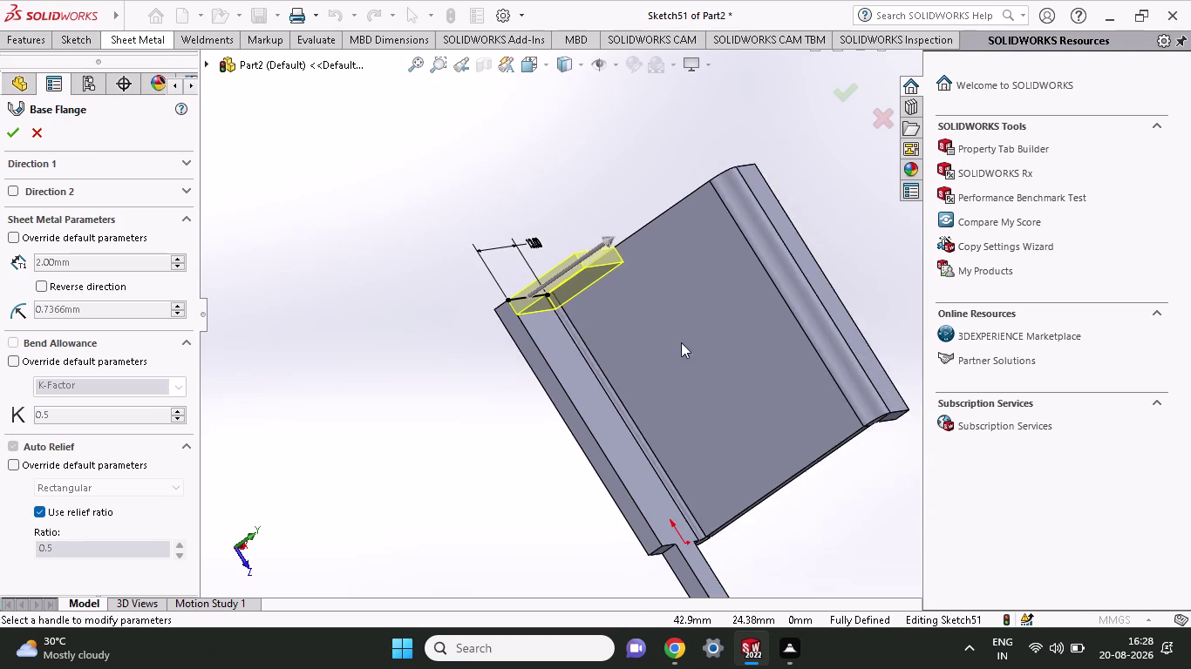
middle_drag(684, 343, 601, 318)
scroll(down, 3)
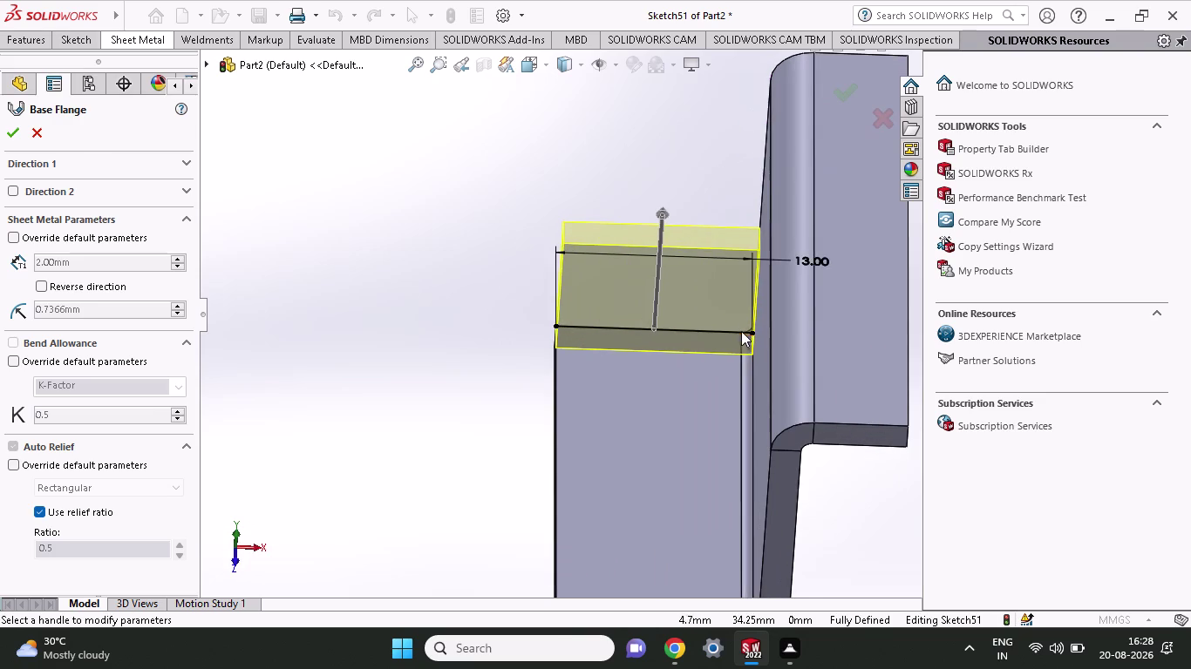
scroll(down, 3)
click(36, 134)
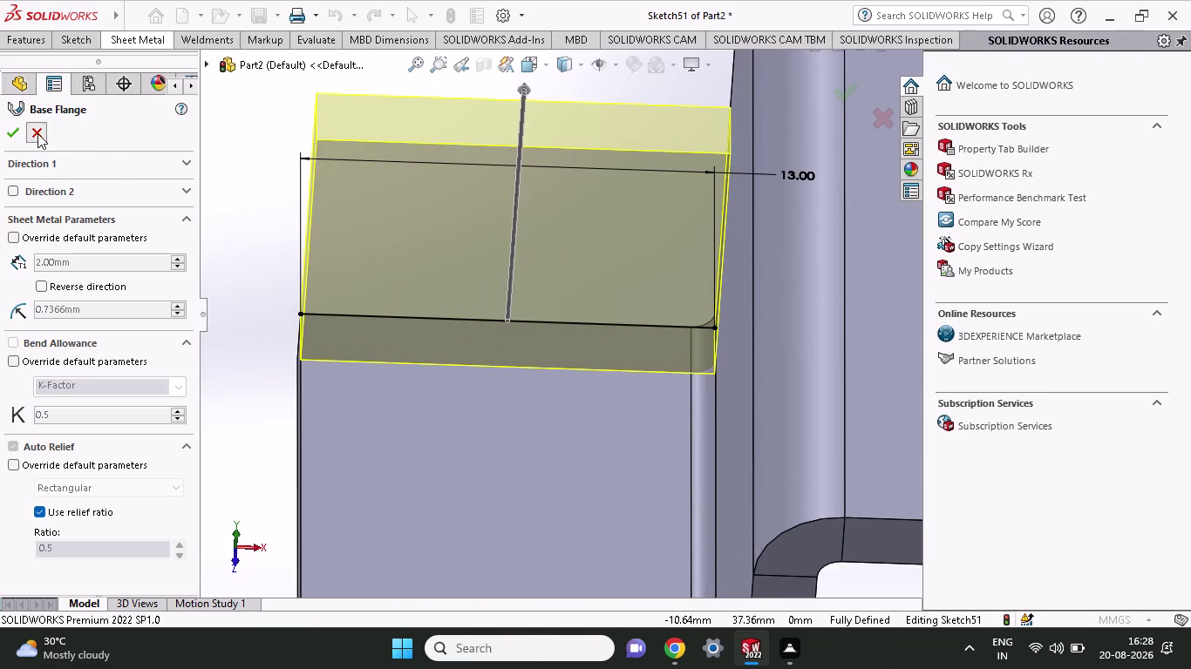
middle_drag(595, 259, 594, 386)
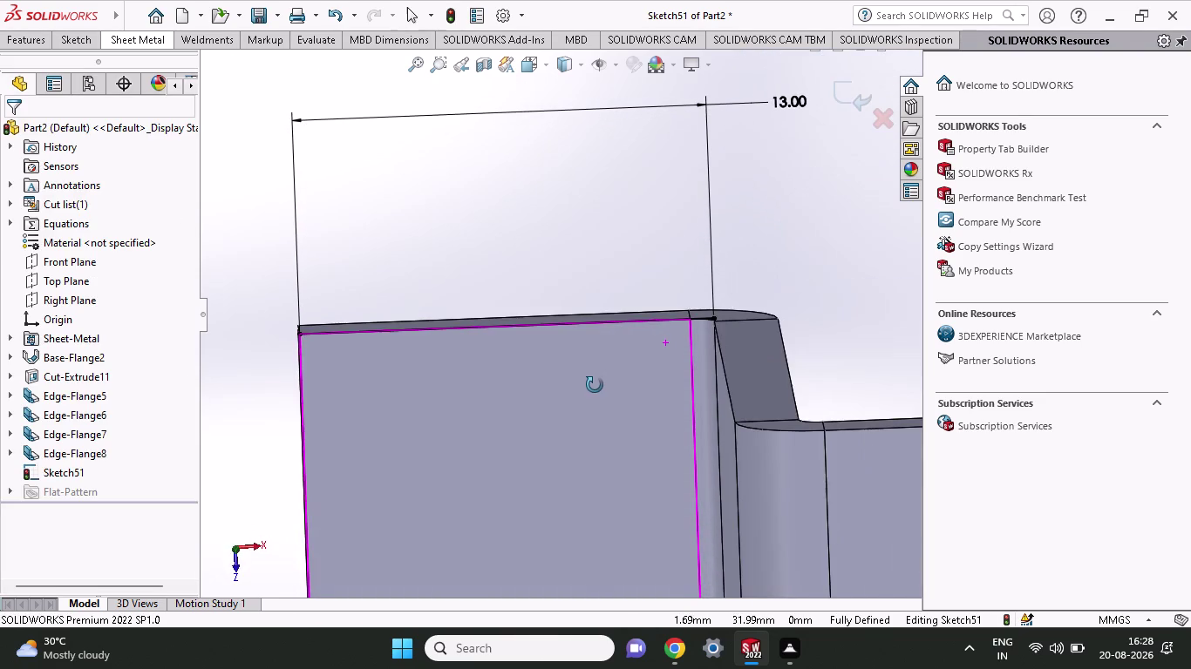
middle_drag(594, 386, 614, 337)
middle_click(613, 307)
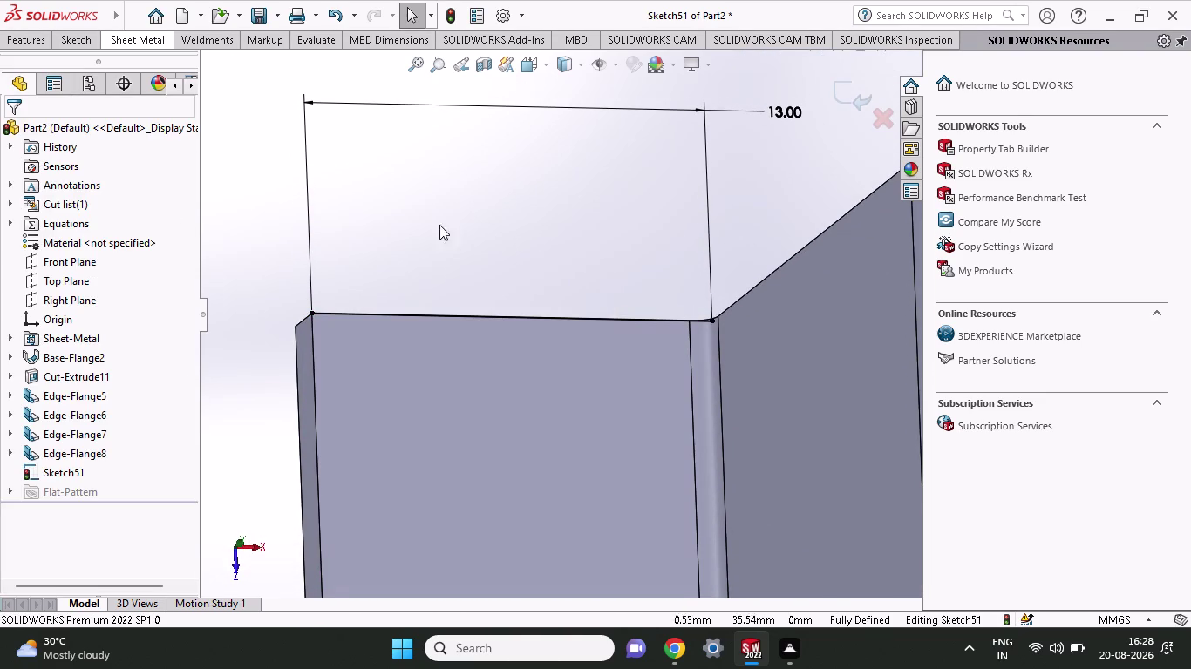
click(119, 39)
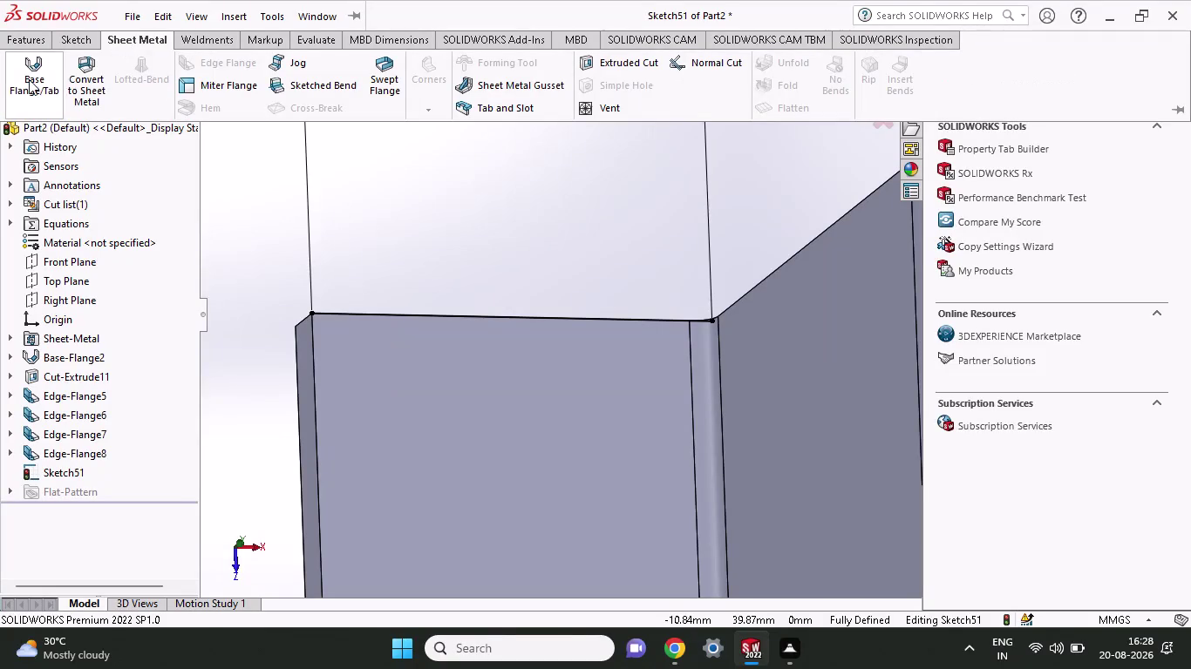
click(25, 79)
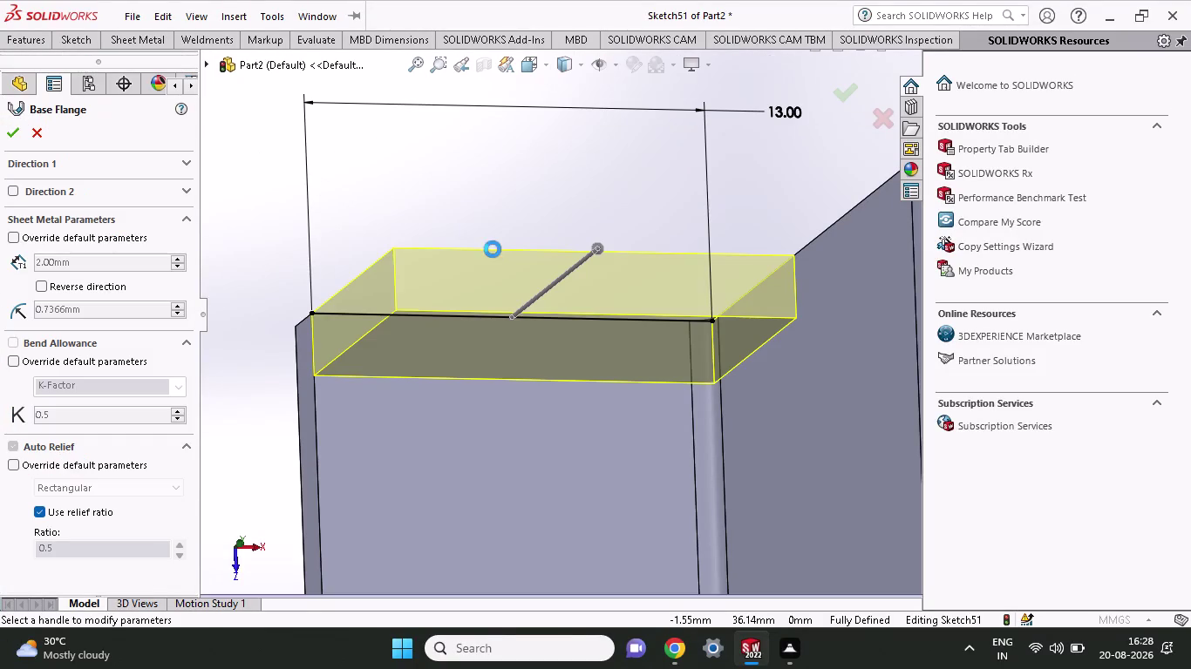
middle_drag(492, 250, 493, 228)
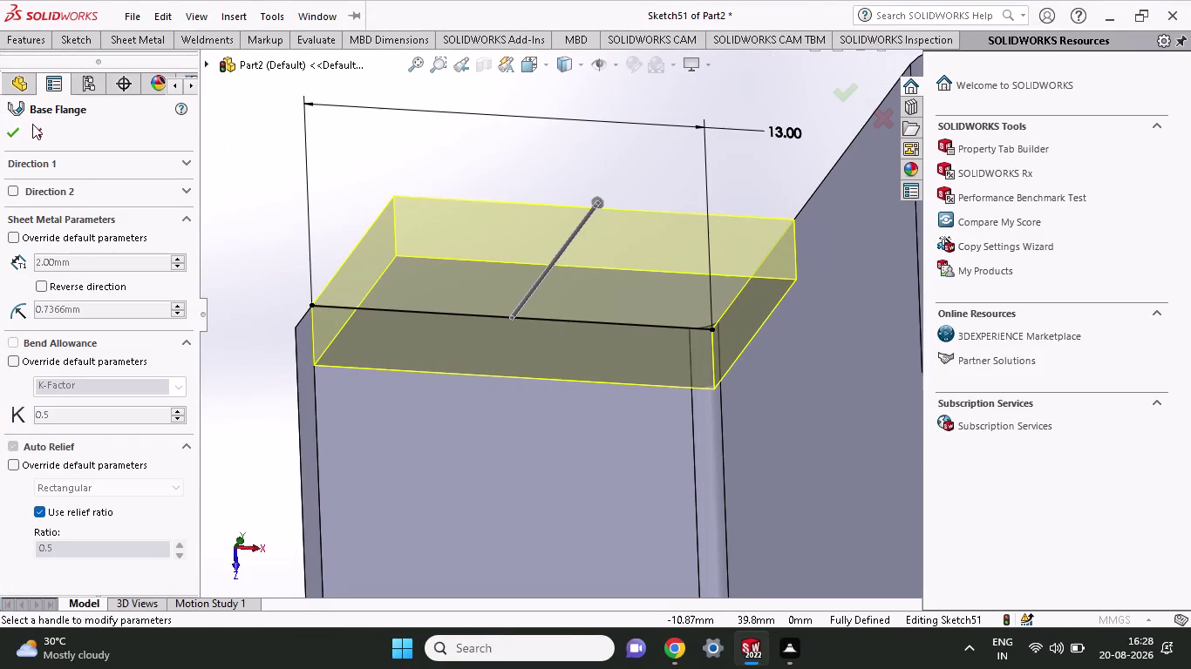
click(33, 124)
click(116, 40)
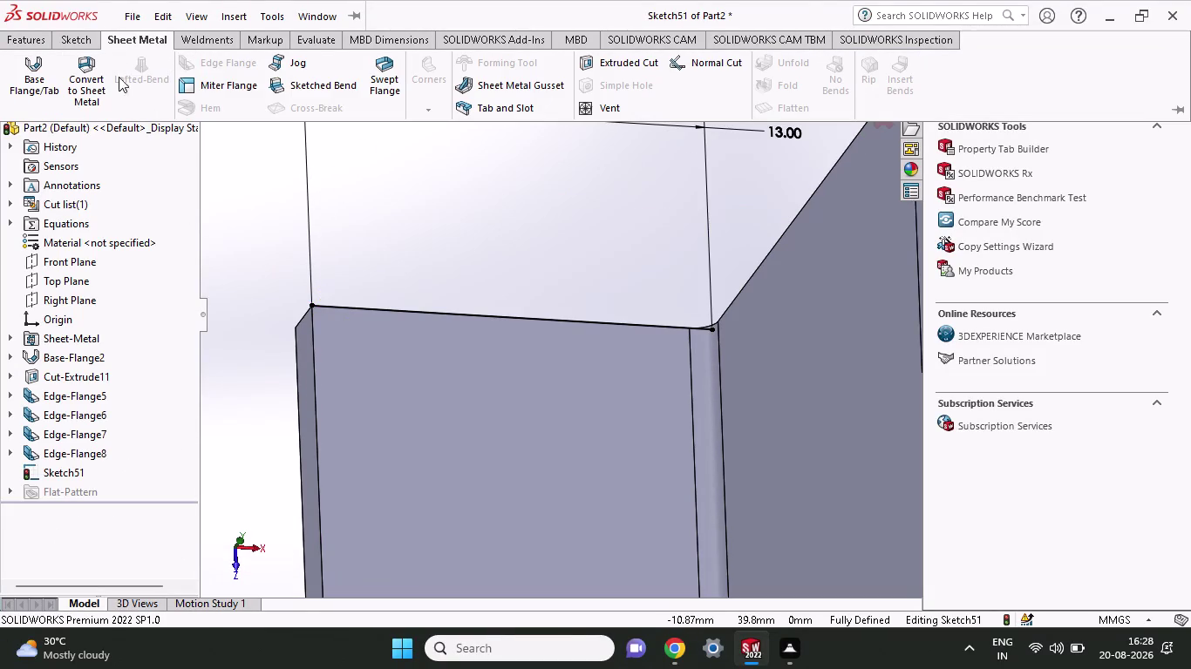
scroll(up, 3)
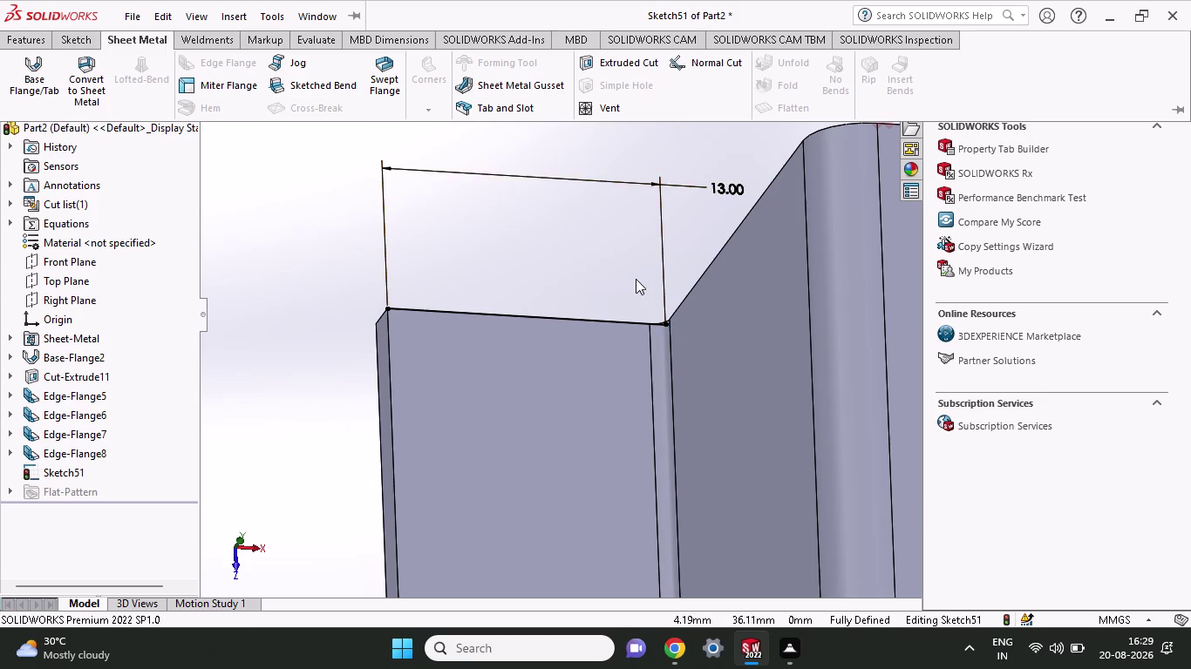
scroll(up, 3)
middle_drag(635, 279, 615, 399)
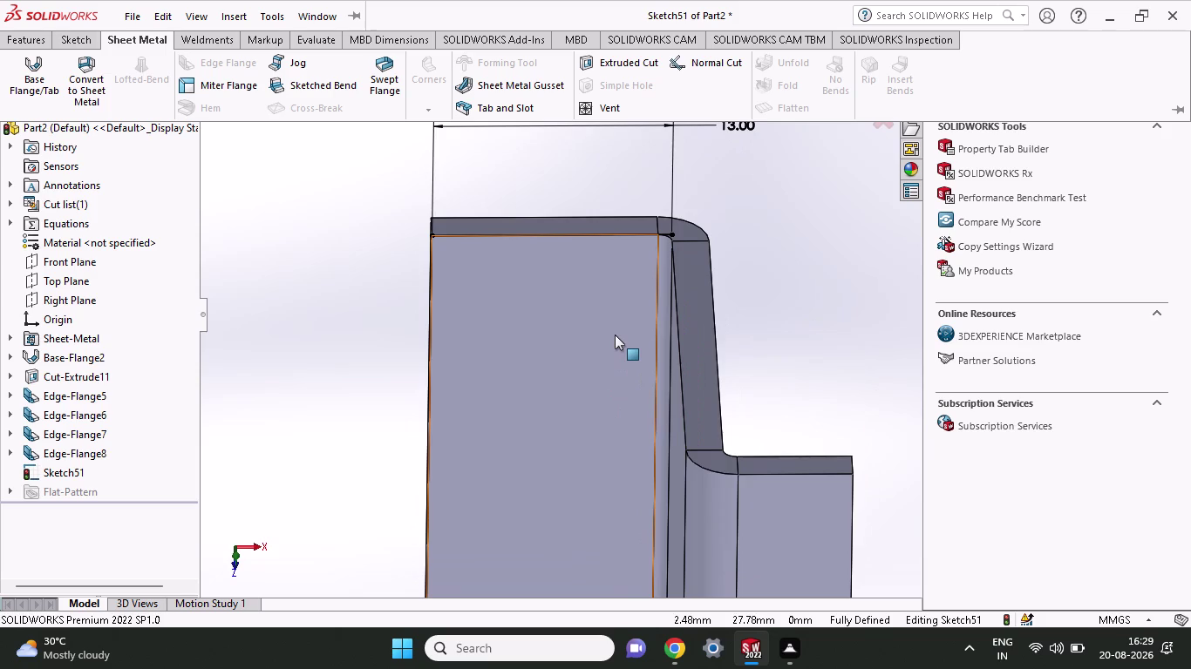
middle_drag(614, 334, 613, 214)
scroll(up, 3)
scroll(up, 3)
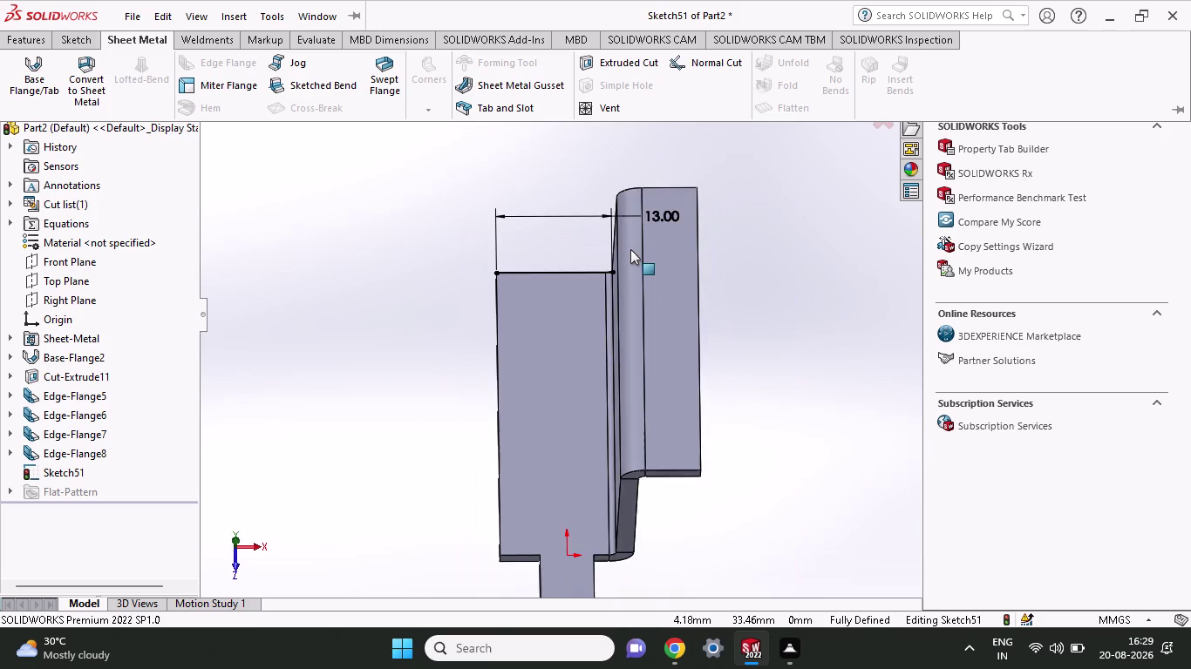
scroll(up, 3)
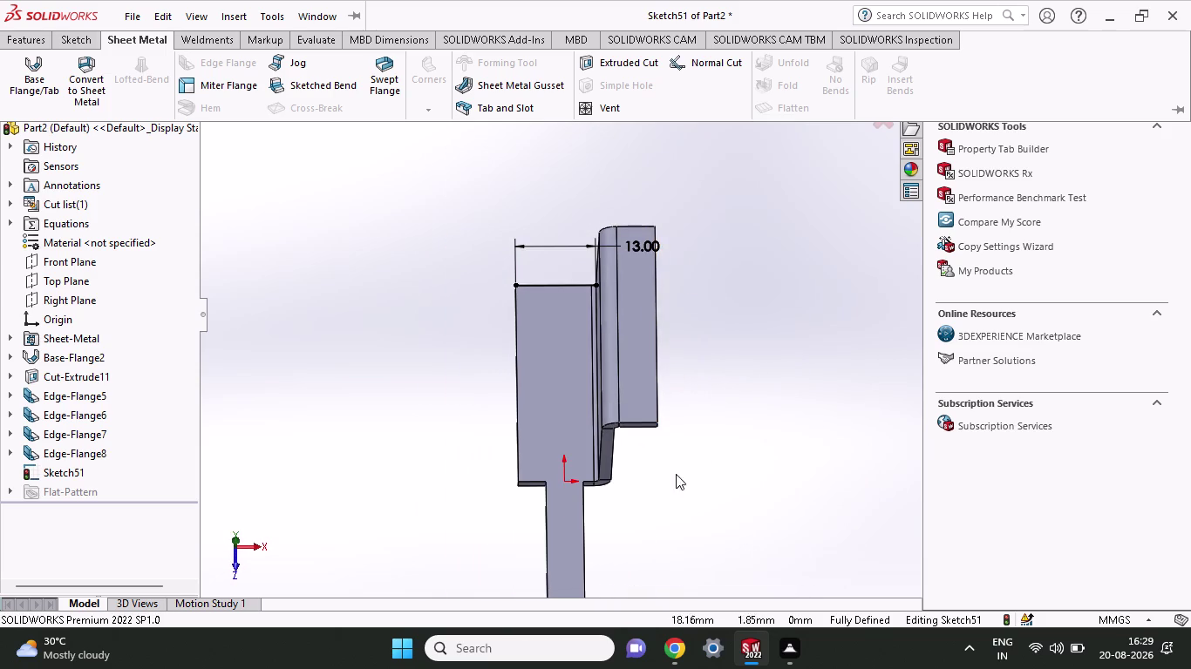
scroll(up, 3)
middle_drag(654, 462, 680, 577)
scroll(up, 3)
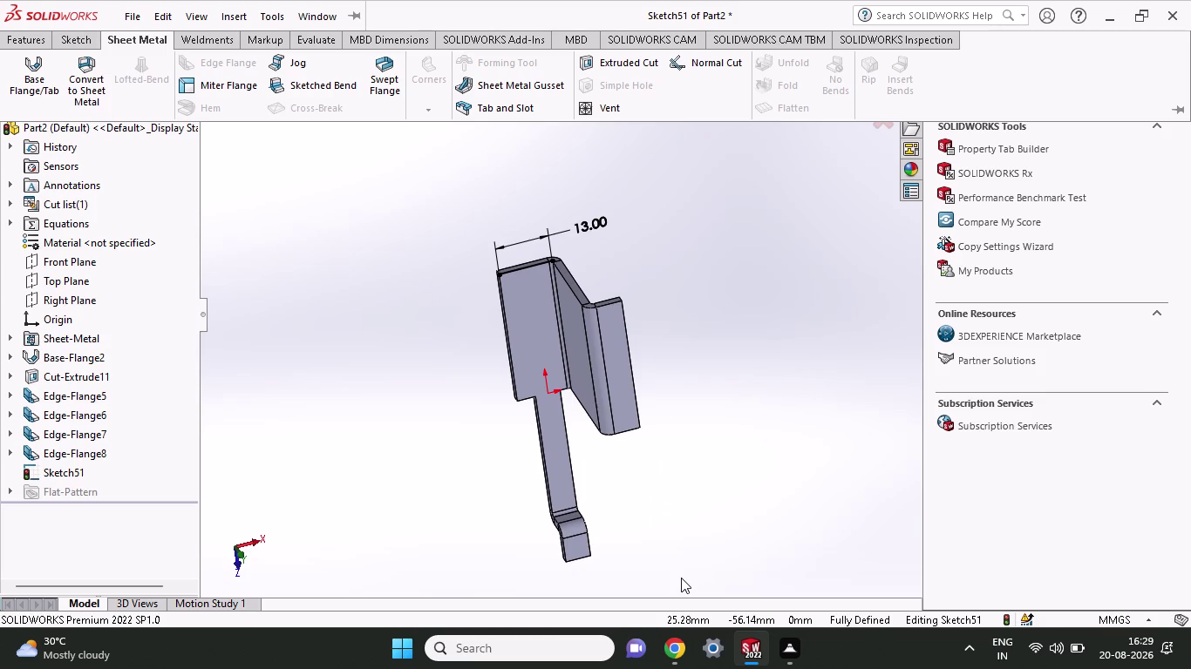
Undo repeatedly until only the original 15 by 67.93 mm Sketch9 rectangle remains.
key(ctrl+z)
key(ctrl+z)
key(ctrl+z)
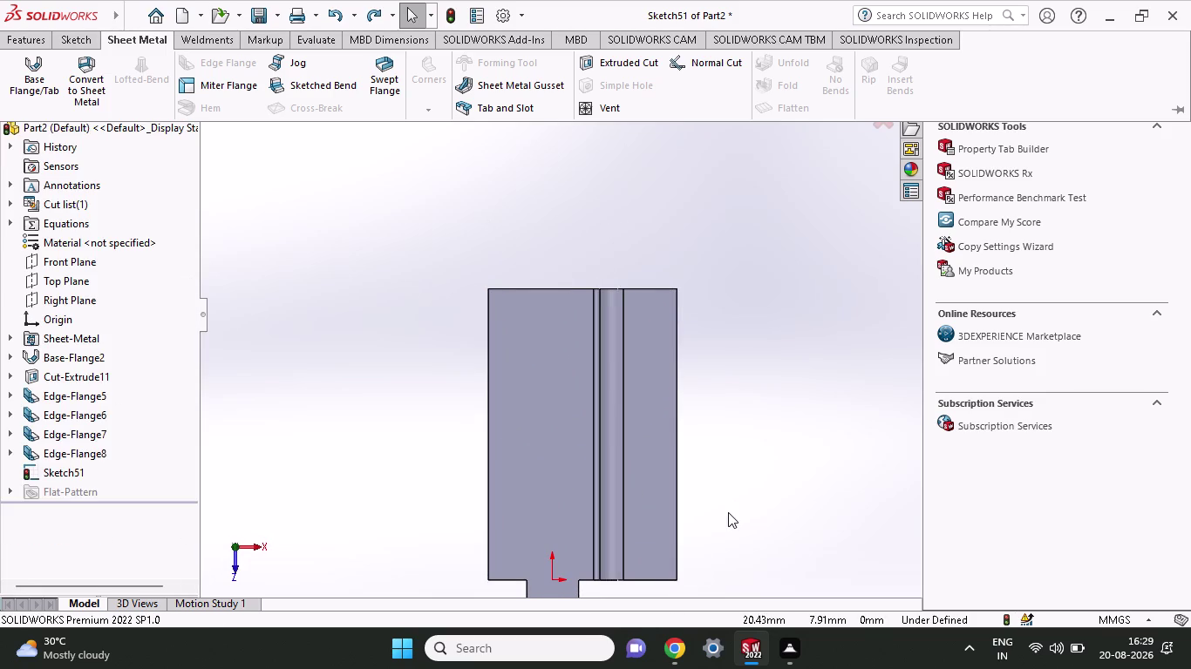
key(ctrl+z)
key(ctrl+z)
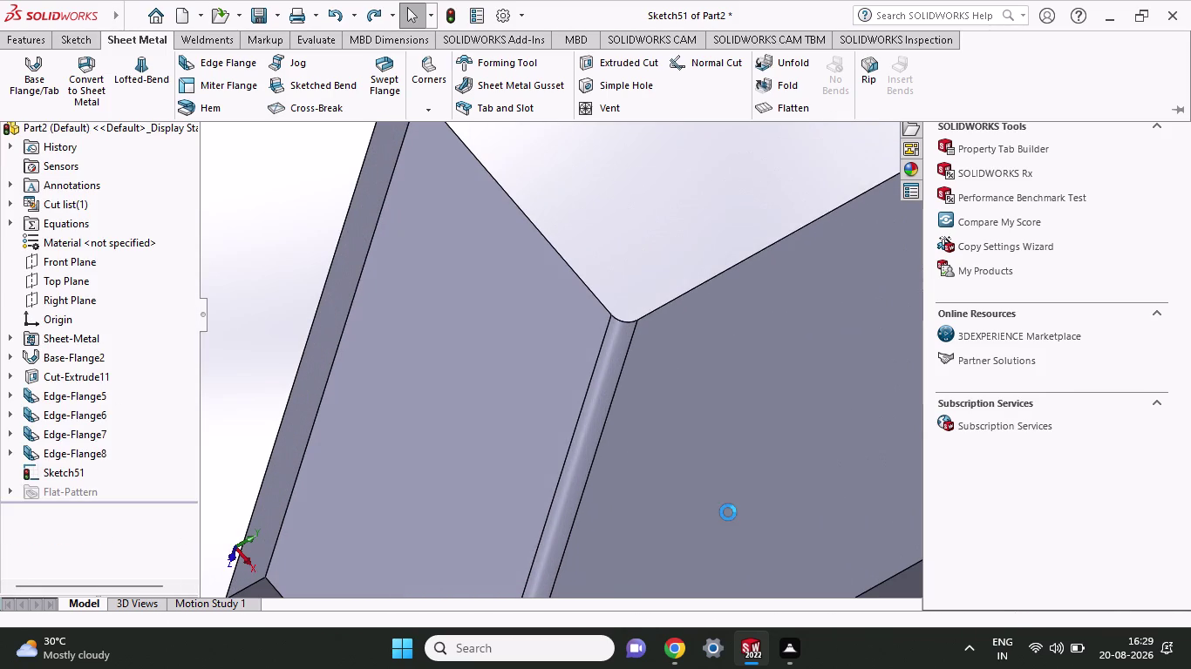
key(ctrl+z)
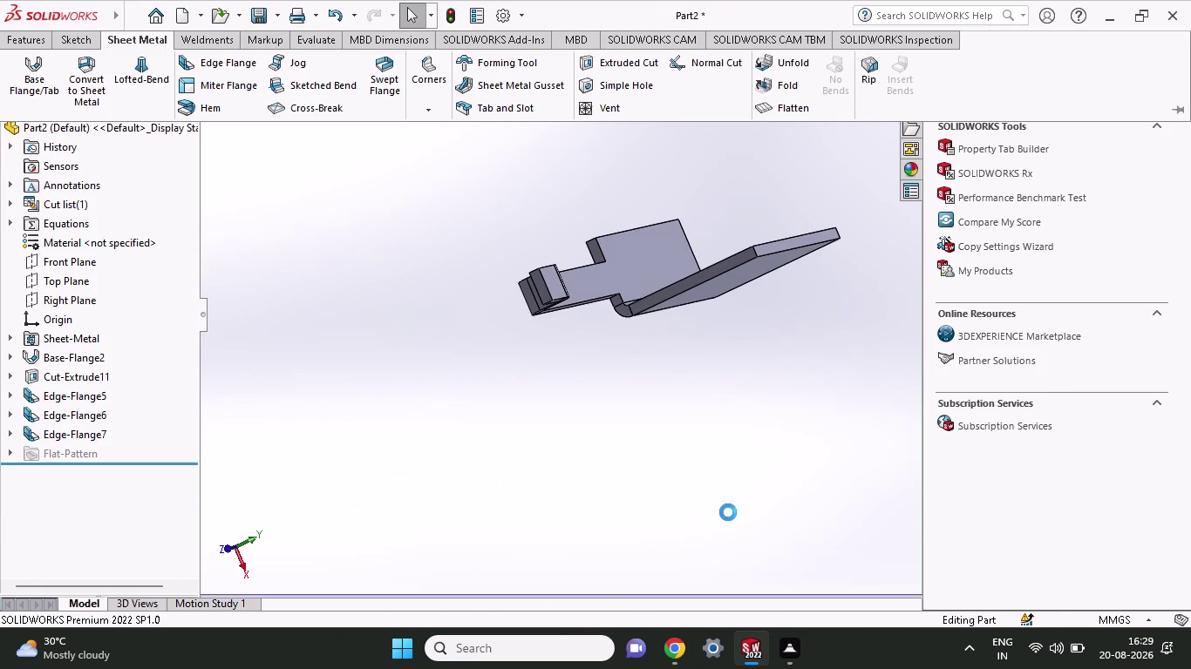
key(ctrl+z)
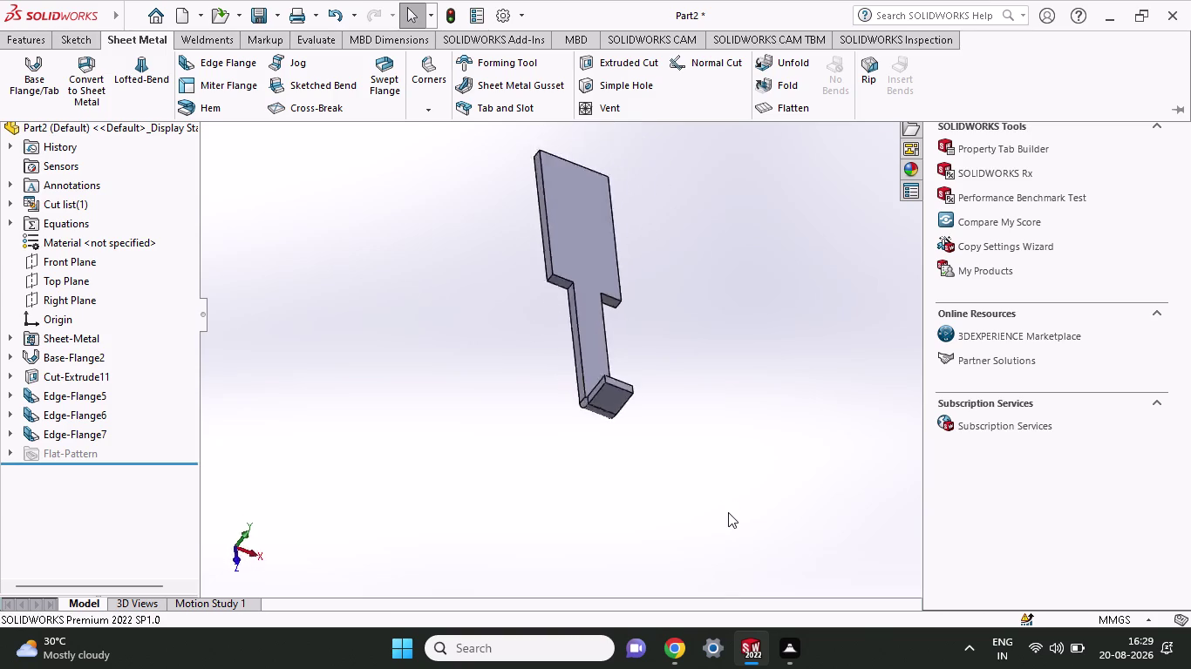
key(ctrl+z)
key(ctrl+z)
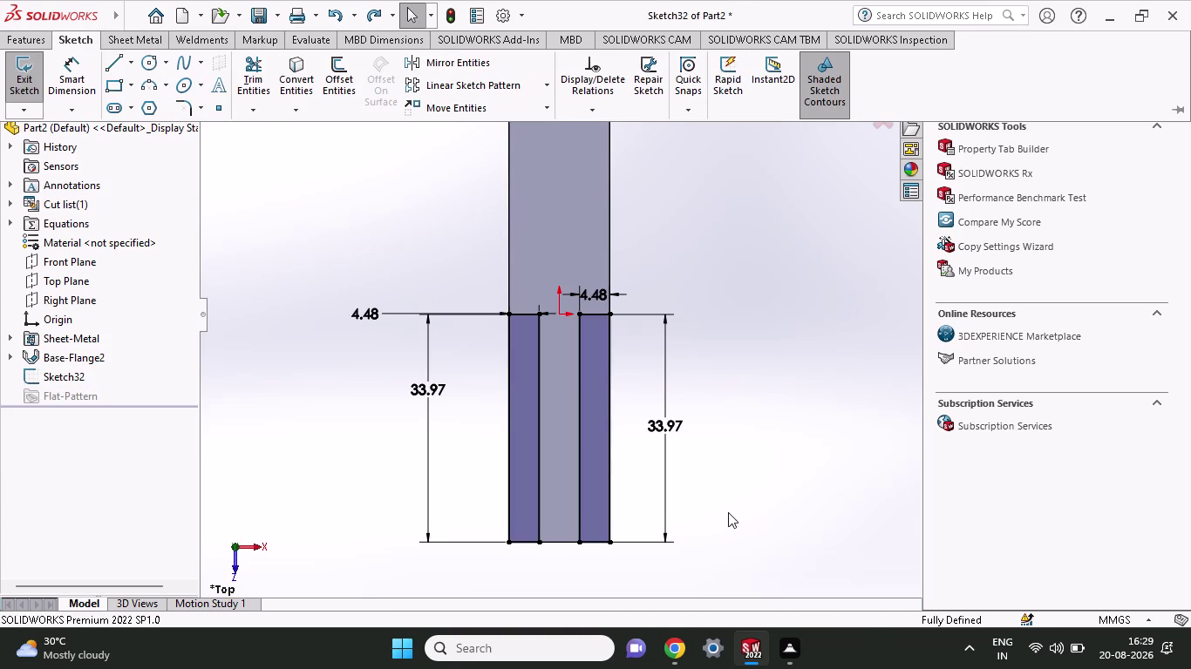
key(ctrl+z)
key(ctrl+z)
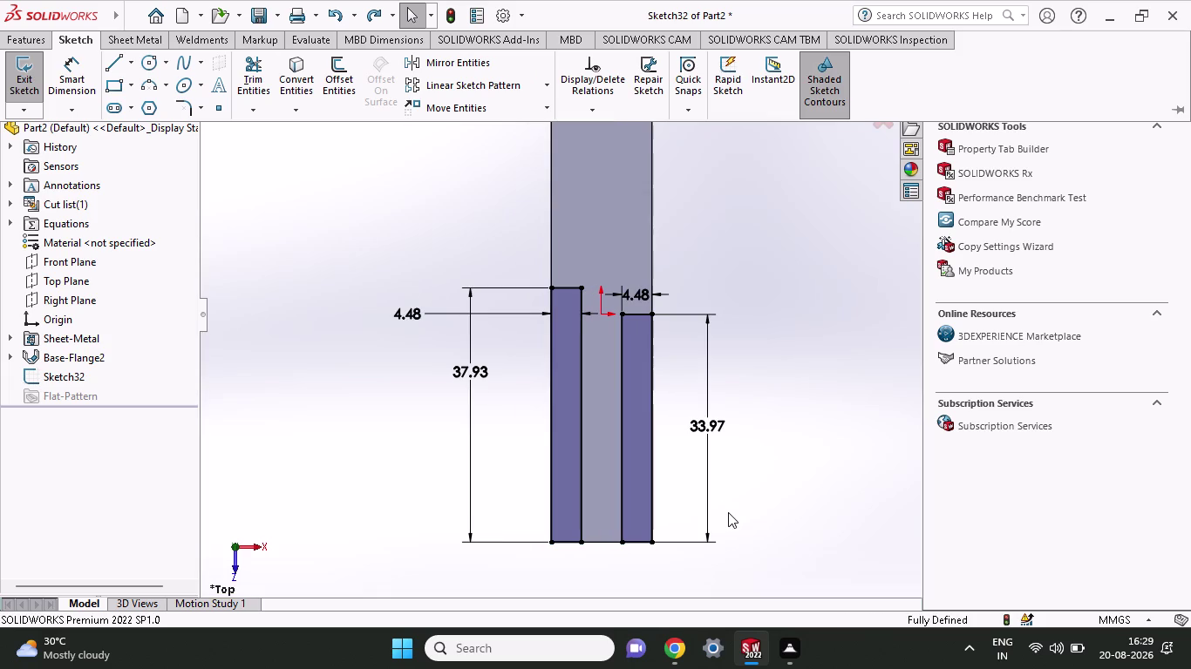
key(ctrl+z)
key(ctrl+z)
key(ctrl+z)
key(ctrl+z)
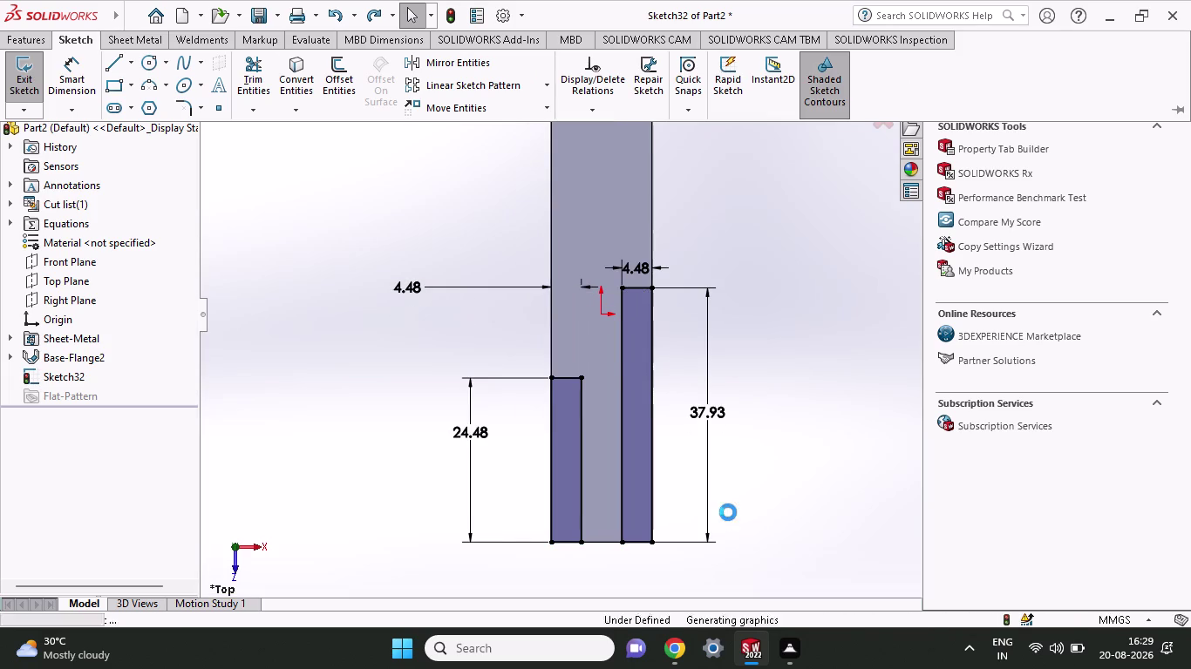
key(ctrl+z)
key(ctrl+z)
key(ctrl+z)
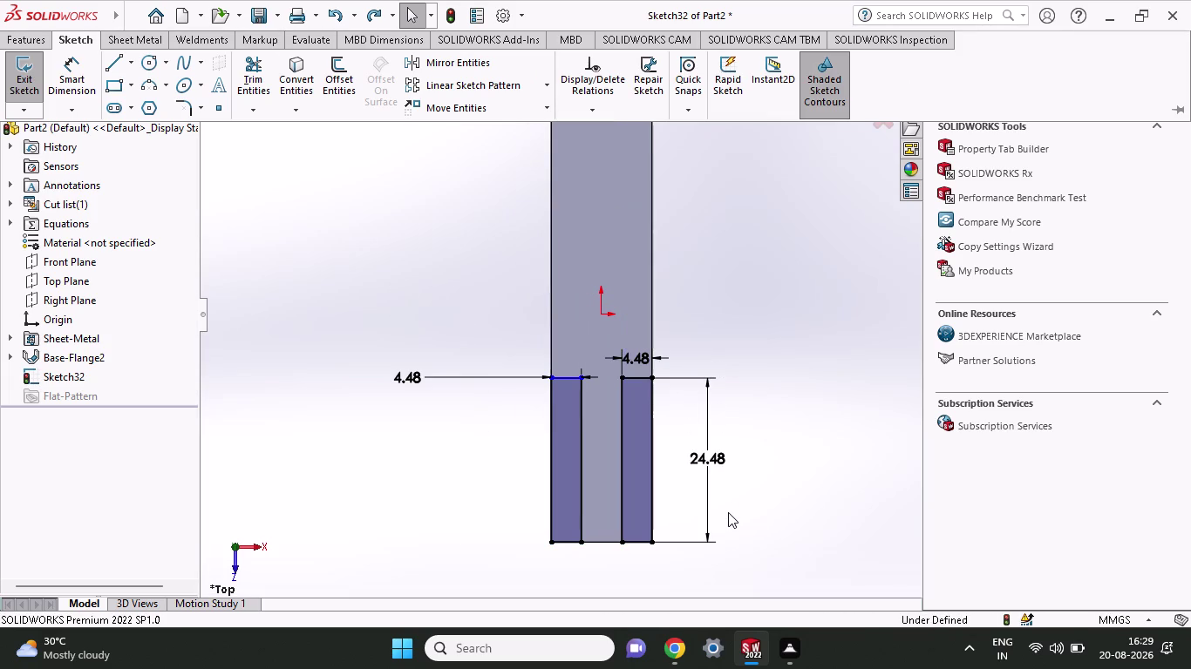
key(ctrl+z)
key(ctrl+z)
key(ctrl+z)
key(ctrl+z)
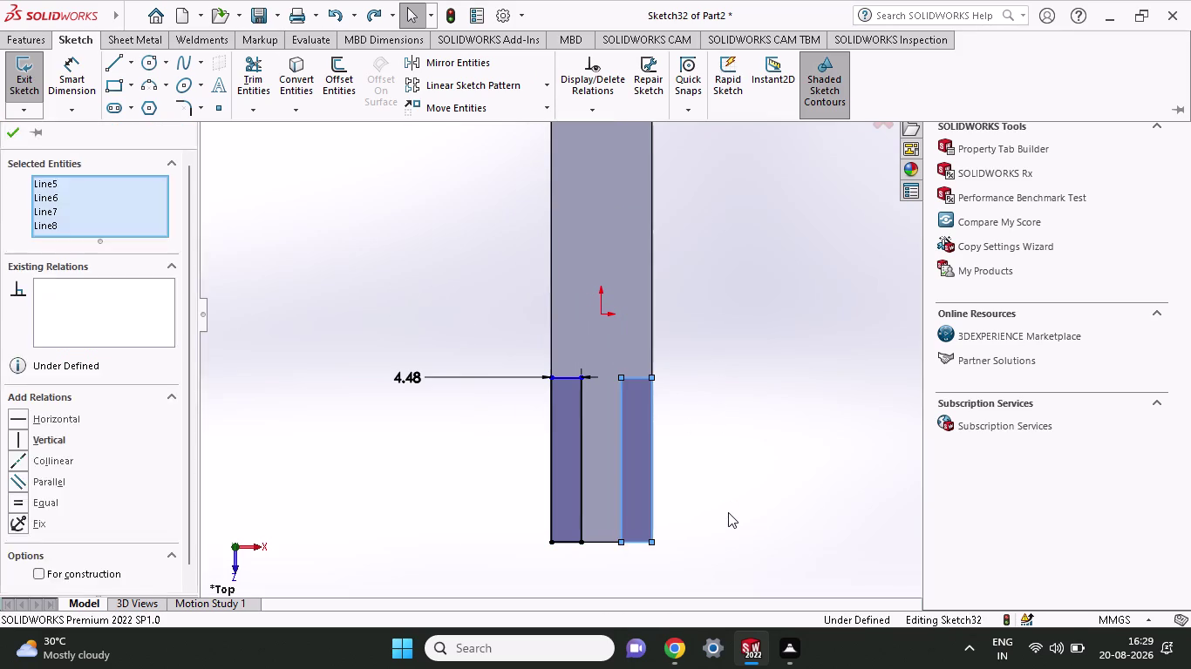
key(ctrl+z)
key(ctrl+z)
key(ctrl+z)
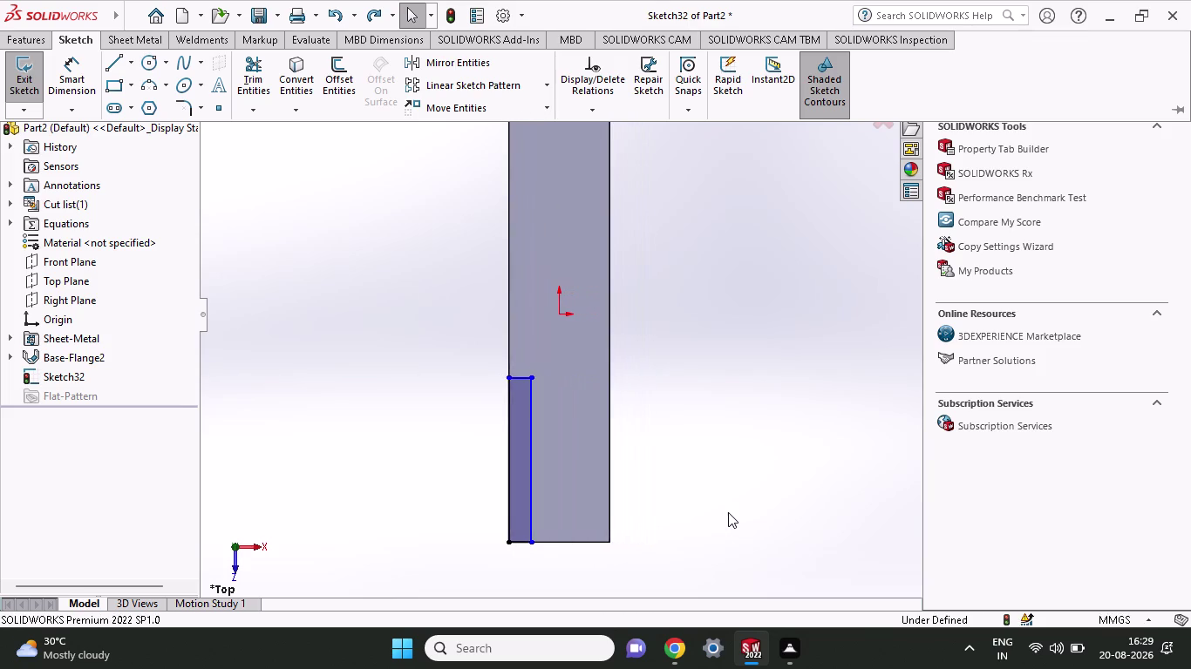
key(ctrl+z)
key(ctrl+z)
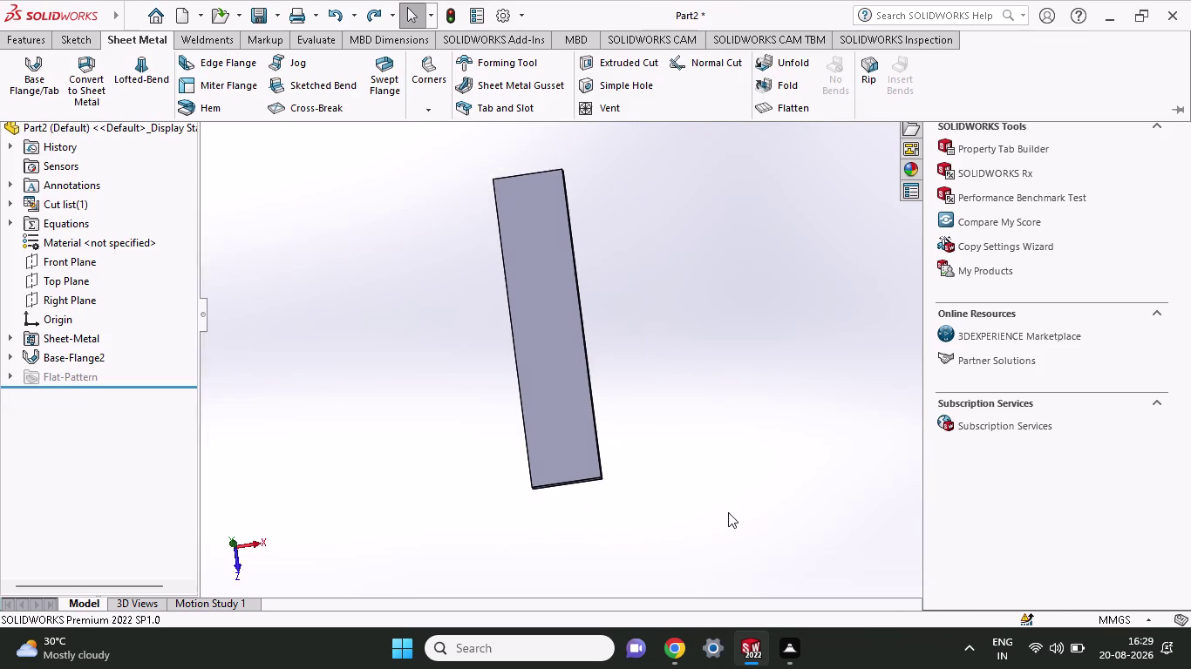
key(ctrl+z)
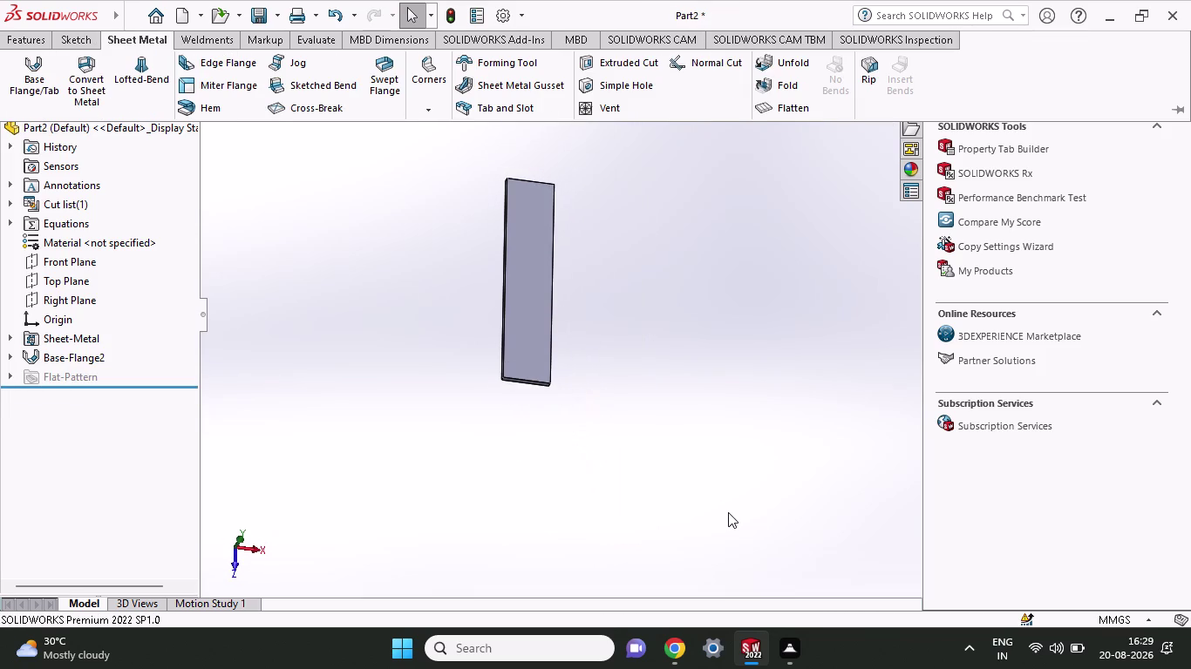
key(ctrl+z)
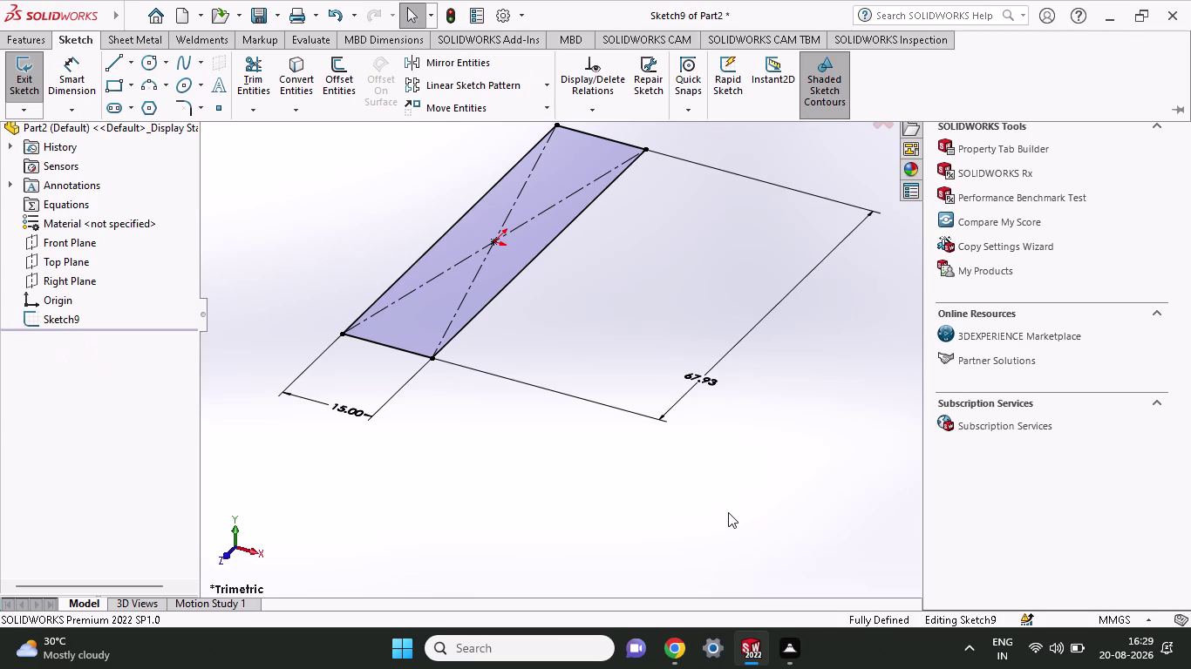
Change the Sketch9 rectangle's 15 mm width dimension to 23.96 mm.
double_click(337, 407)
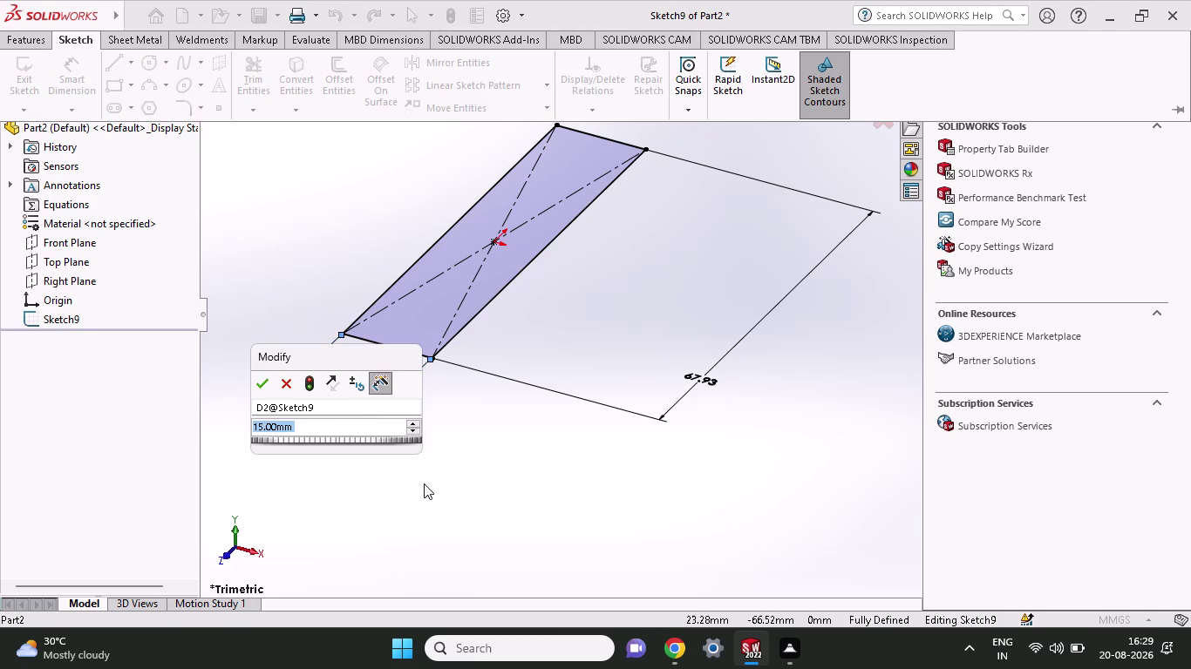
text(23.)
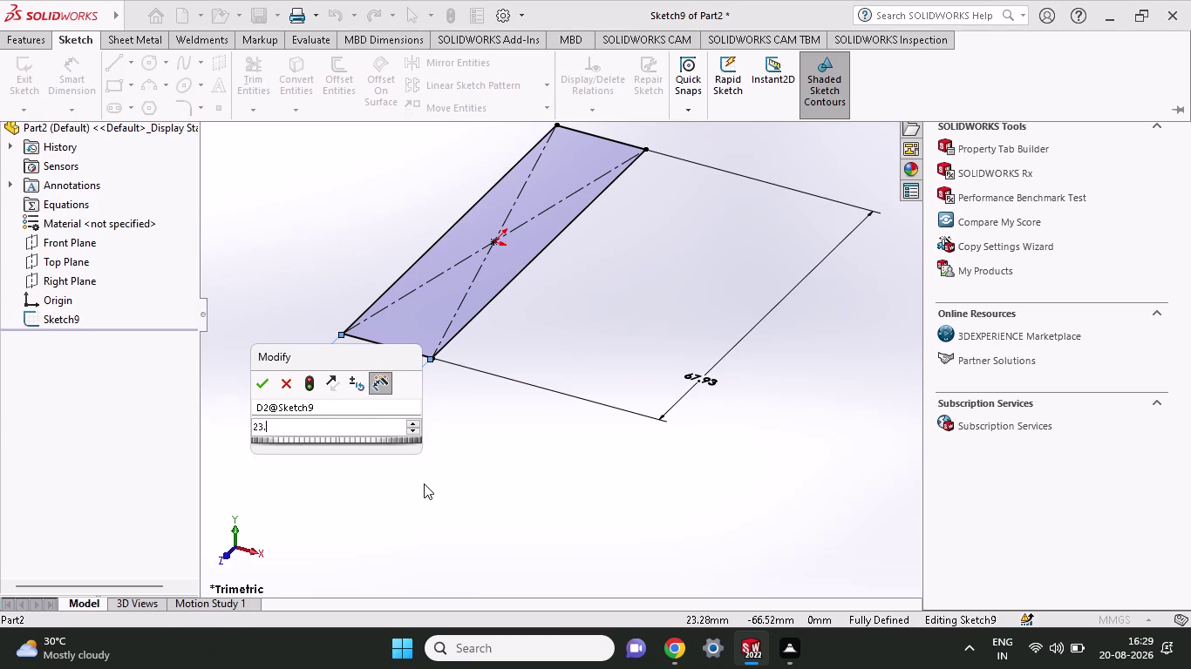
text(96)
key(Return)
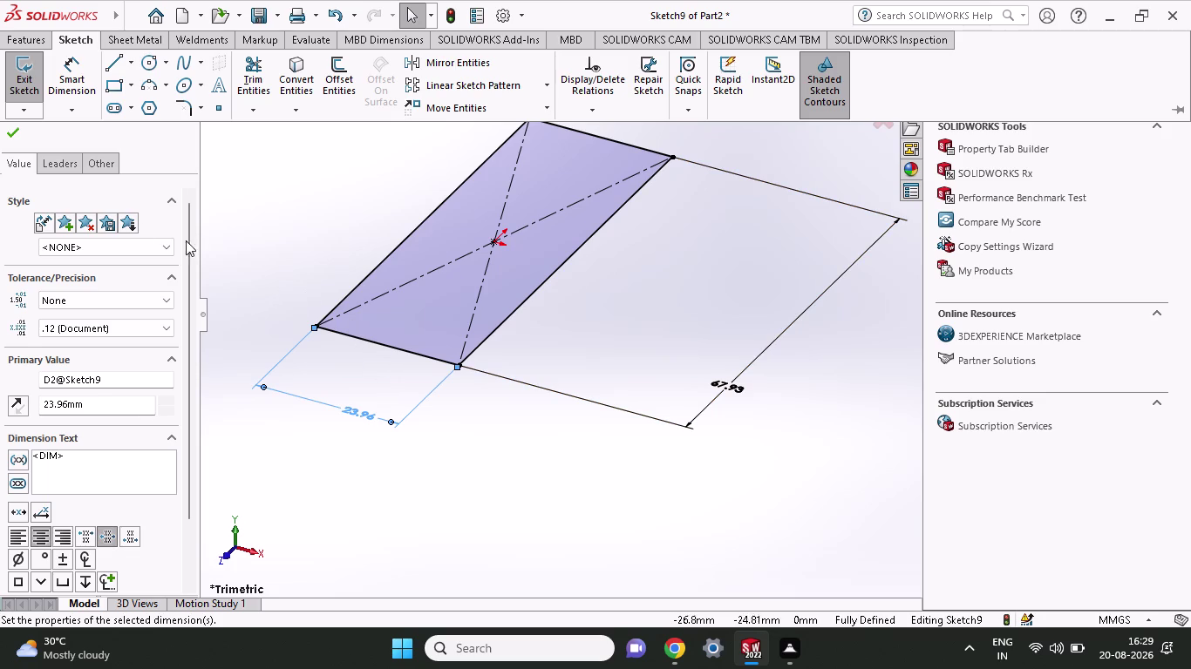
click(19, 121)
click(16, 139)
click(26, 45)
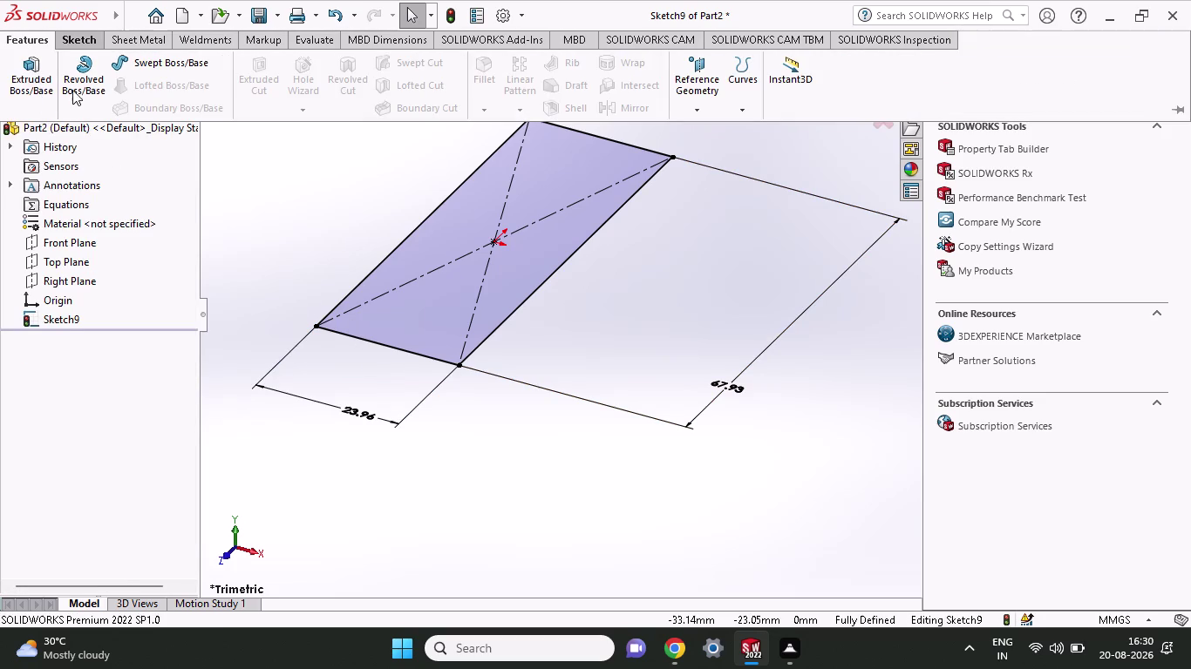
Create Base-Flange3 from the rectangle at 2 mm thickness and inspect it.
click(128, 41)
click(46, 94)
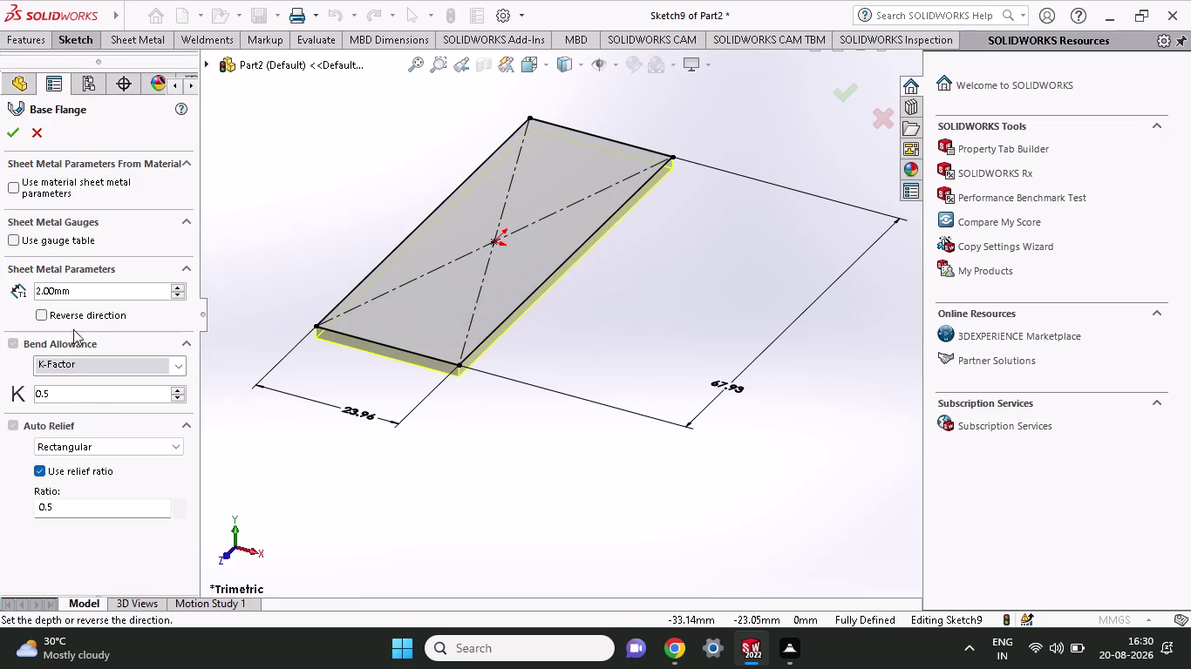
click(16, 129)
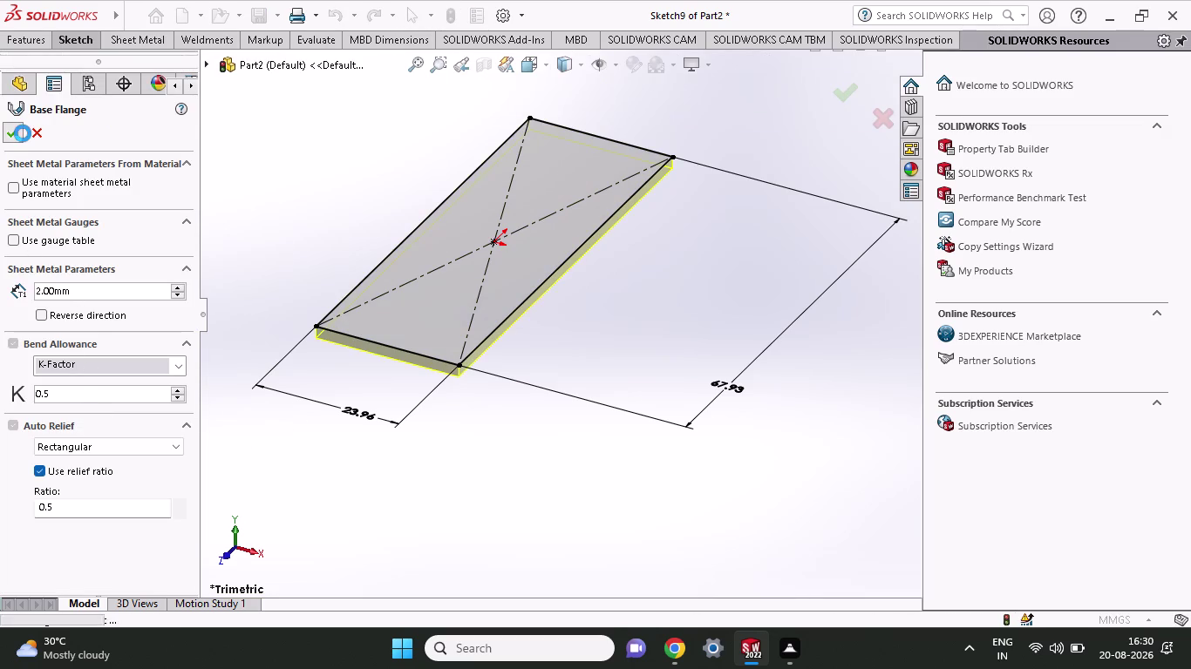
middle_drag(513, 382, 549, 440)
scroll(up, 3)
scroll(down, 3)
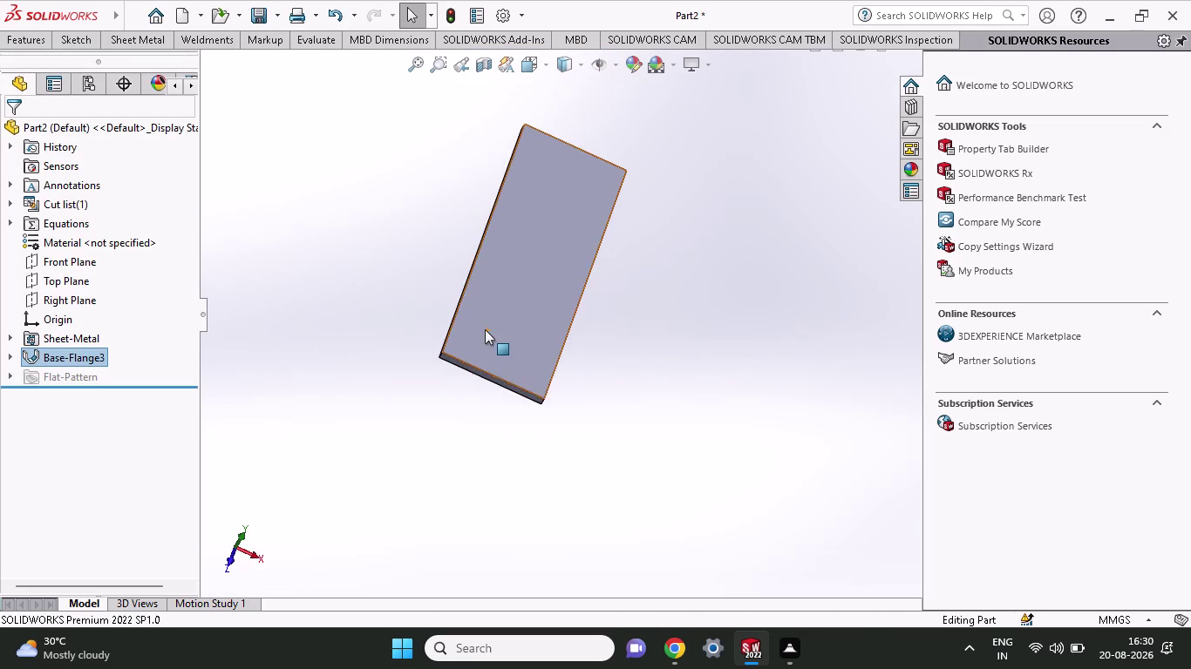
scroll(down, 3)
scroll(up, 3)
scroll(down, 3)
scroll(up, 3)
scroll(up, 3)
scroll(down, 3)
click(66, 41)
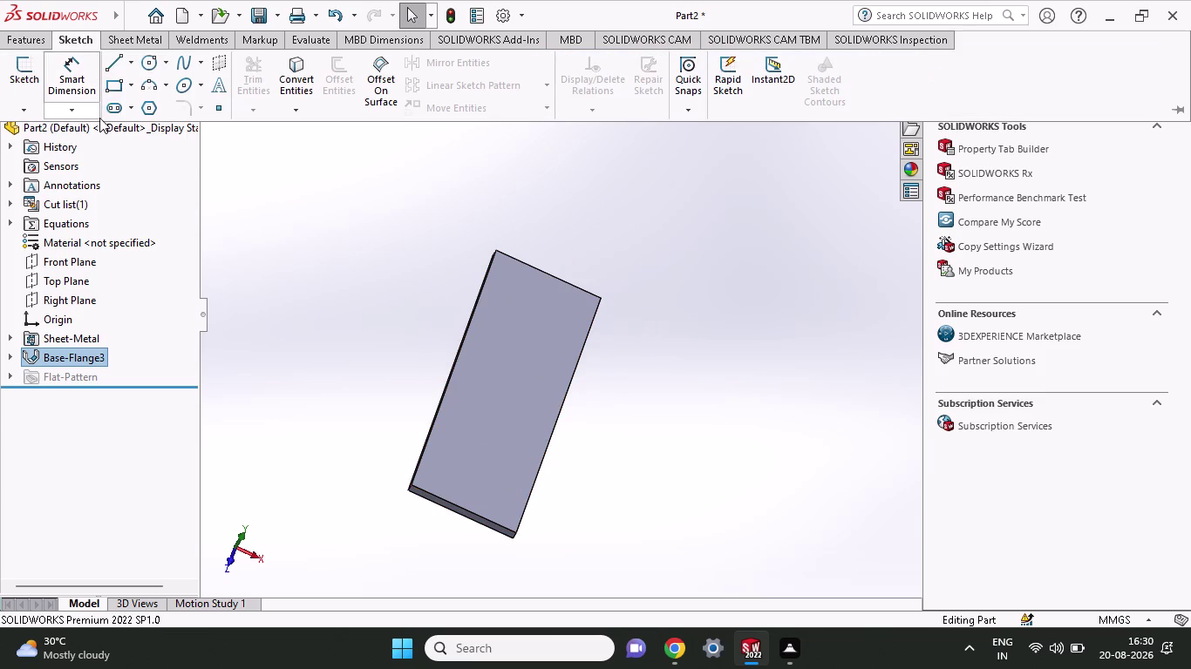
Sketch a narrow rectangle along the new plate's lower-left edge.
click(105, 92)
click(425, 460)
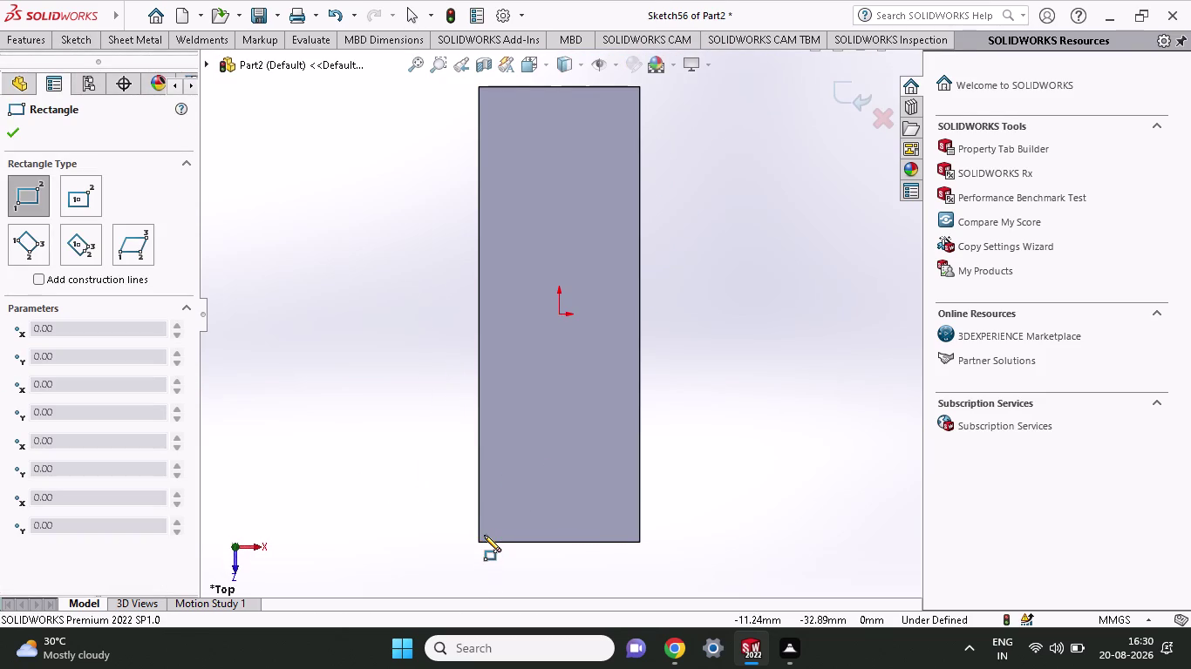
click(480, 540)
click(522, 344)
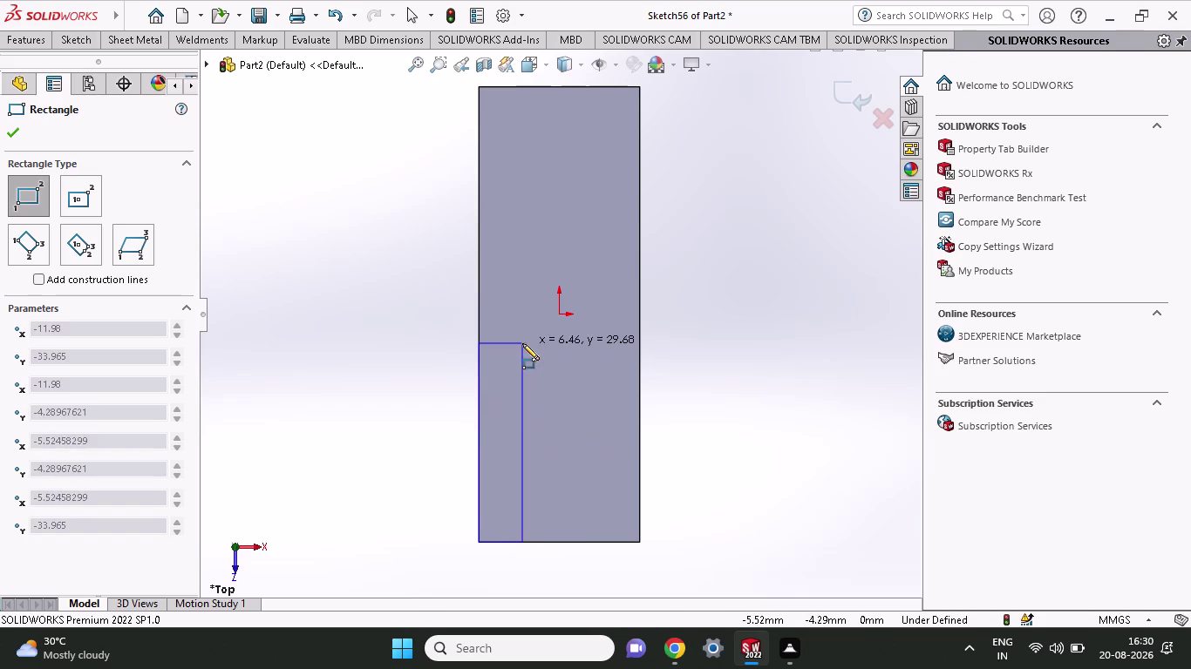
click(639, 541)
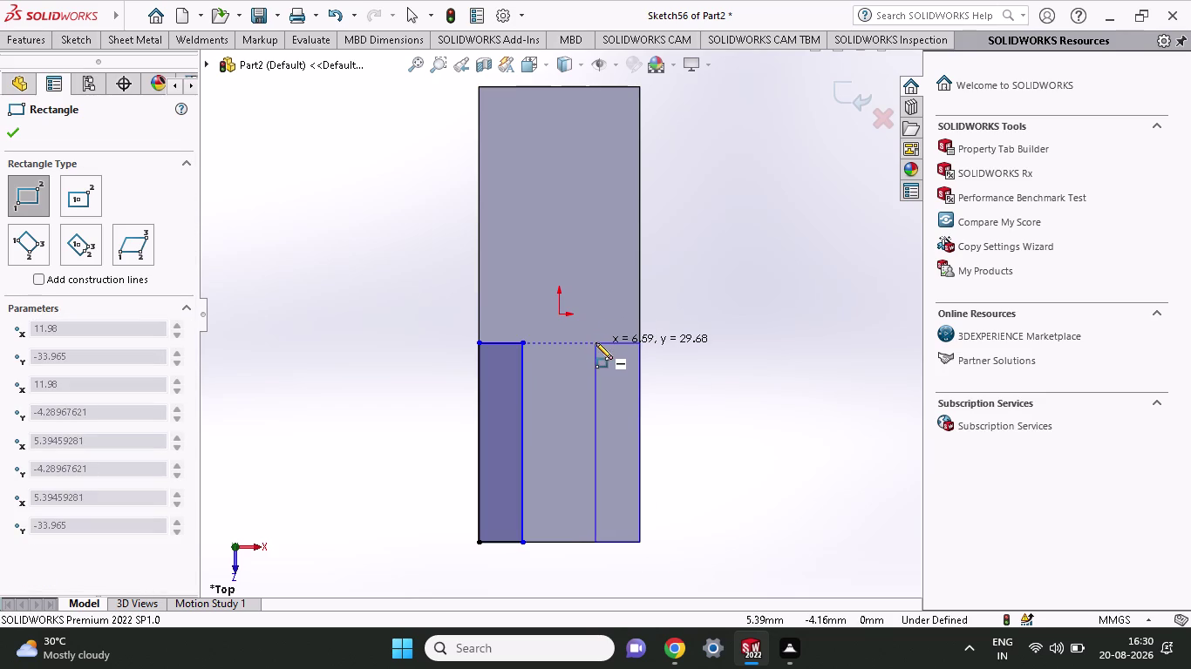
key(Escape)
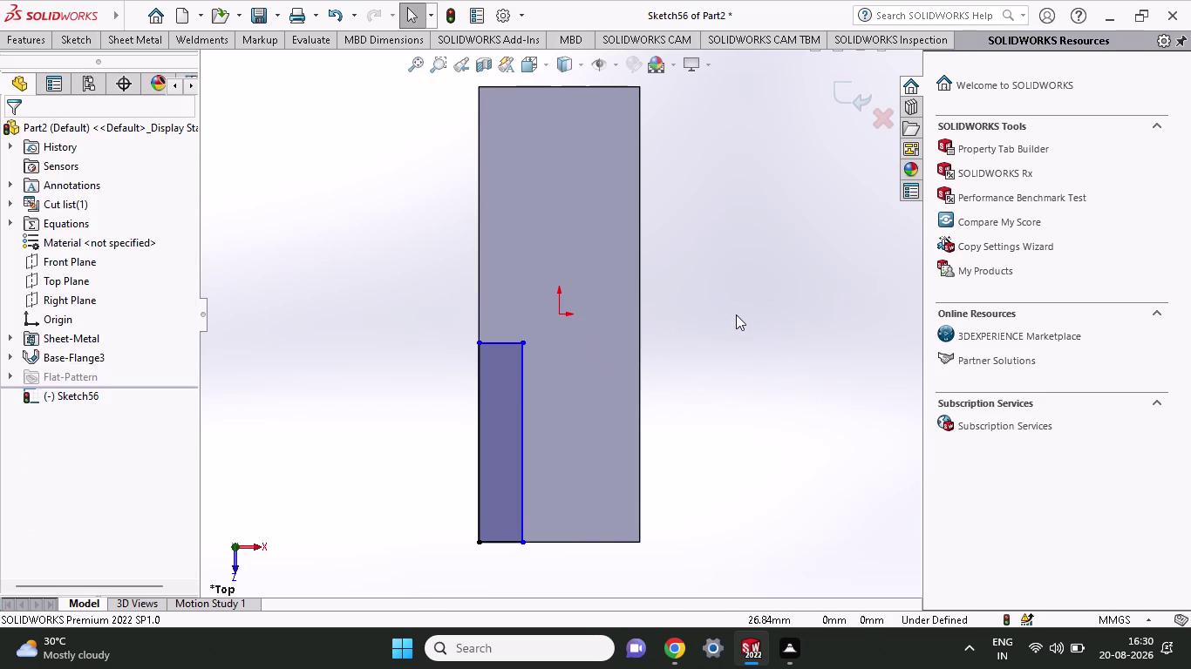
Dimension the notch's bottom width as 23.96-15 (8.96 mm).
click(81, 38)
click(79, 67)
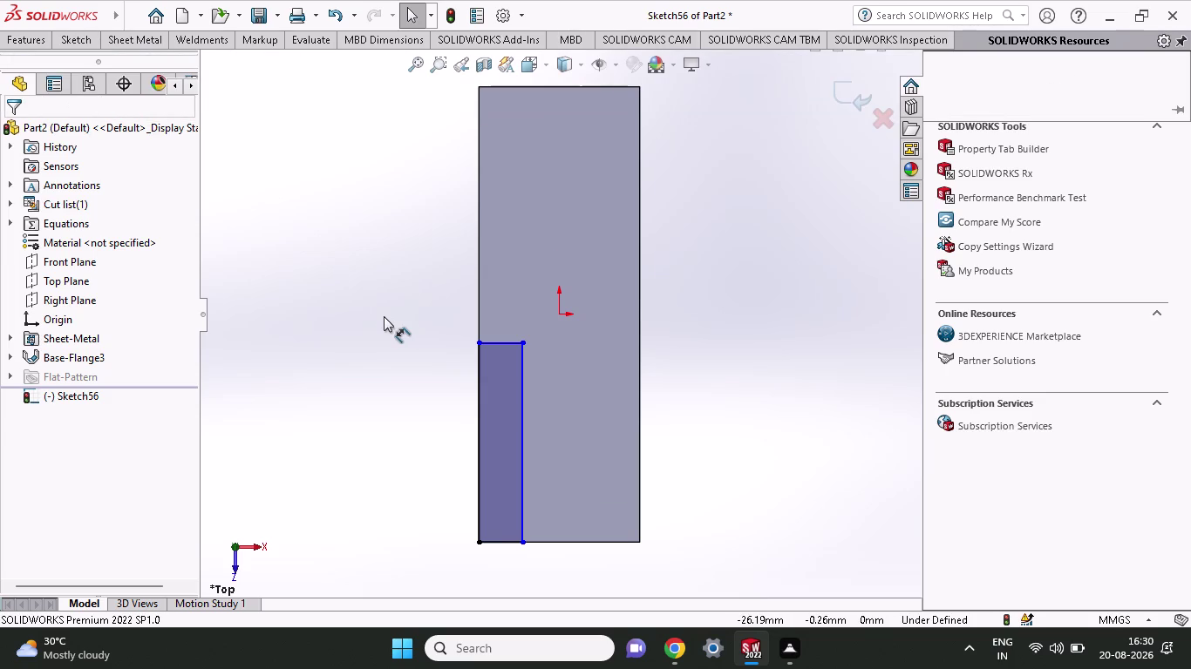
click(500, 543)
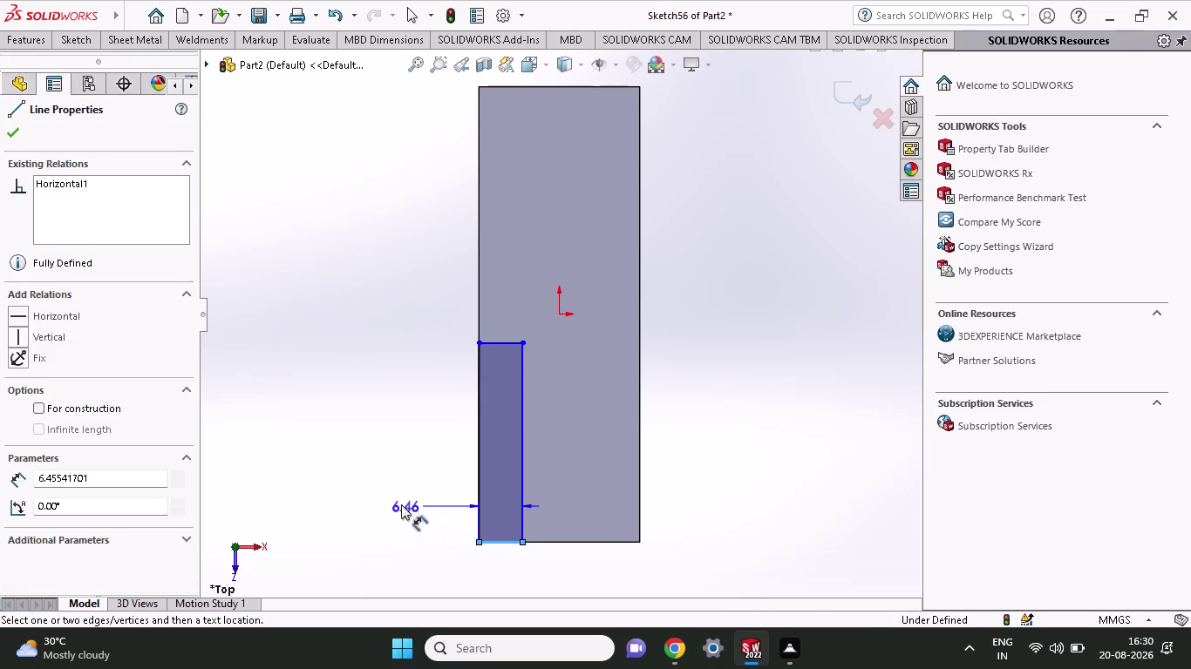
click(401, 505)
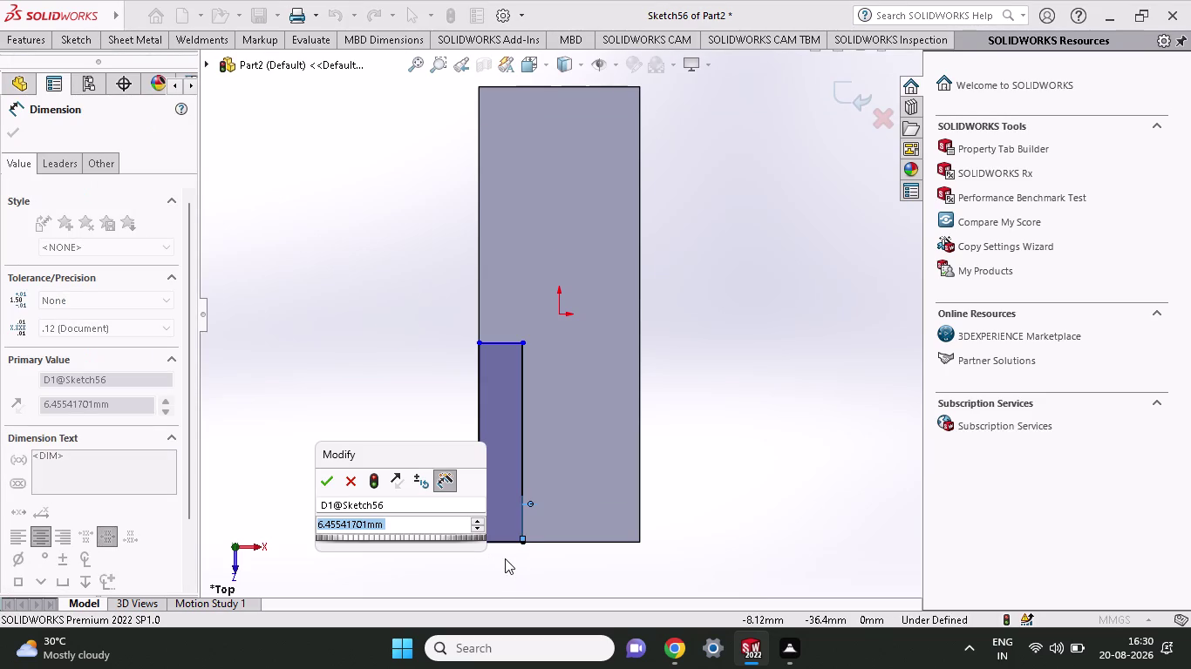
text(23.96)
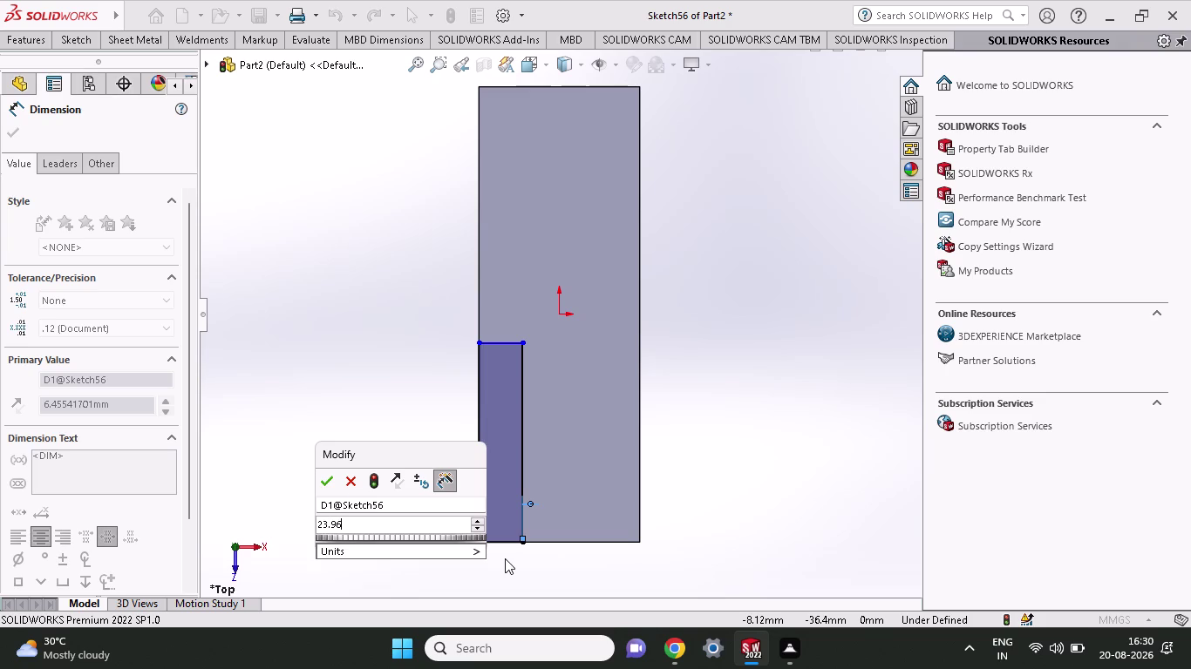
text(-)
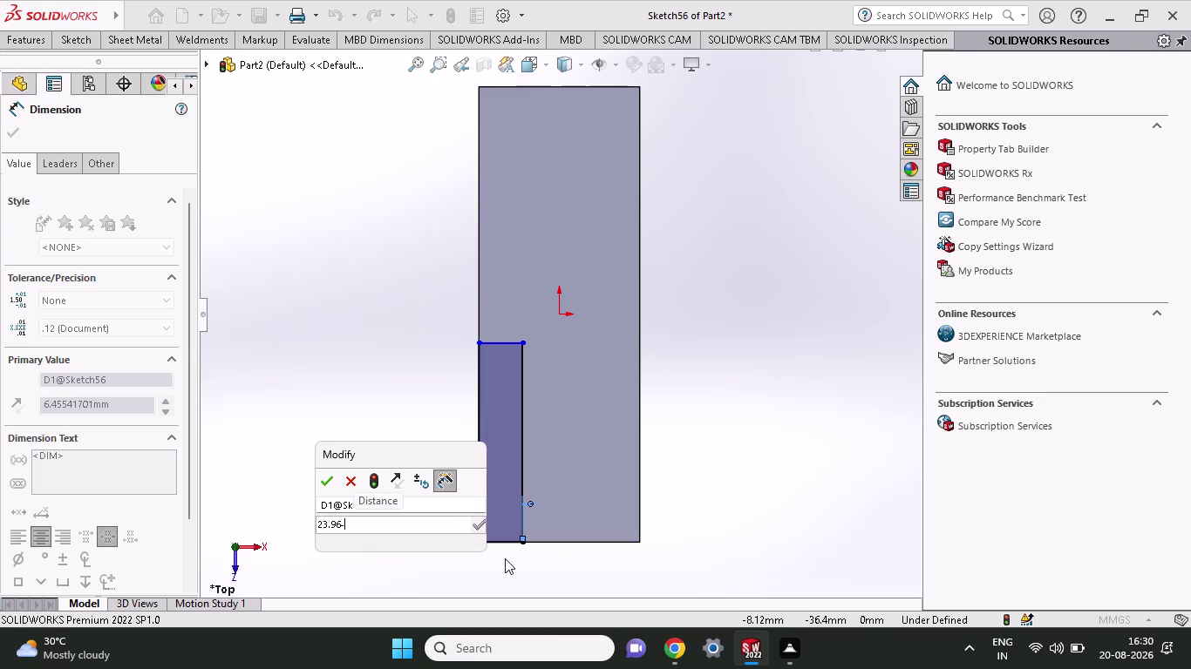
text(15)
key(Return)
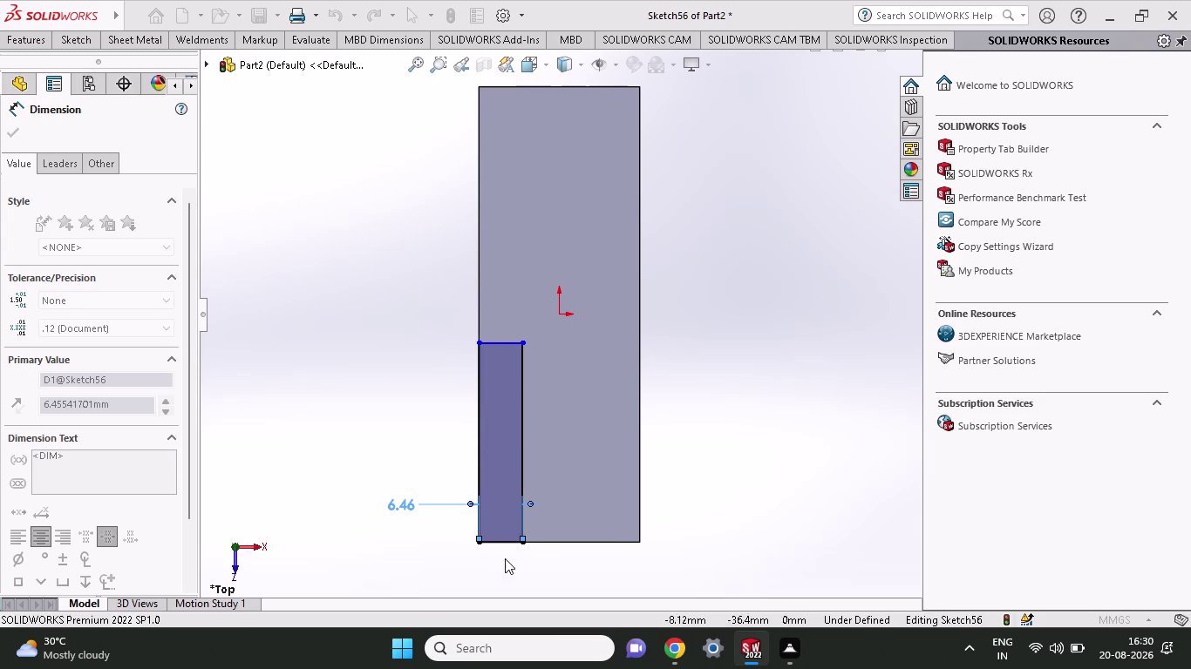
Change the notch width to 8.96/2, giving 4.48 mm.
double_click(369, 510)
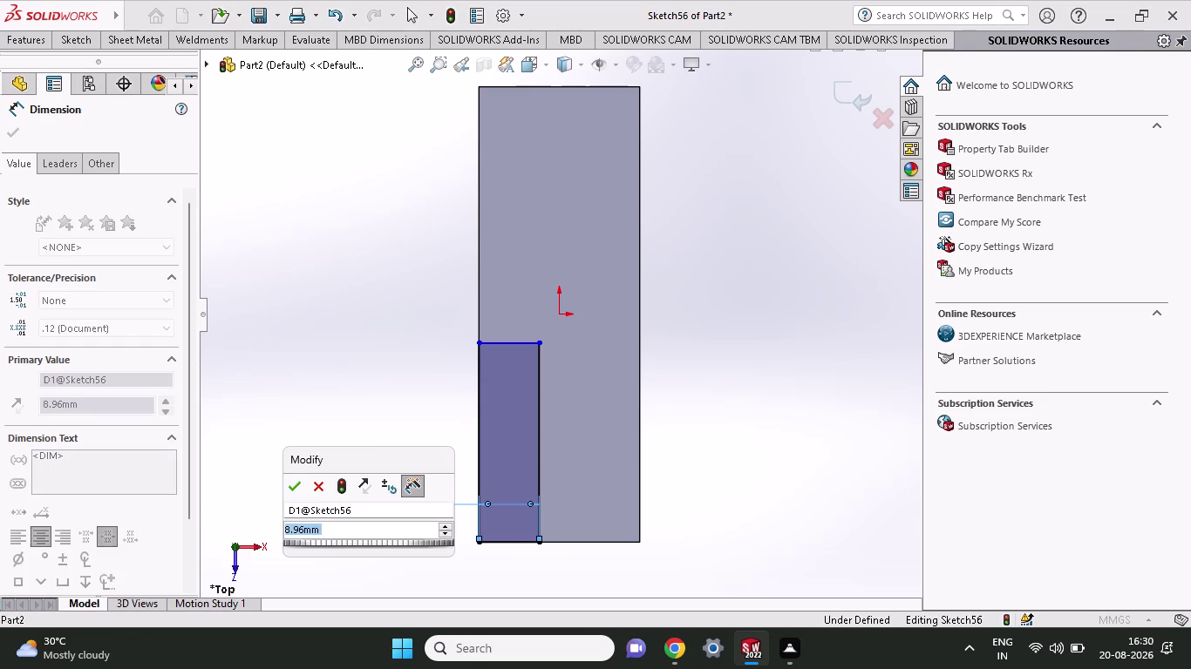
click(366, 529)
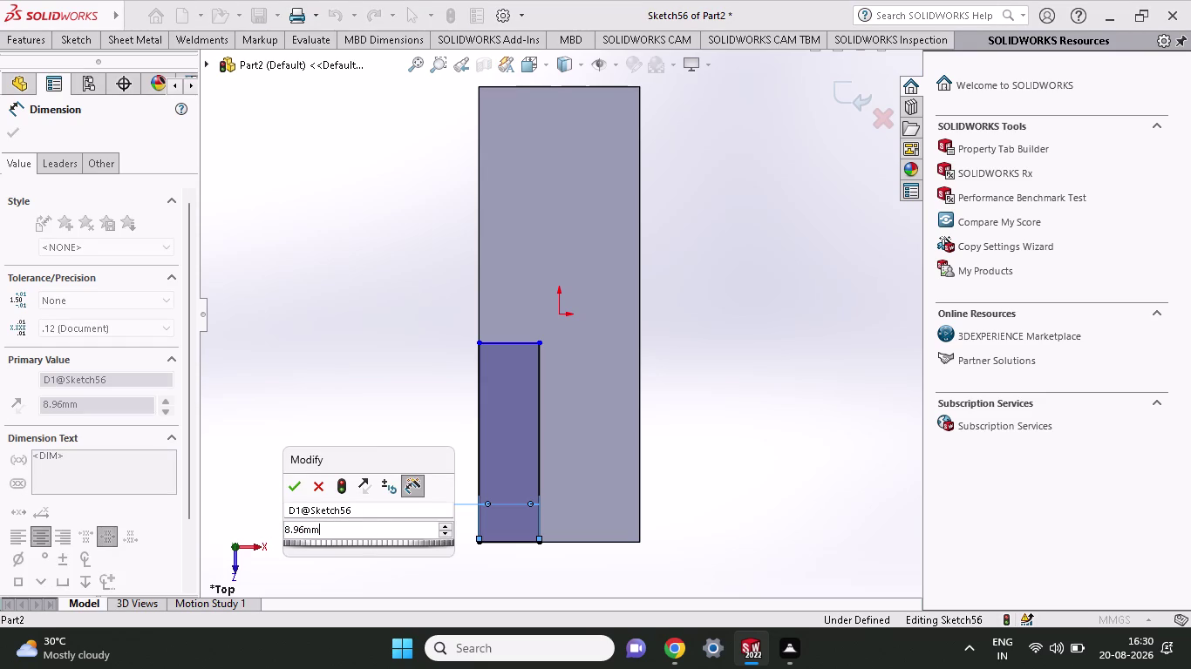
key(BackSpace)
key(BackSpace)
text(/)
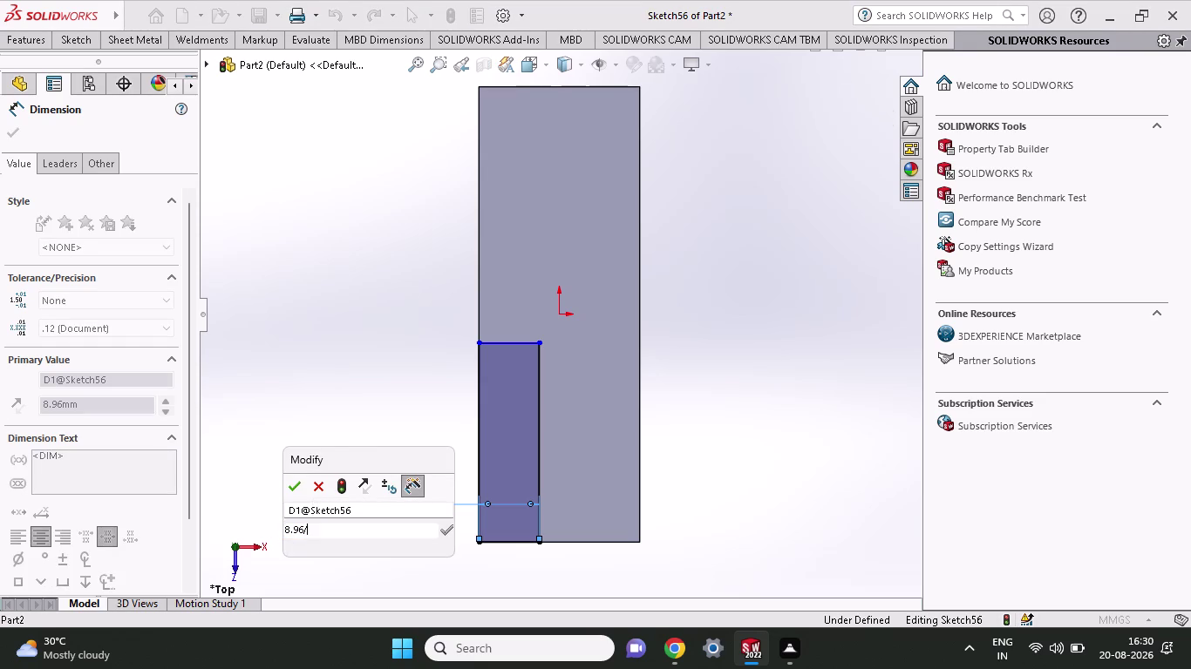
text(2)
key(Return)
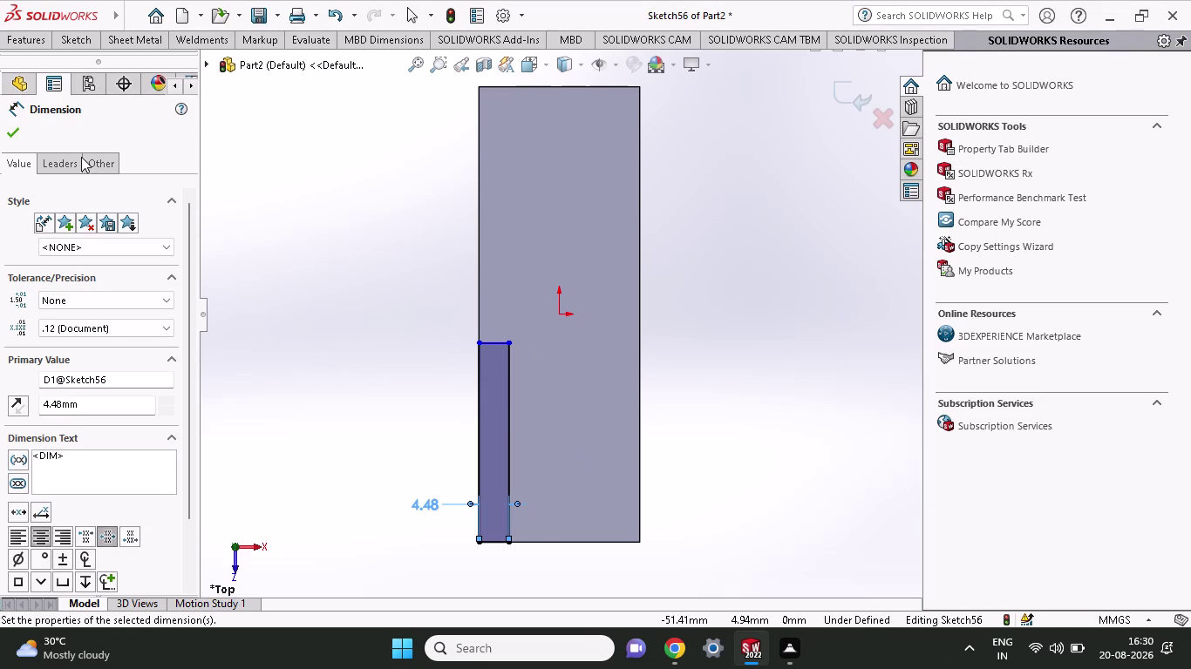
click(80, 38)
Dimension the notch height as 67.93/2, giving 33.97 mm.
click(81, 76)
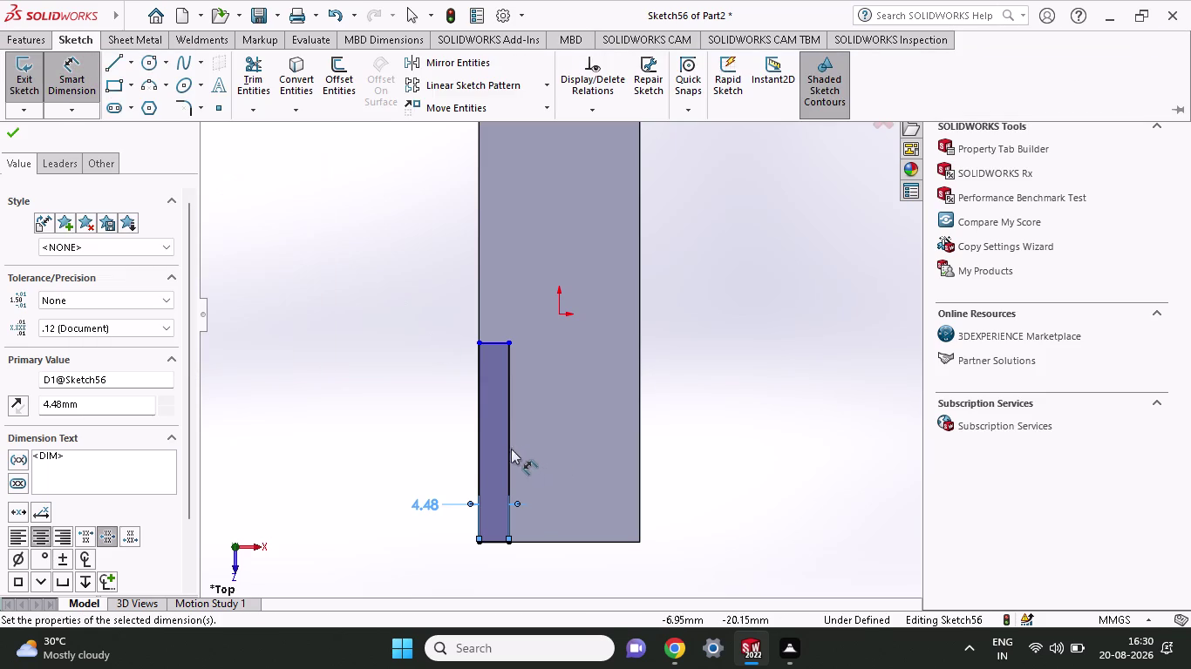
click(480, 448)
click(362, 444)
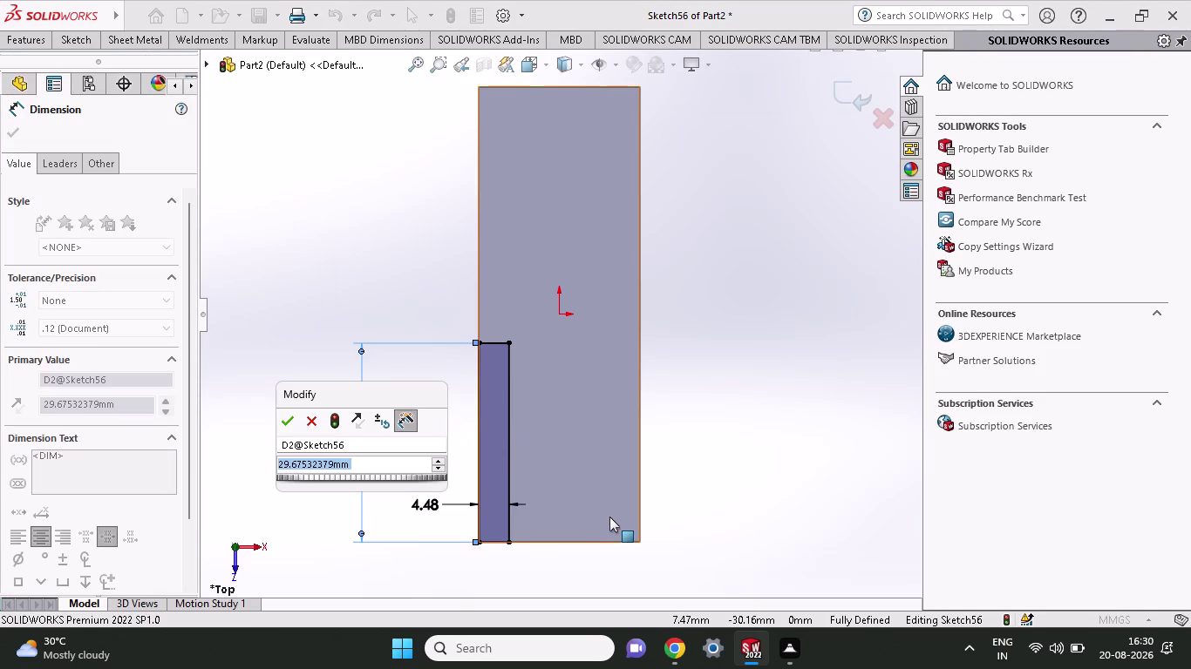
text(67)
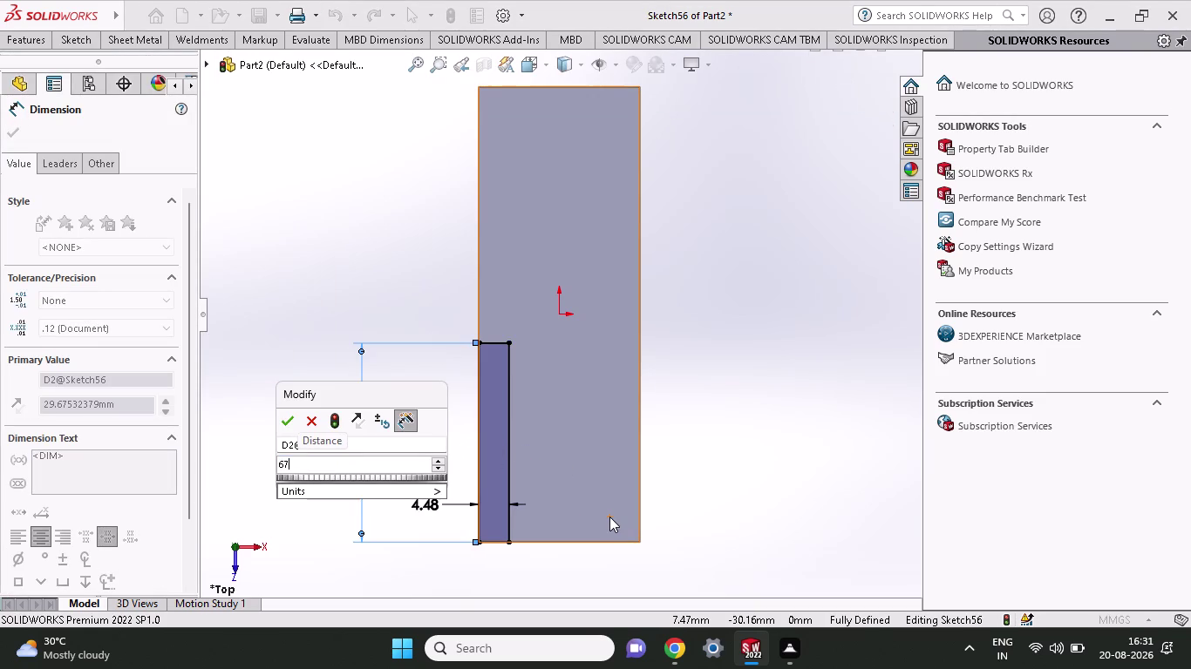
text(.93)
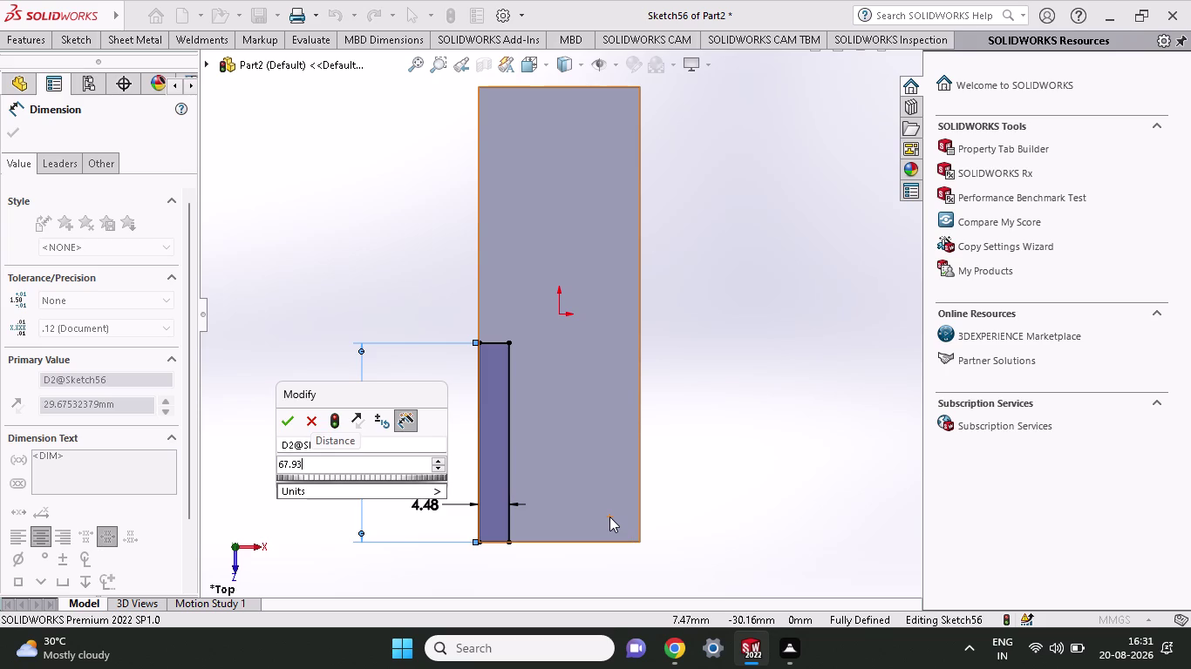
text(/2)
key(Return)
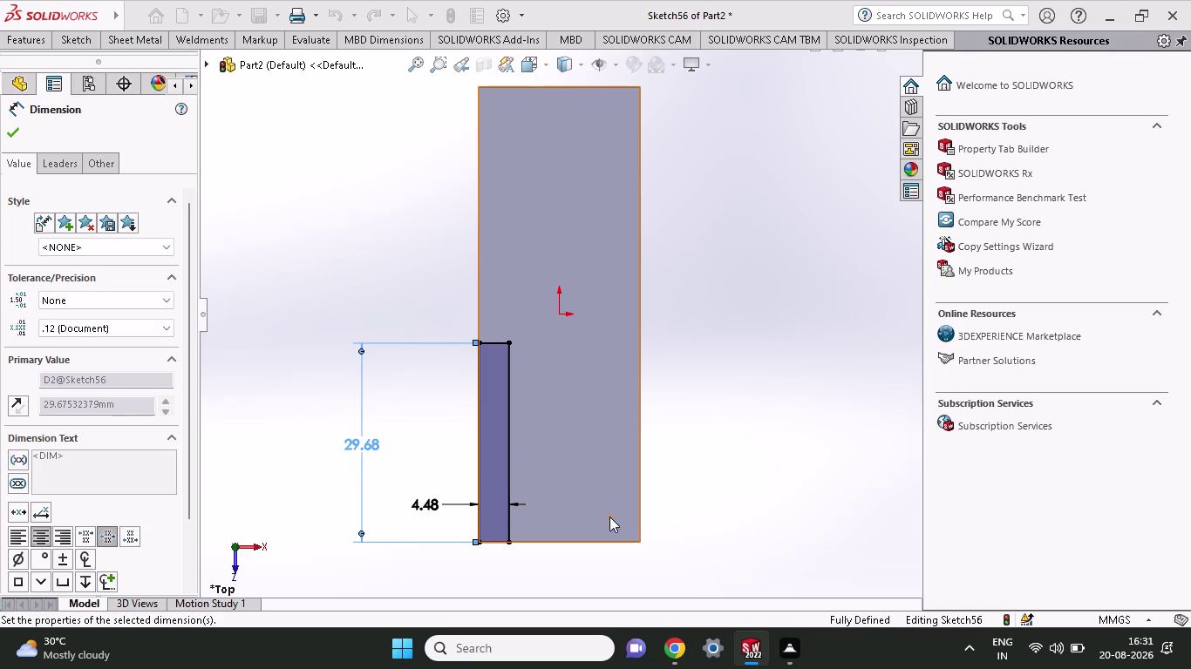
scroll(up, 3)
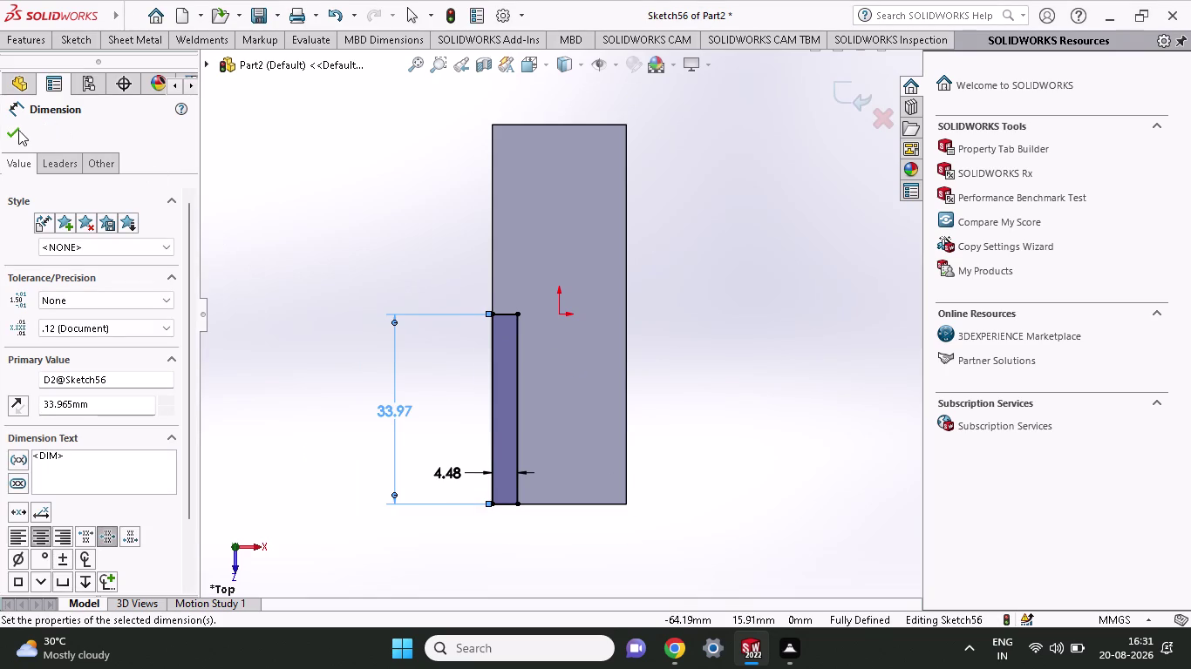
click(17, 130)
click(63, 33)
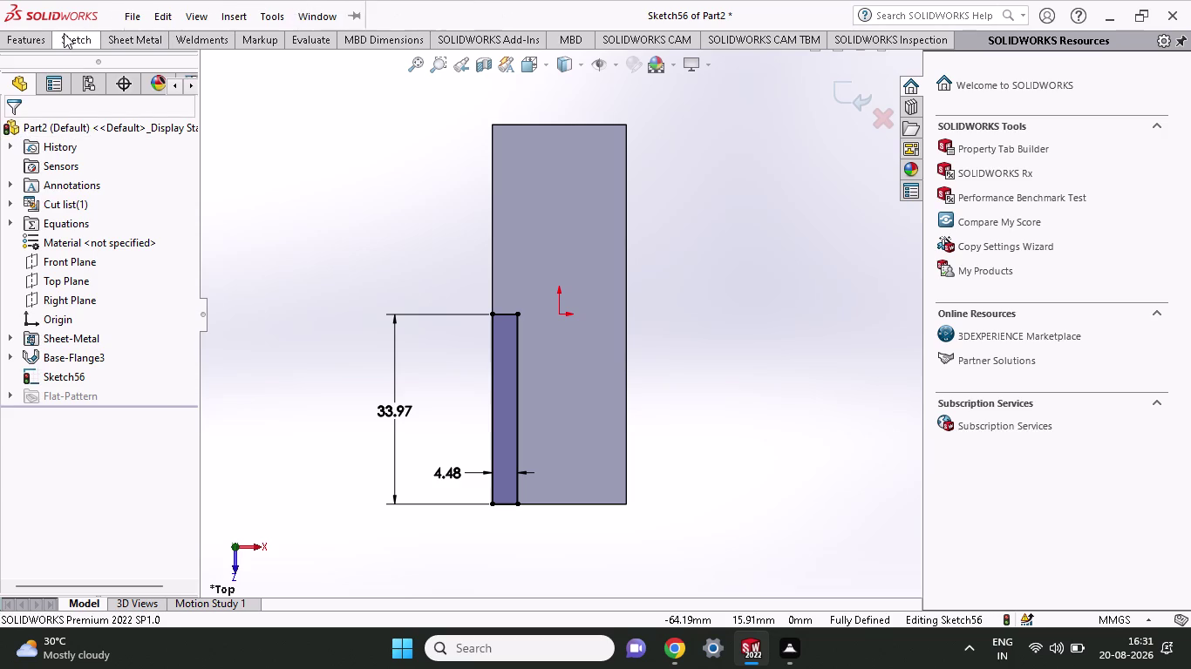
click(119, 81)
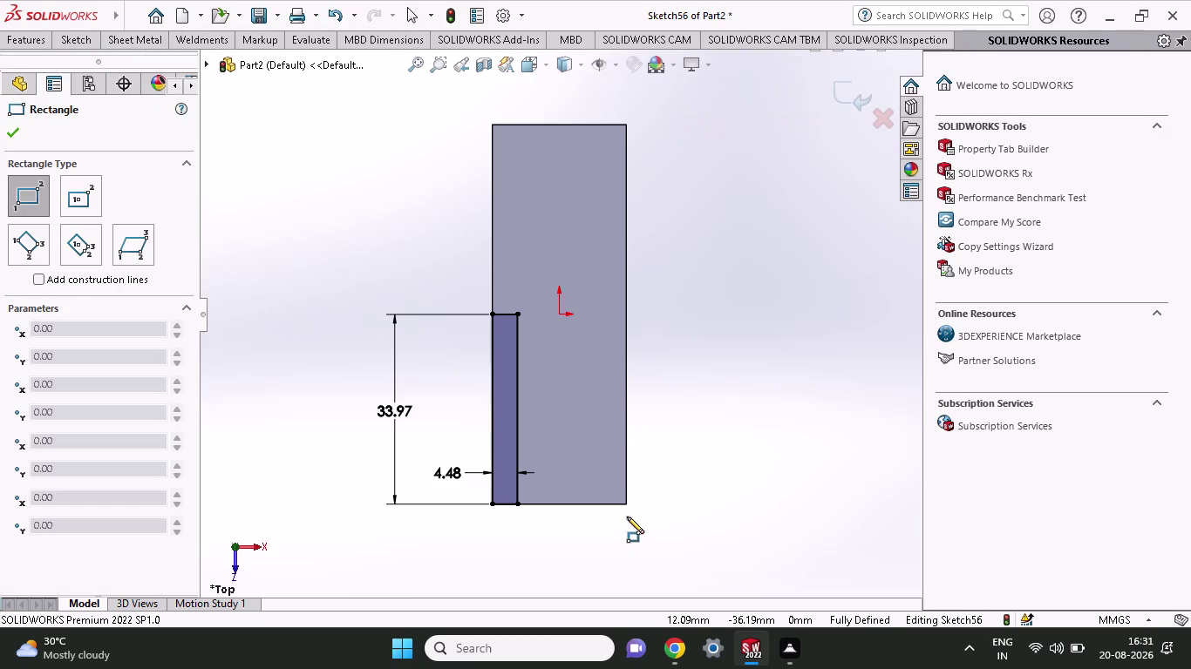
Draw a corner rectangle at the plate's lower right and dimension its width to 4.48 mm.
click(626, 501)
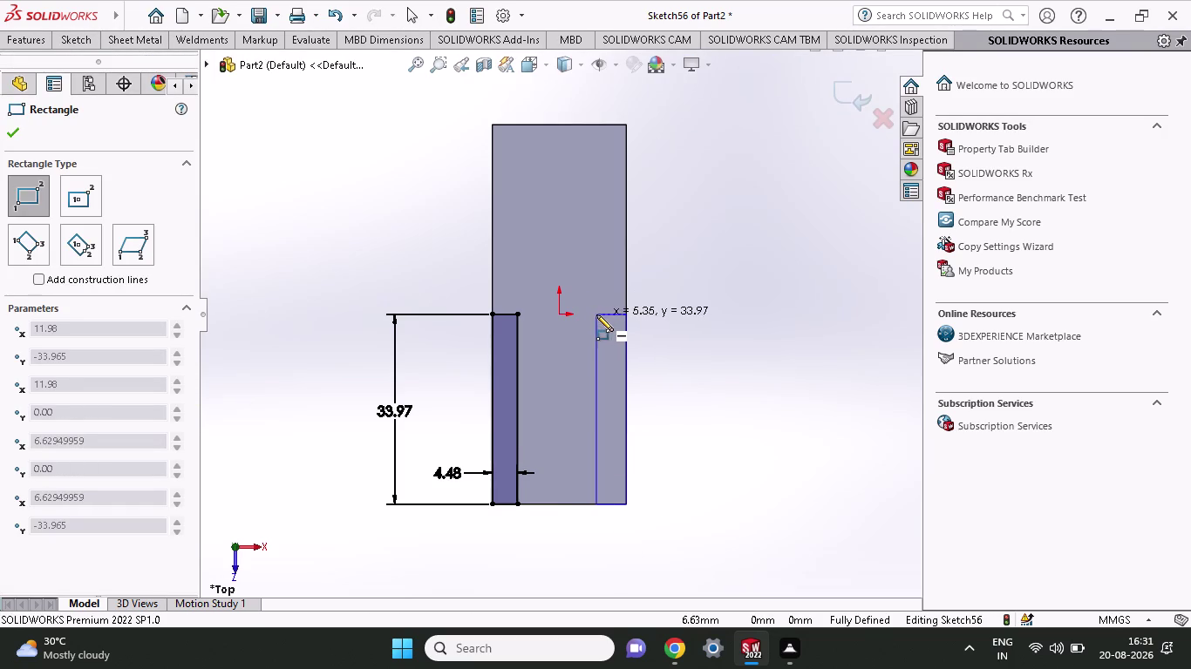
click(596, 315)
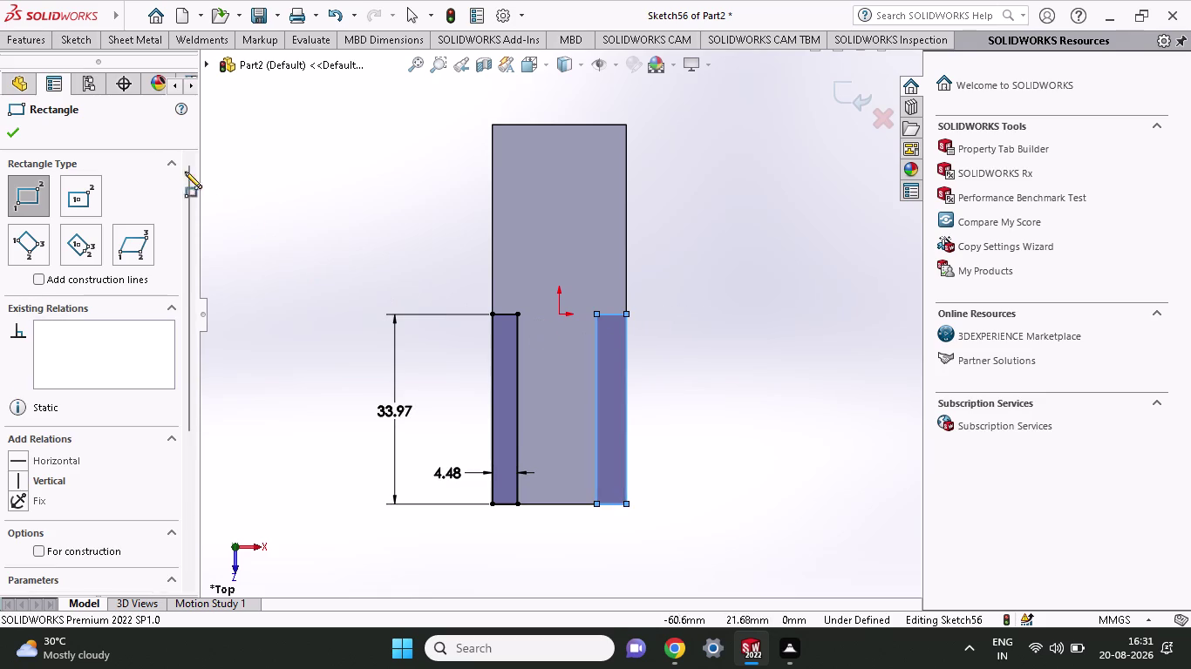
click(64, 34)
click(68, 76)
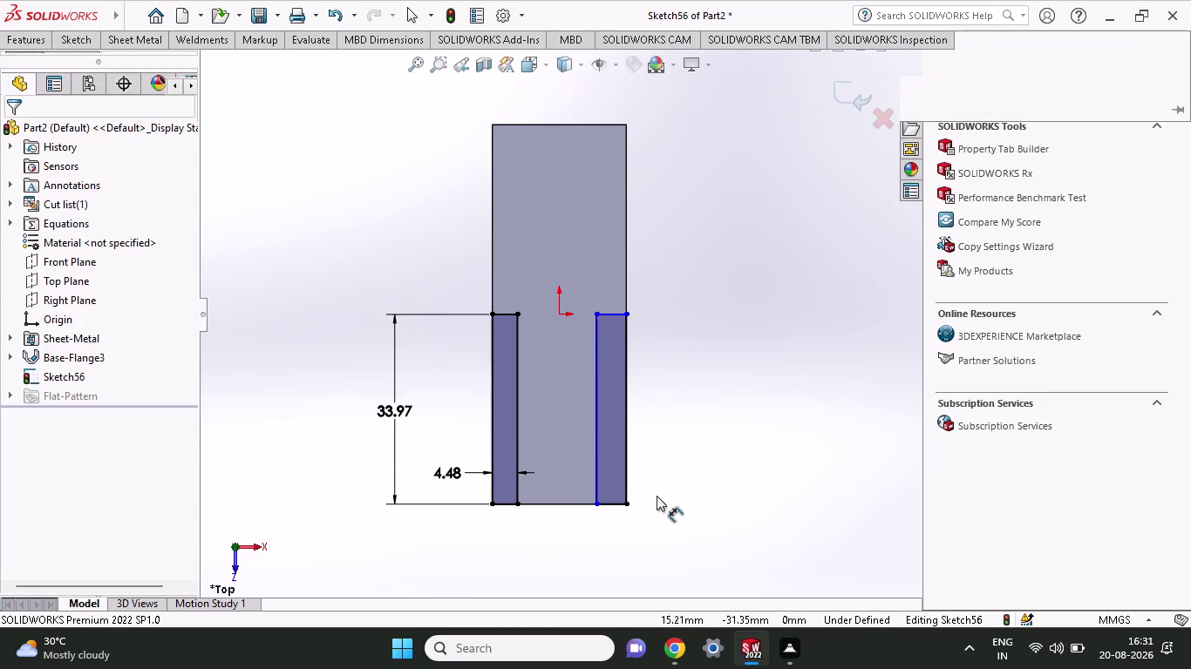
click(611, 508)
click(610, 534)
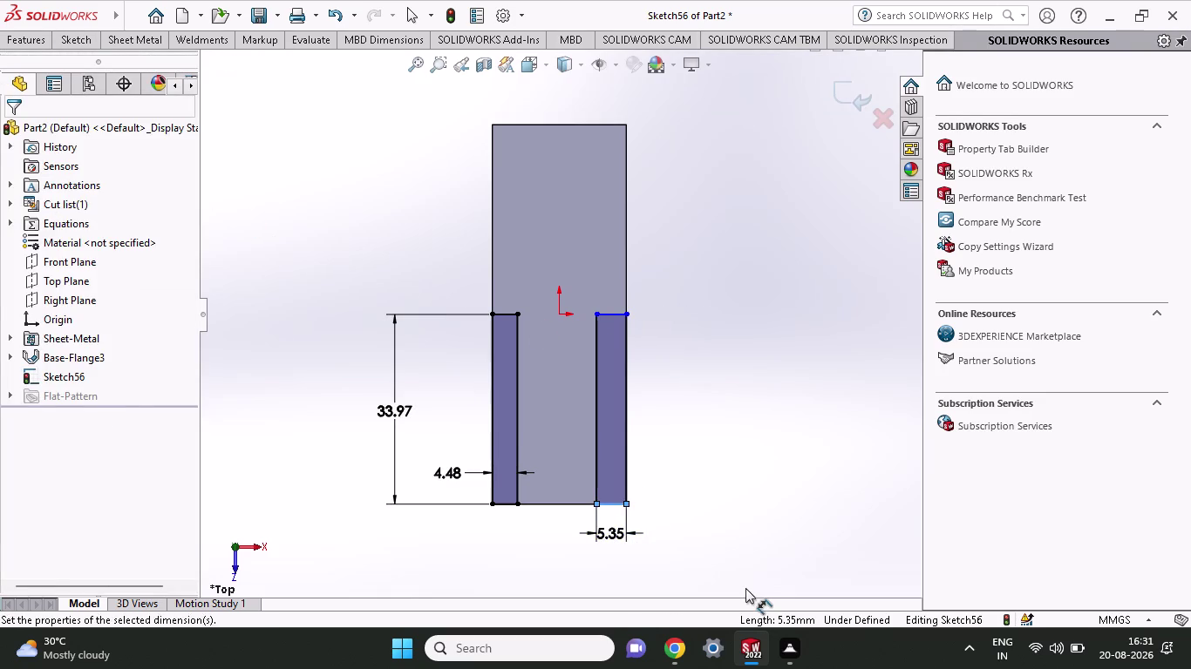
text(4.48)
key(Return)
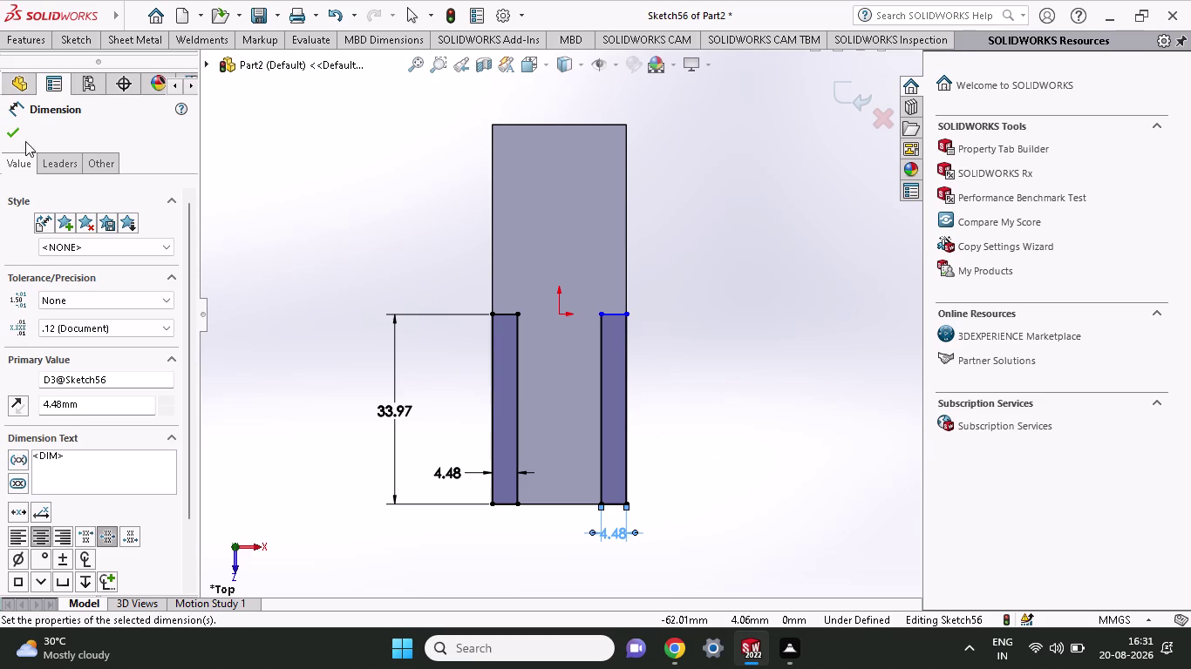
Extrude-cut the sketch through all, removing the 4.48 mm side strips to form the neck.
click(10, 127)
click(28, 38)
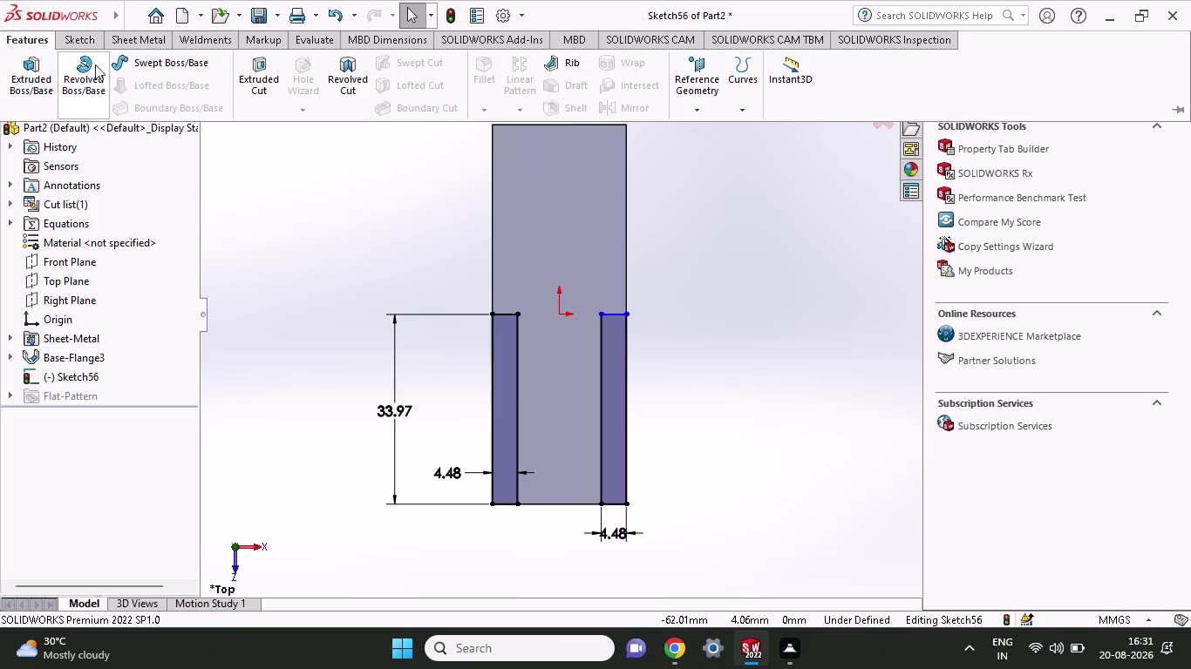
click(252, 76)
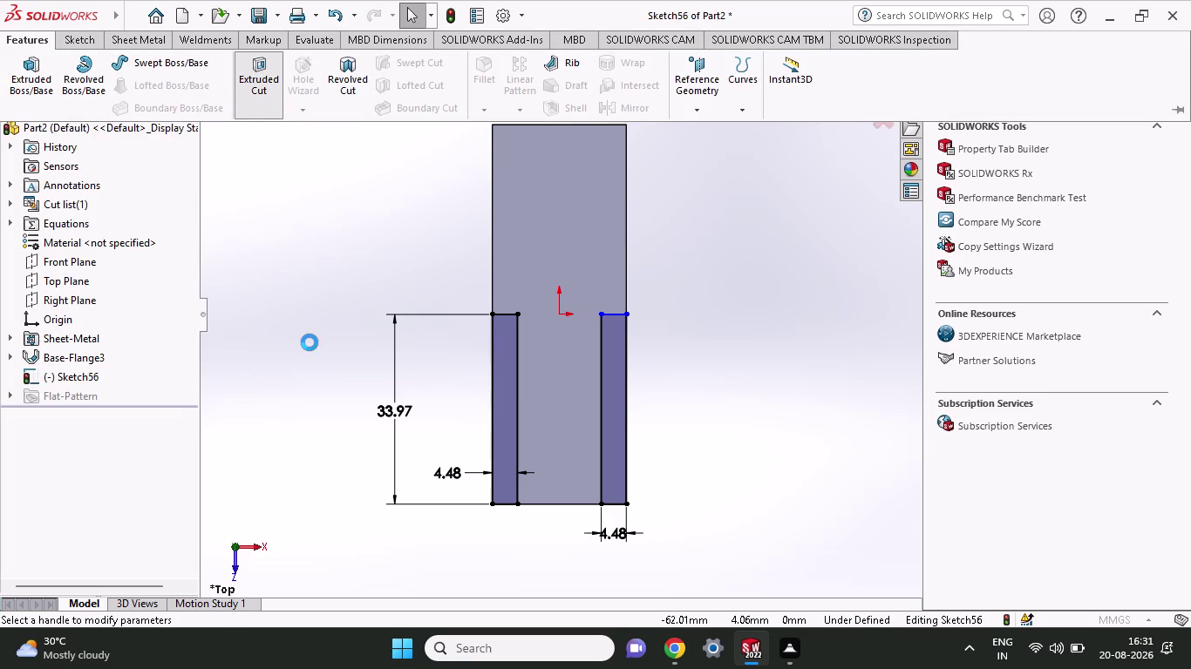
click(13, 125)
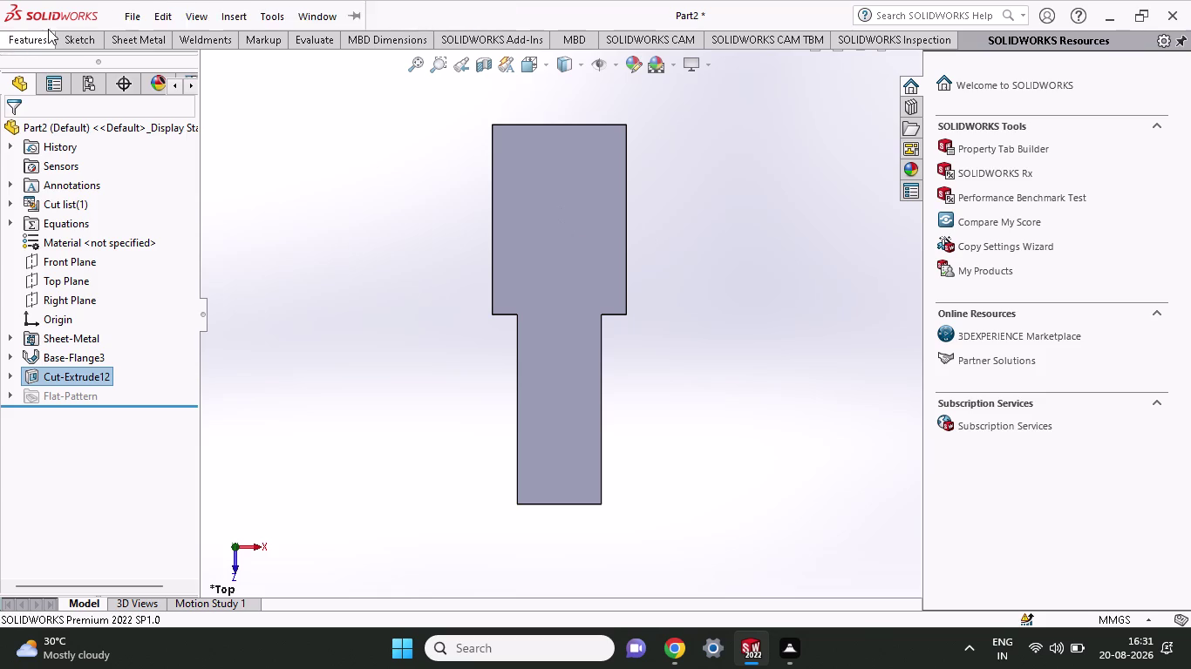
click(147, 45)
Add an 8.93 mm, 90° edge flange on the neck's bottom edge (Edge-Flange9).
click(206, 64)
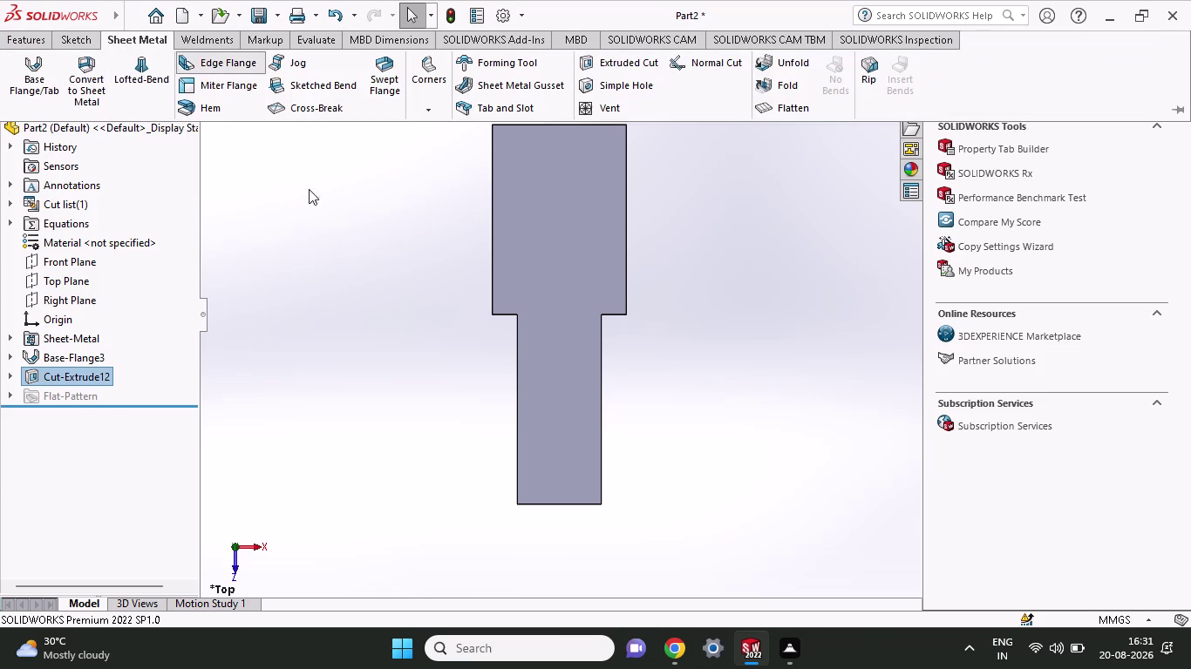
middle_drag(578, 394, 535, 284)
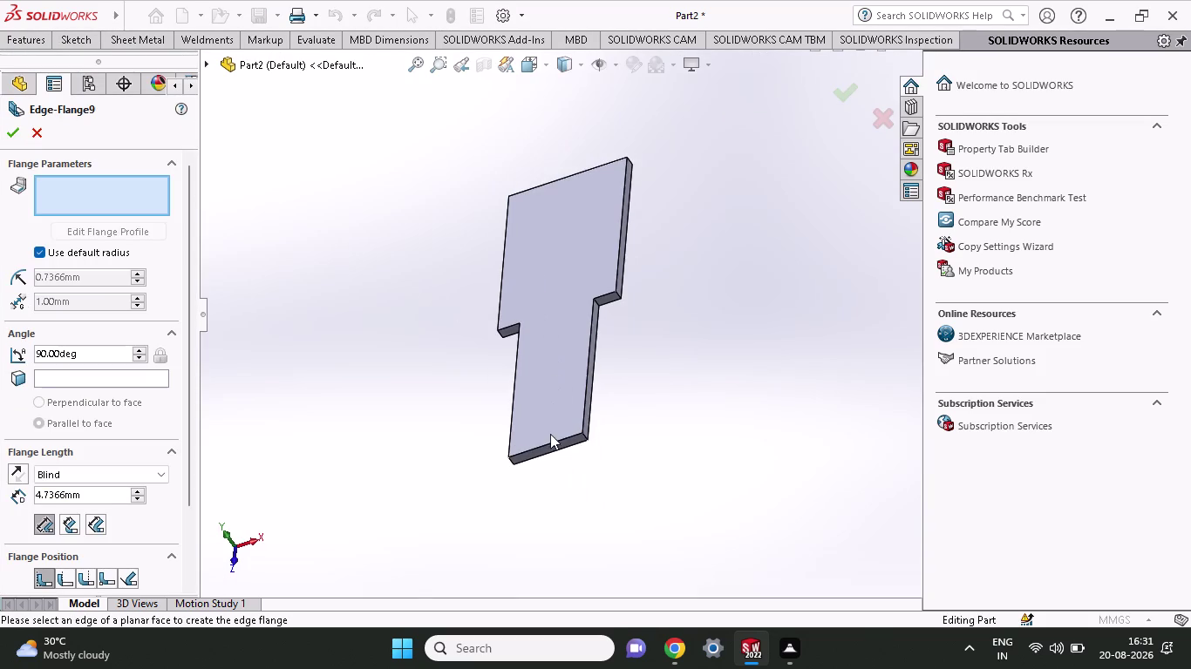
click(548, 442)
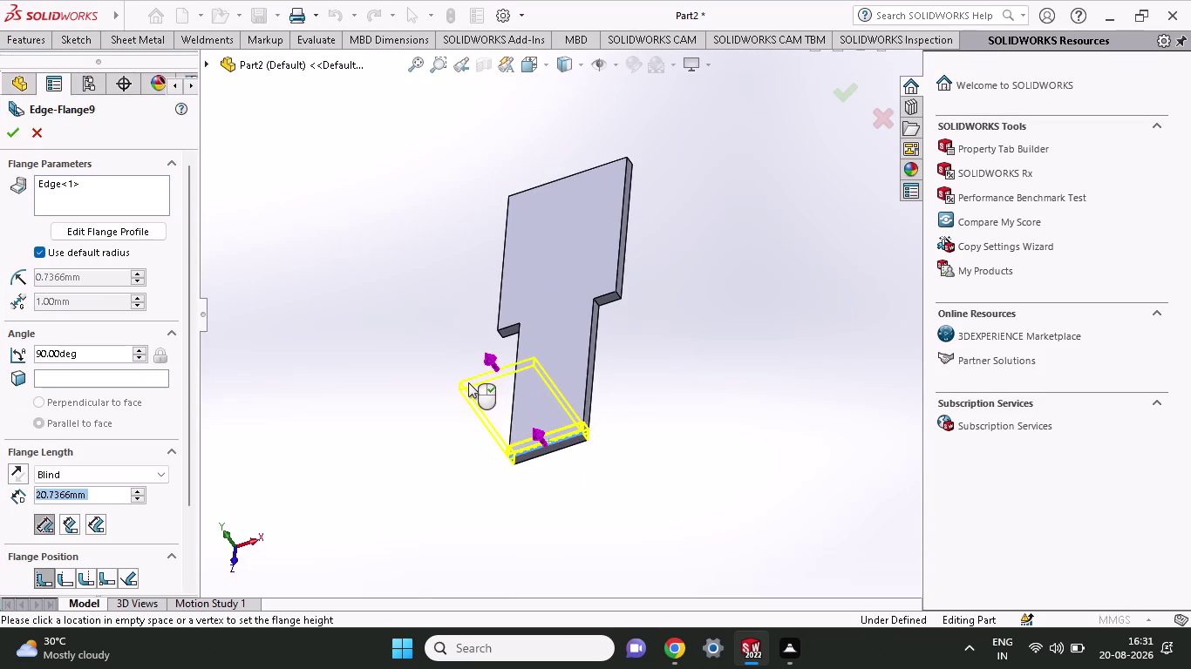
click(468, 382)
drag(101, 492, 0, 495)
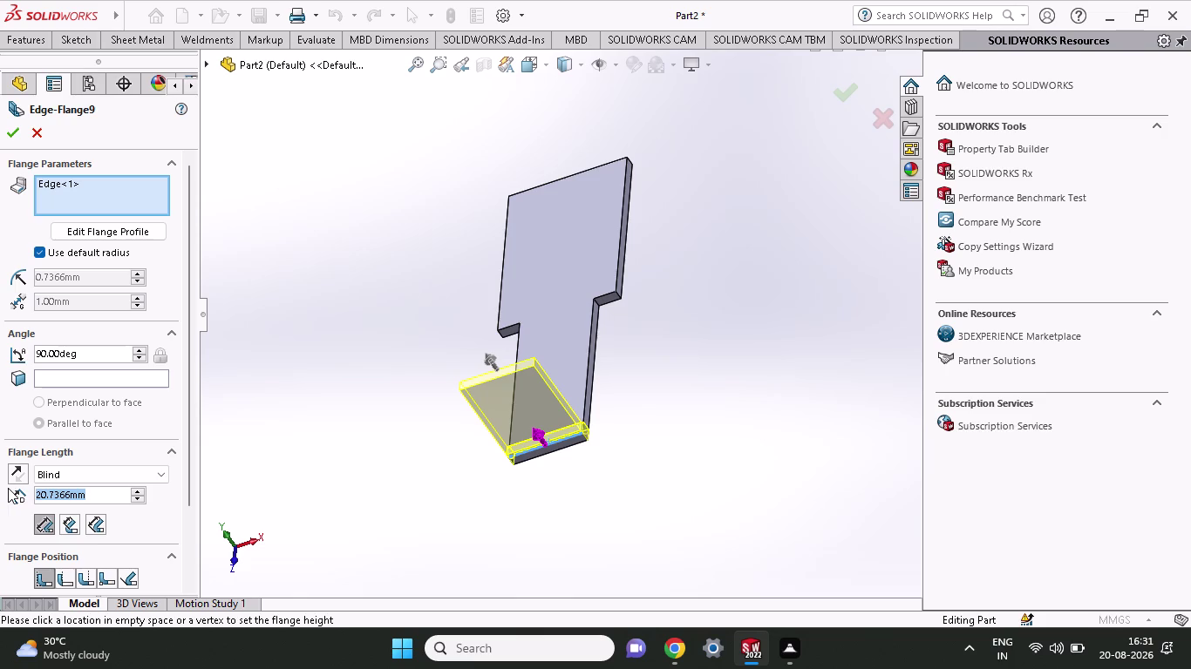
text(8.9)
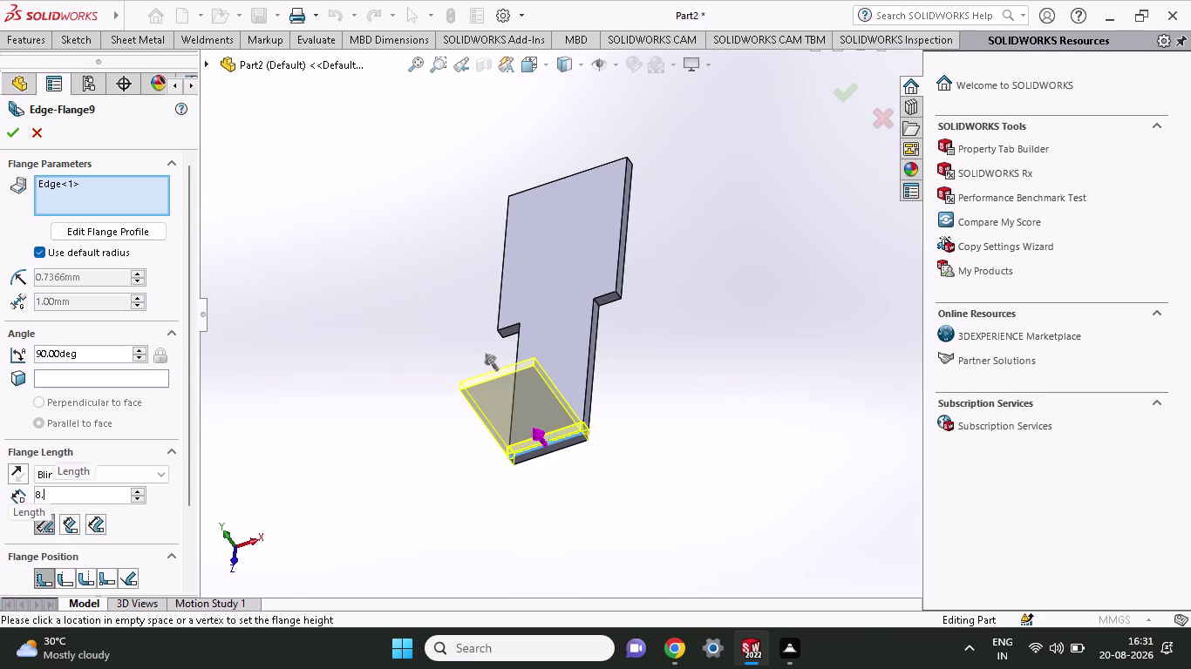
text(3)
key(Return)
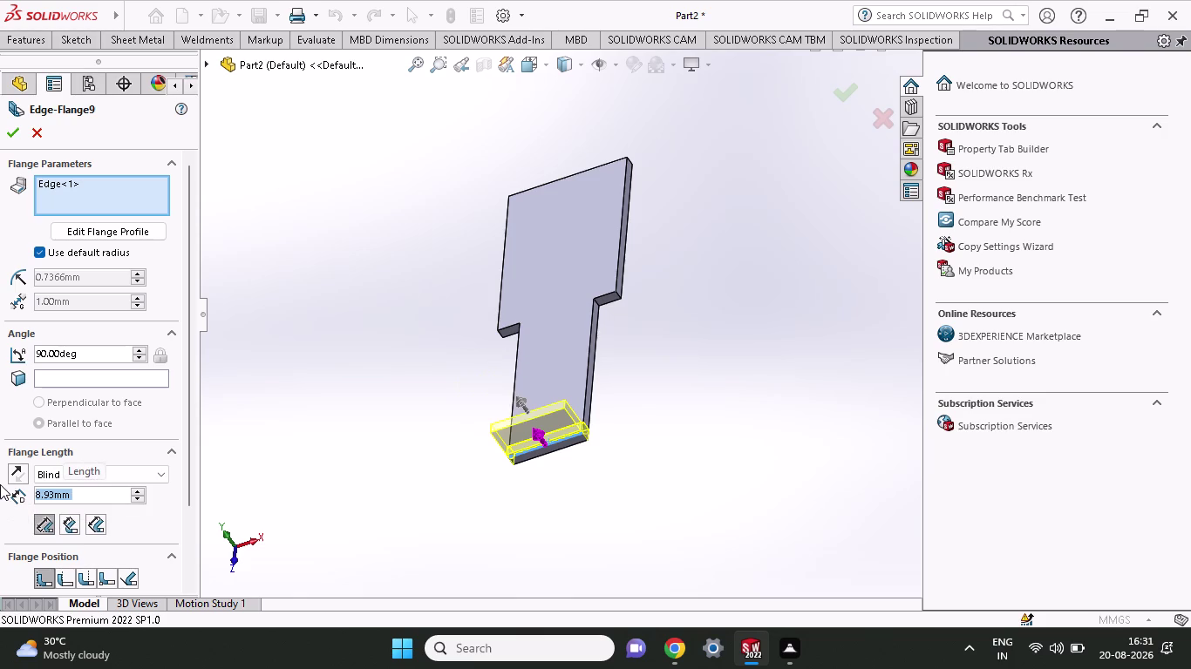
click(15, 133)
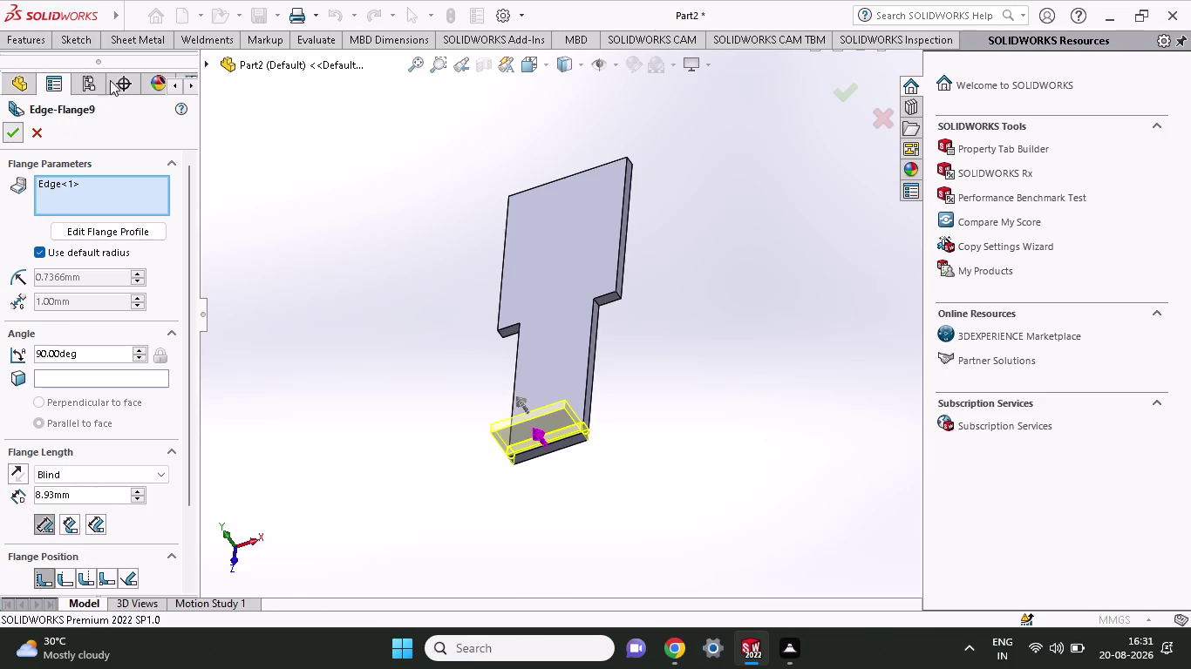
click(130, 35)
click(212, 68)
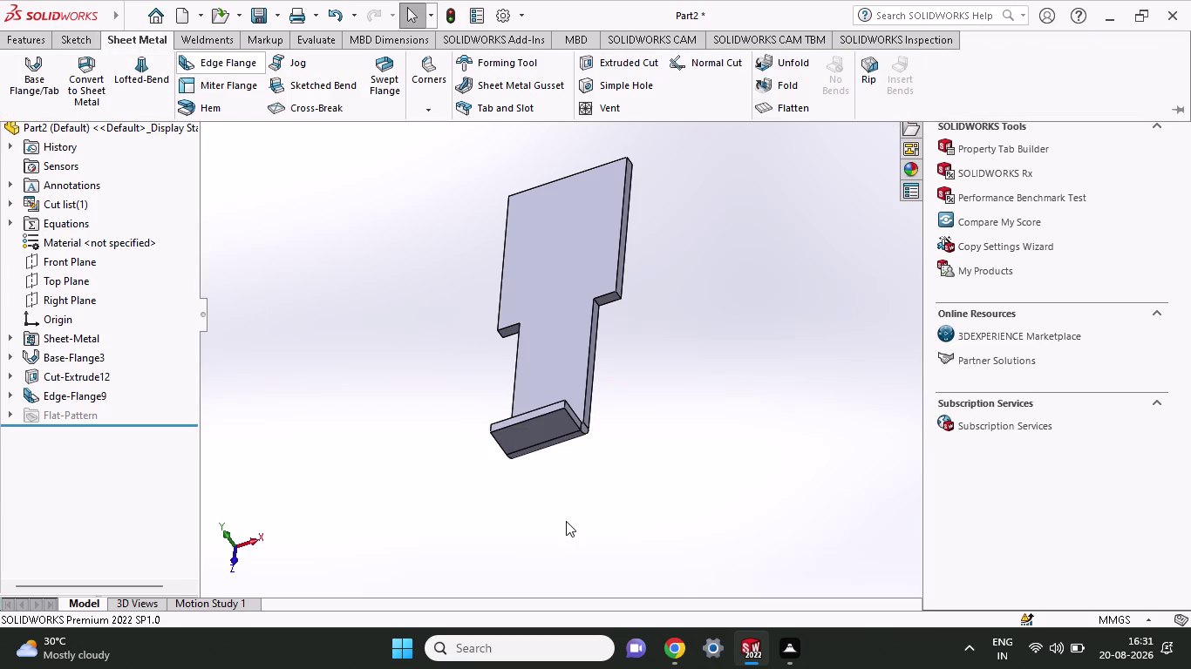
click(532, 416)
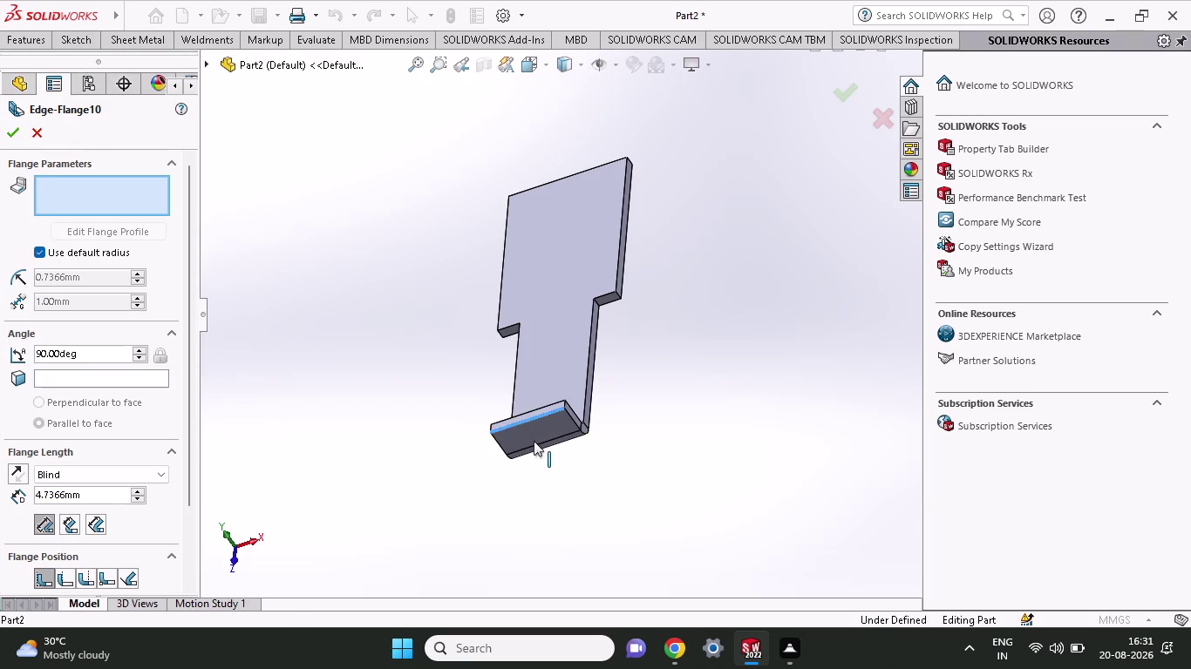
Fold an 8.96 mm flange from the bottom flange's outer edge to form the hooked lip.
click(487, 461)
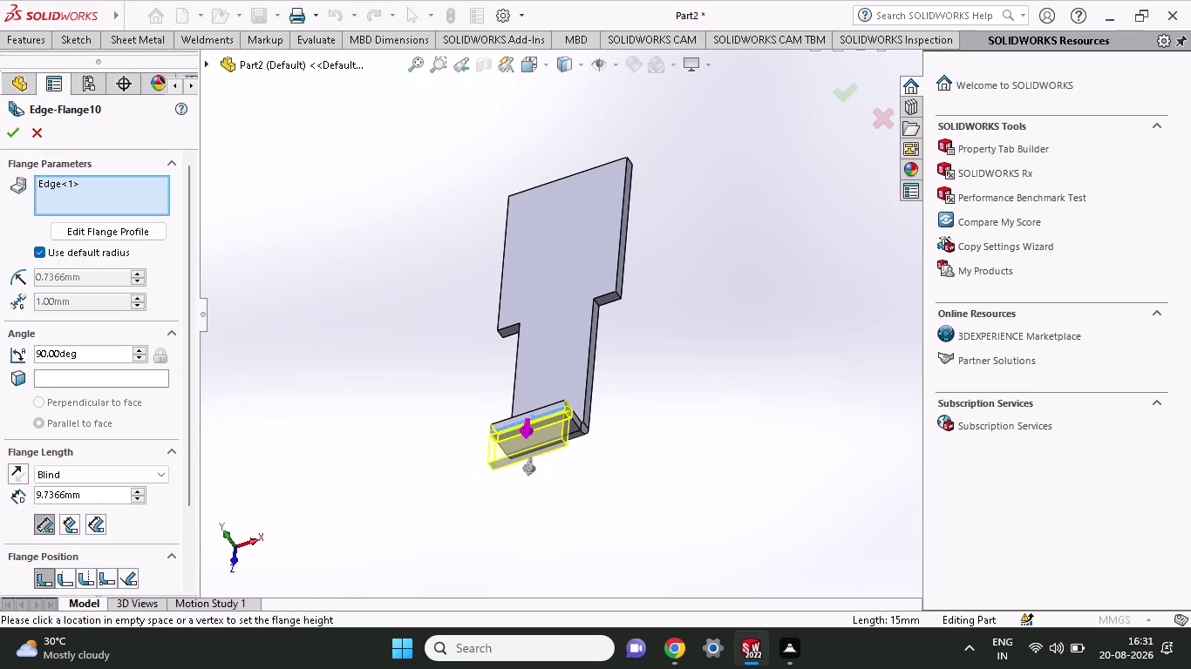
drag(90, 496, 0, 495)
key(8)
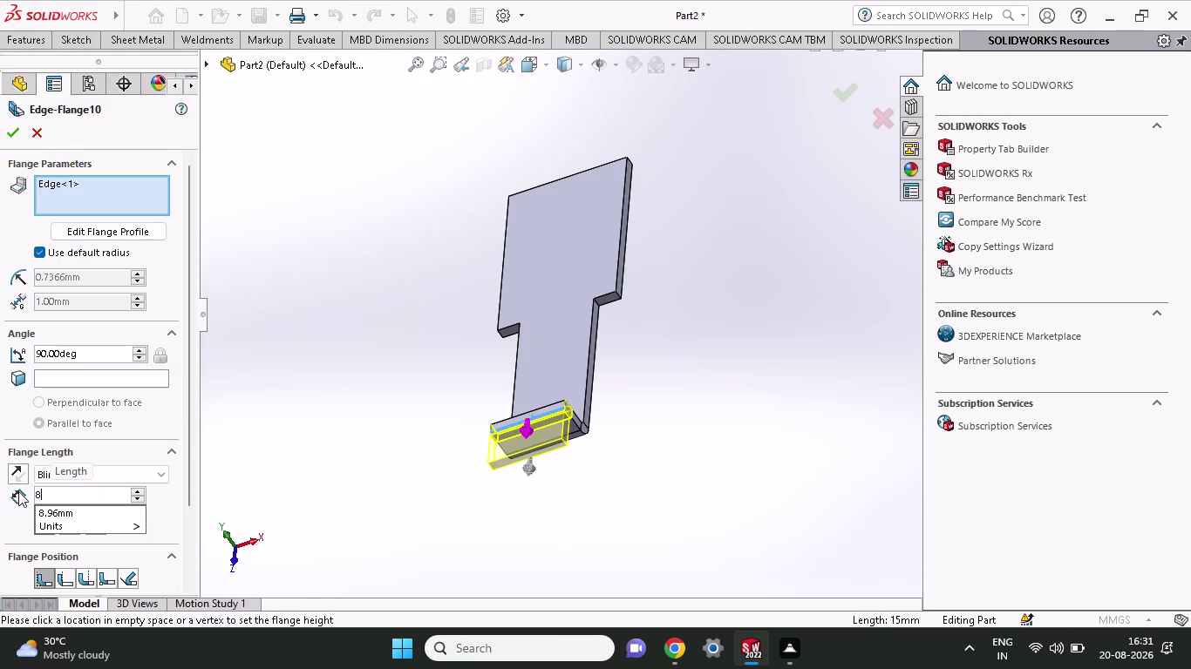
text(.9)
text(6)
key(Return)
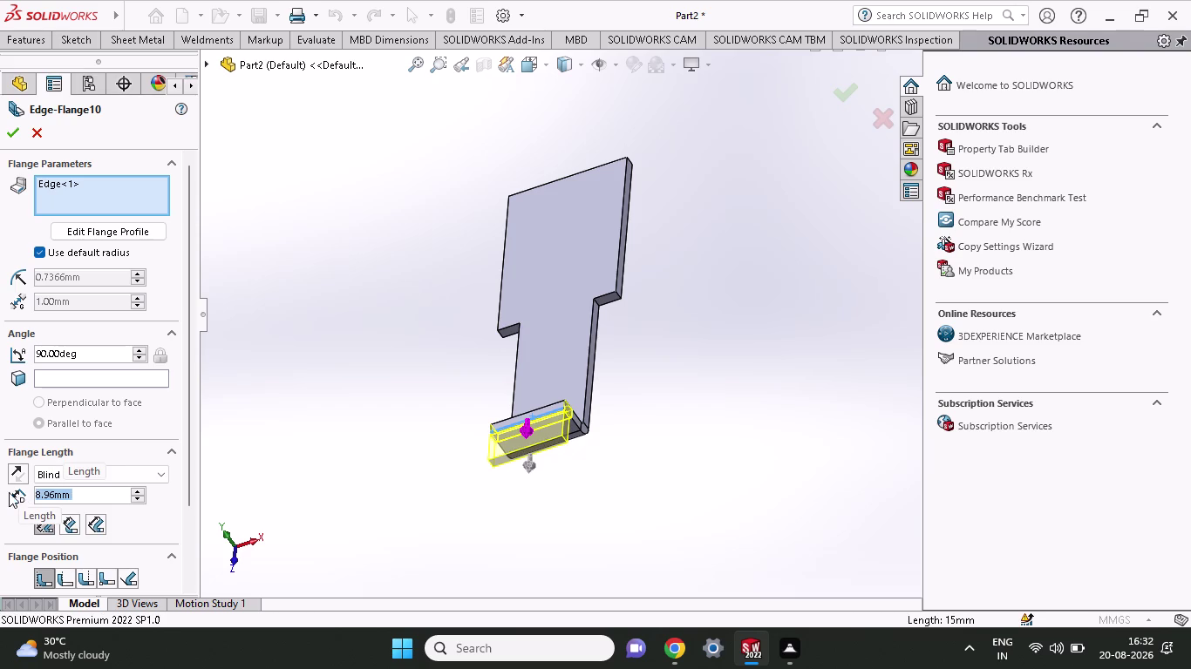
click(7, 142)
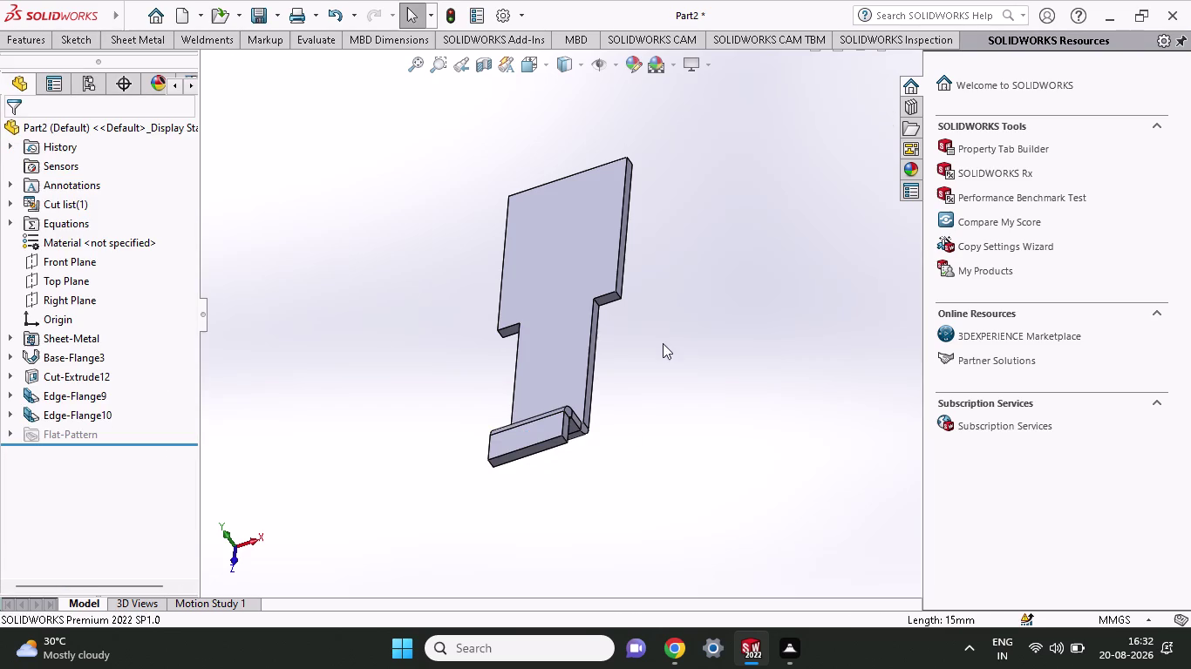
middle_drag(663, 344, 664, 391)
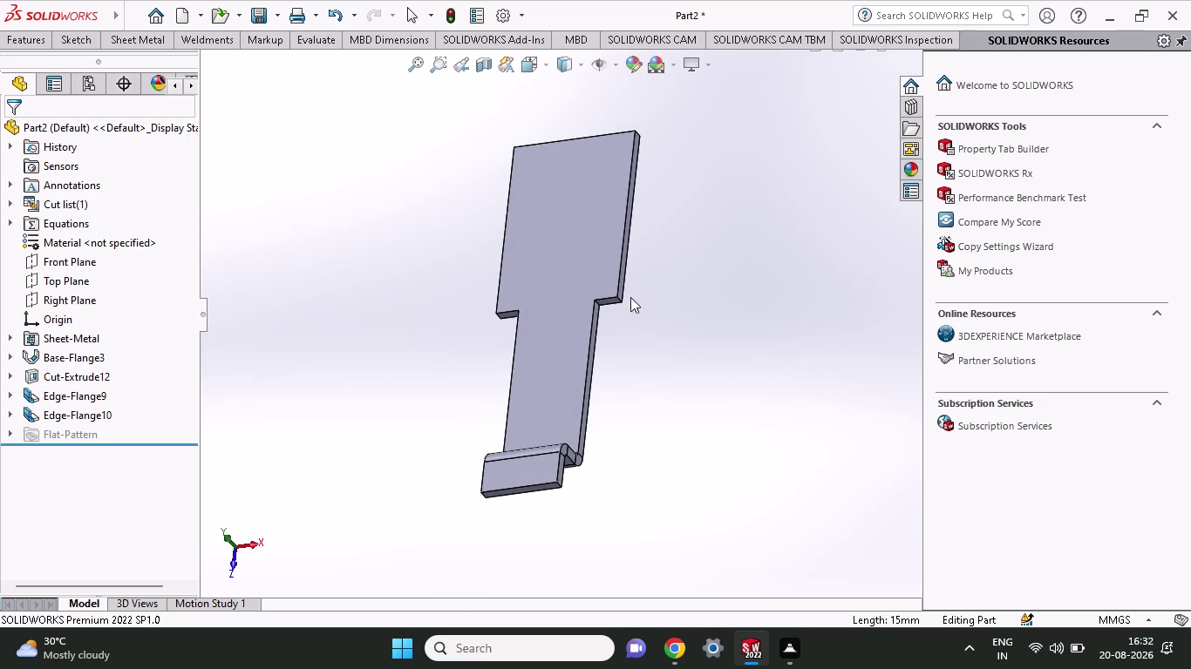
Dismiss the accidental New Document dialog and start a new Edge Flange.
scroll(down, 3)
scroll(up, 3)
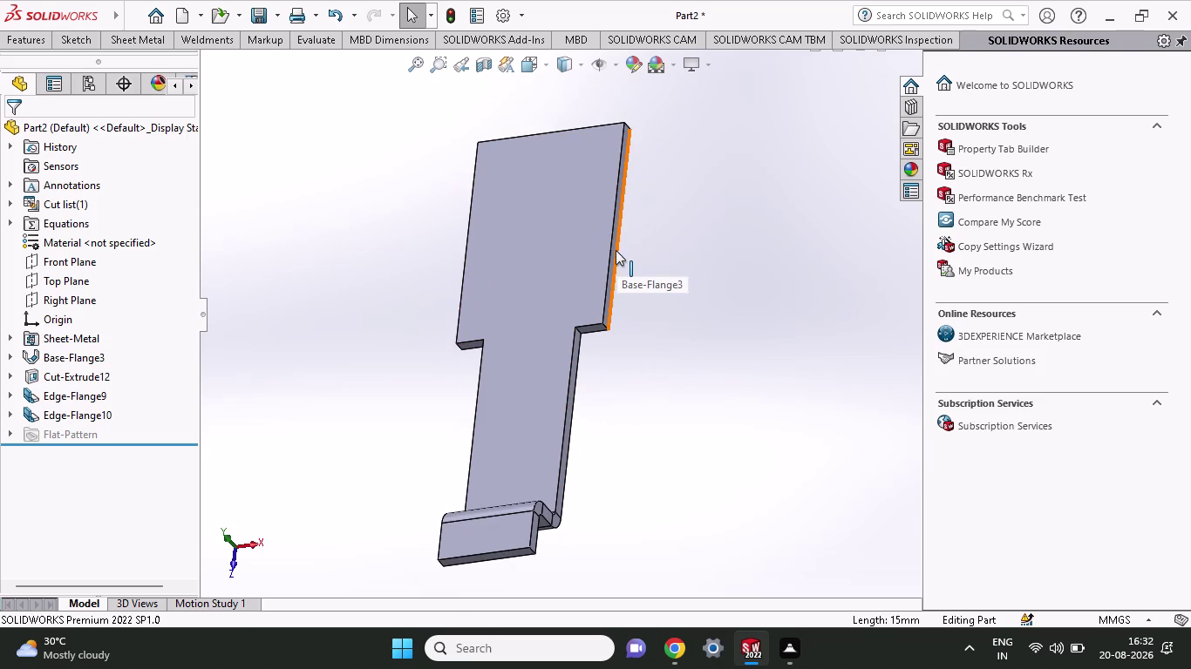
click(120, 36)
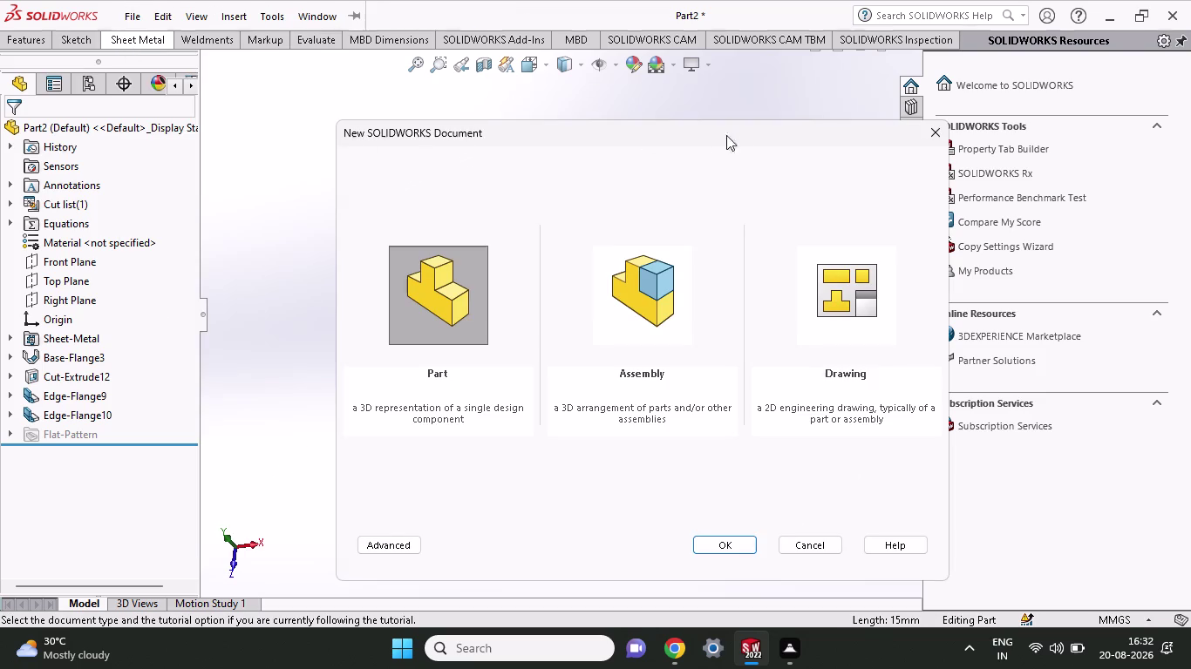
click(941, 140)
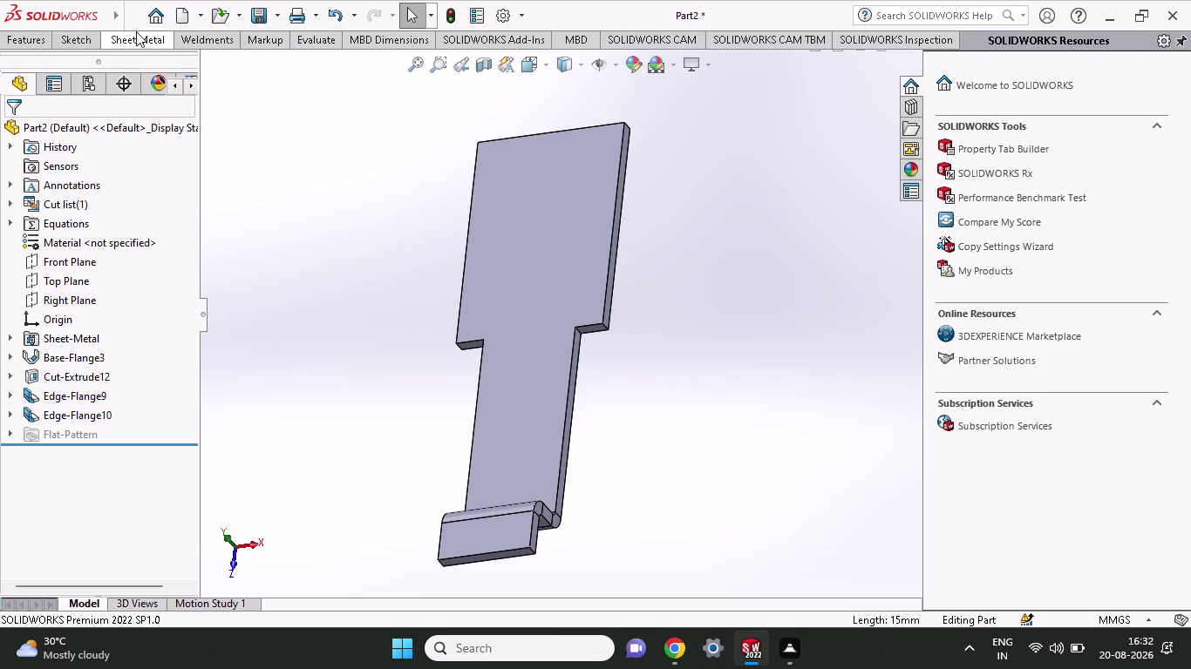
click(125, 43)
click(211, 67)
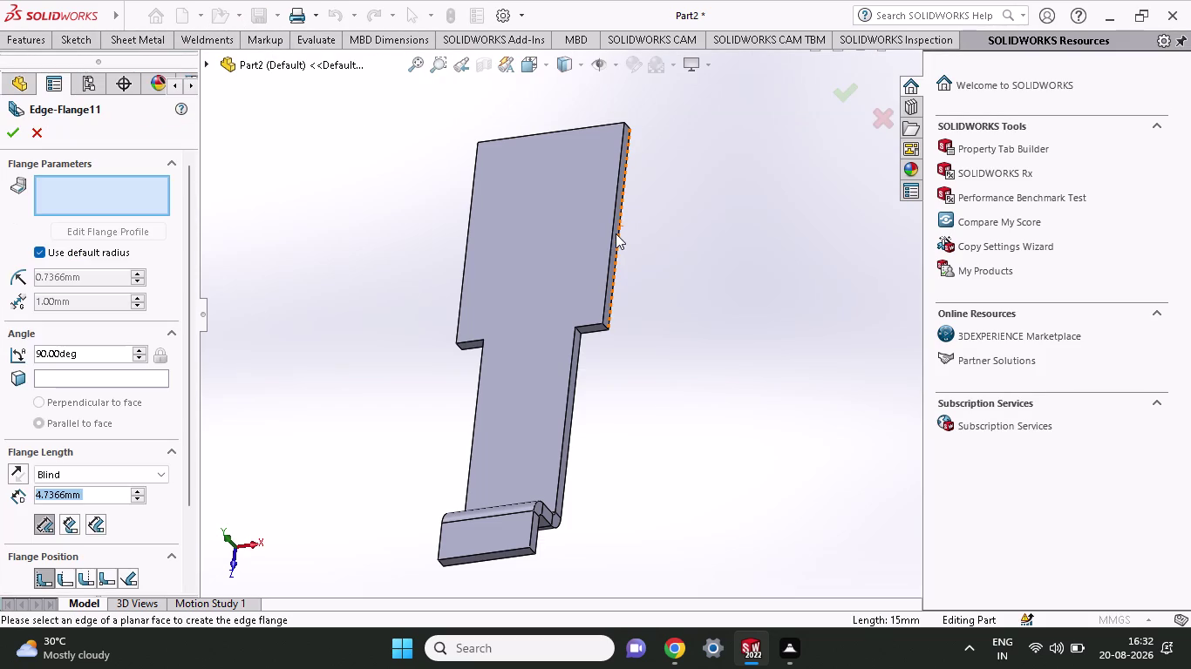
Create a 28.93 mm, 90° edge flange along the wide section's long edge.
click(613, 237)
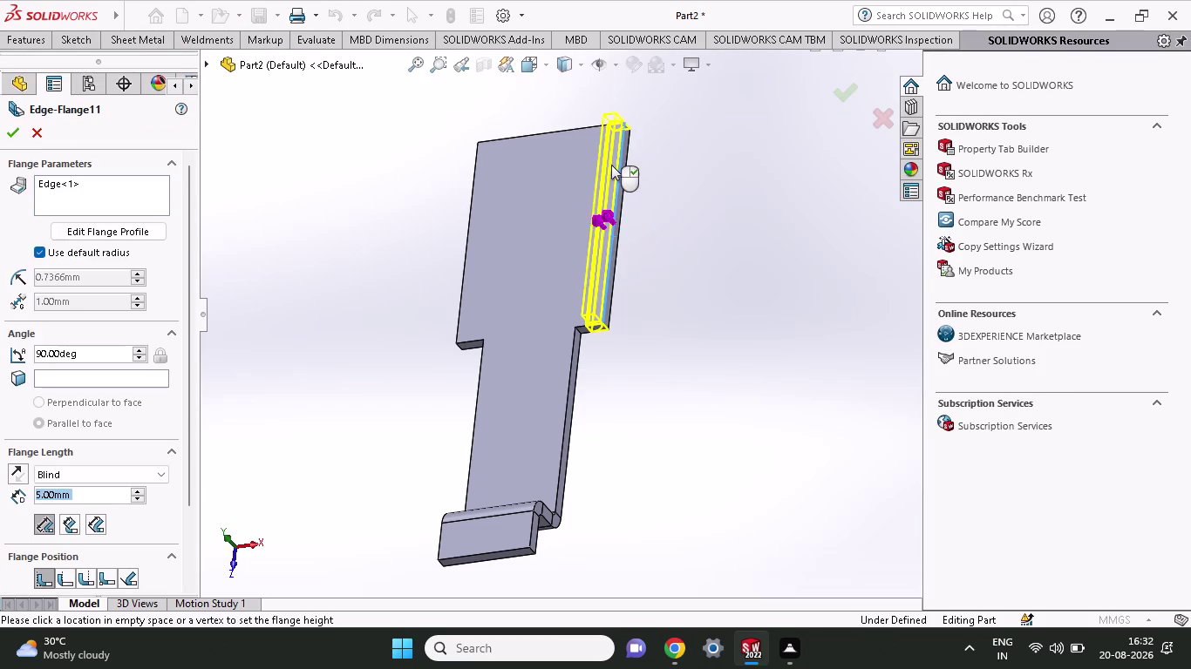
click(602, 162)
scroll(up, 3)
middle_drag(689, 277, 750, 272)
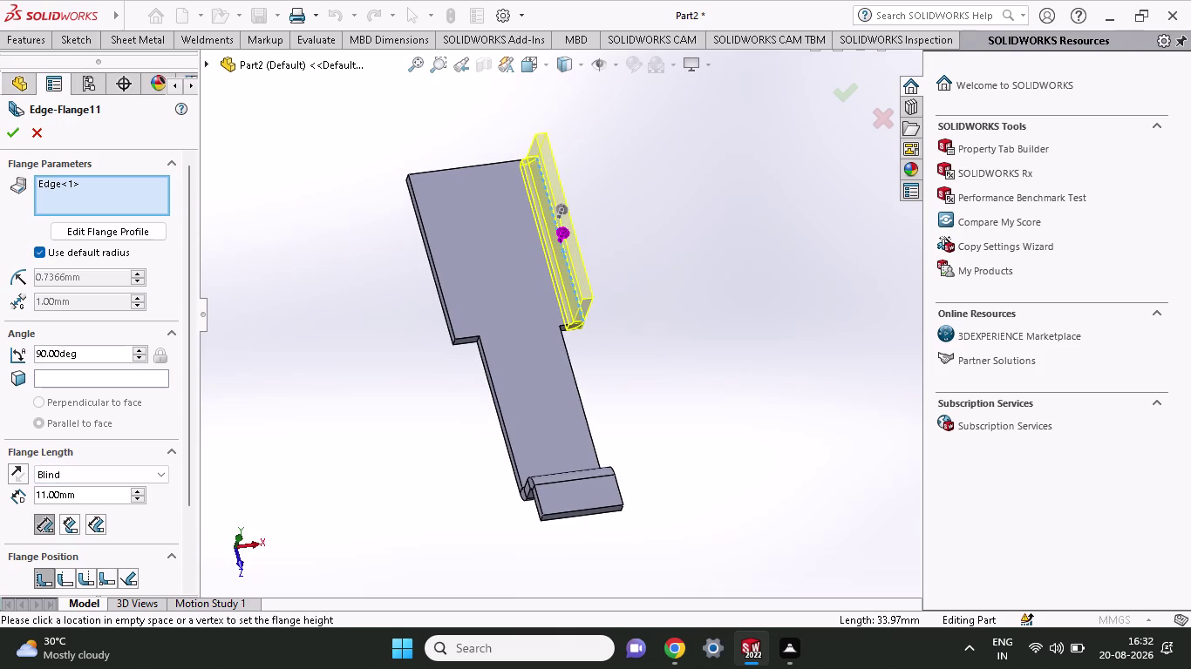
drag(92, 492, 2, 493)
text(28.)
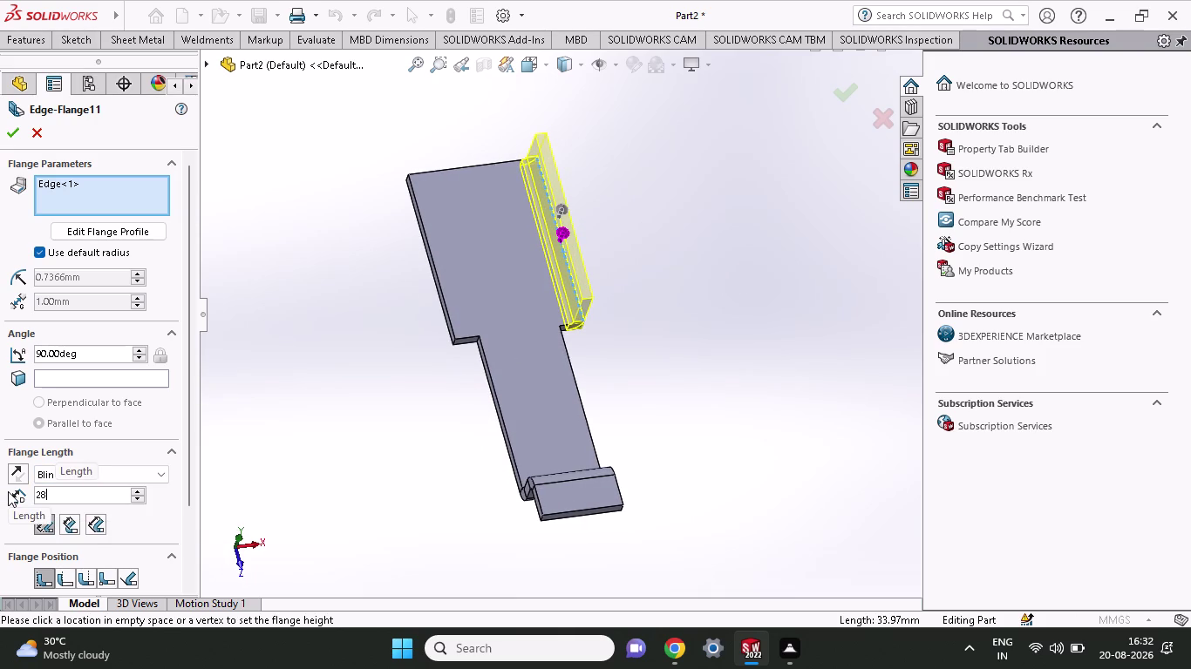
text(93)
key(Return)
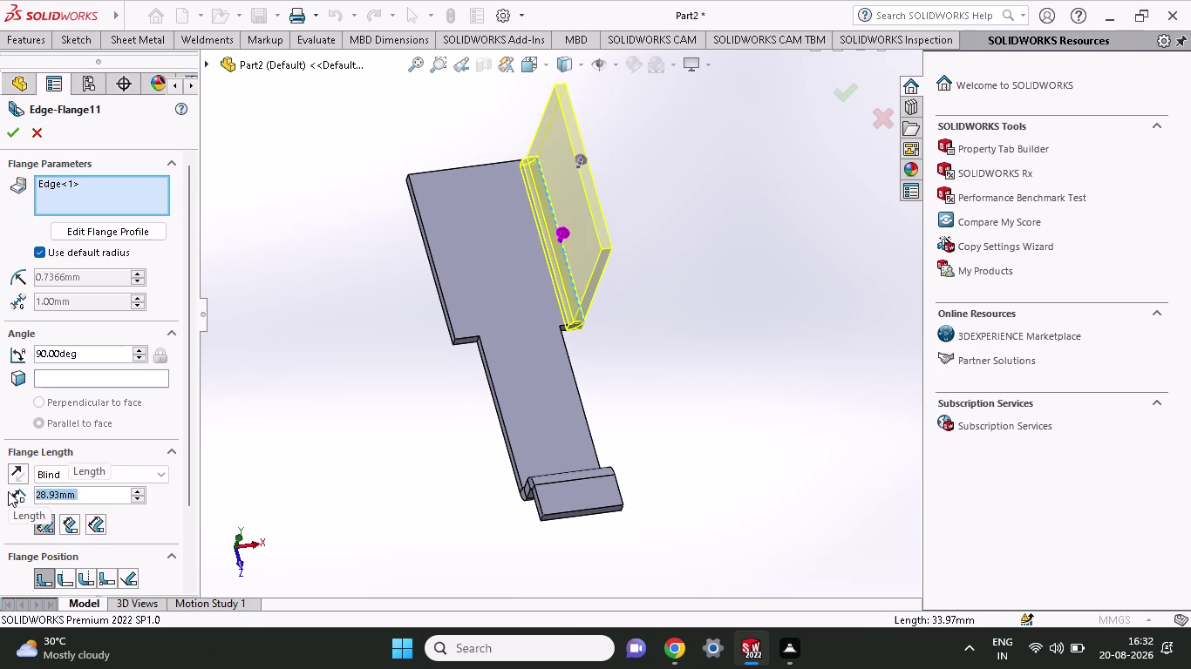
click(4, 136)
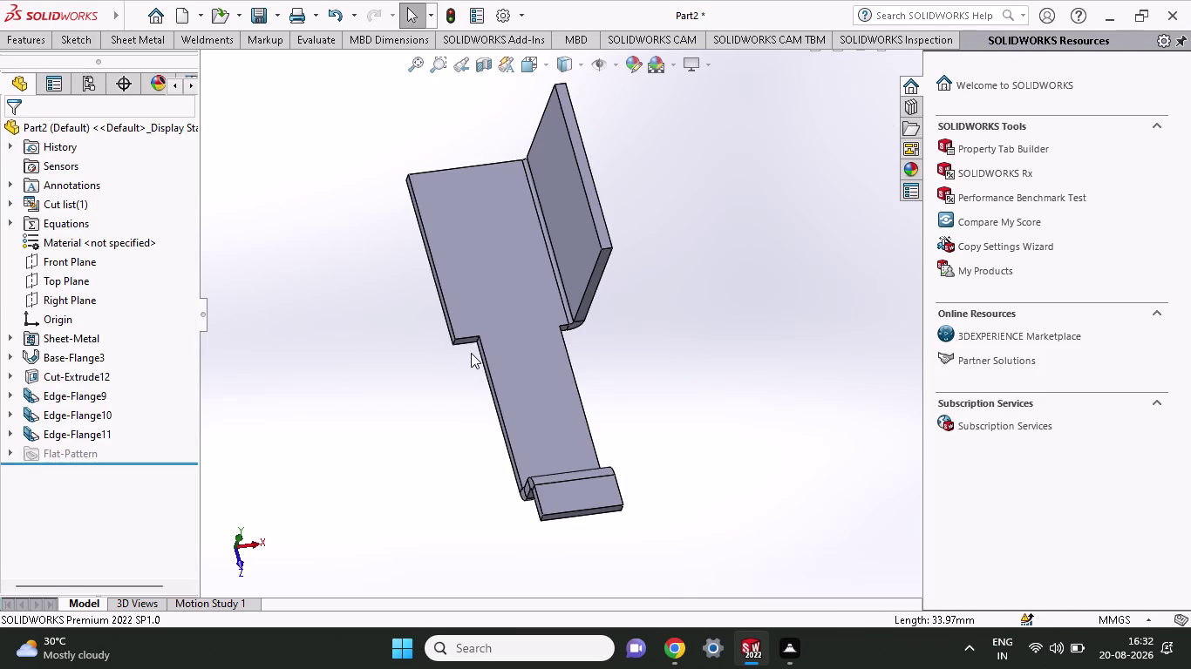
Start and cancel a Base Flange, then begin another Edge Flange.
click(69, 36)
click(124, 40)
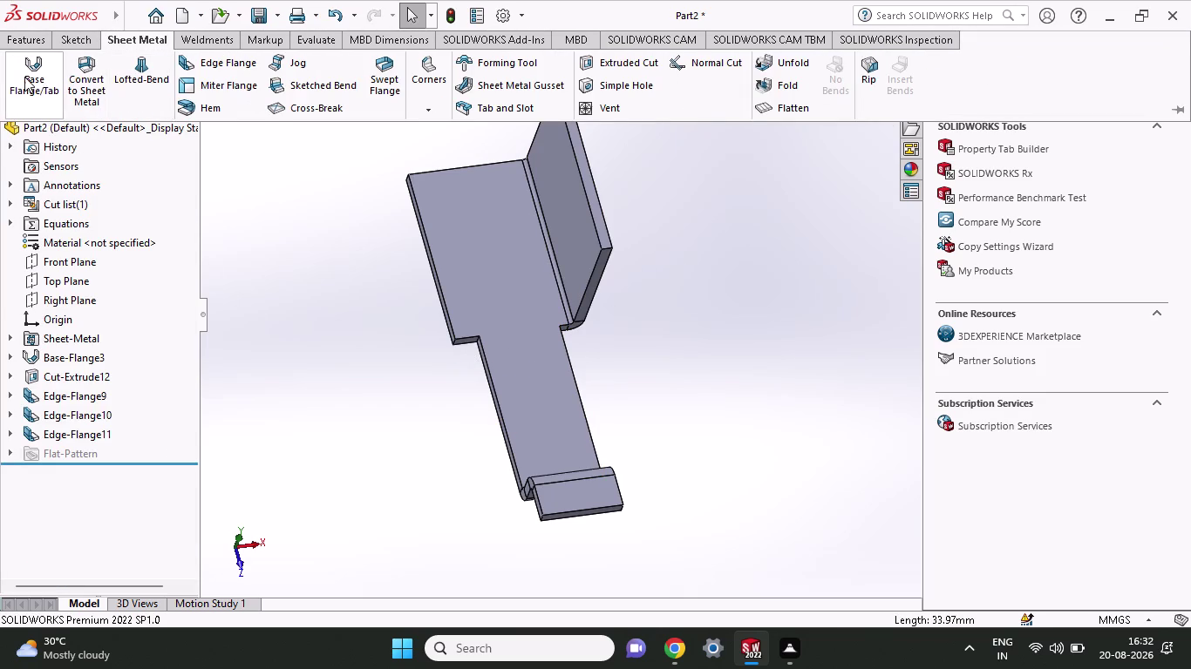
click(25, 77)
click(10, 134)
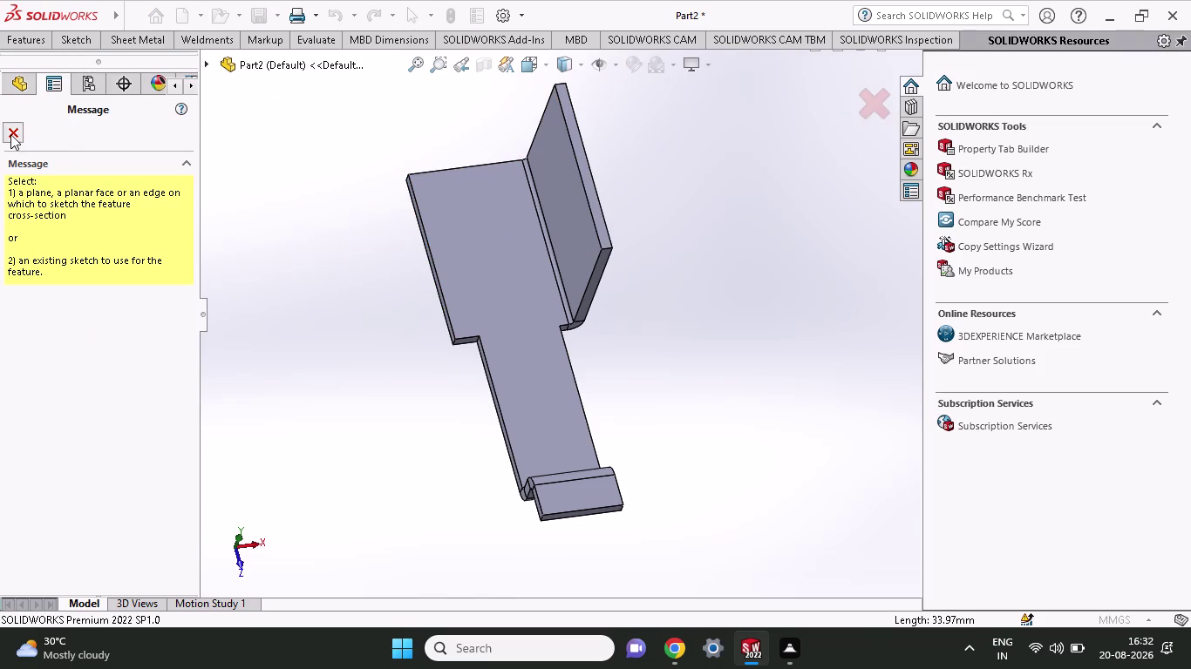
click(143, 37)
click(203, 68)
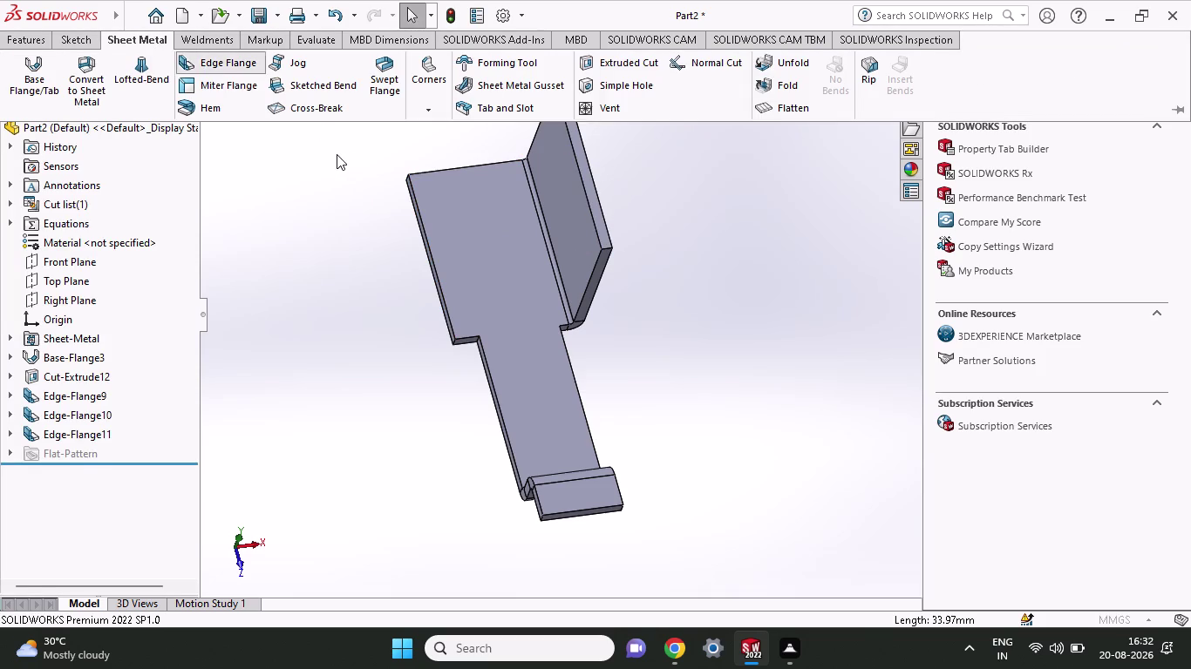
click(584, 174)
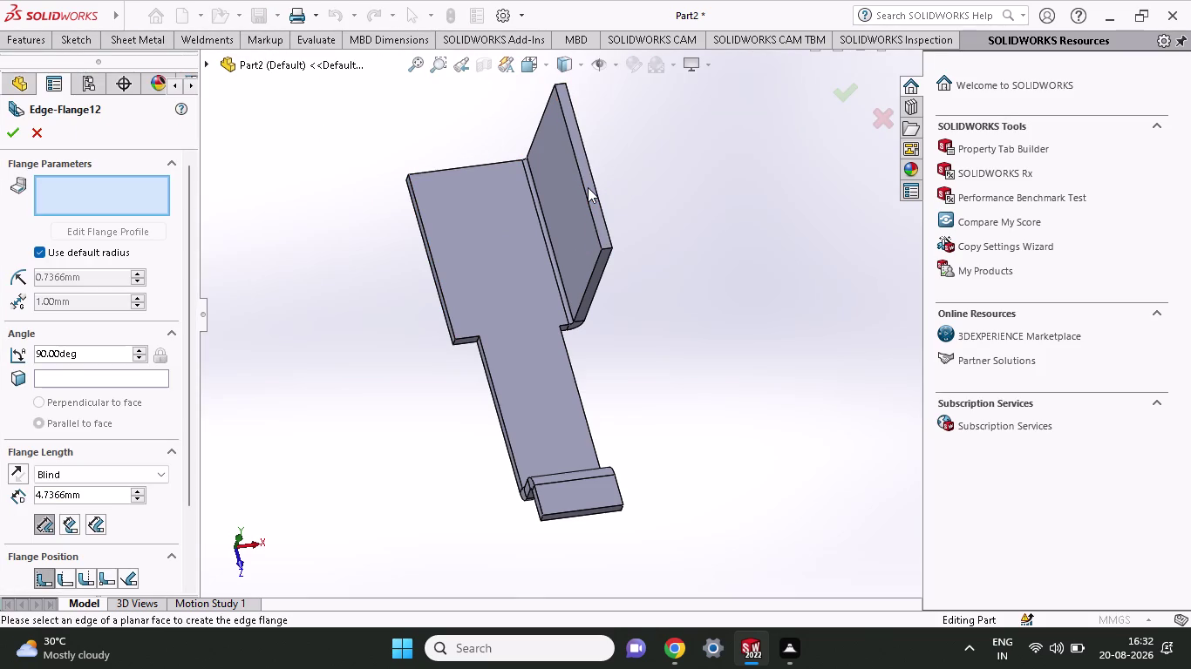
Add a 28.93 mm outward flange on the side flange's top edge.
click(581, 188)
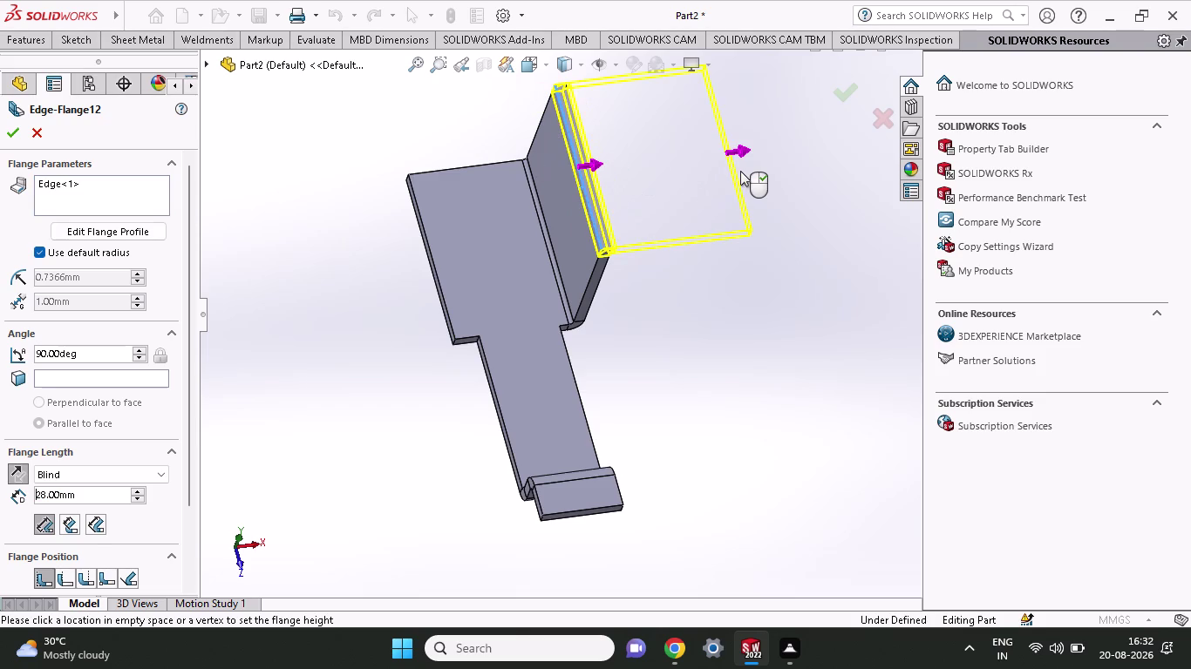
click(740, 170)
text(28)
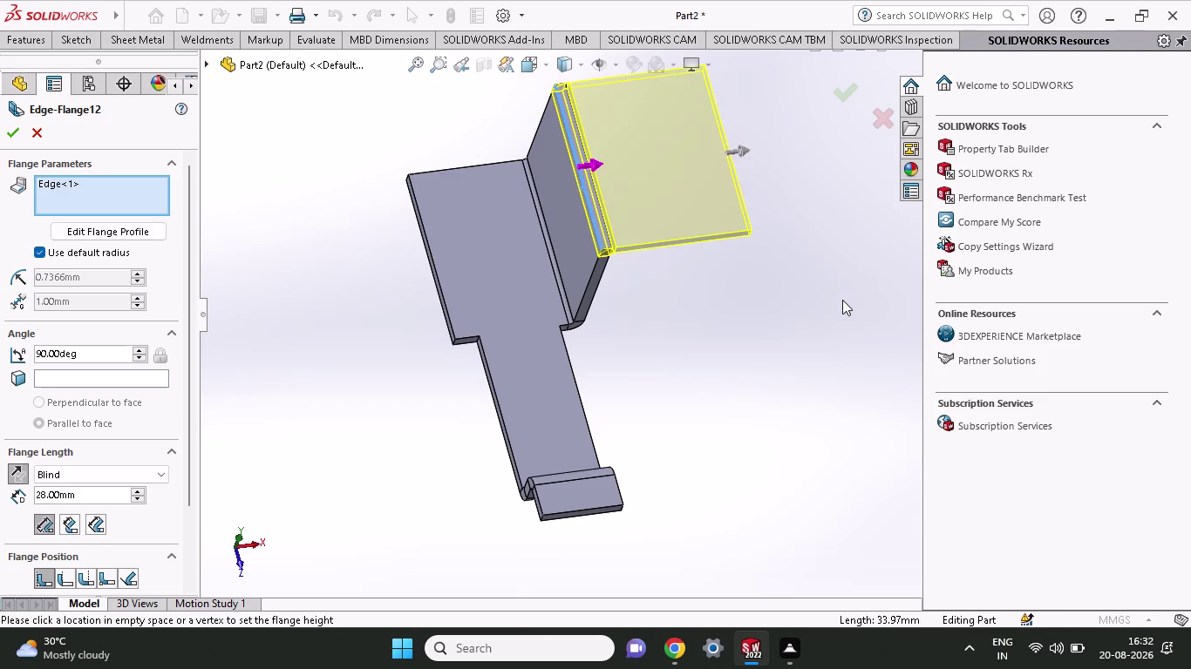
text(.)
drag(97, 494, 0, 517)
text(28)
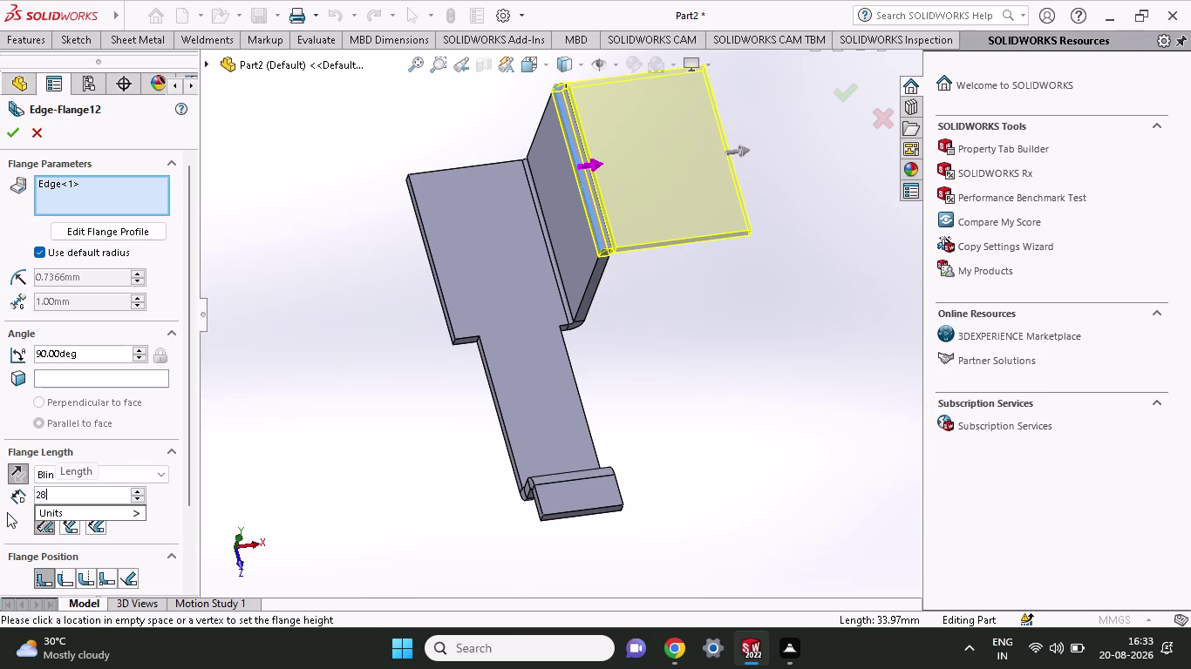
text(.93)
key(Return)
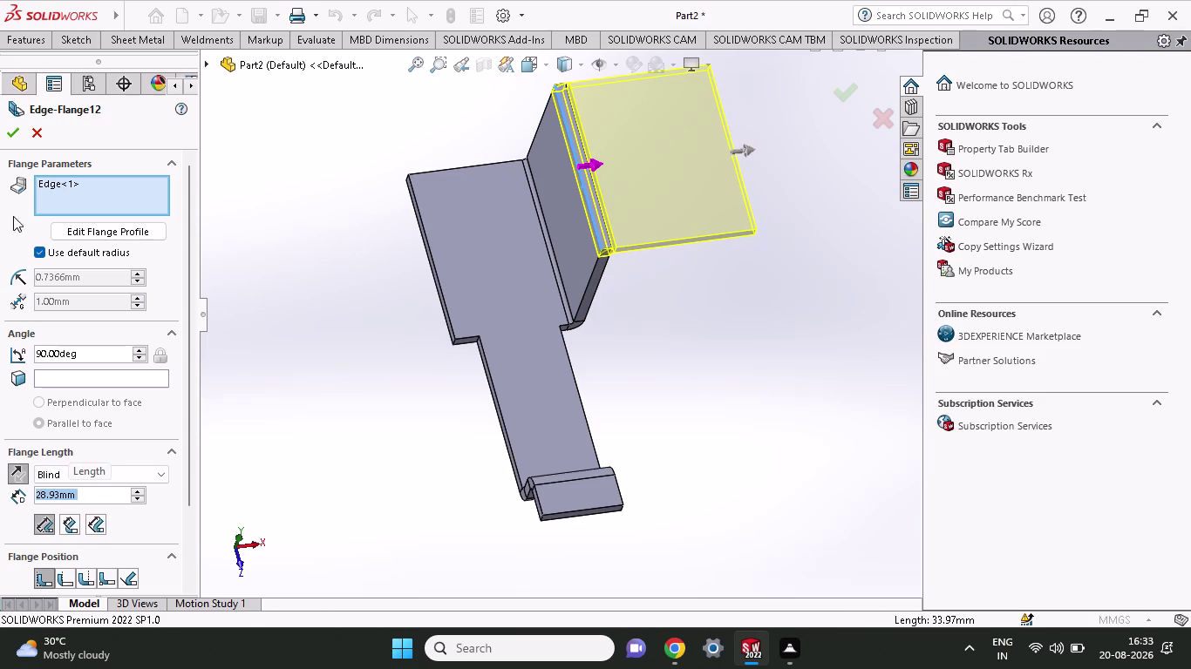
click(13, 135)
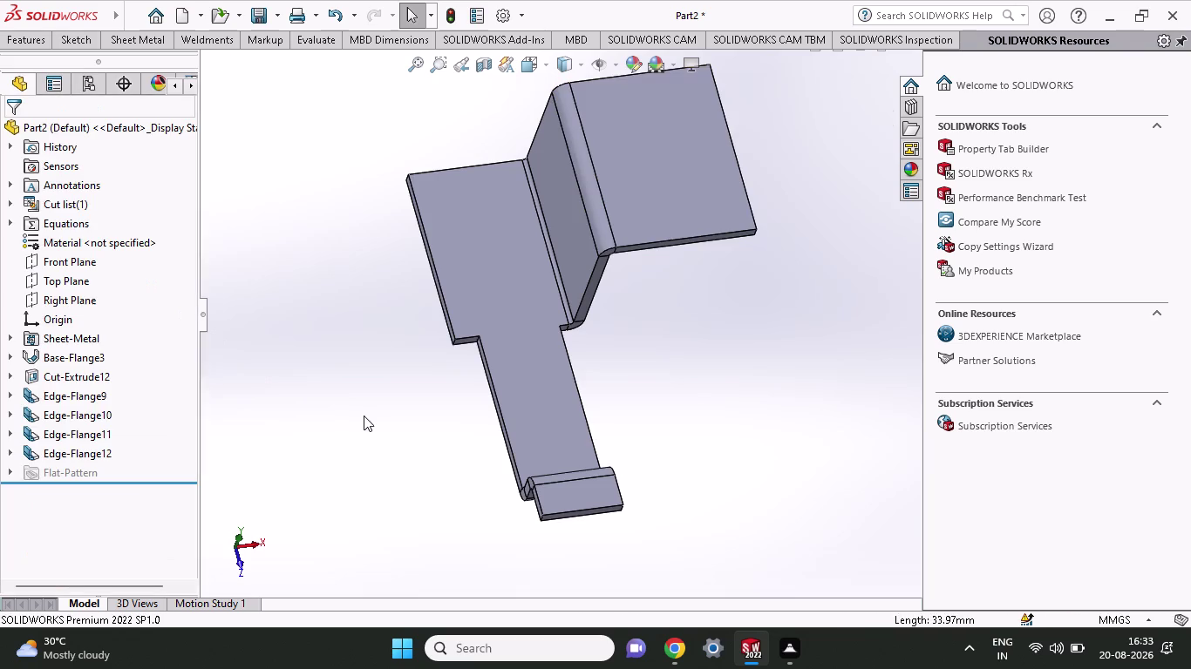
Undo the 28.93 mm outward flange Edge-Flange12.
scroll(up, 3)
scroll(down, 3)
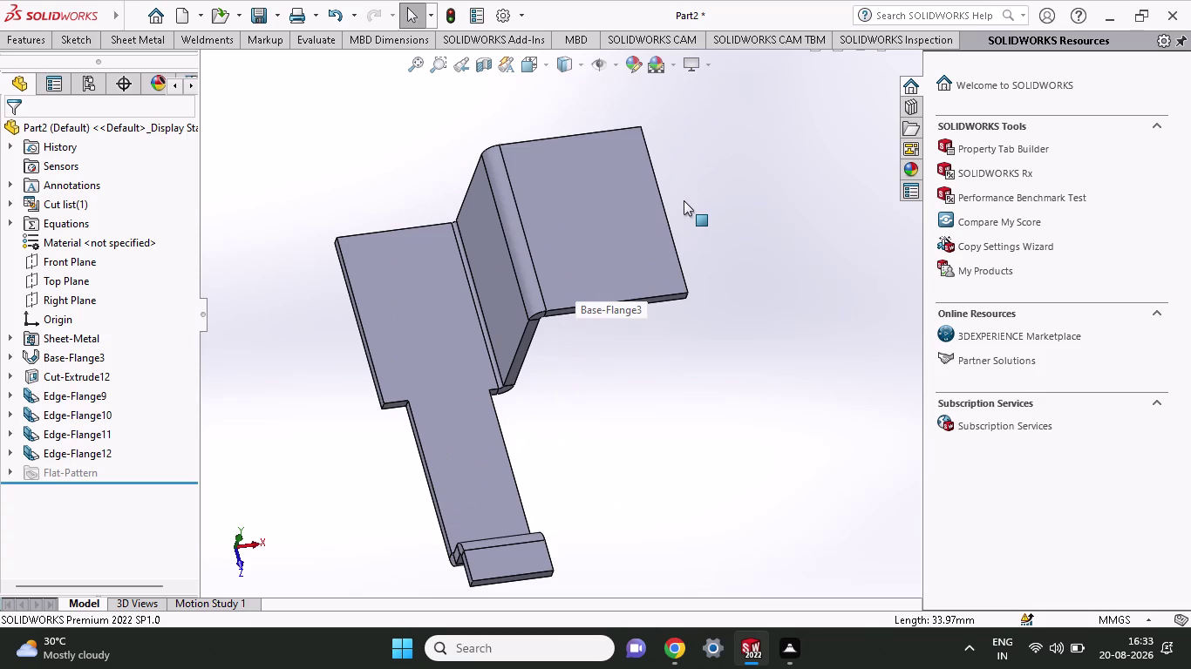
key(ctrl+z)
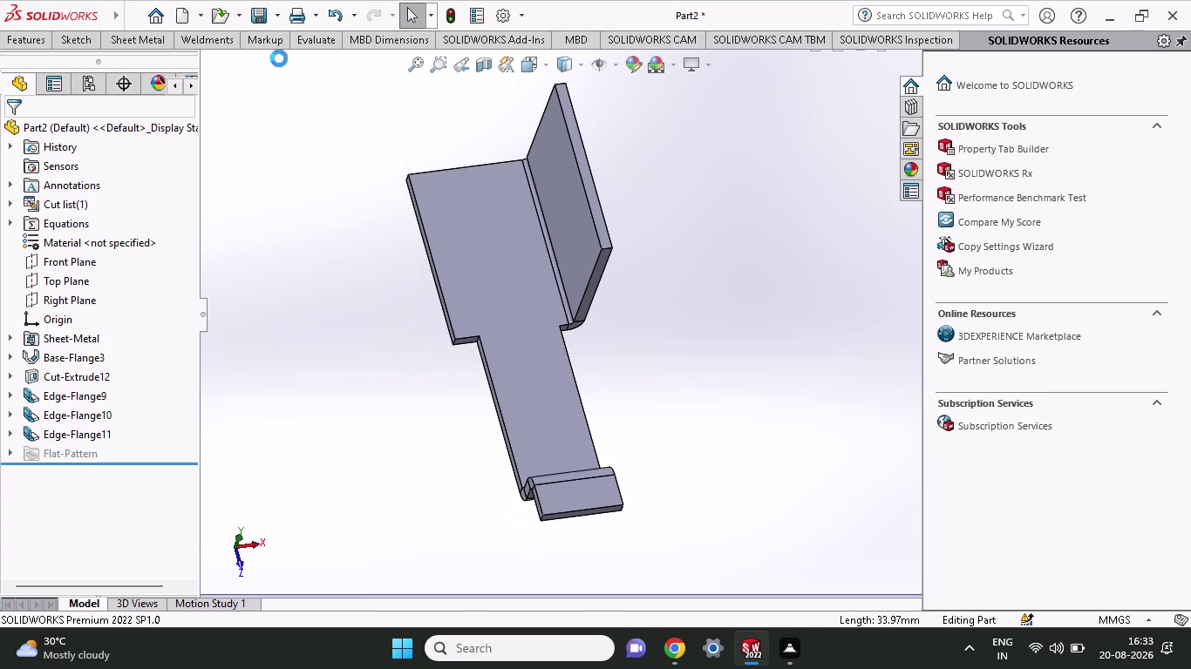
Start Edge-Flange13 on the side flange's top edge, previewing 90° at 13.7366 mm.
middle_drag(665, 259, 641, 264)
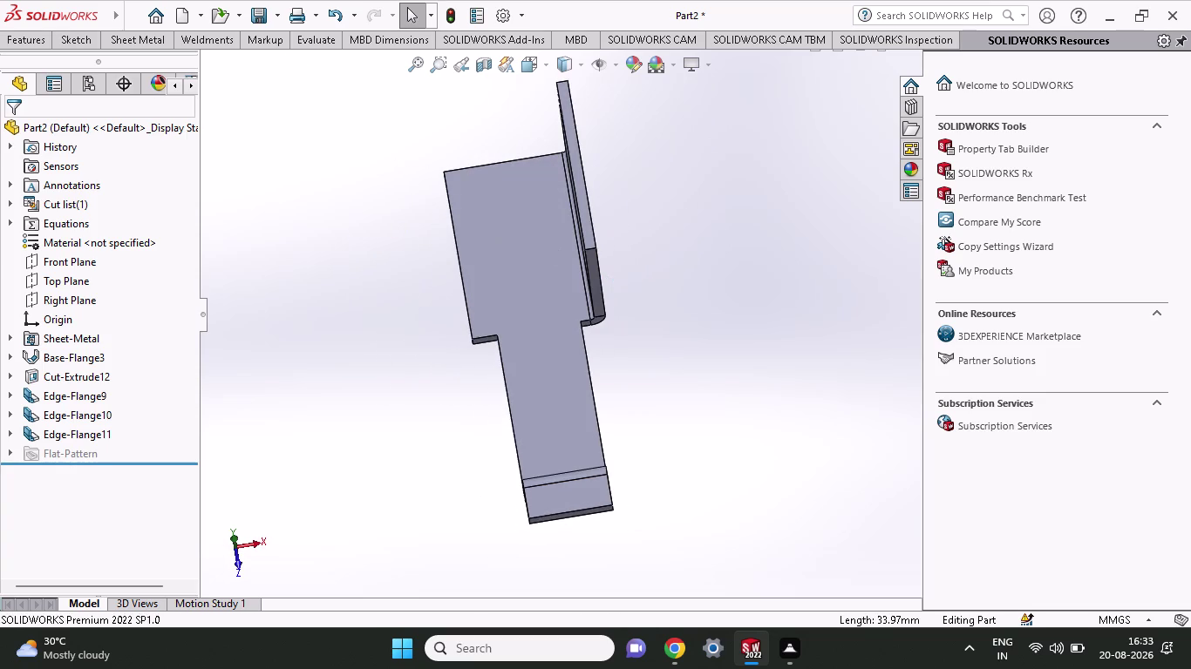
click(139, 38)
click(218, 64)
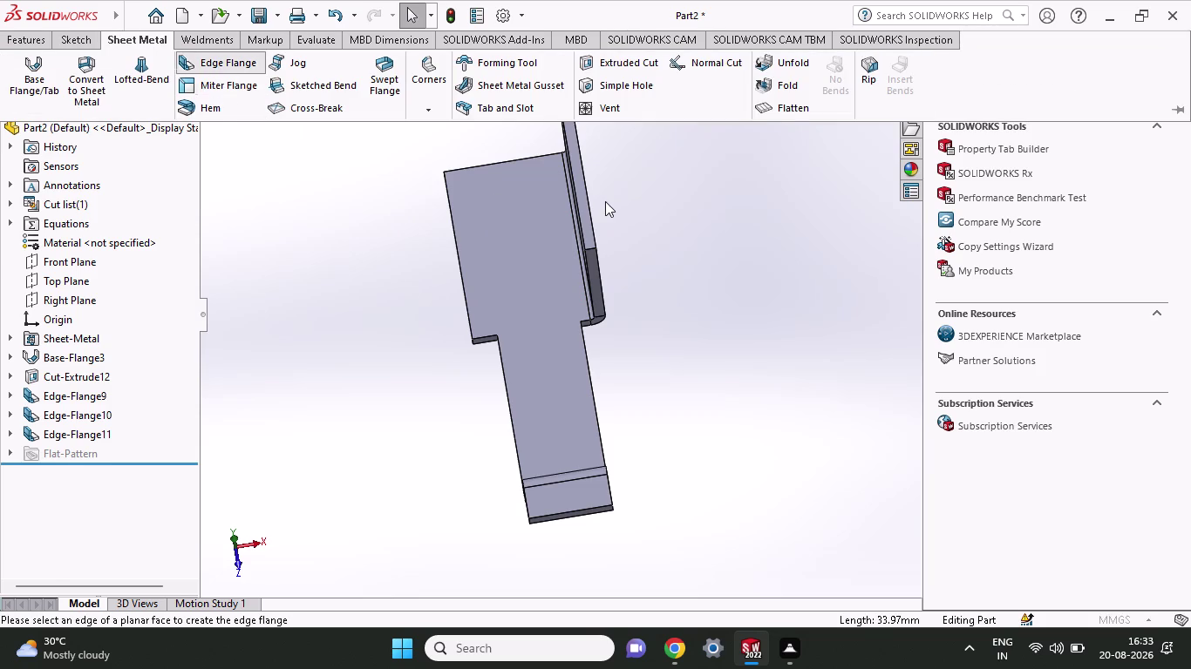
click(585, 193)
click(666, 191)
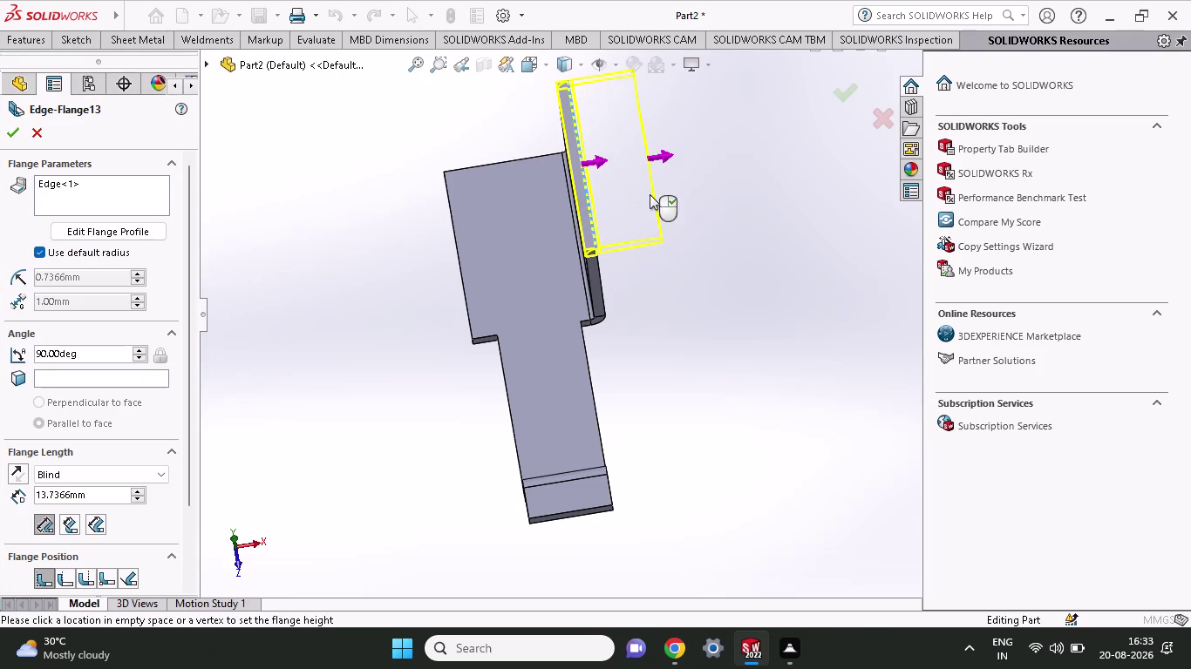